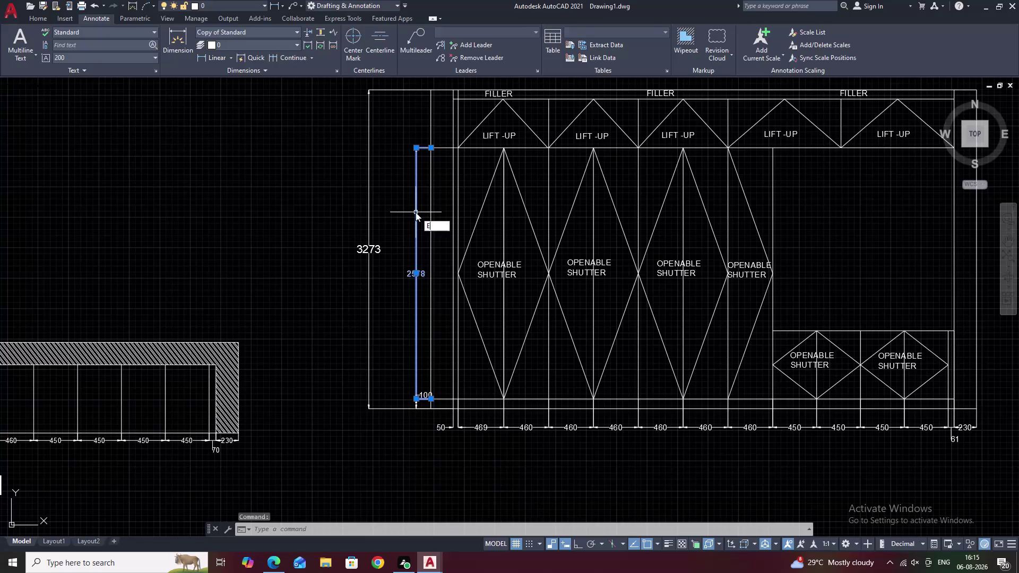
Pan slightly and pick the 2578 vertical dimension beside the wardrobe's left side.
middle_drag(489, 267, 491, 276)
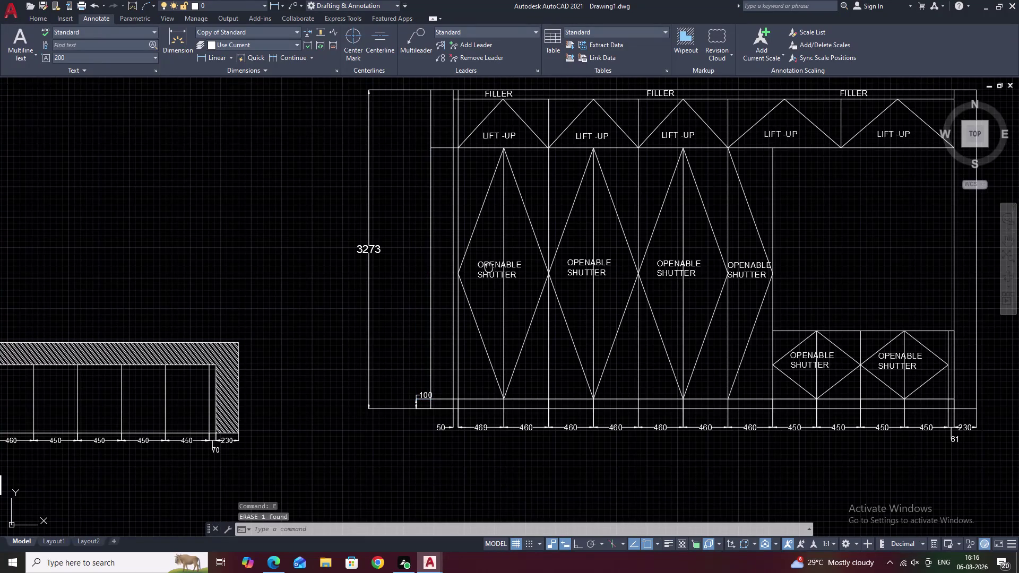
middle_drag(491, 275, 493, 291)
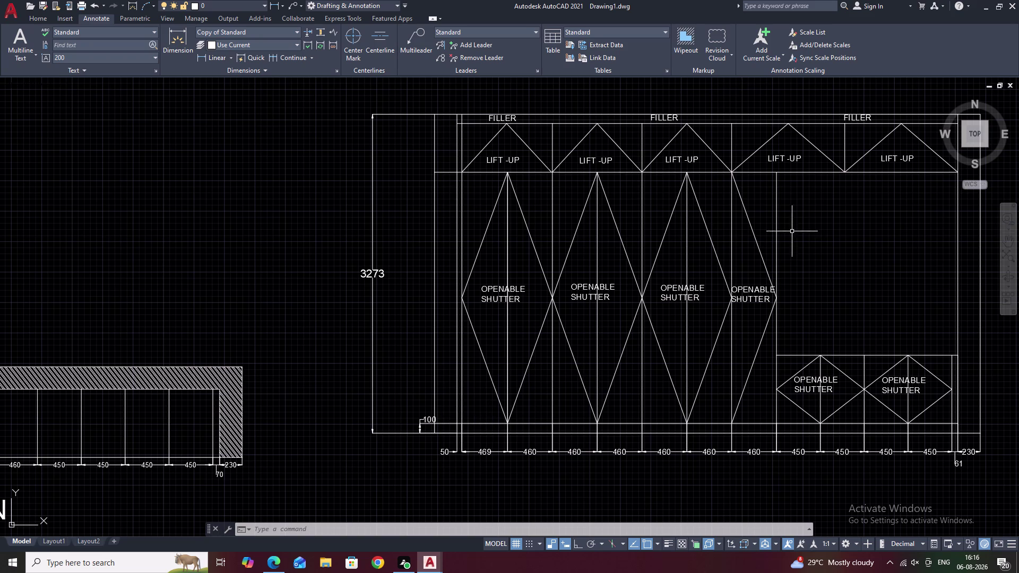
click(538, 423)
Offset the wardrobe's bottom line 2300 upward across the shutter sections.
text(O)
key(space)
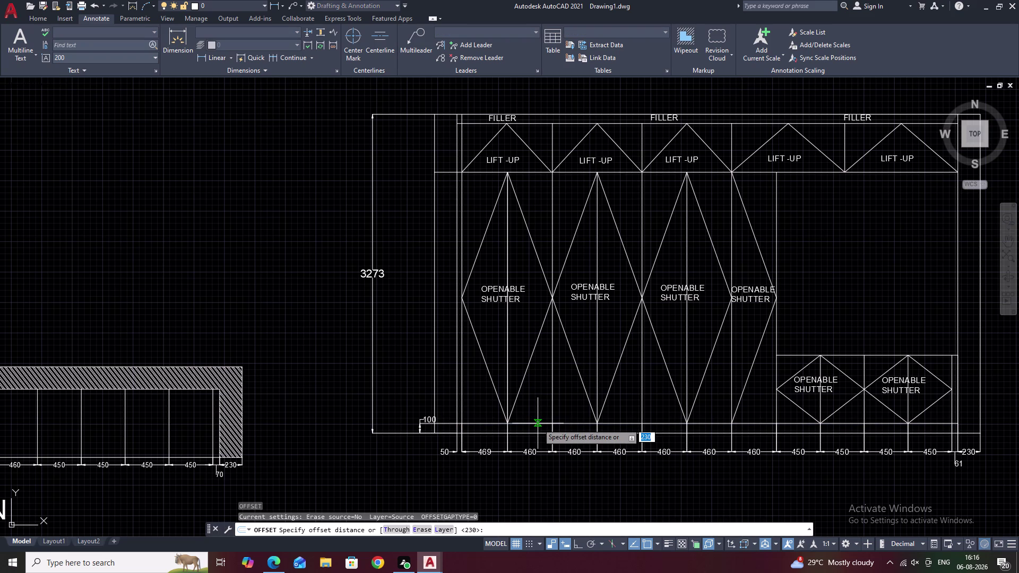
text(2300)
key(space)
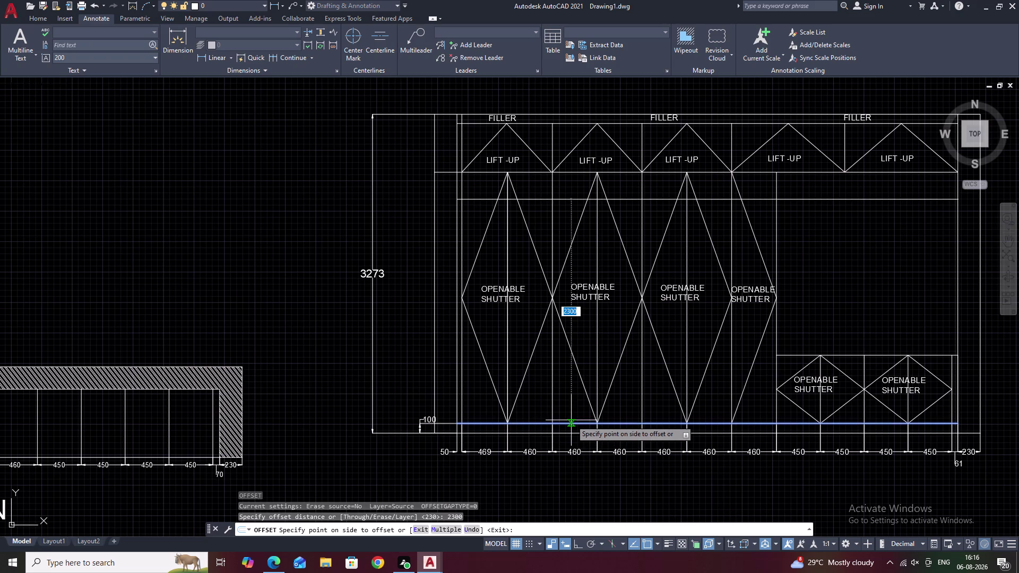
click(563, 418)
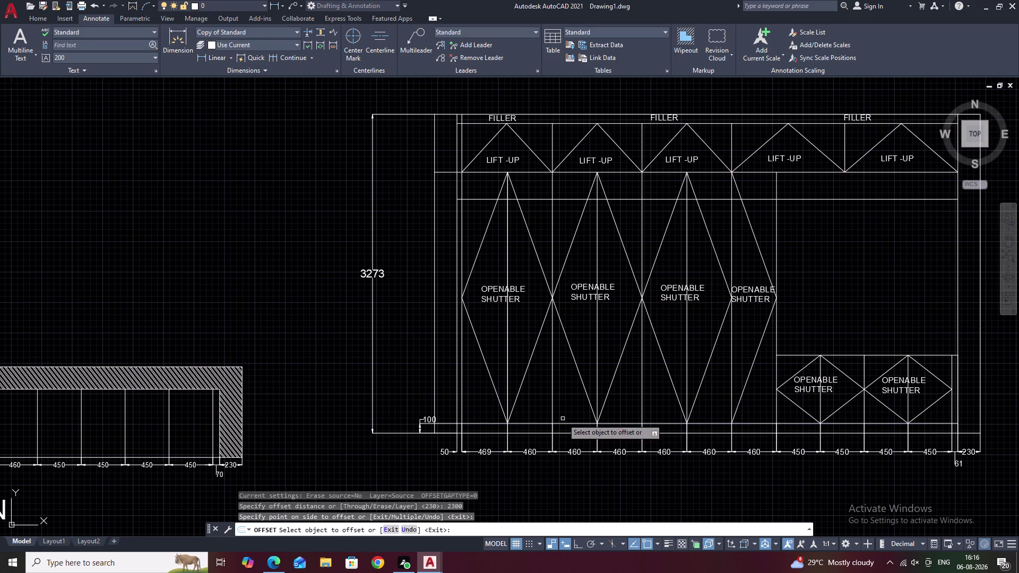
key(Escape)
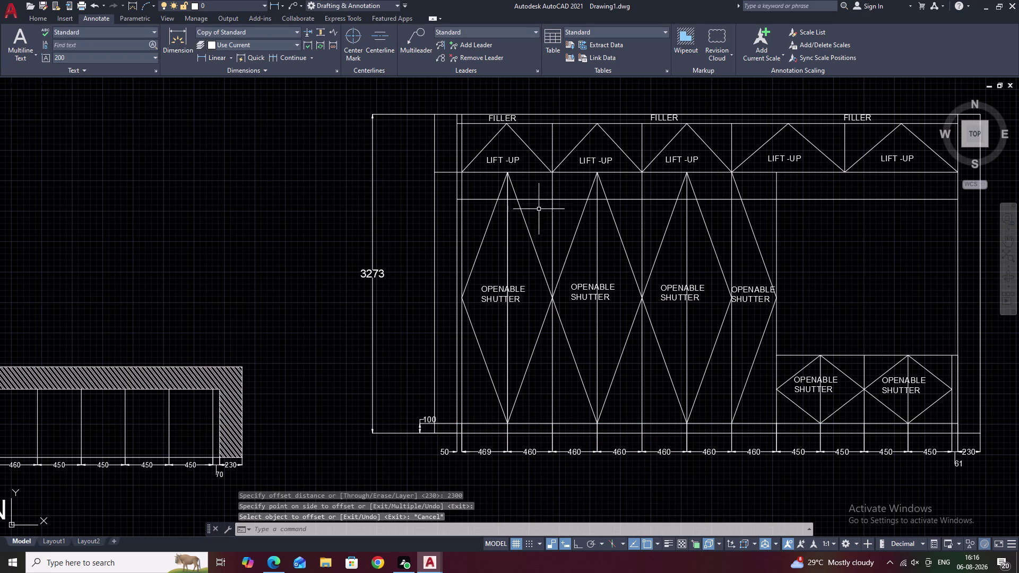
Erase the diamond opening lines from the first two tall shutter panels.
click(526, 222)
click(484, 232)
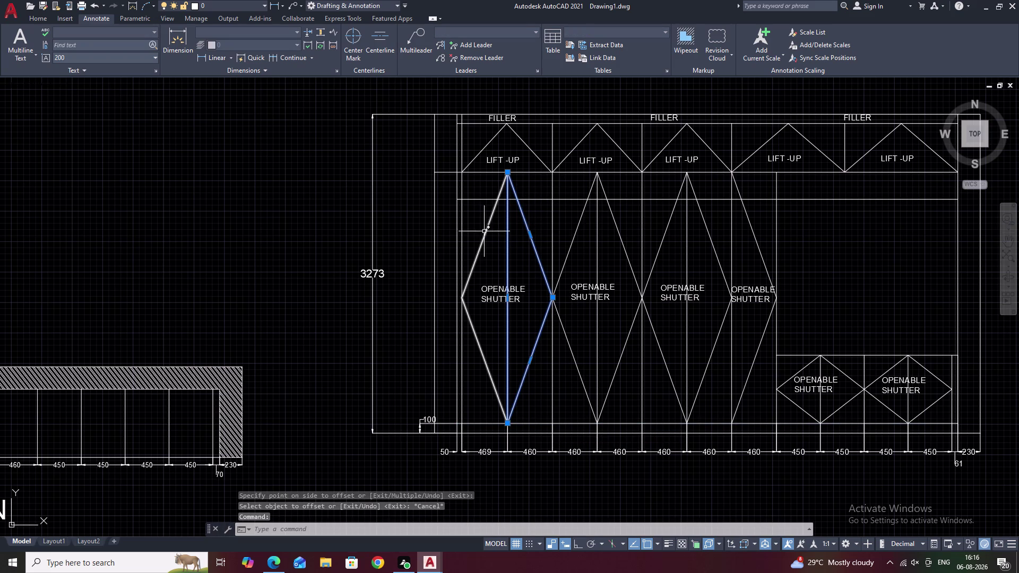
text(E)
key(space)
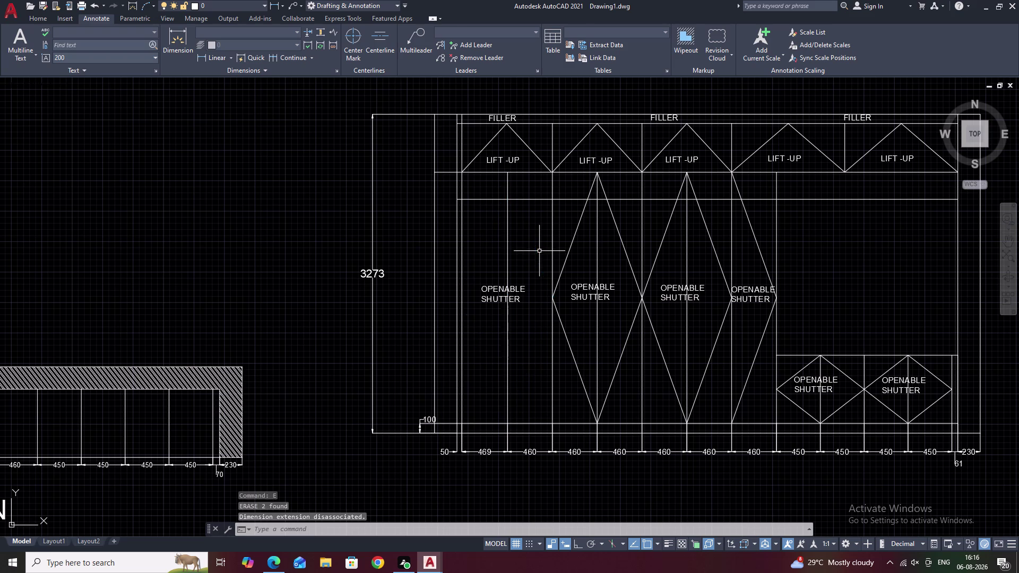
click(572, 250)
click(569, 246)
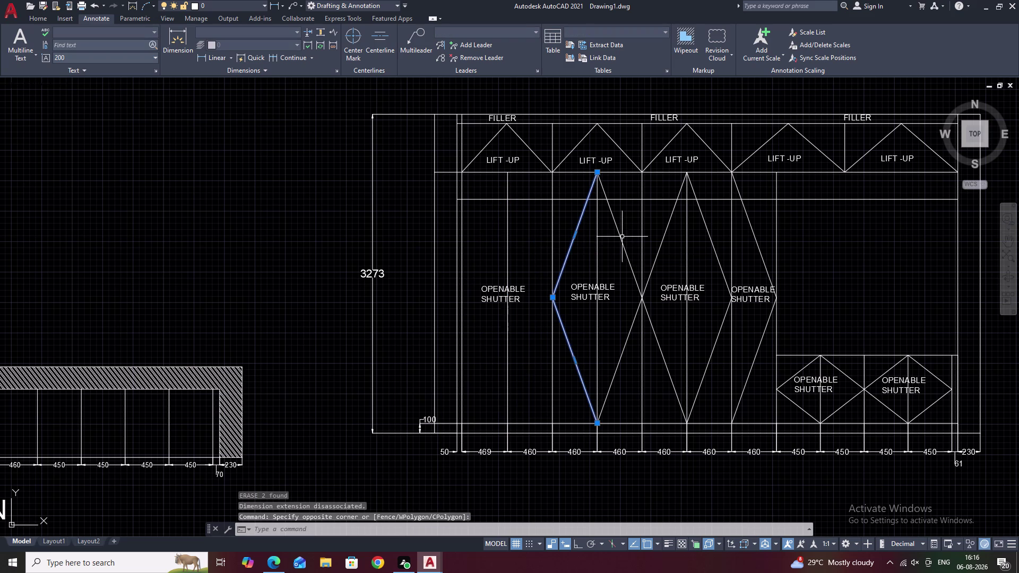
click(621, 238)
text(E)
key(space)
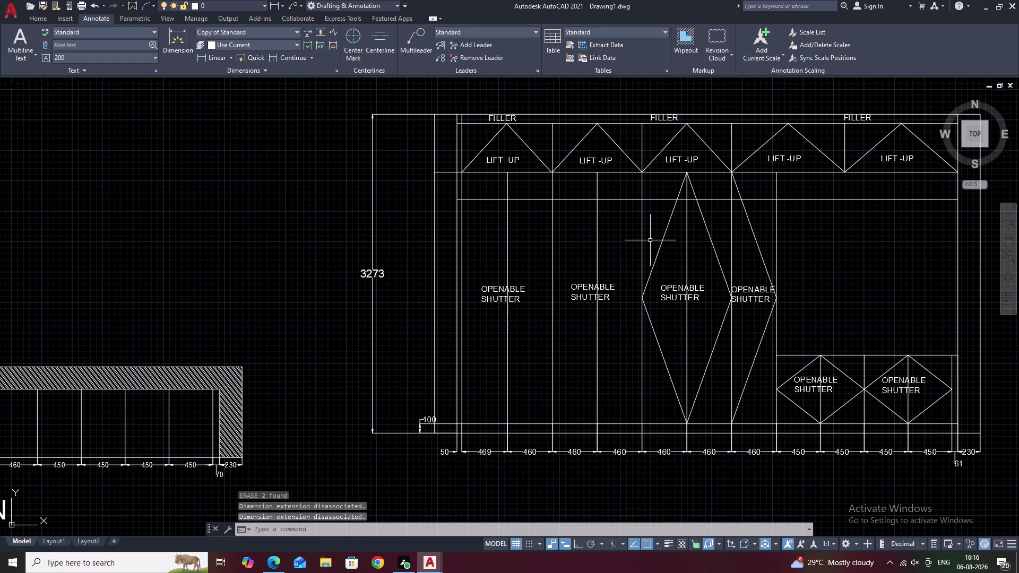
Erase the third and fourth panels' diagonal lines and pan back to the whole wardrobe.
click(662, 243)
click(713, 246)
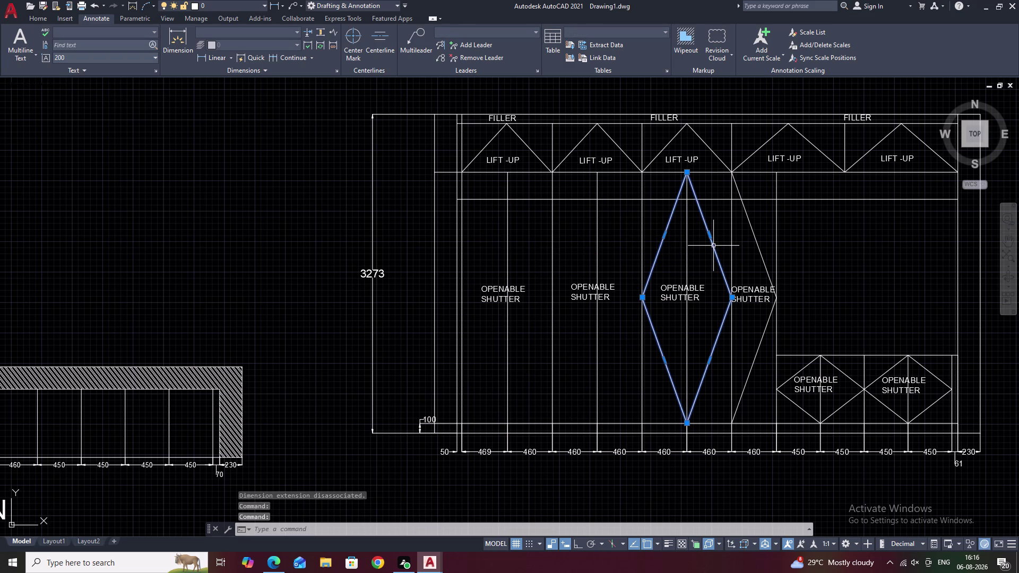
text(3)
key(space)
text(E)
key(space)
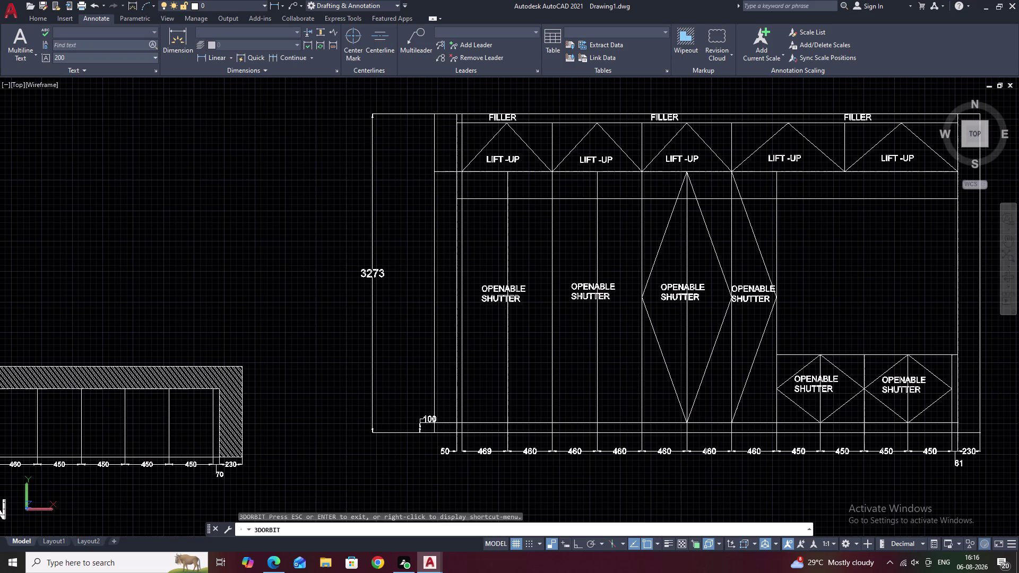
text(E)
key(space)
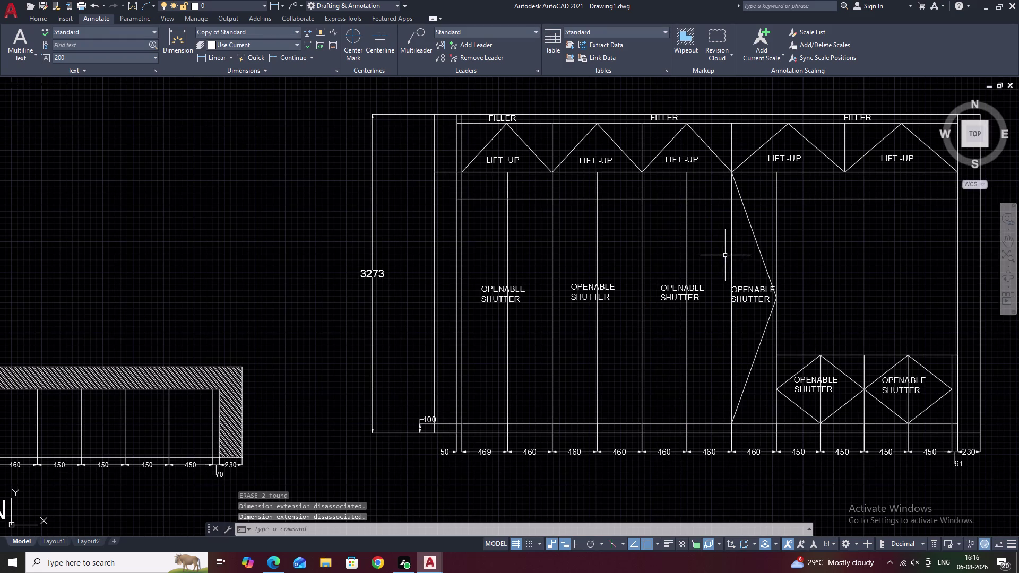
click(756, 240)
text(E)
key(space)
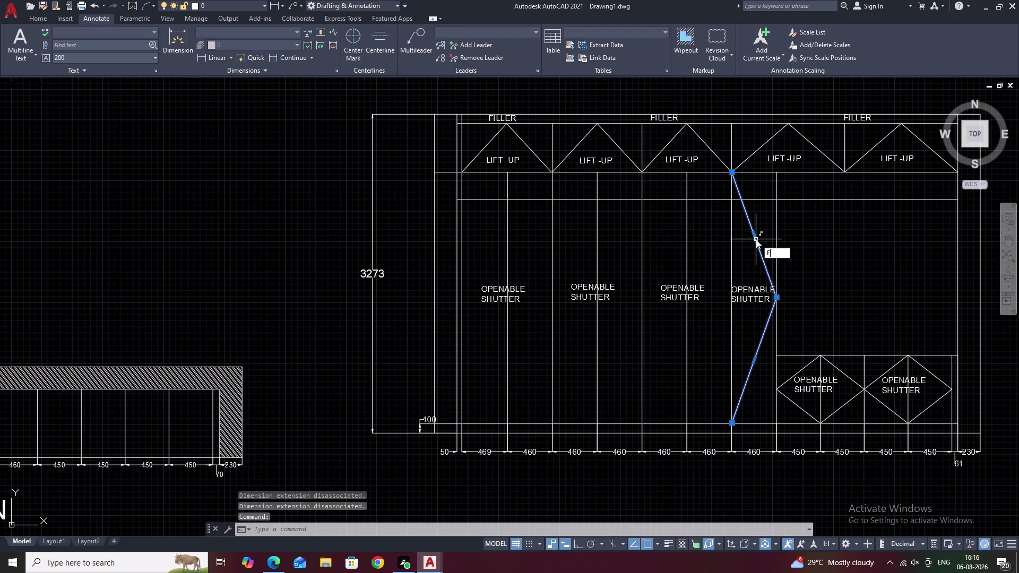
scroll(up, 3)
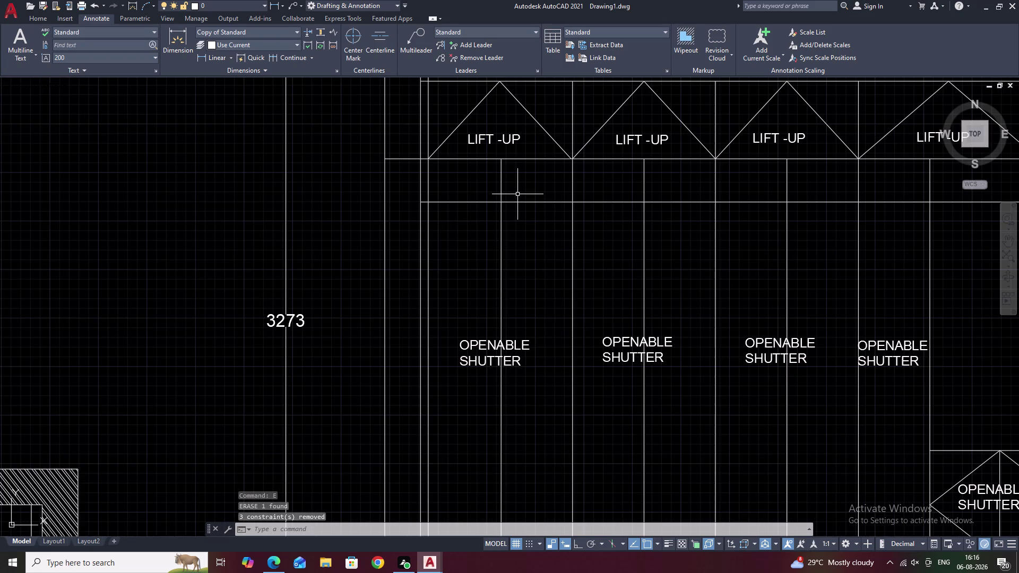
scroll(down, 3)
middle_drag(551, 192, 437, 234)
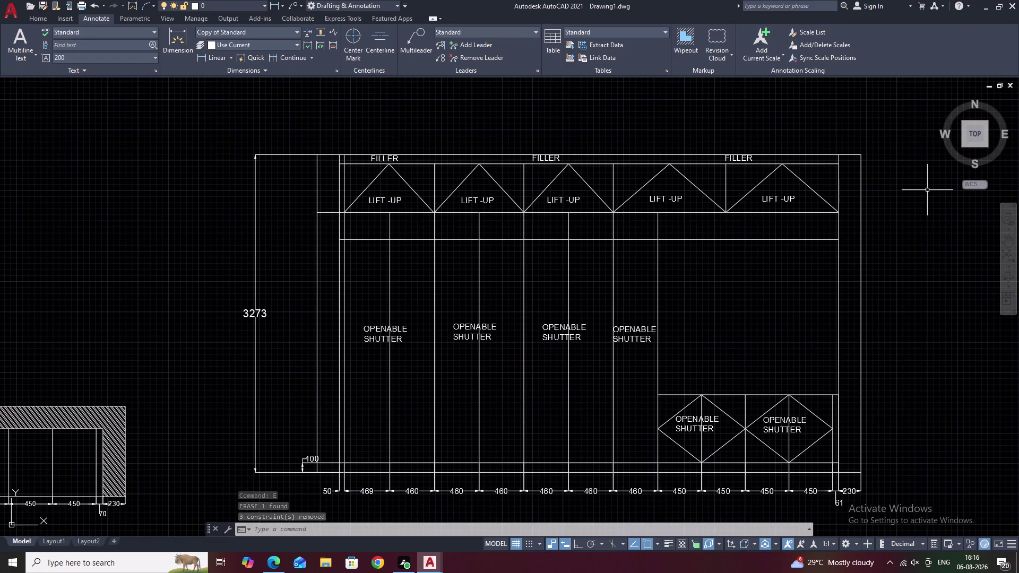
key(Escape)
text(EX)
key(space)
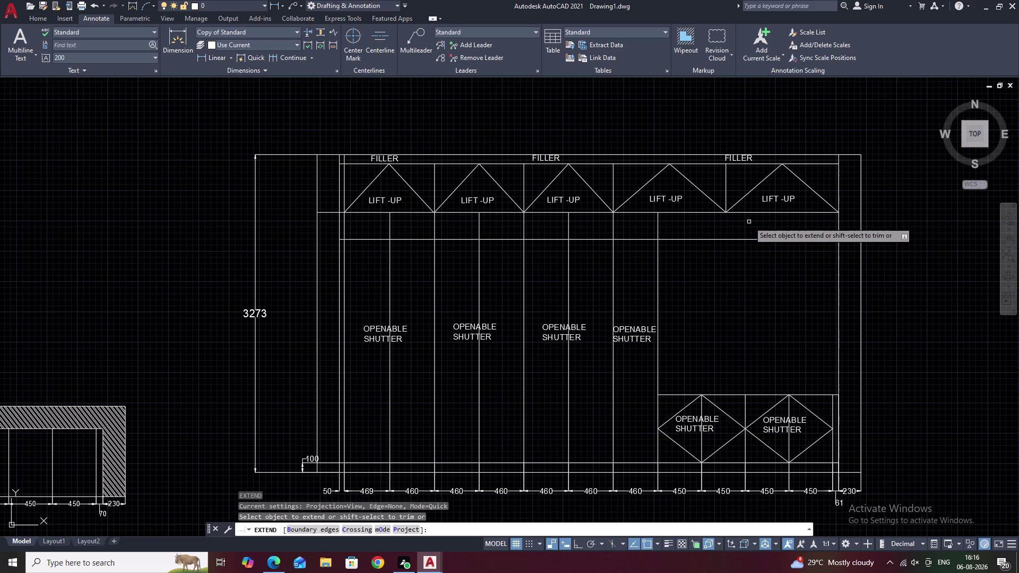
key(Escape)
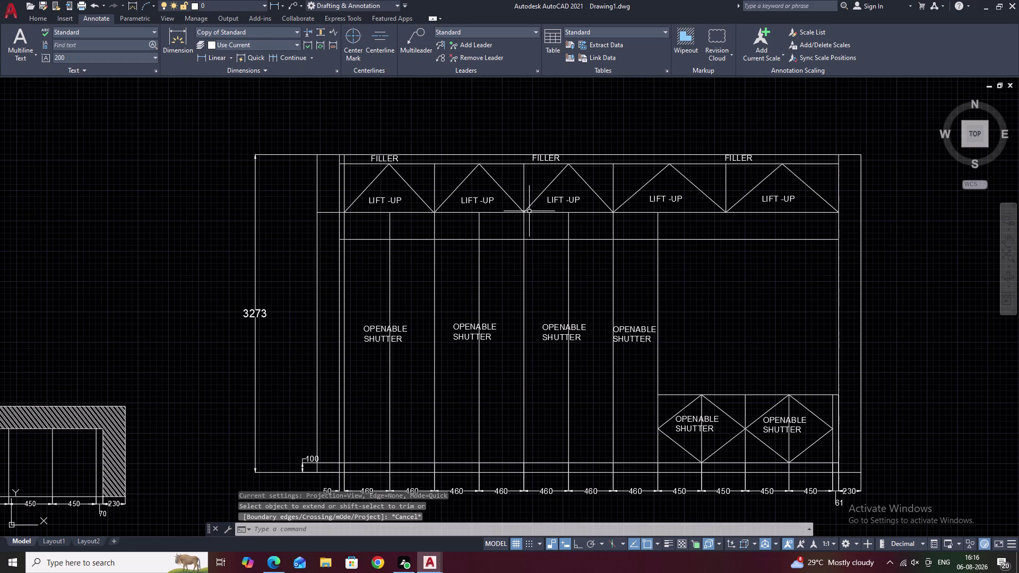
drag(946, 144, 450, 132)
key(Escape)
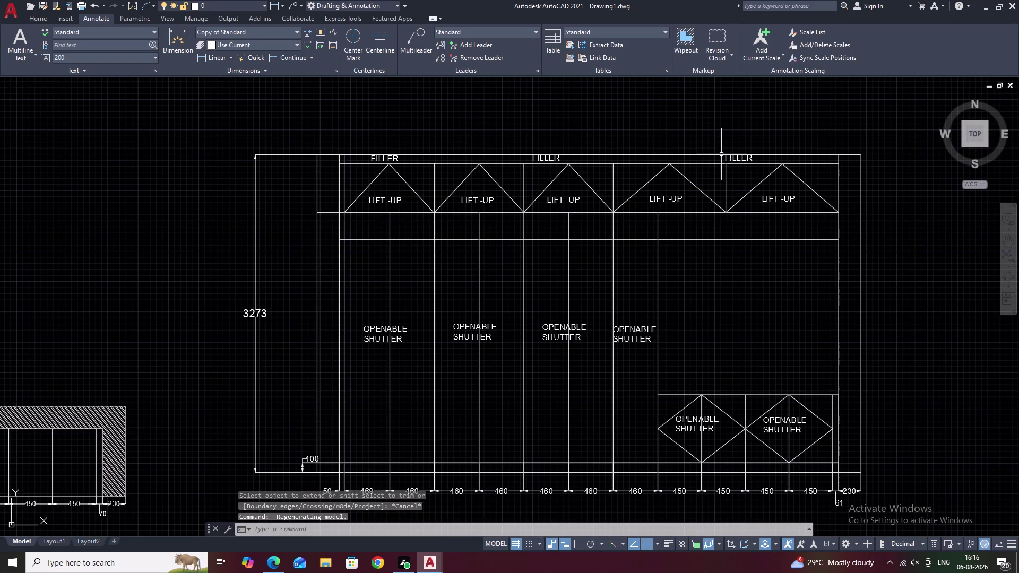
drag(908, 155, 281, 219)
right_click(281, 220)
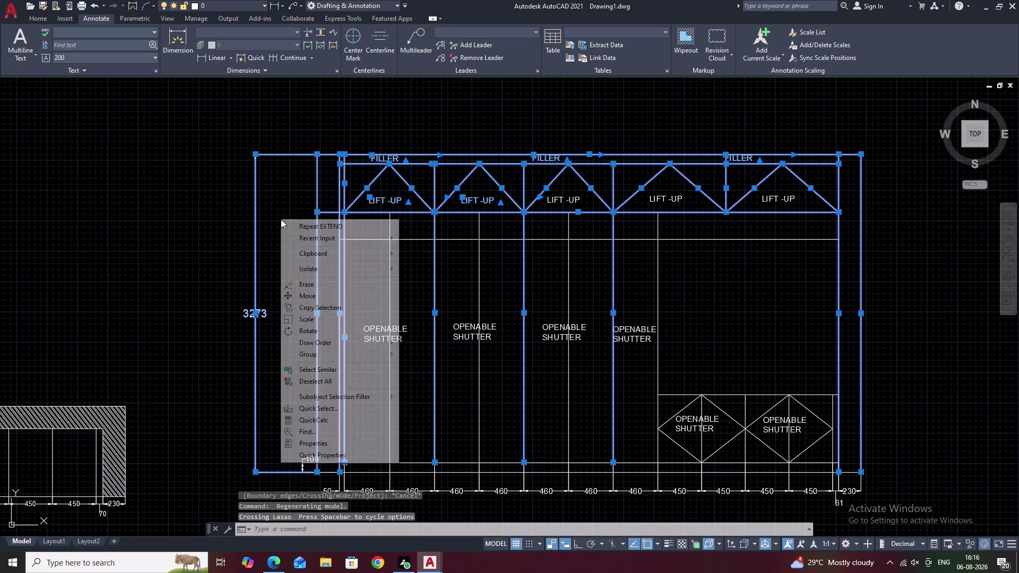
key(Escape)
key(Escape)
scroll(up, 3)
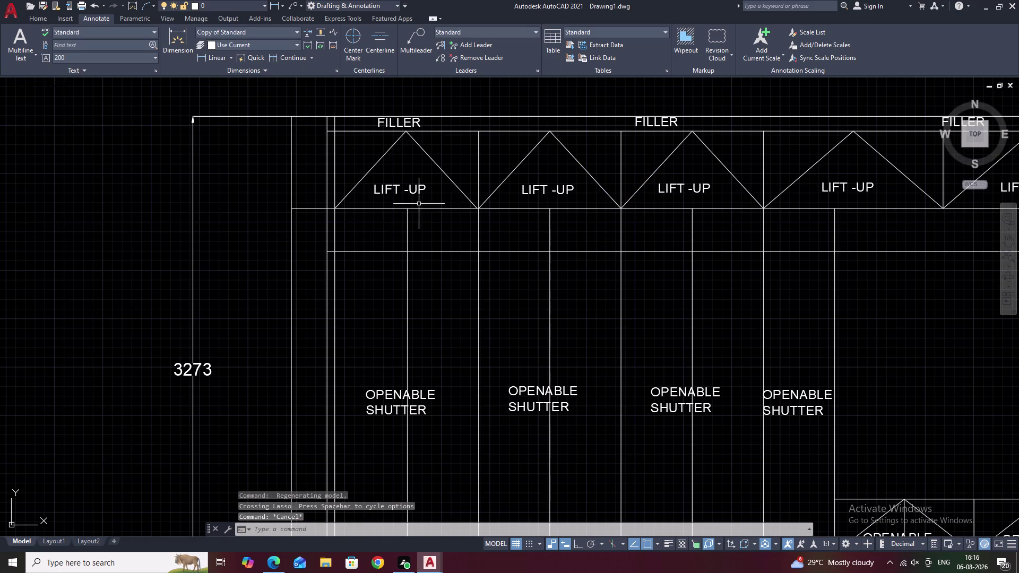
click(417, 209)
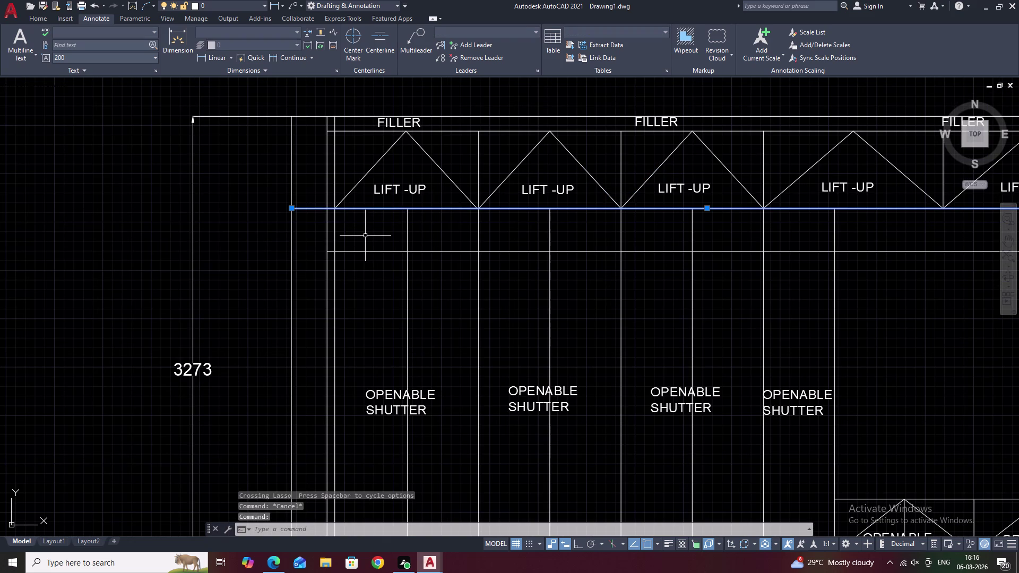
Break the left vertical line where it meets the lift-up loft's bottom line.
key(Escape)
text(BR)
key(space)
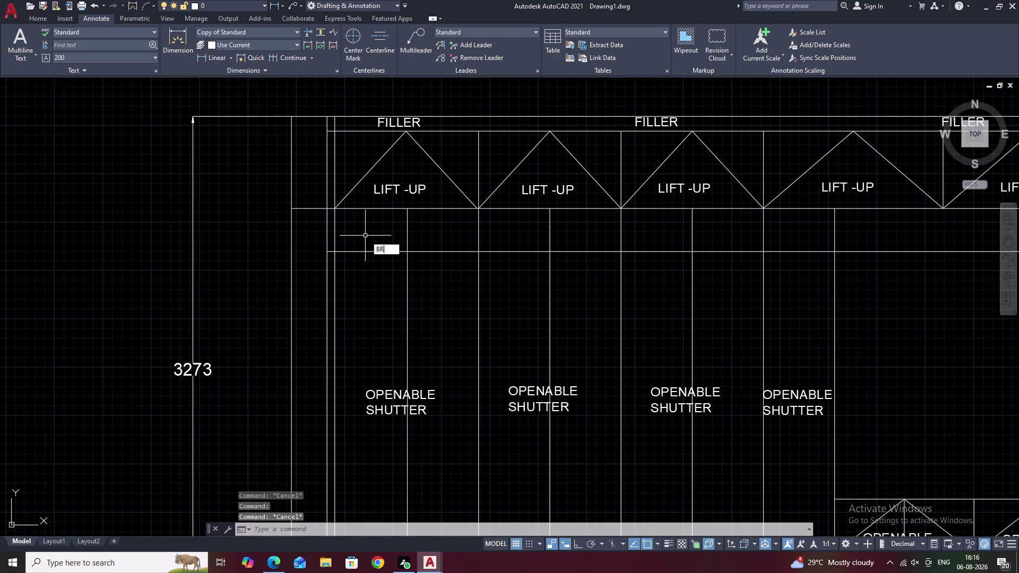
key(Escape)
text(BR)
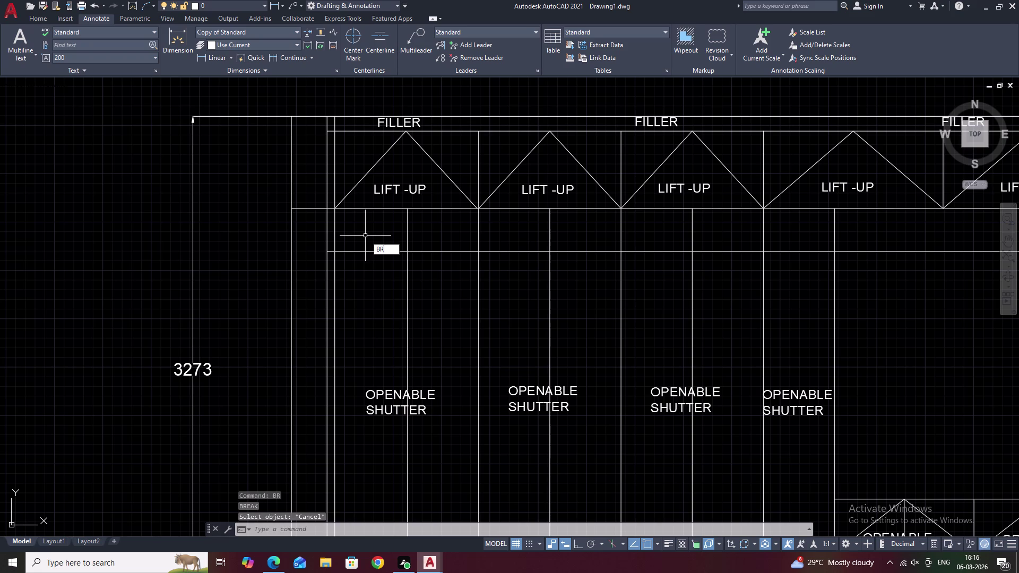
click(421, 281)
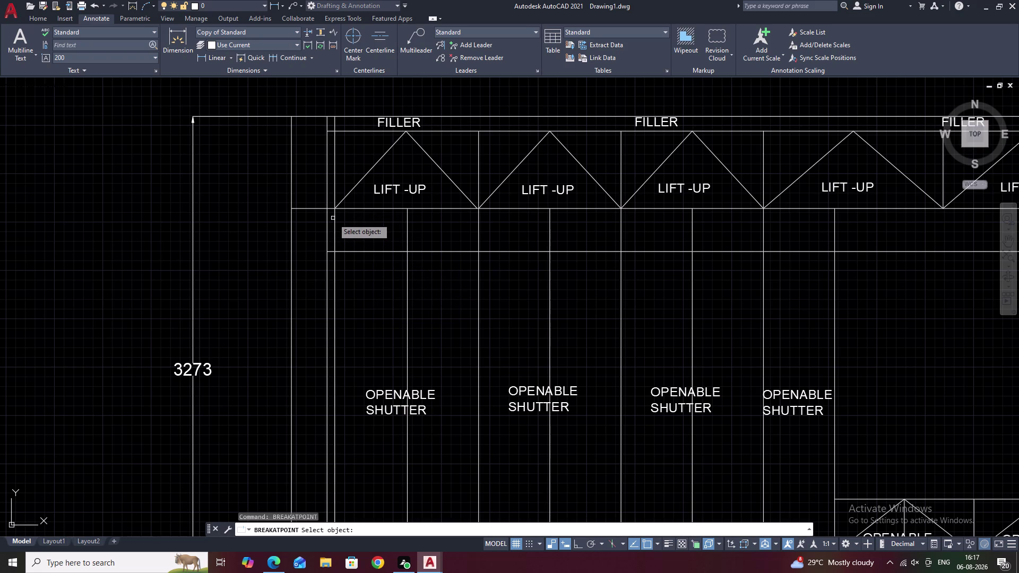
click(334, 218)
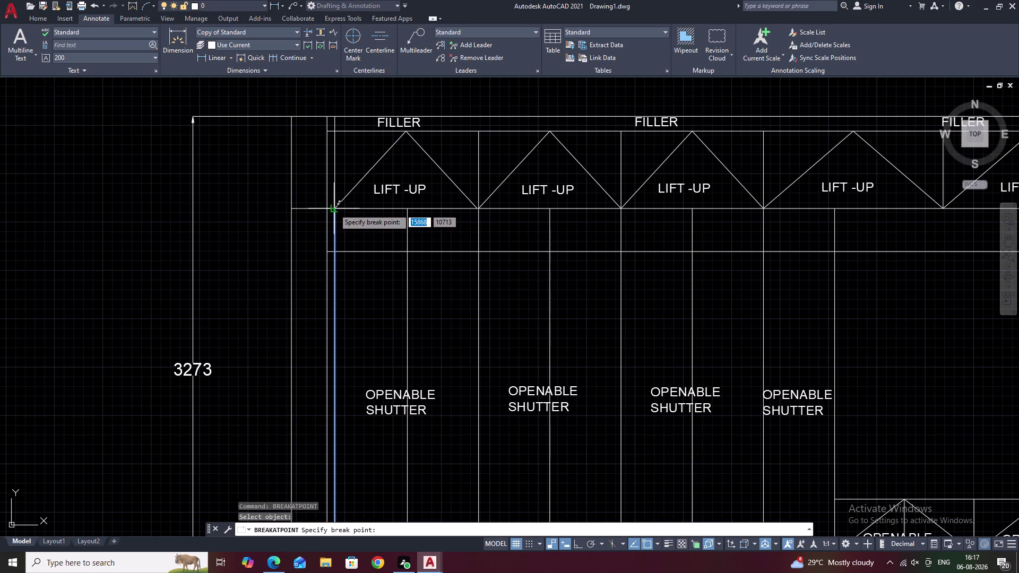
click(334, 209)
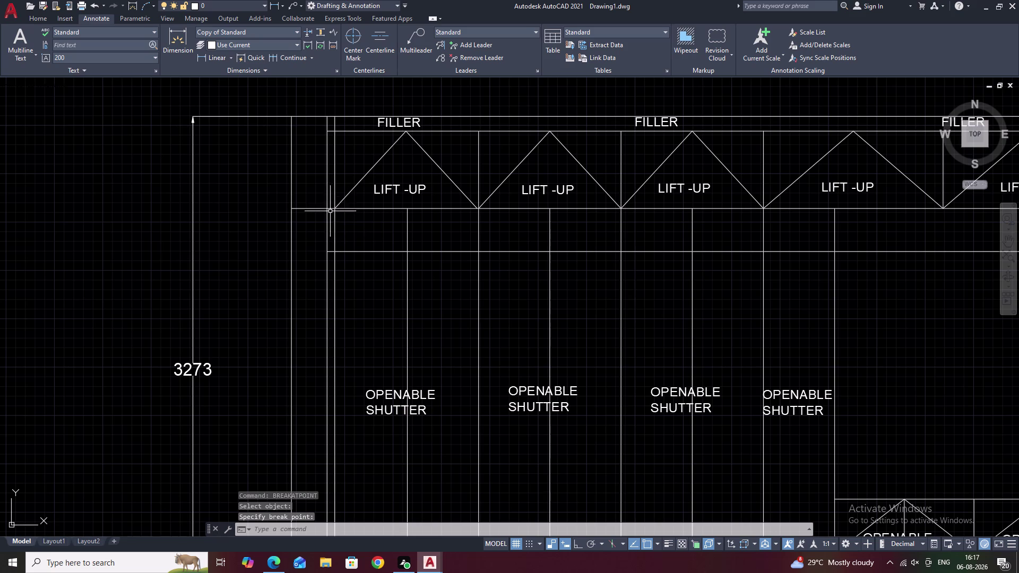
key(Escape)
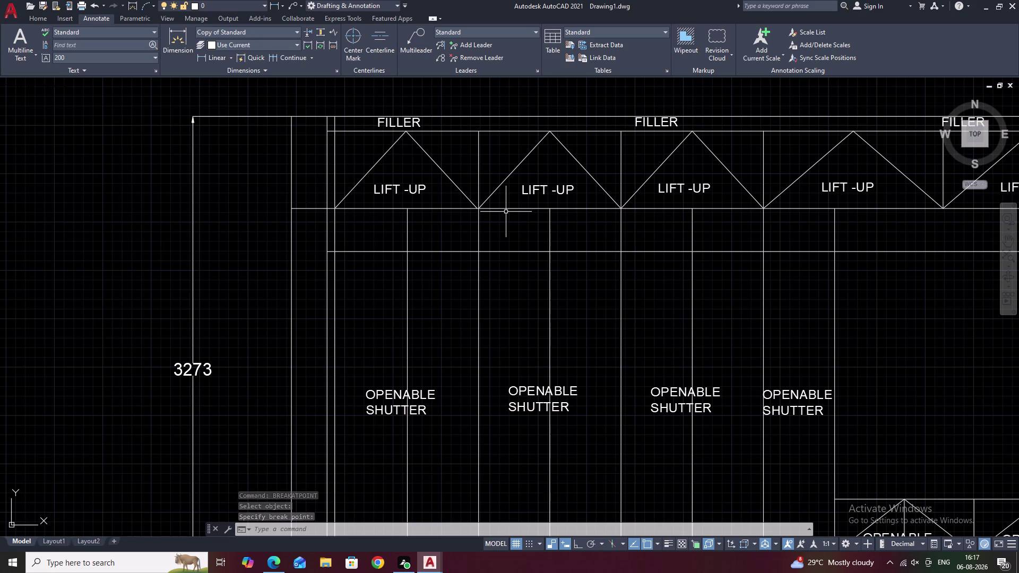
Split the right-hand divider and outer right side at the loft bottom line.
middle_drag(567, 217, 409, 300)
scroll(down, 3)
drag(861, 232, 501, 223)
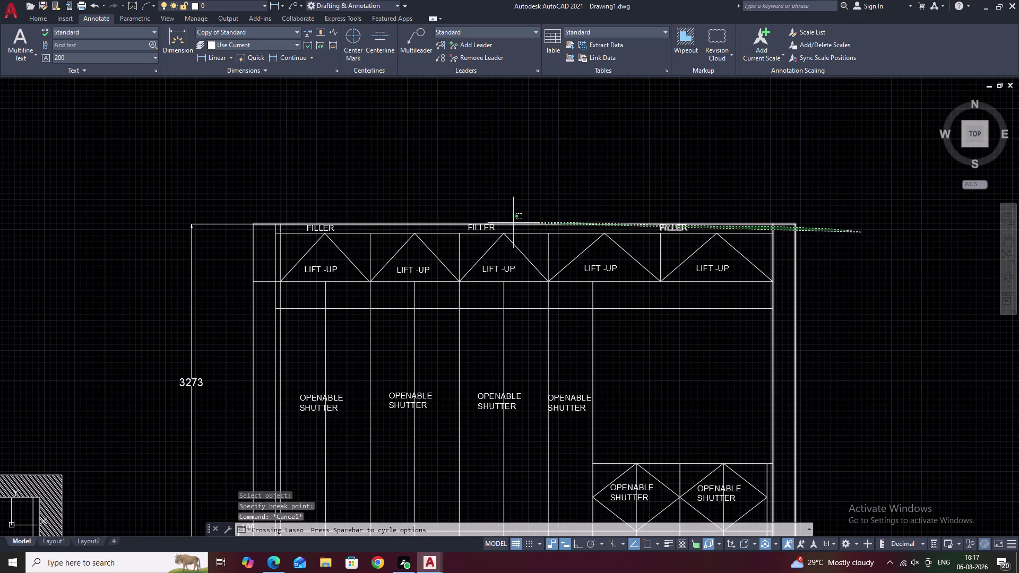
drag(501, 223, 336, 243)
right_click(378, 239)
right_drag(370, 240, 356, 242)
right_drag(352, 242, 336, 243)
drag(332, 243, 325, 243)
right_drag(333, 243, 326, 243)
key(Escape)
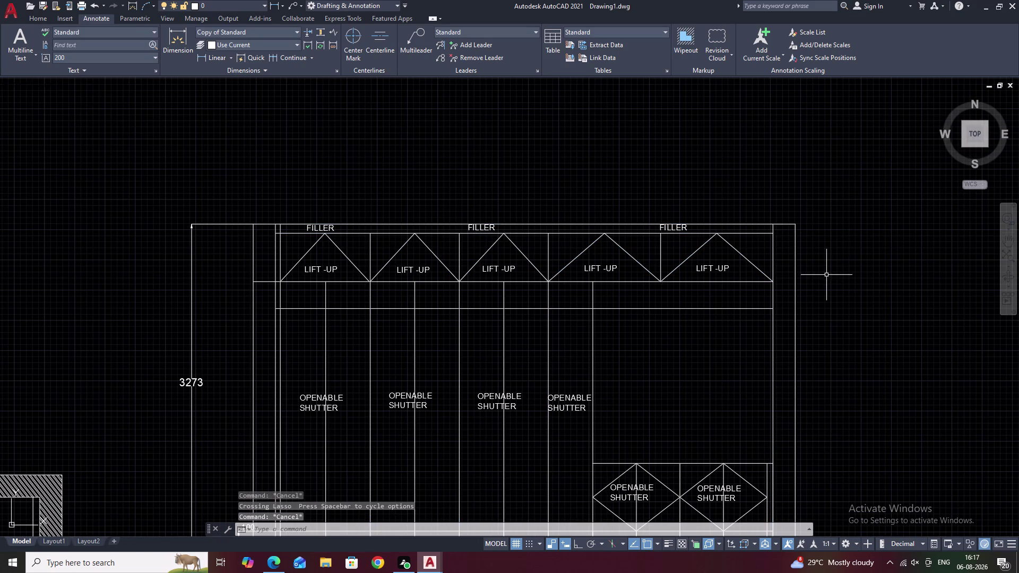
key(b)
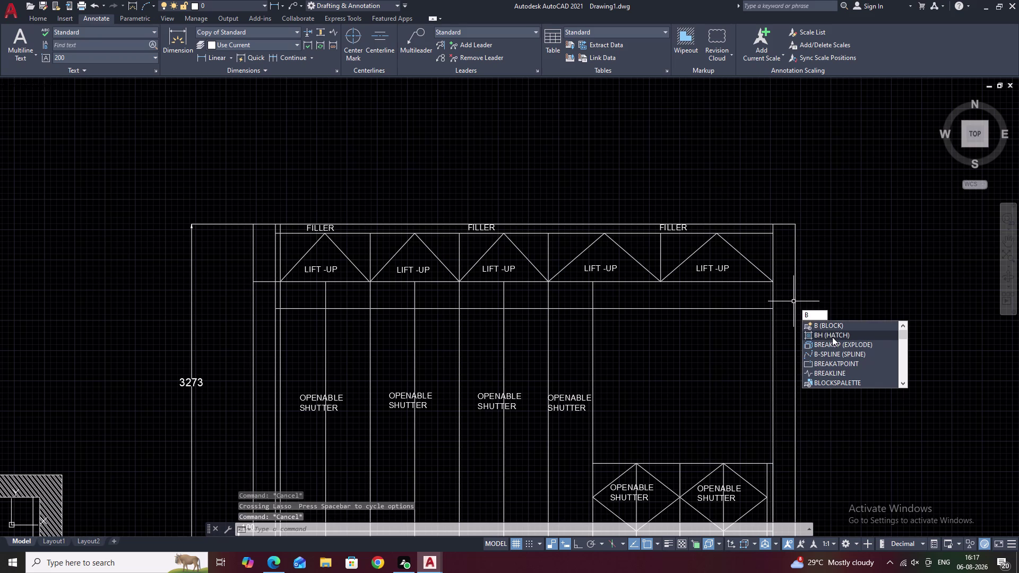
key(r)
click(837, 346)
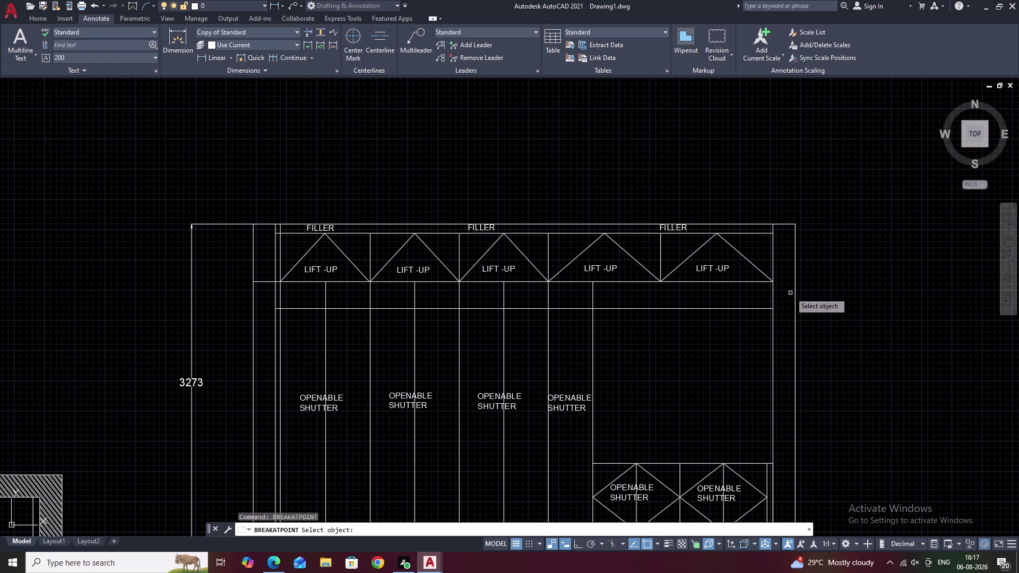
click(772, 293)
scroll(up, 3)
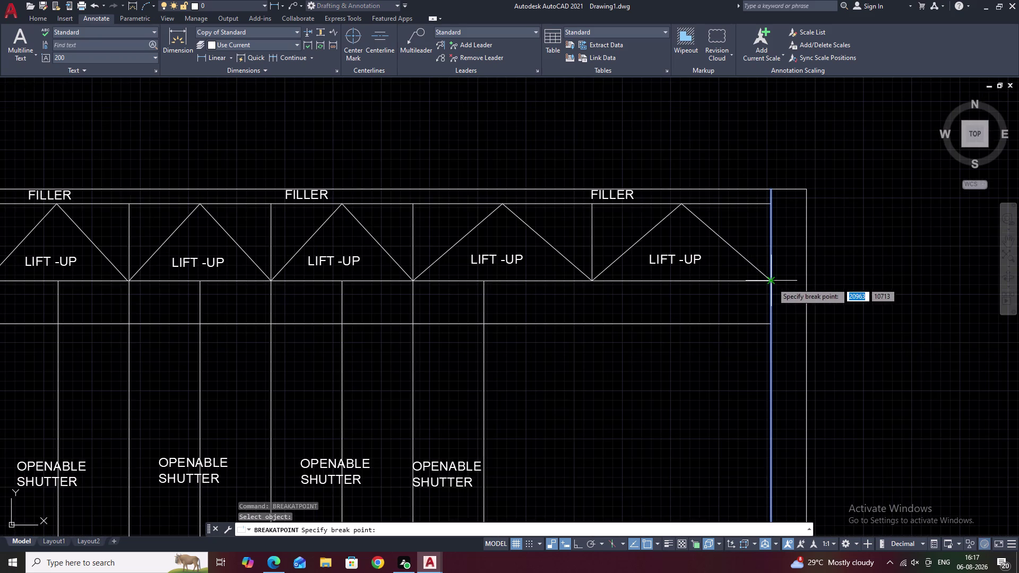
click(773, 283)
key(space)
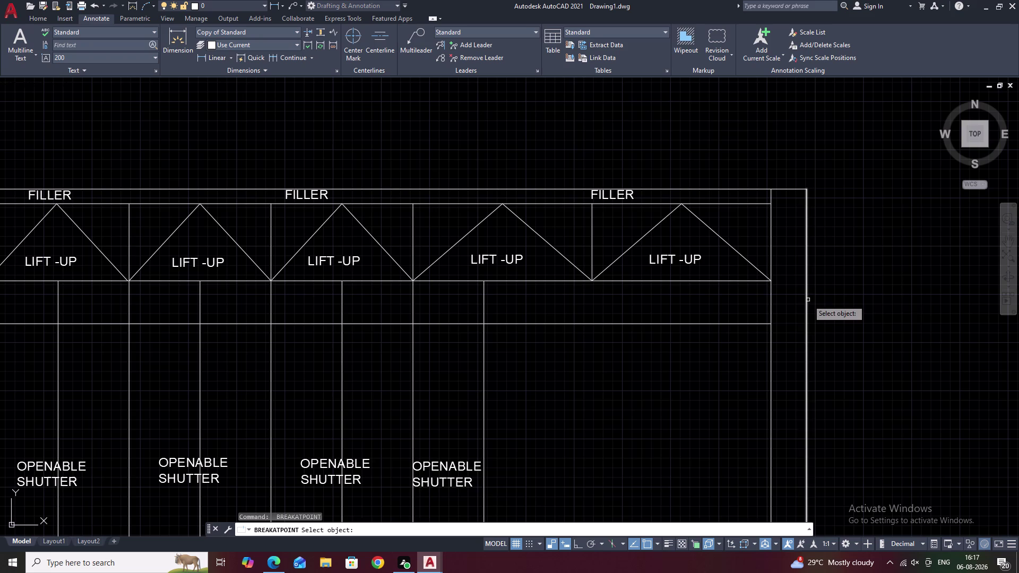
click(808, 300)
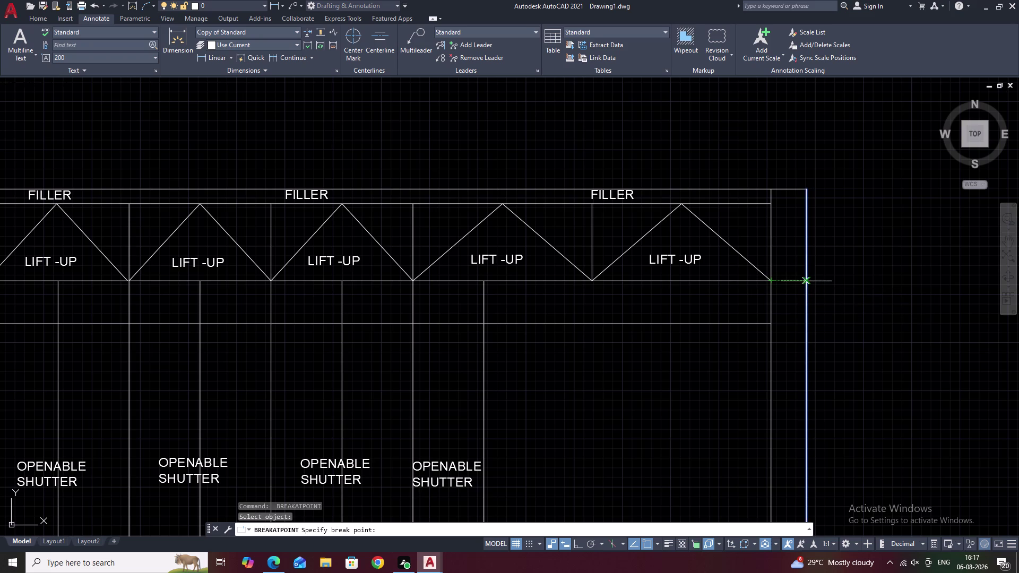
click(808, 282)
Split the three left-end vertical lines at the loft bottom line, then zoom out.
middle_drag(722, 290, 857, 279)
scroll(down, 3)
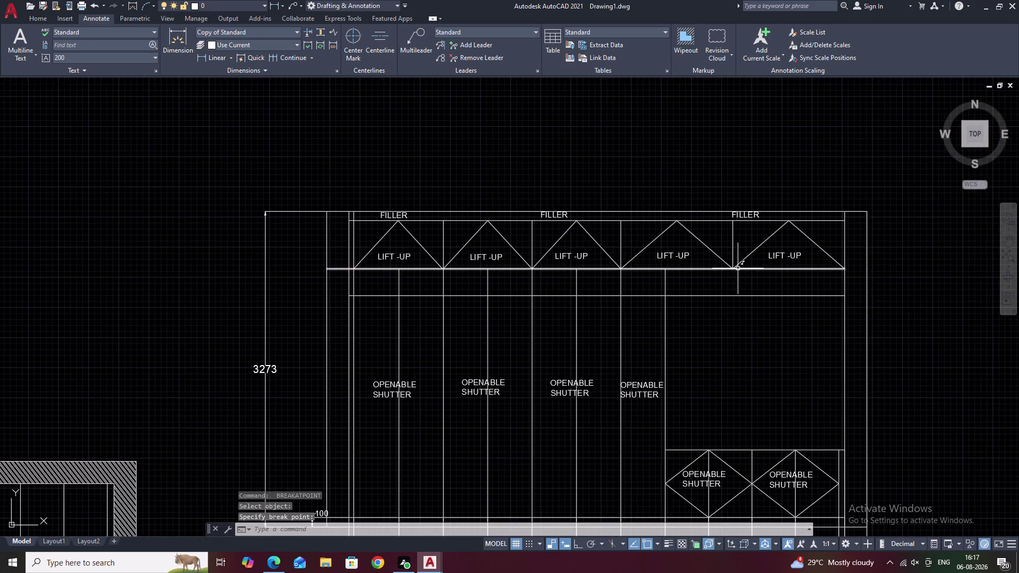
middle_drag(788, 272, 812, 274)
middle_drag(602, 276, 773, 286)
scroll(up, 3)
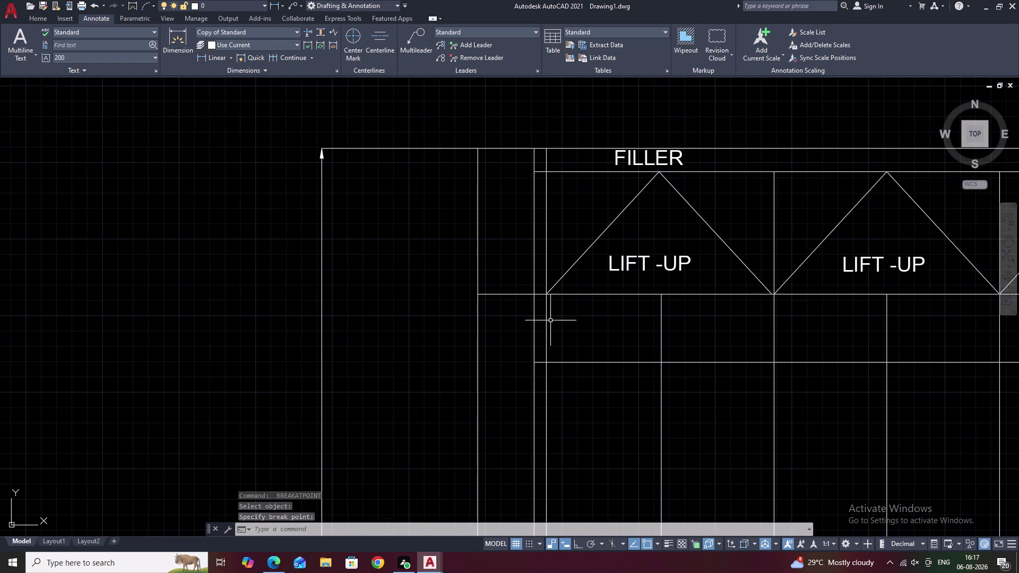
key(space)
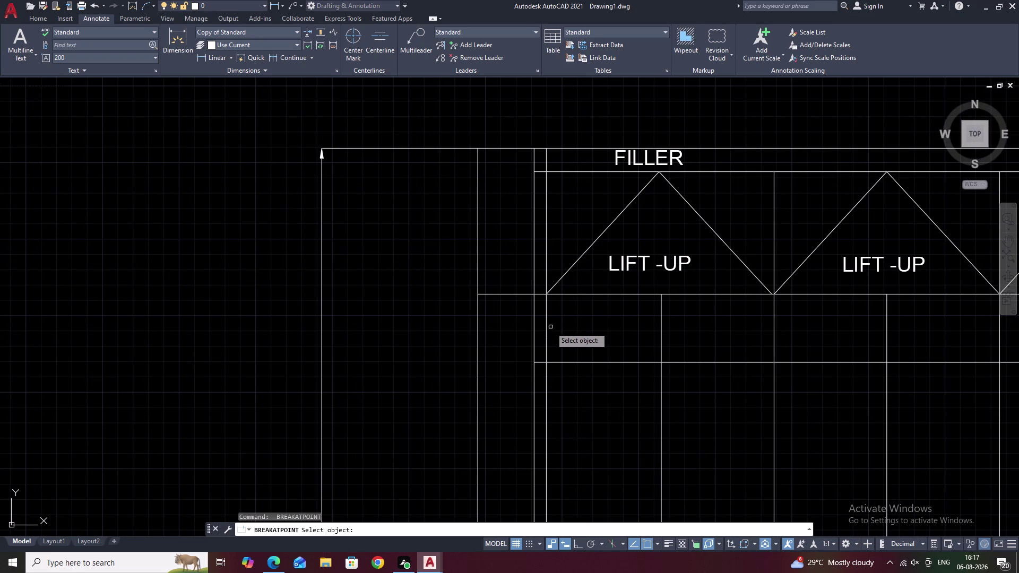
click(547, 327)
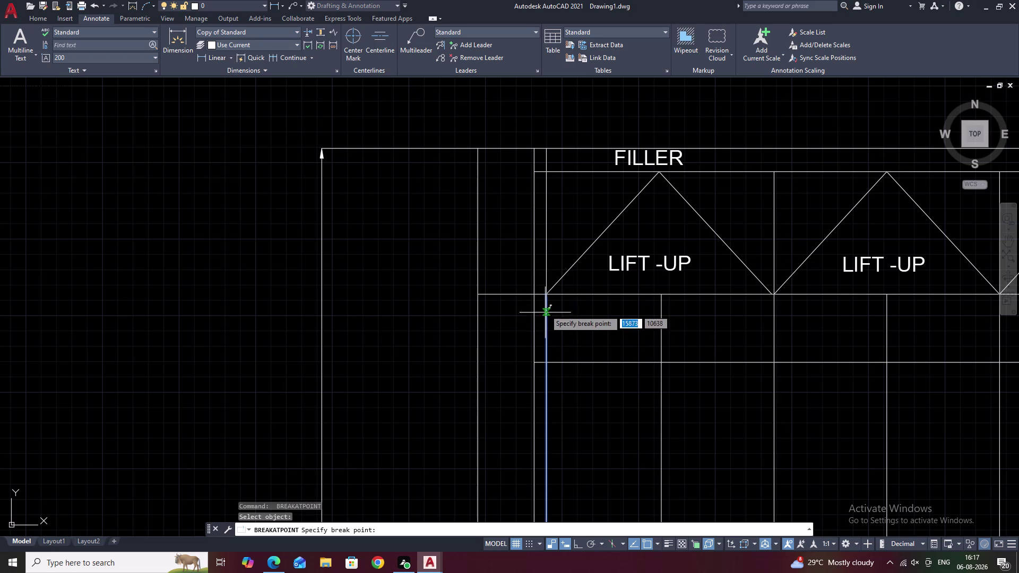
click(545, 294)
key(space)
click(534, 300)
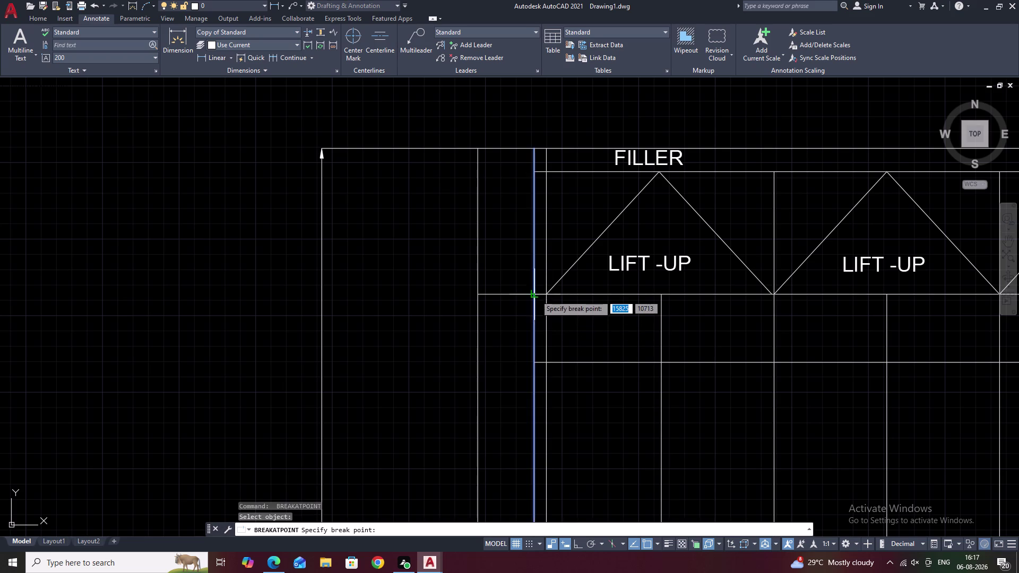
click(536, 293)
key(space)
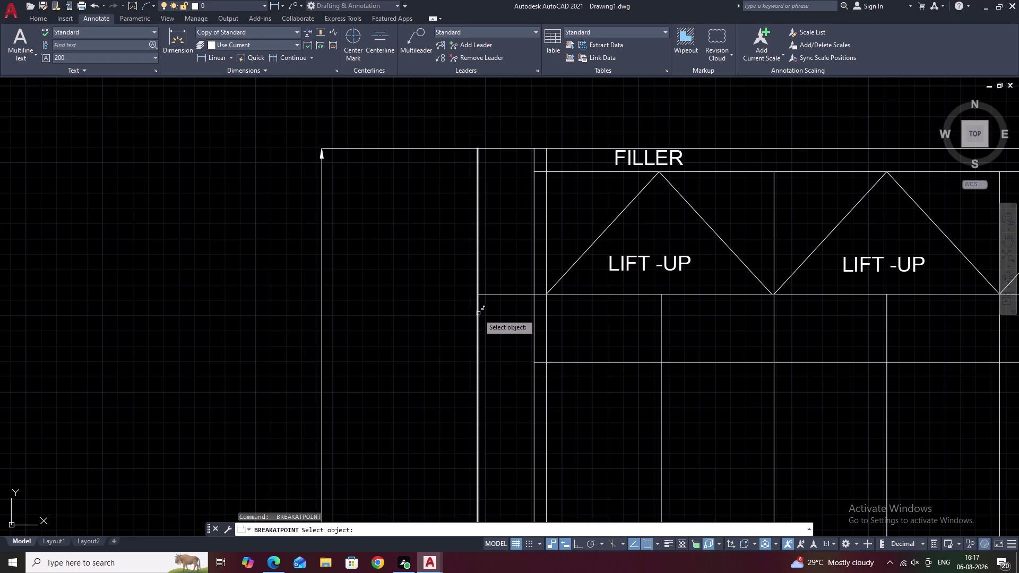
click(479, 314)
click(478, 296)
scroll(down, 3)
scroll(down, 3)
key(Escape)
middle_drag(655, 306, 548, 312)
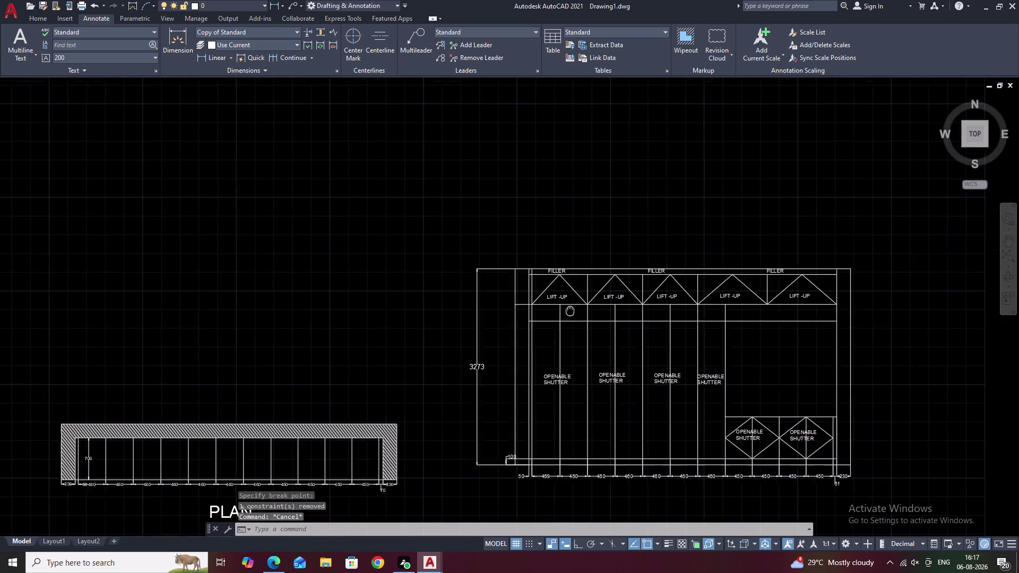
middle_drag(549, 311, 509, 309)
key(Escape)
scroll(up, 3)
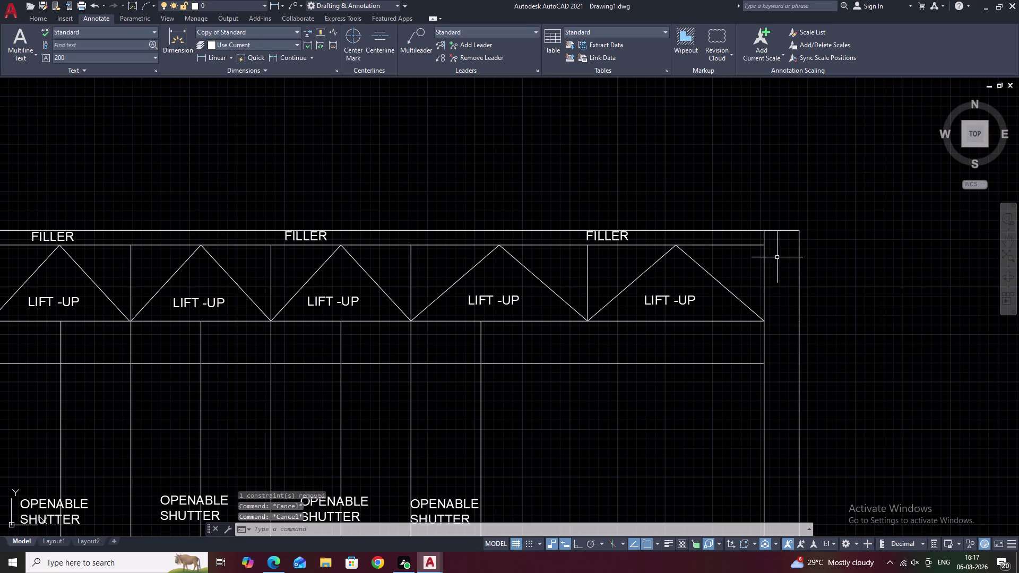
drag(856, 244, 496, 314)
middle_drag(488, 316, 811, 307)
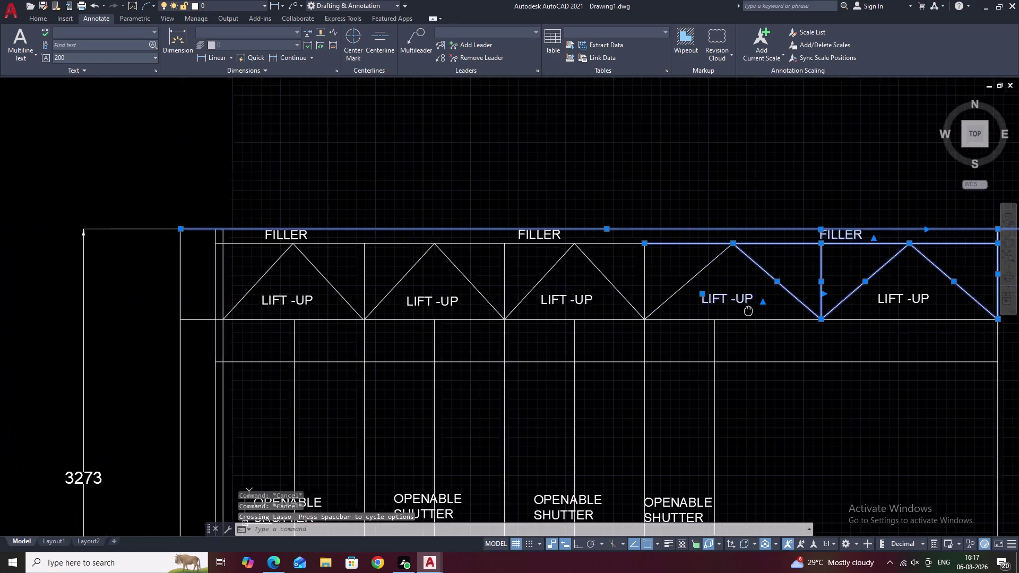
middle_drag(811, 307, 840, 304)
drag(852, 207, 484, 317)
middle_drag(455, 315, 456, 314)
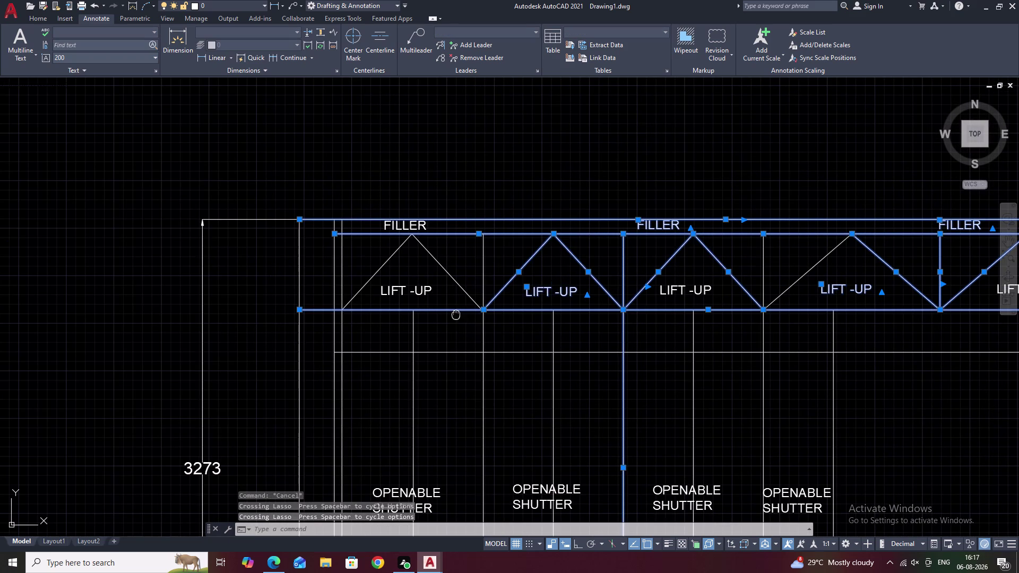
middle_drag(457, 314, 567, 282)
drag(576, 176, 463, 282)
drag(508, 147, 481, 149)
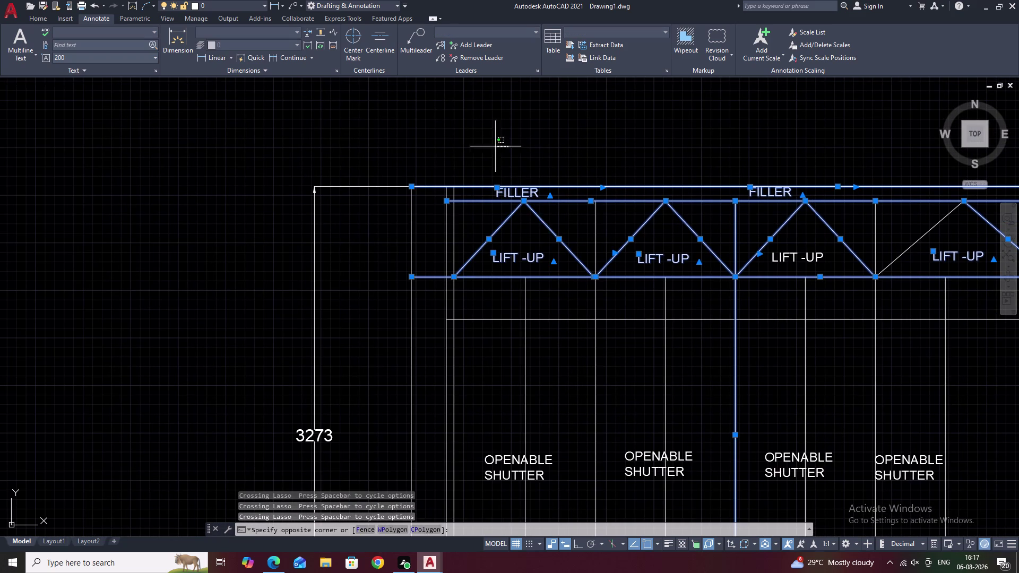
drag(480, 149, 442, 281)
middle_drag(711, 290, 551, 274)
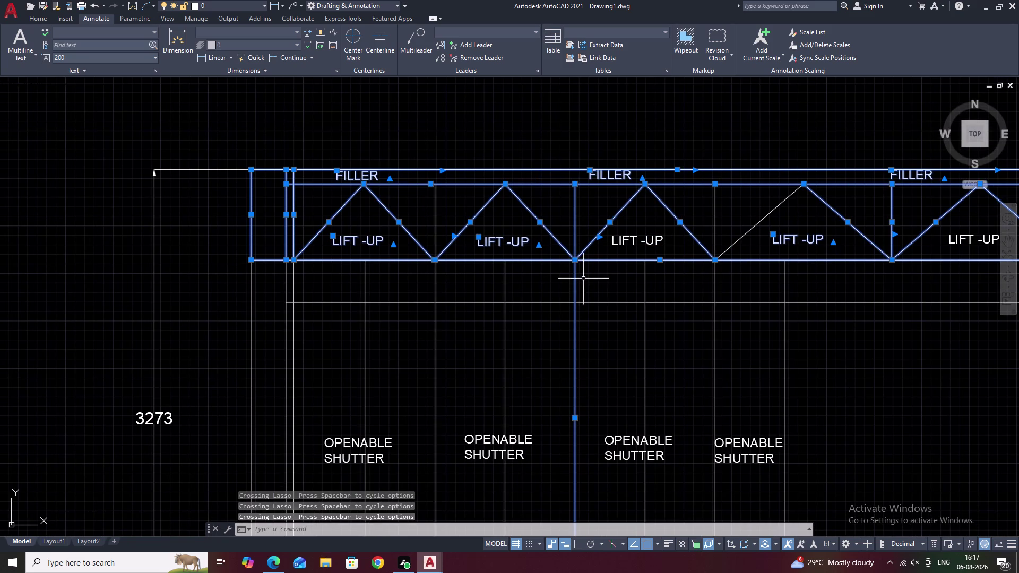
click(575, 285)
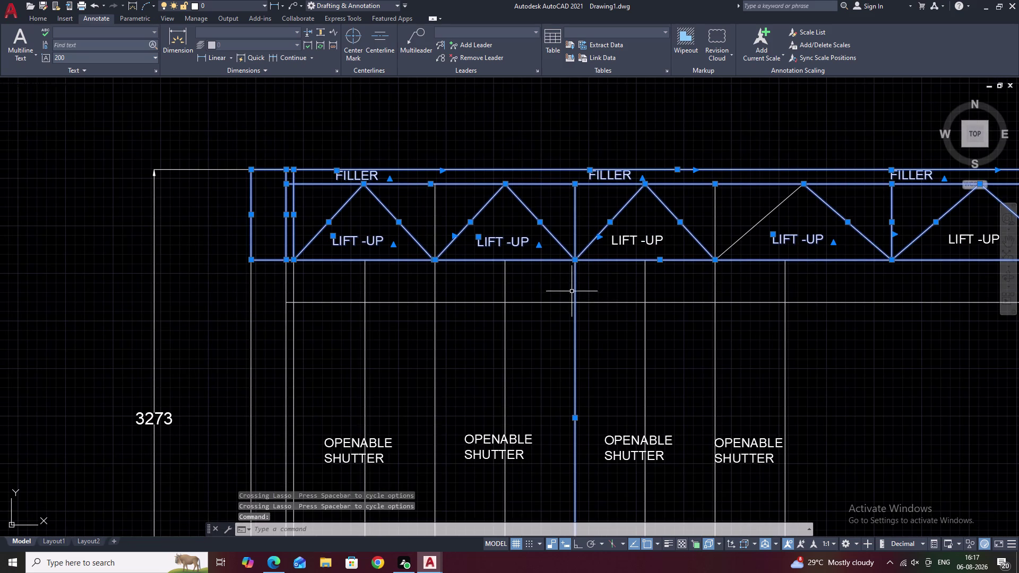
click(574, 292)
key(Escape)
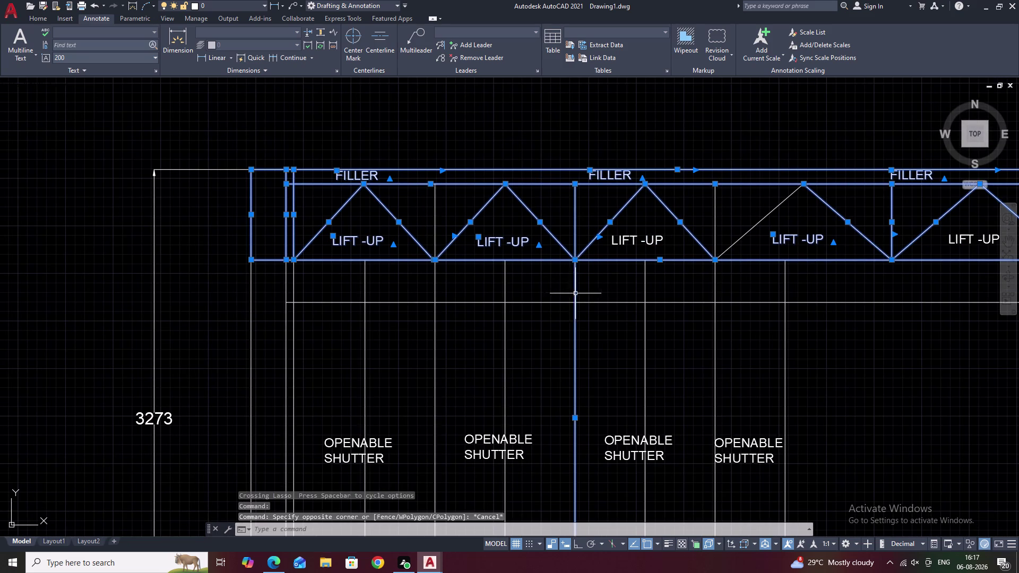
click(575, 294)
key(Escape)
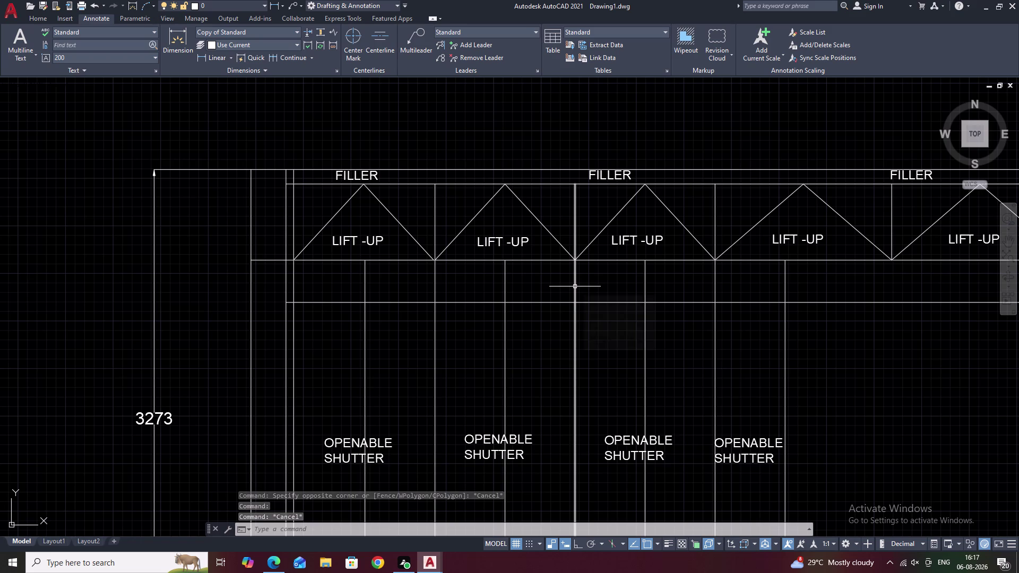
key(b)
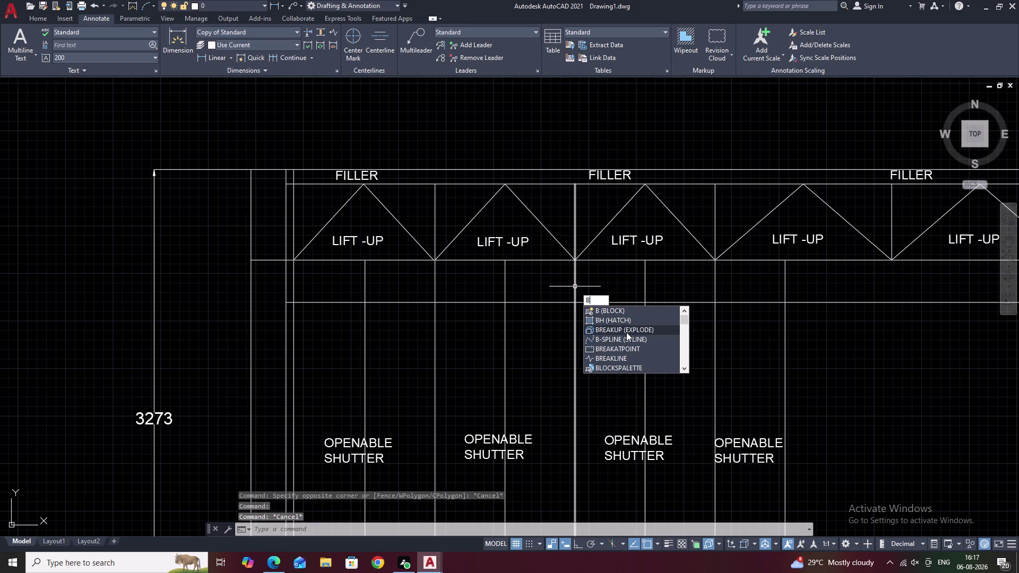
Split the centre divider line at the loft's bottom line.
key(r)
click(620, 329)
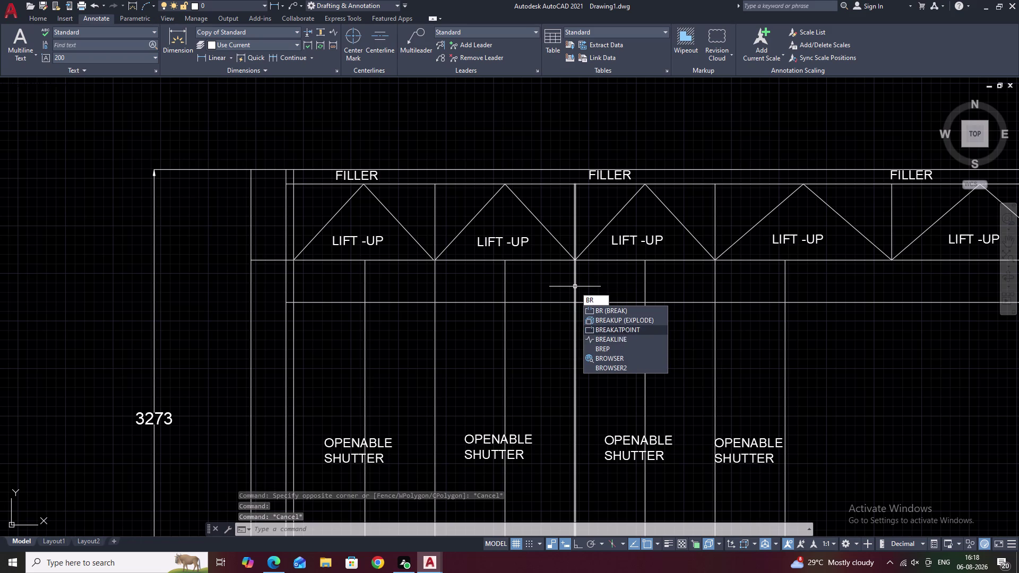
click(575, 283)
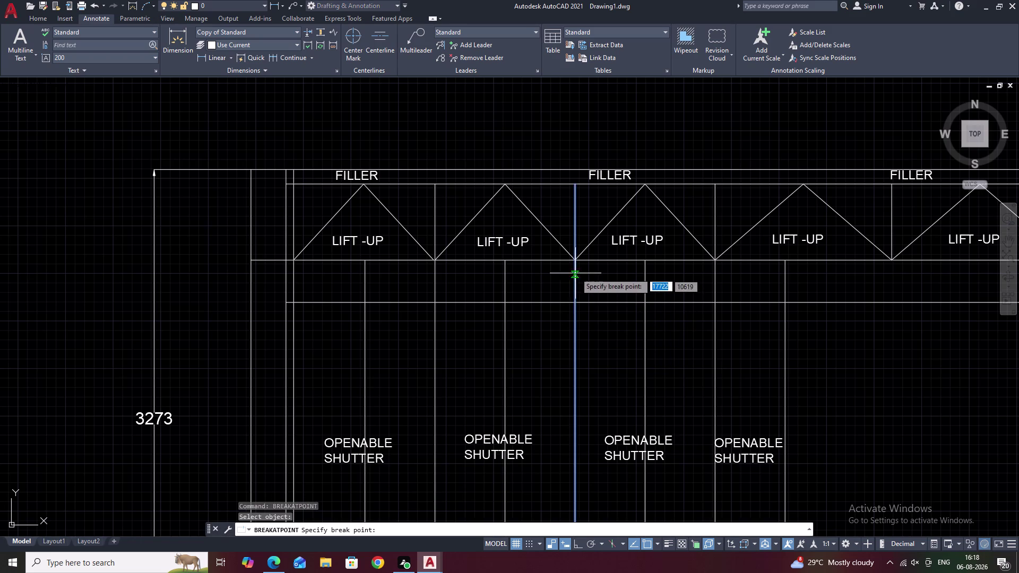
click(576, 262)
scroll(down, 3)
middle_drag(624, 273, 605, 288)
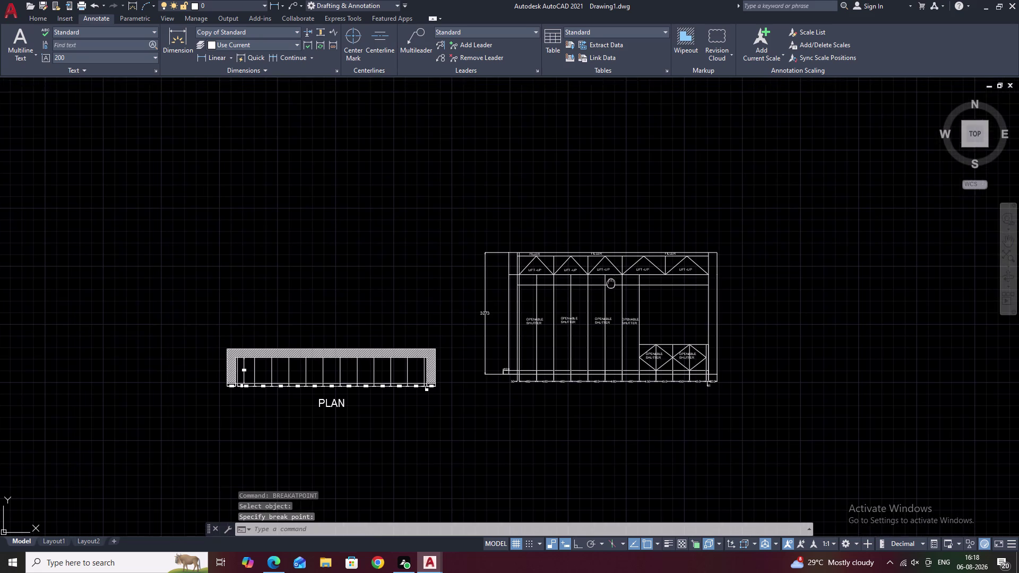
middle_drag(605, 288, 604, 288)
key(Escape)
Zoom into the middle of the loft, attempt another break, and undo it.
drag(731, 252, 484, 280)
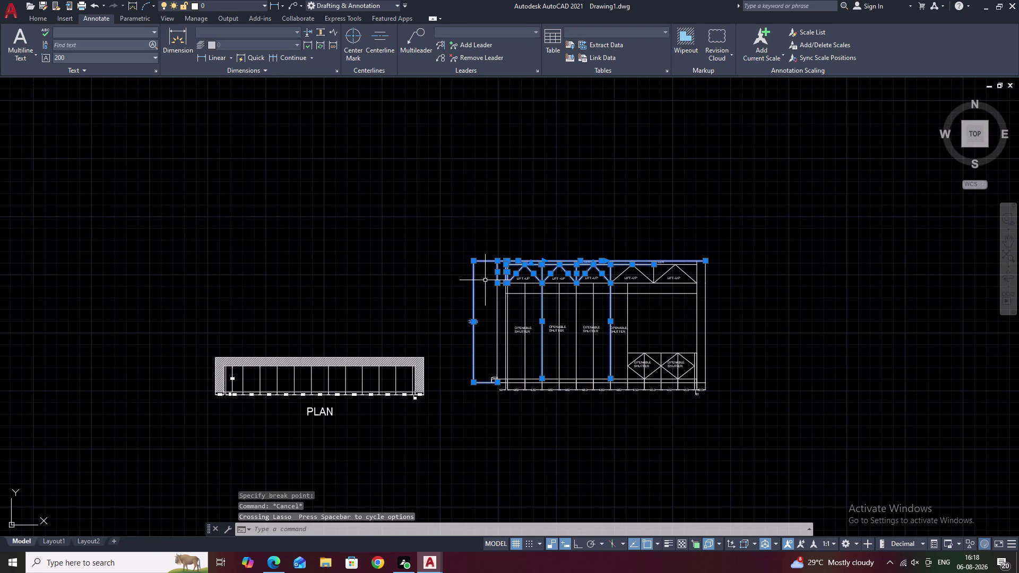
middle_drag(622, 278, 557, 297)
scroll(up, 3)
scroll(up, 3)
middle_drag(538, 307, 633, 276)
key(Escape)
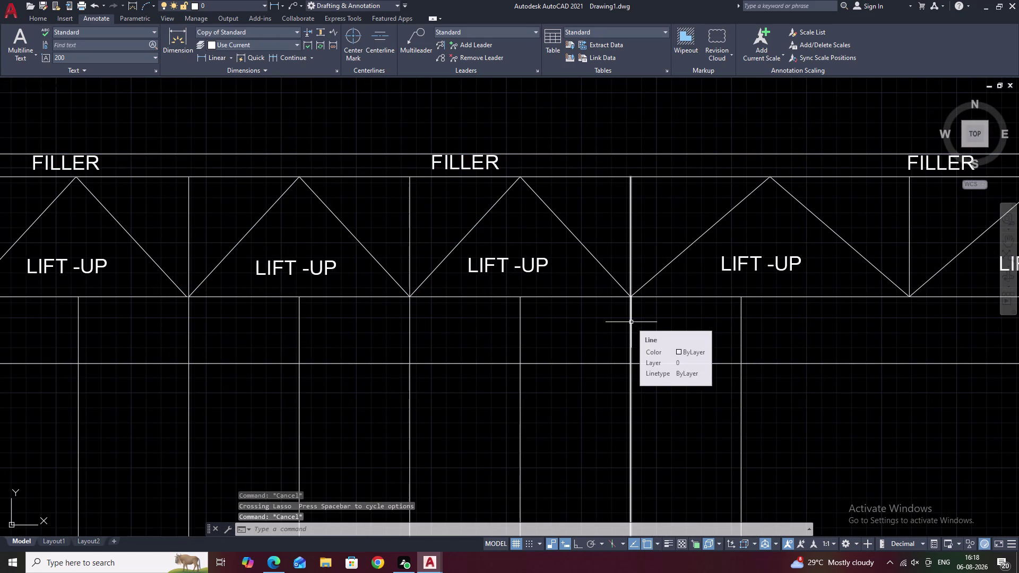
text(BR)
click(691, 364)
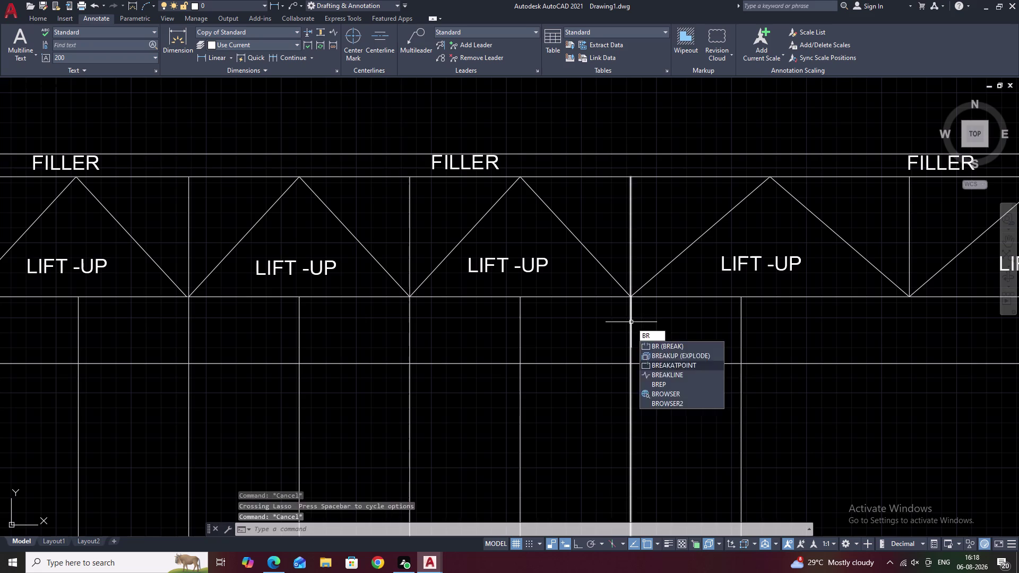
click(632, 325)
click(630, 297)
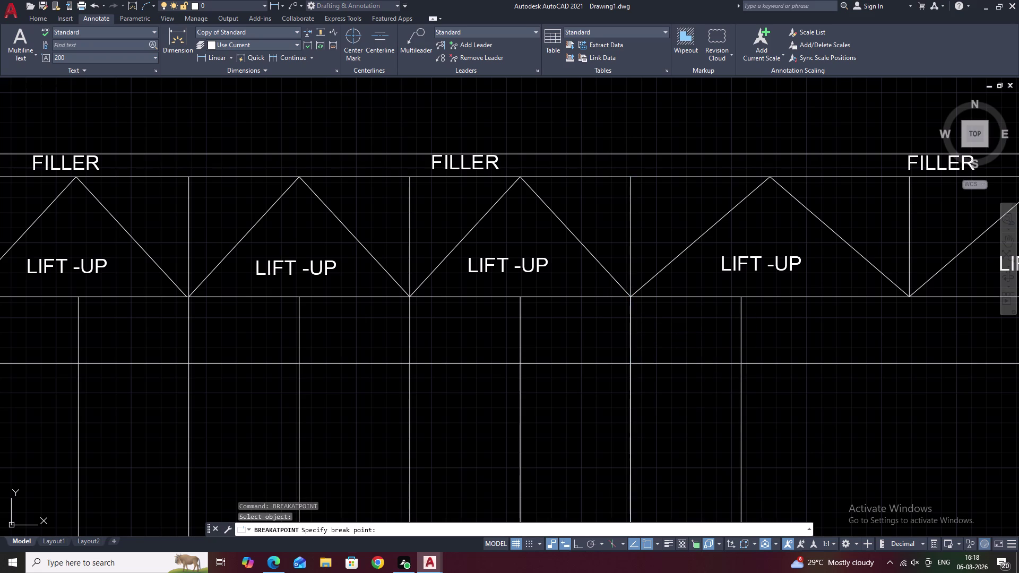
middle_drag(564, 317, 782, 315)
scroll(down, 3)
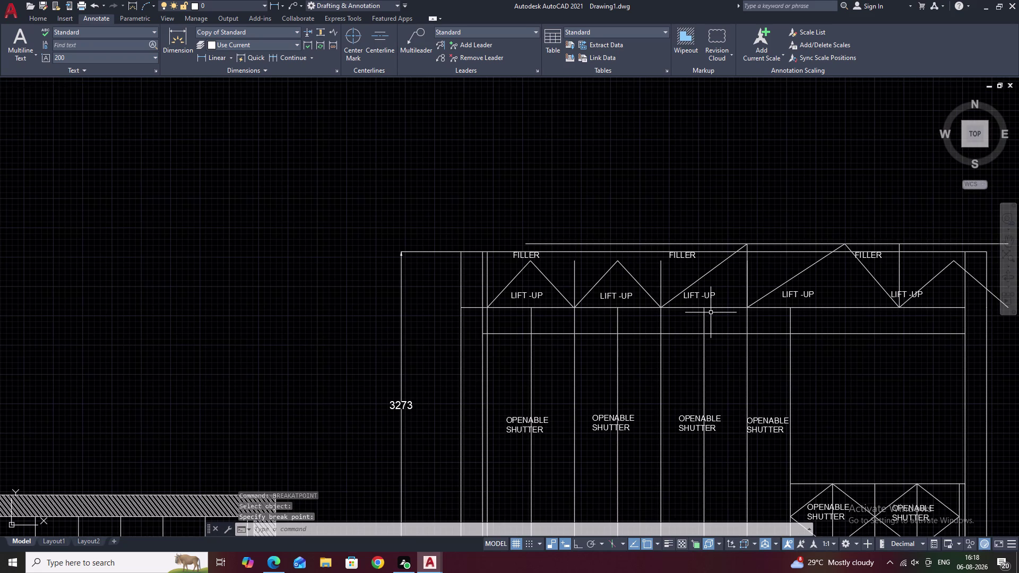
key(ctrl+z)
key(ctrl+z)
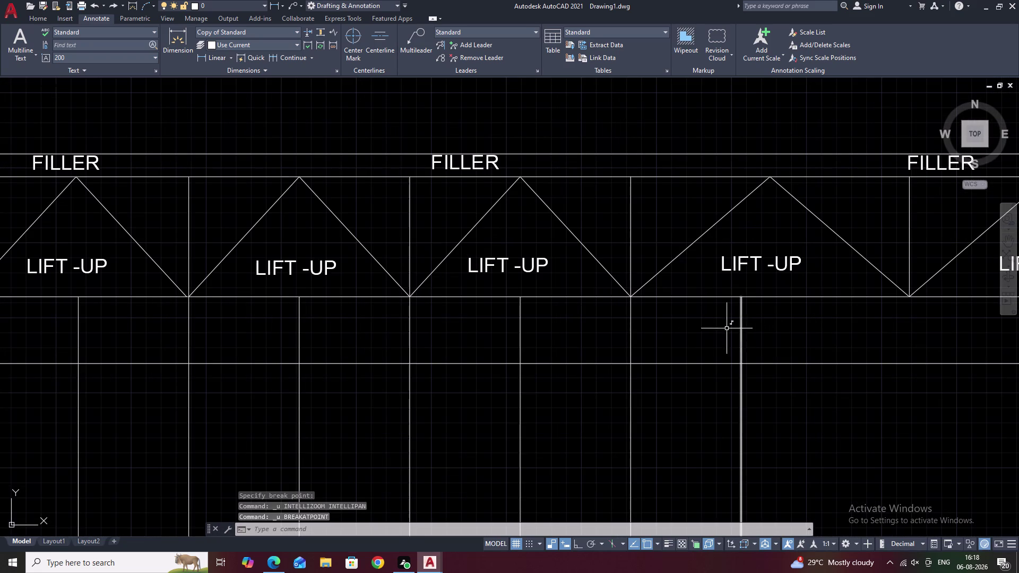
key(Escape)
Split the middle vertical divider at a point just below the lift-up row.
text(BR)
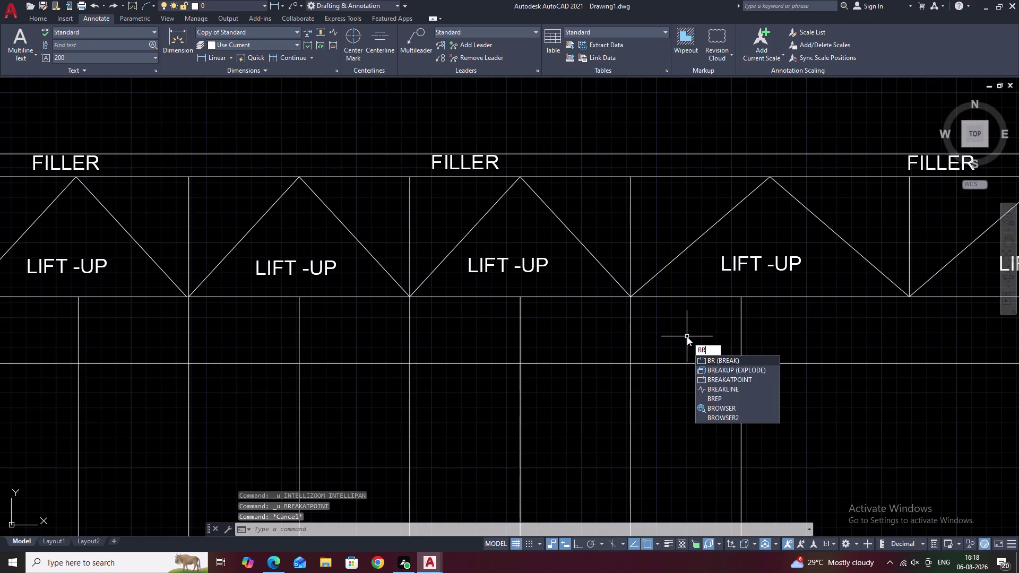
click(734, 385)
key(Escape)
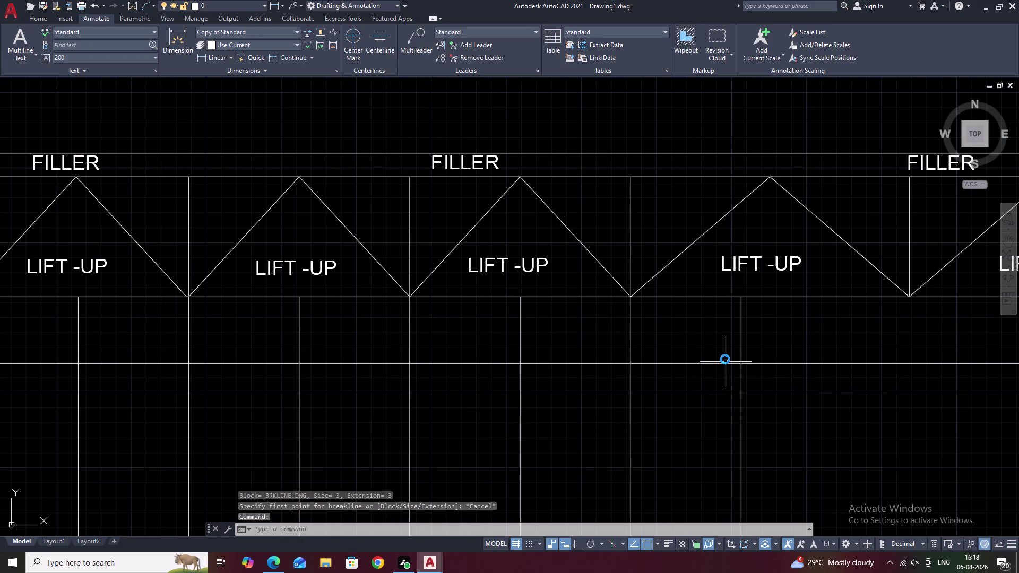
key(Escape)
key(Escape)
text(BR)
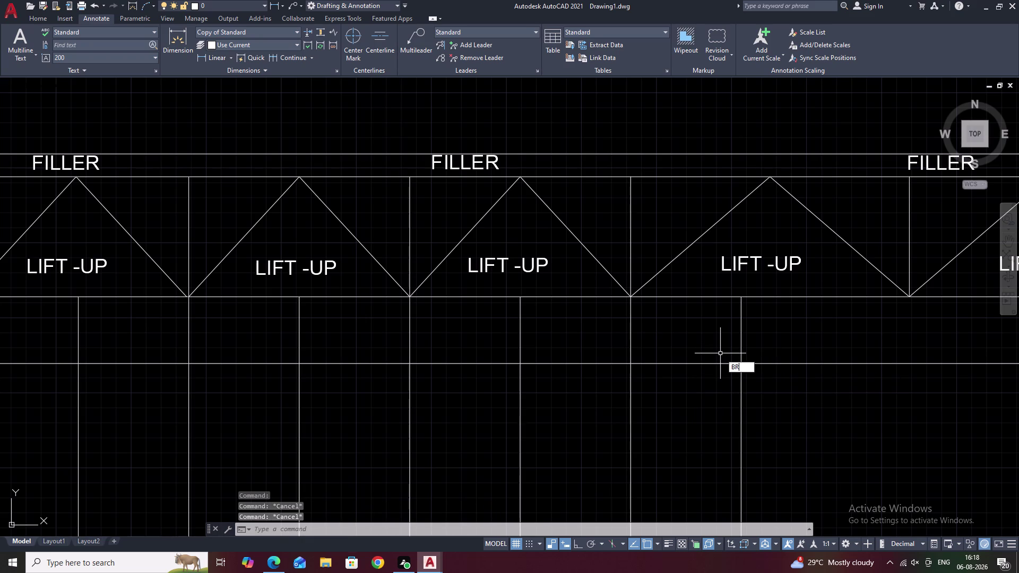
click(751, 399)
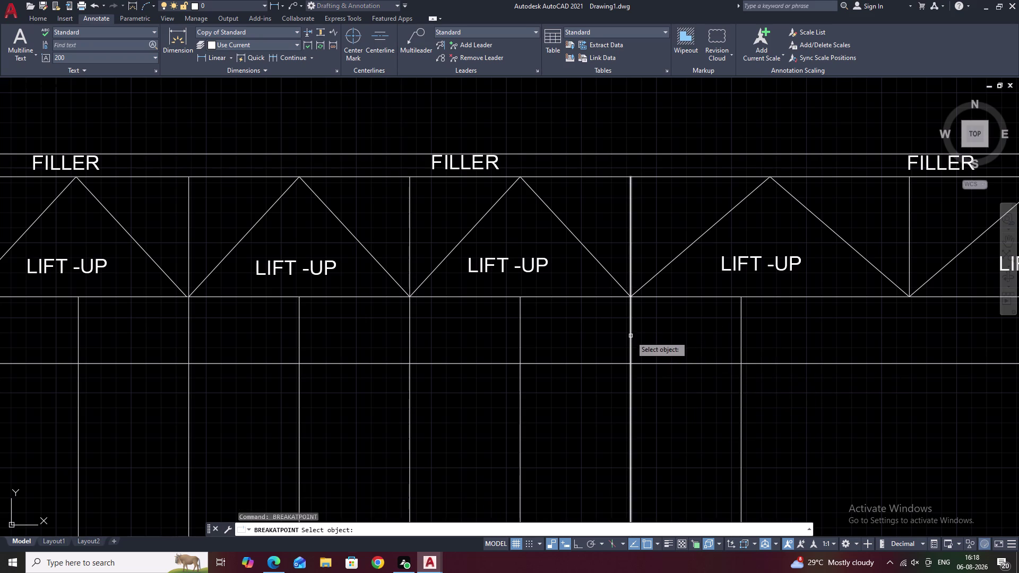
click(631, 335)
click(631, 298)
Split another divider further left below the loft, then zoom out to the full elevation.
middle_drag(499, 336, 665, 335)
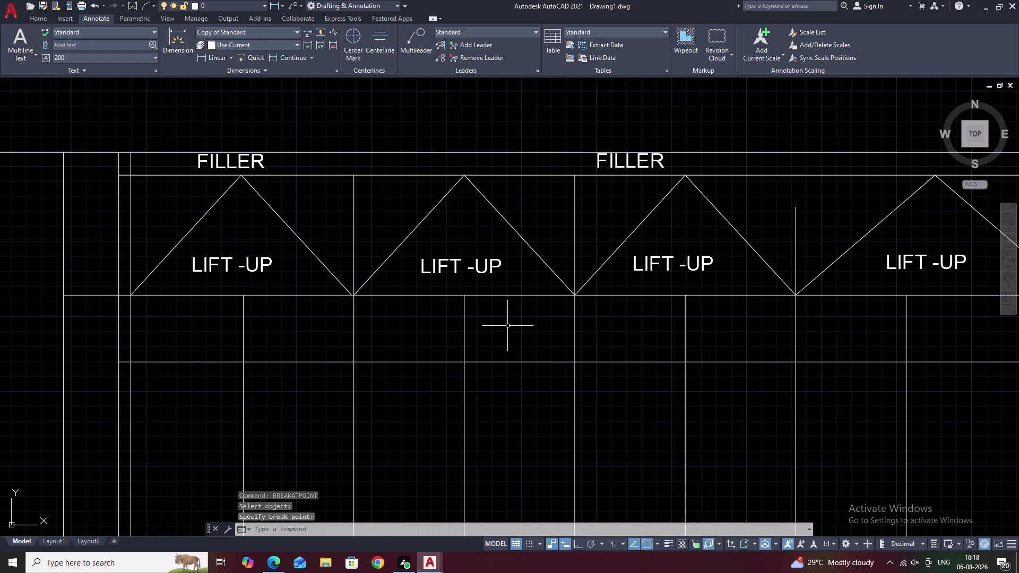
key(space)
click(353, 335)
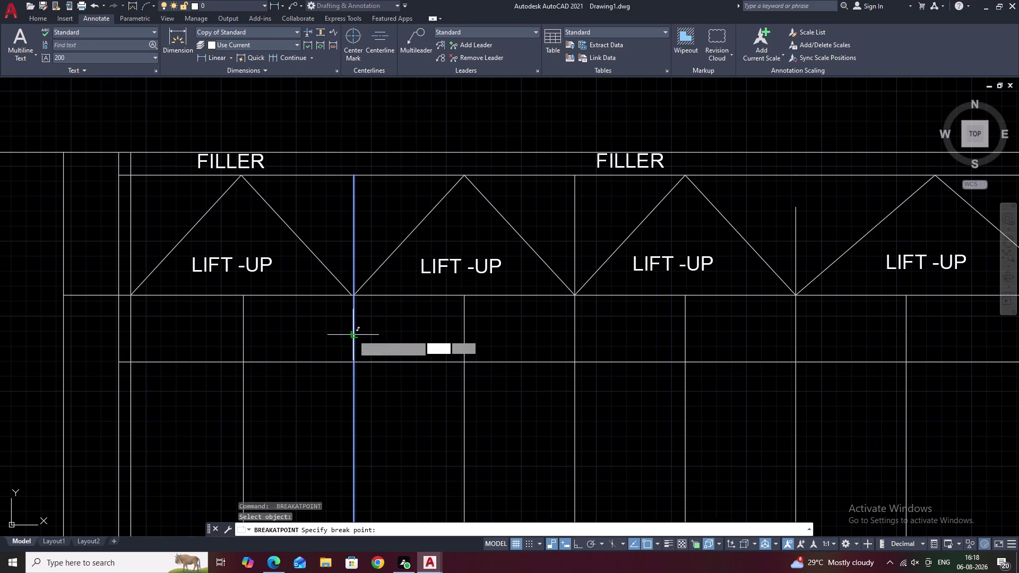
click(356, 295)
middle_drag(315, 318, 532, 328)
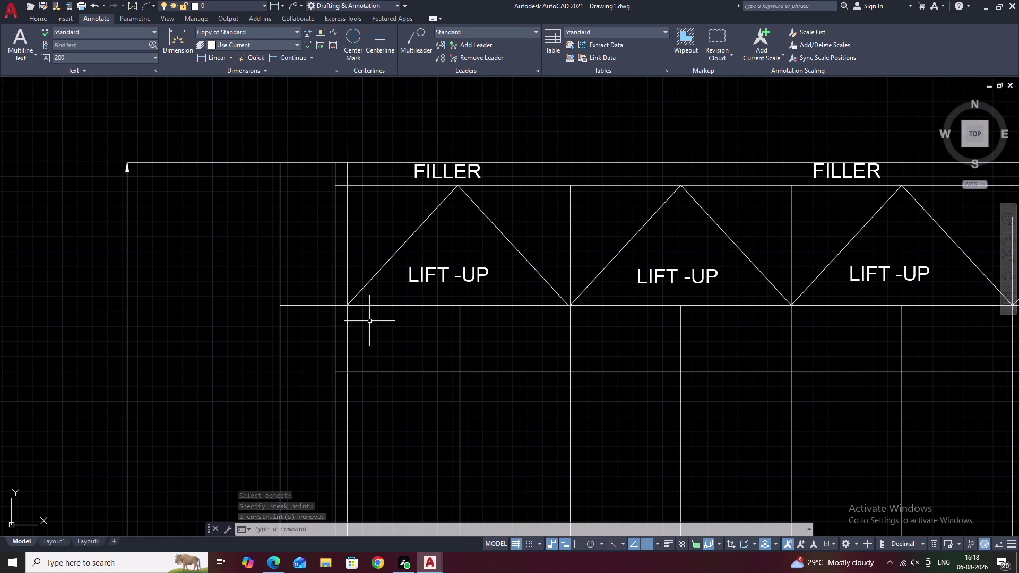
scroll(down, 3)
middle_drag(393, 321, 417, 313)
Window-select the loft linework at the right end and middle of the lift-up loft.
key(Escape)
drag(949, 264, 683, 235)
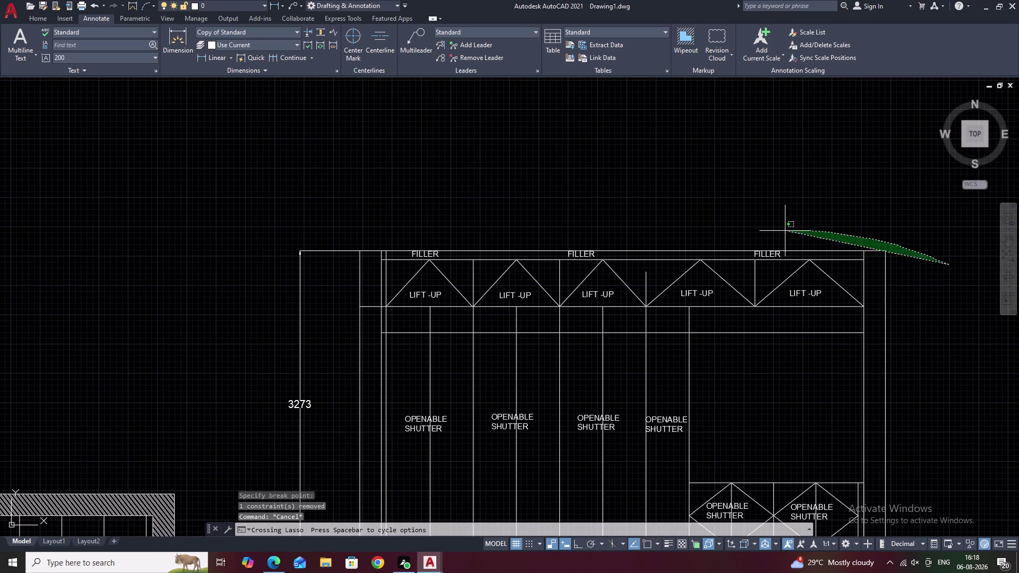
drag(684, 236, 642, 286)
middle_drag(620, 288, 675, 284)
drag(682, 228, 601, 285)
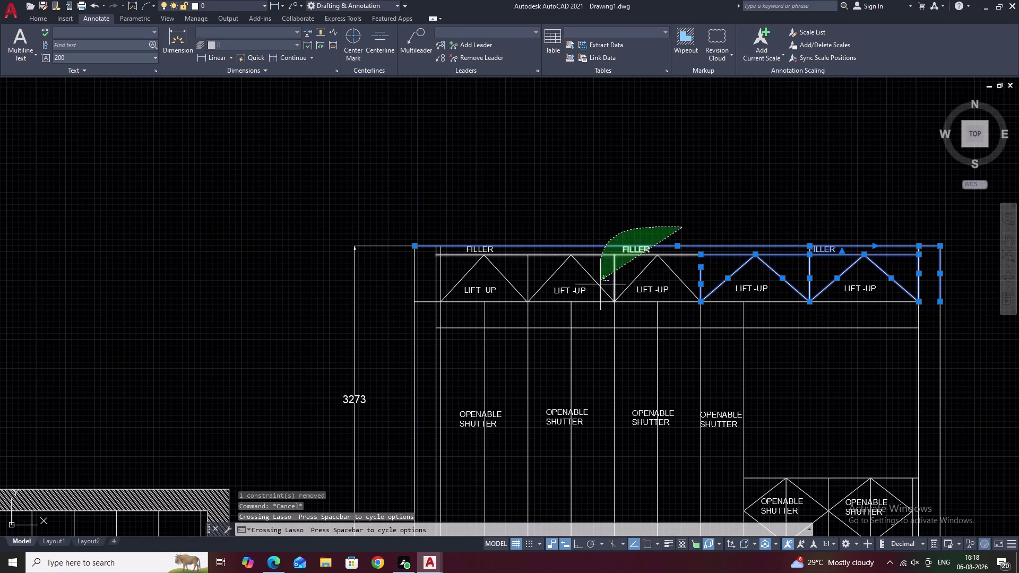
drag(601, 285, 600, 293)
drag(685, 264, 642, 288)
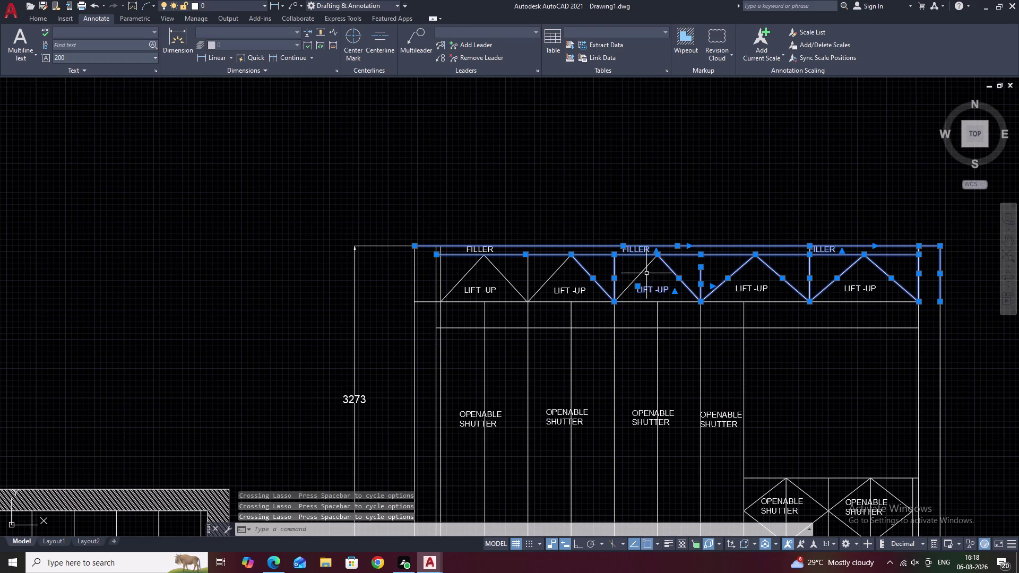
scroll(up, 3)
Add the loft's bottom line, triangle slopes and left edge lines to the selection.
click(642, 266)
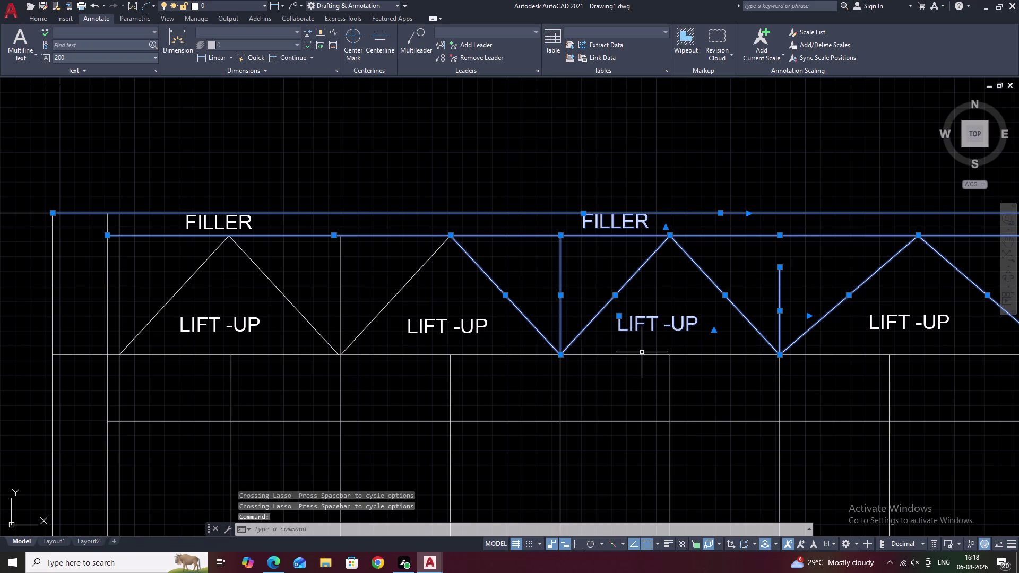
click(641, 355)
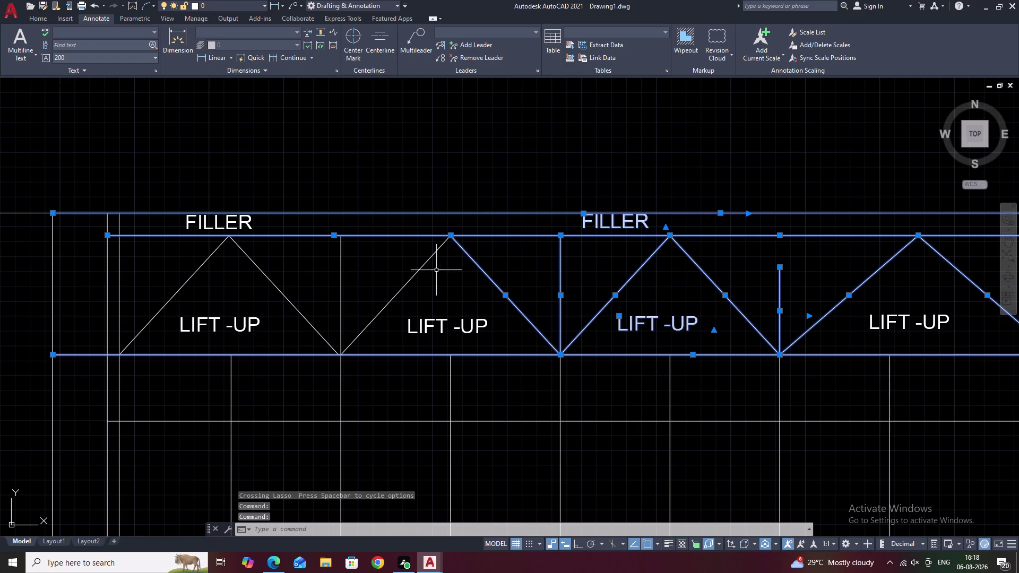
click(413, 275)
click(274, 285)
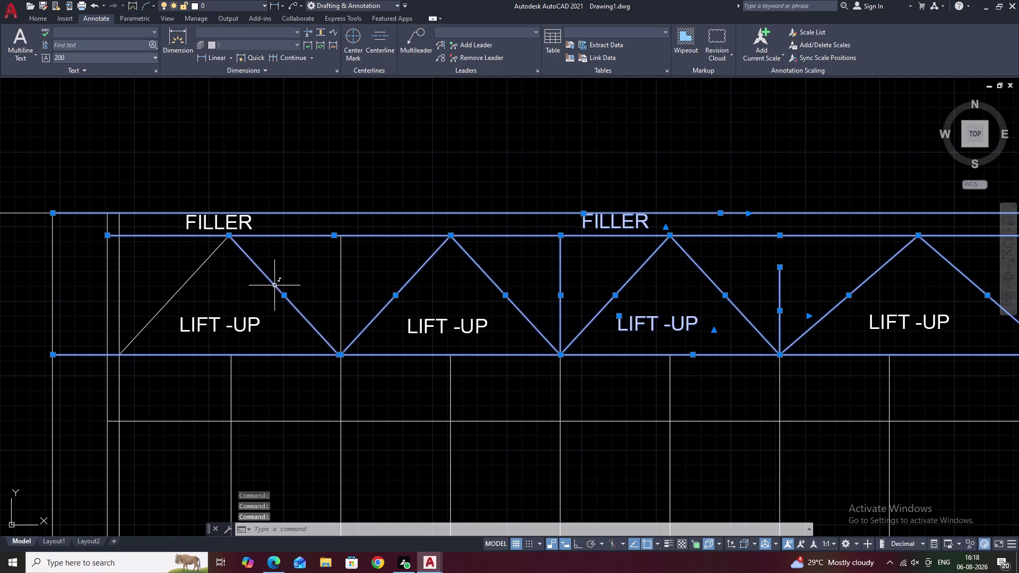
middle_drag(274, 282, 391, 233)
click(299, 236)
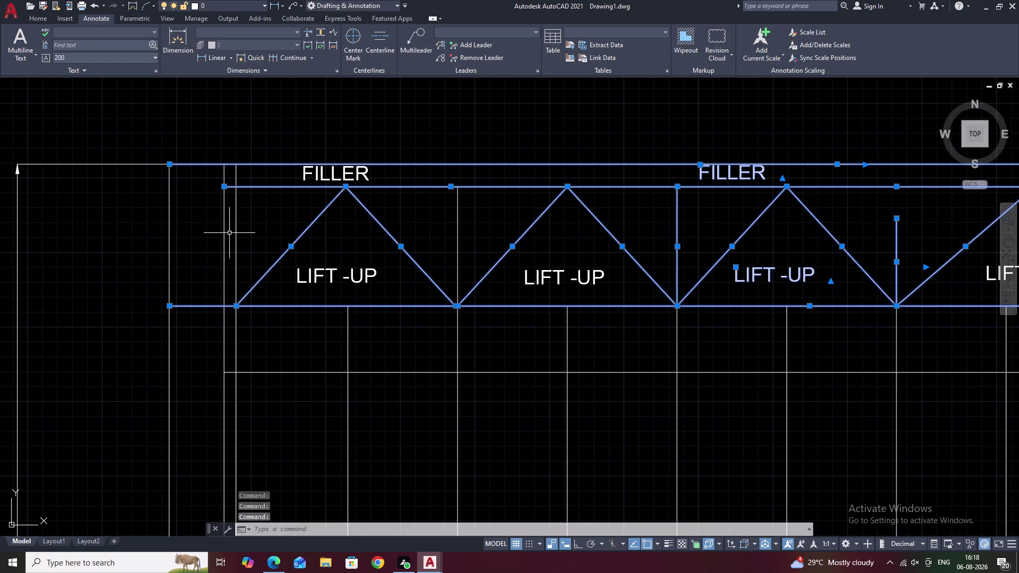
click(236, 241)
click(222, 247)
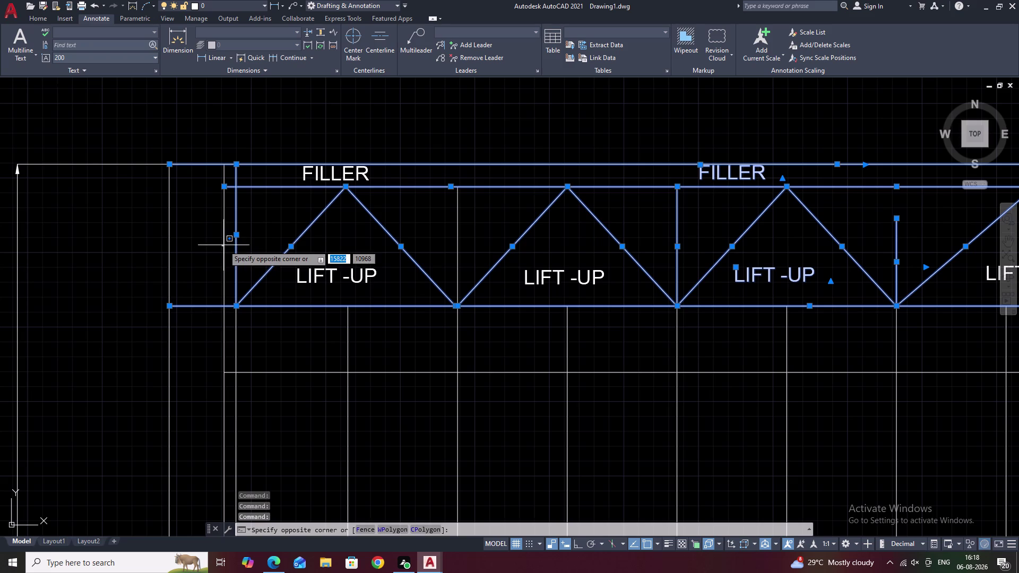
click(224, 245)
click(223, 245)
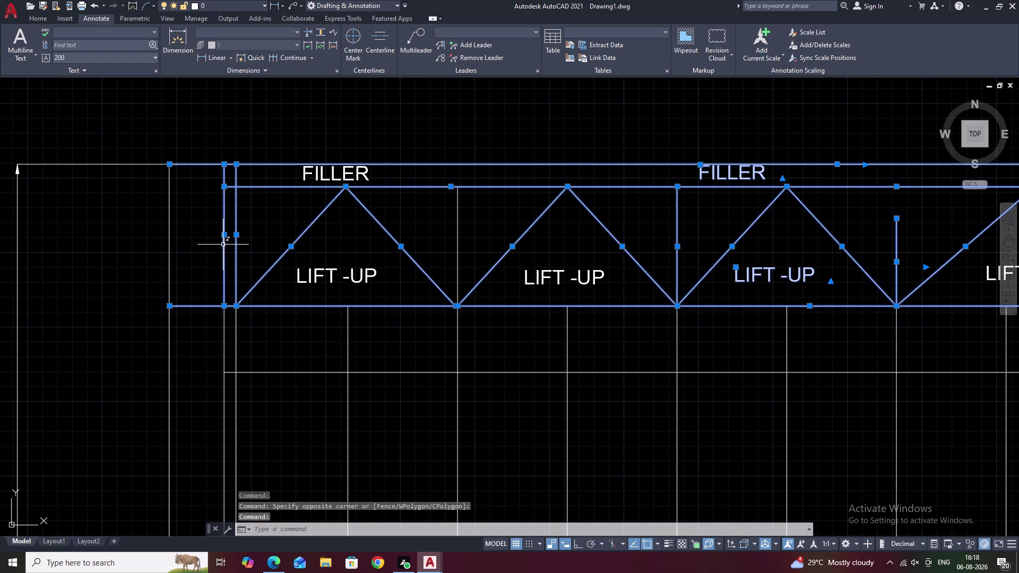
Add a loft divider line to the selection and dismiss the shortcut menu.
middle_drag(281, 258, 302, 216)
scroll(down, 3)
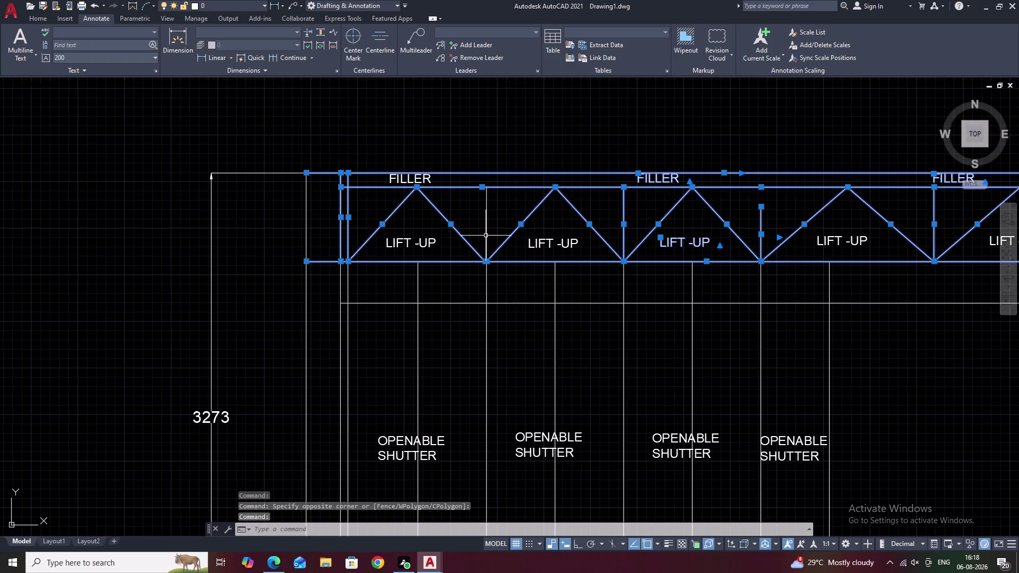
click(485, 235)
right_click(485, 235)
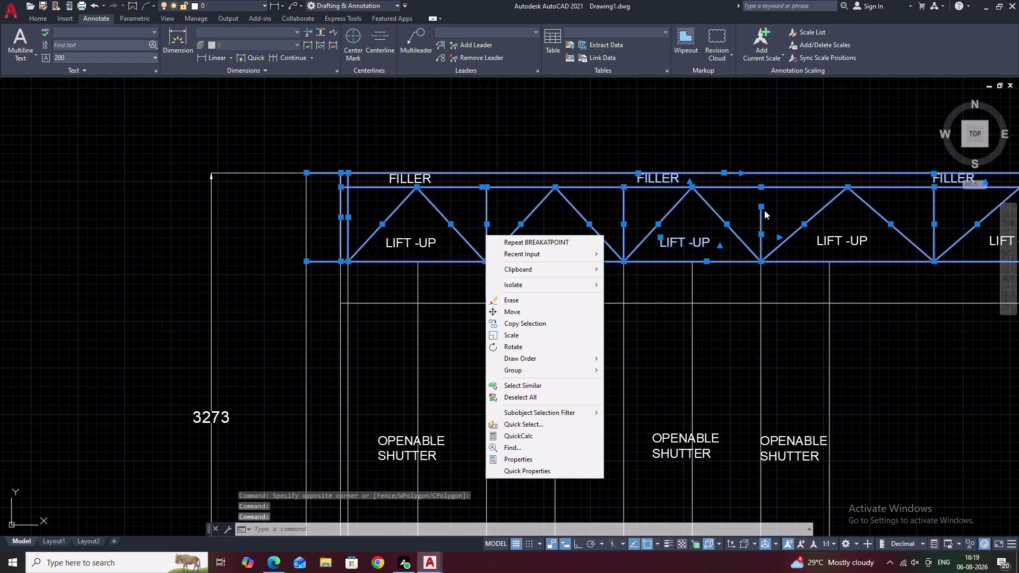
scroll(up, 3)
key(Escape)
middle_drag(782, 217, 624, 213)
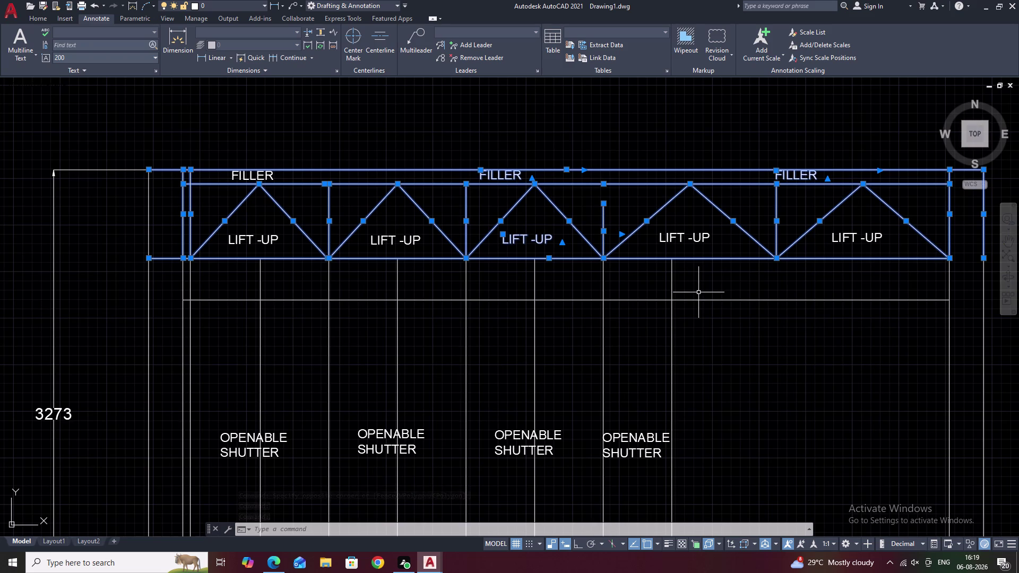
Move the selected lift-up loft straight down, bringing the overall height to 2995.
text(M)
key(space)
click(466, 260)
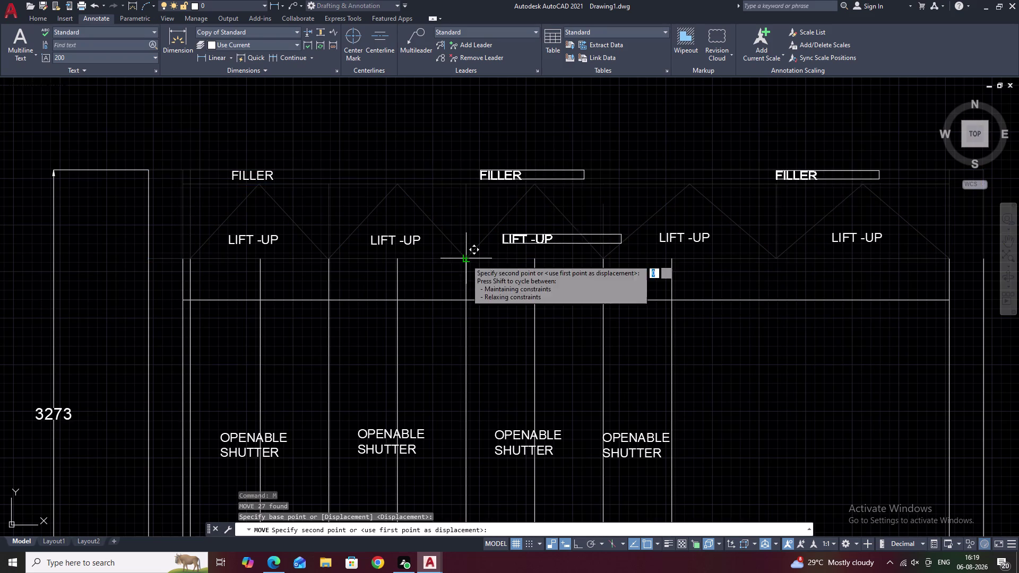
click(467, 303)
key(Escape)
middle_drag(667, 264, 680, 219)
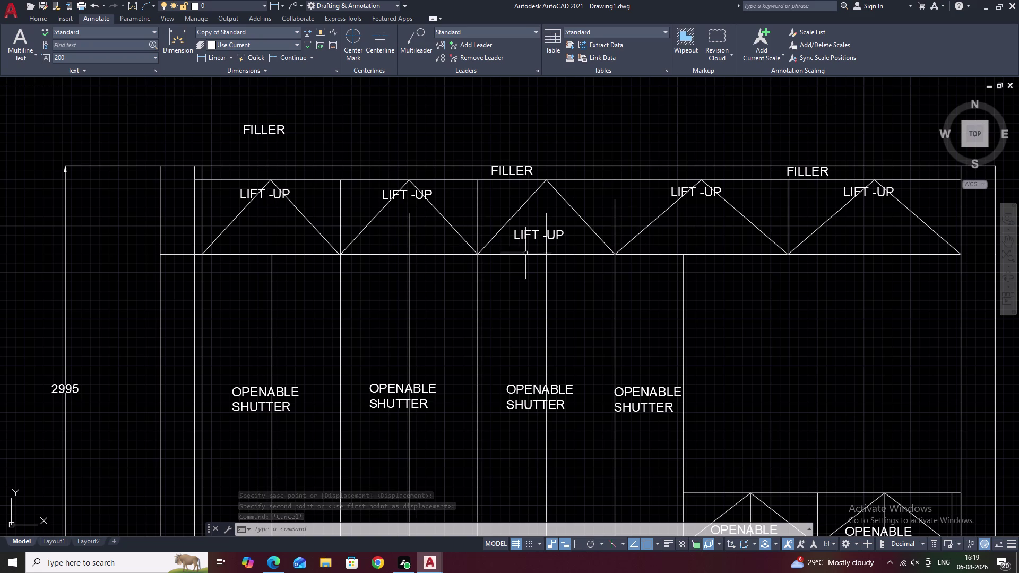
middle_drag(669, 257, 674, 193)
middle_drag(712, 278, 736, 188)
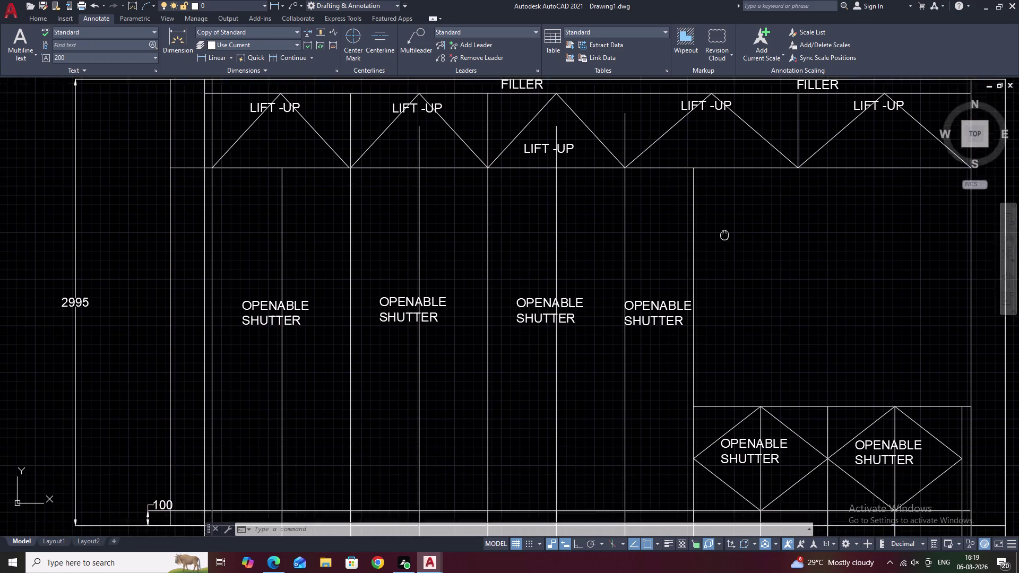
middle_drag(736, 188, 739, 178)
middle_drag(434, 286, 562, 290)
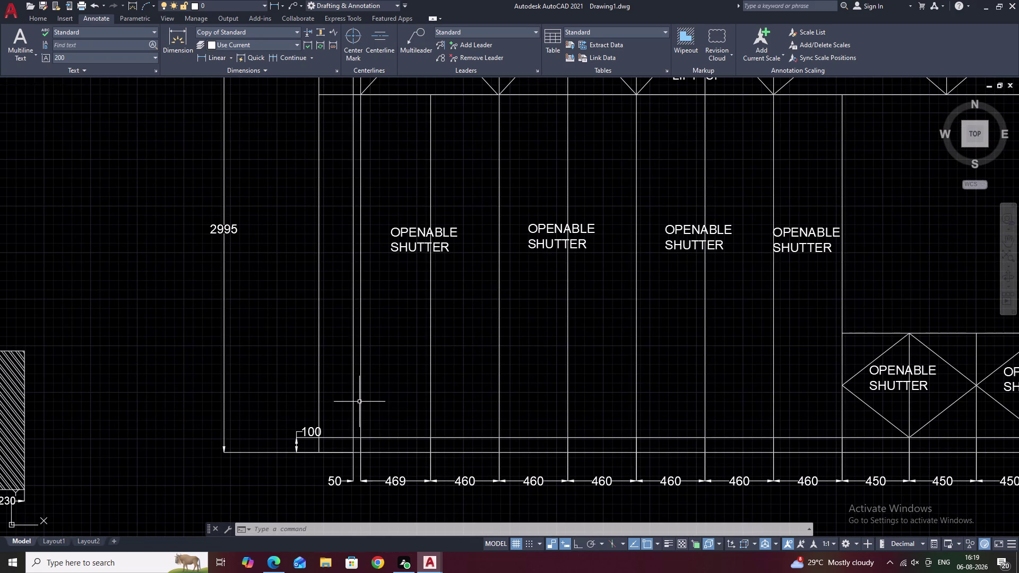
Place a vertical 2300 linear dimension (DLI) along the left shutter section from the base.
key(d)
text(LI)
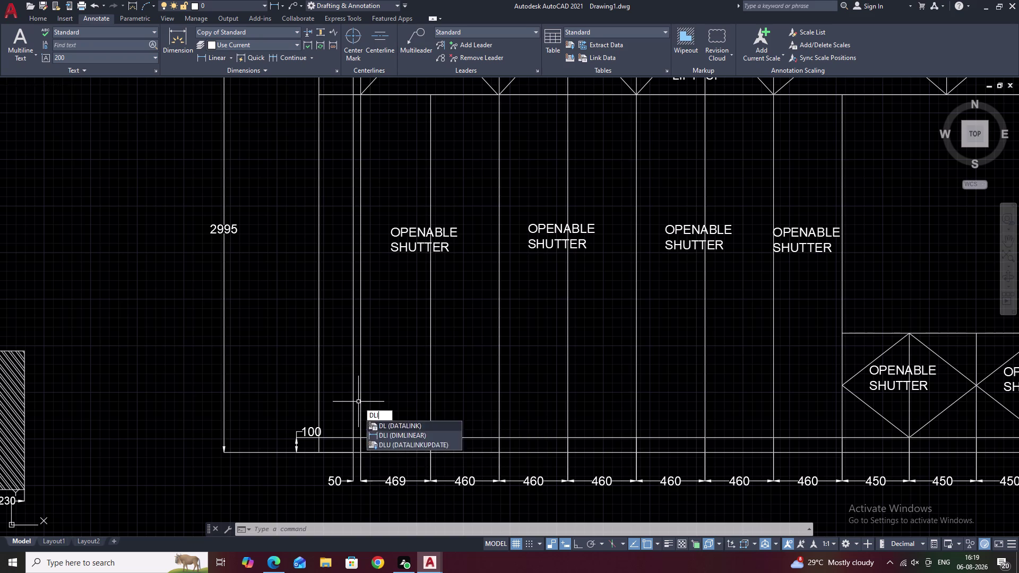
key(space)
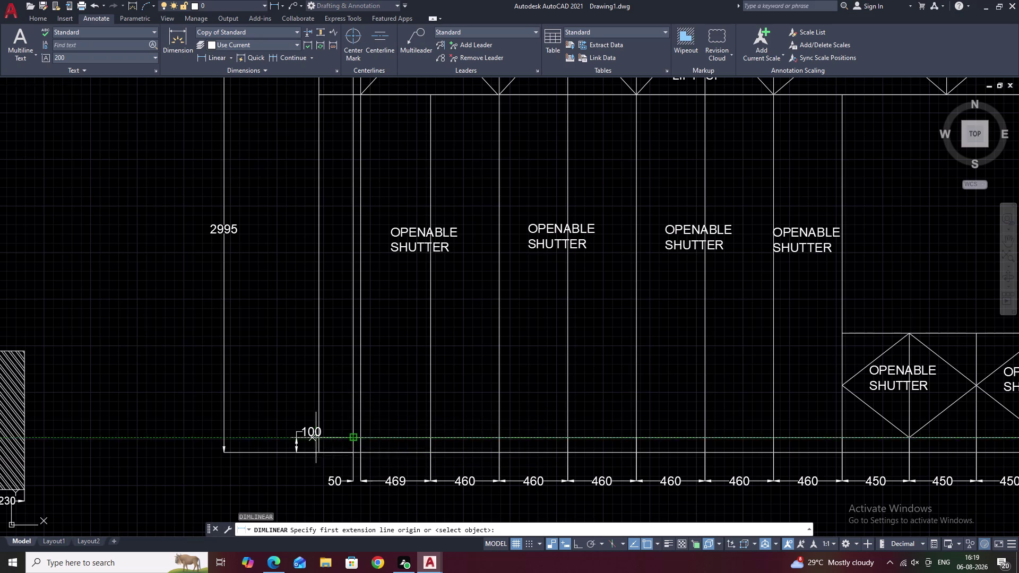
scroll(up, 3)
click(317, 443)
middle_drag(331, 217, 380, 408)
scroll(down, 3)
middle_drag(388, 274, 388, 391)
scroll(down, 3)
middle_drag(396, 255, 395, 304)
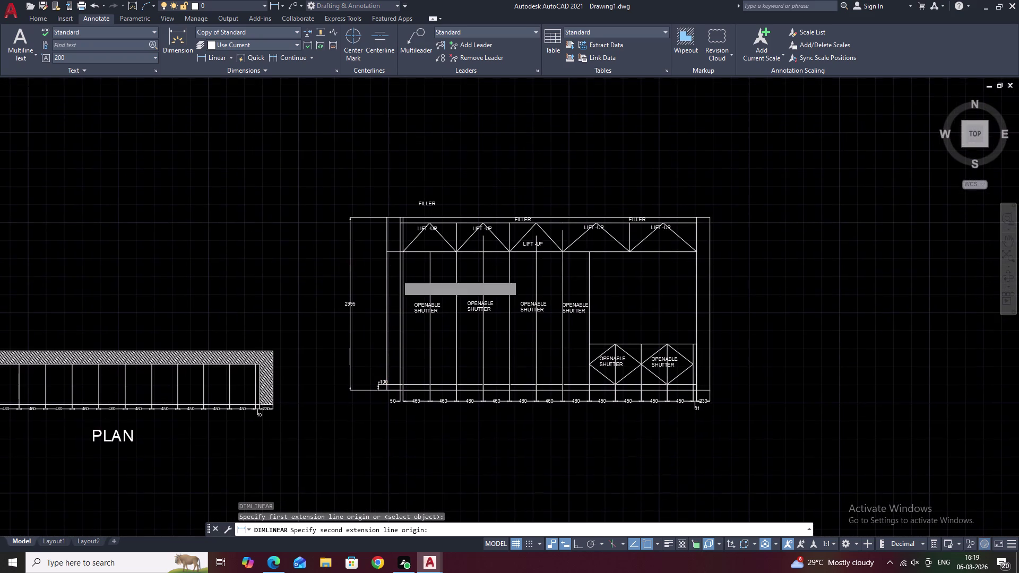
click(387, 253)
click(376, 254)
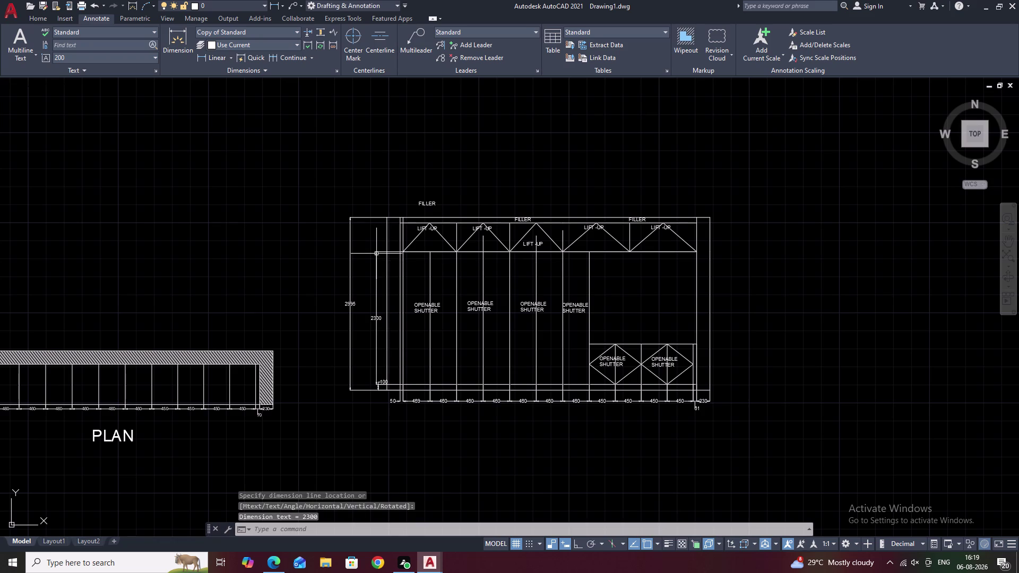
middle_drag(416, 271, 417, 324)
scroll(up, 3)
key(Escape)
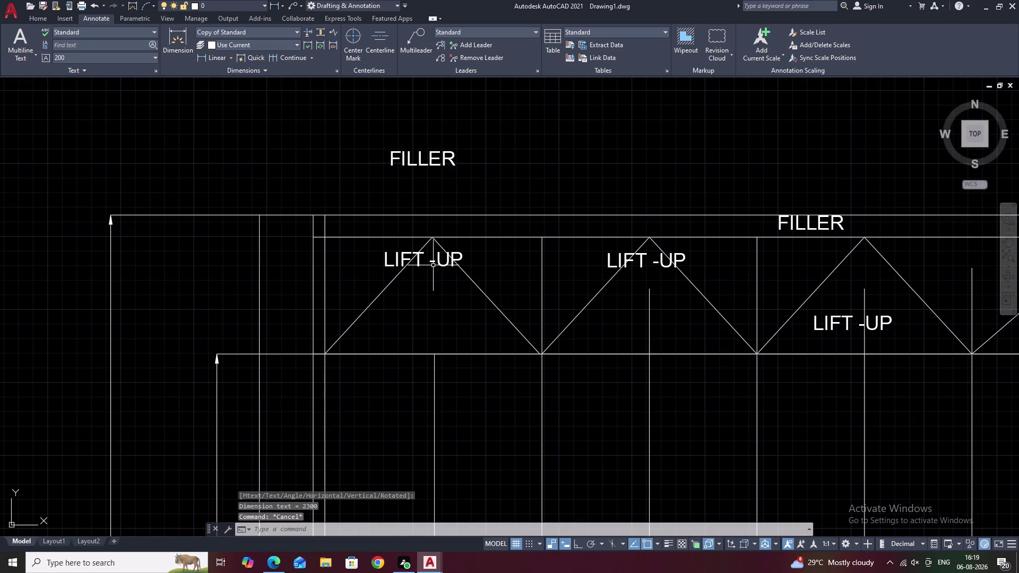
Select both LIFT -UP labels and move them lower inside their triangles.
click(434, 262)
key(Escape)
click(445, 262)
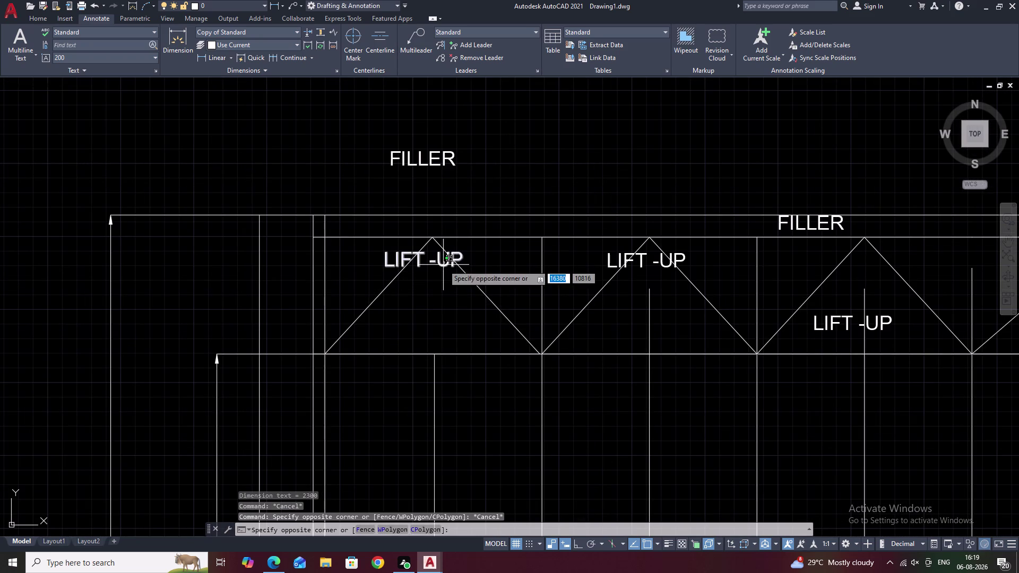
click(438, 264)
click(662, 262)
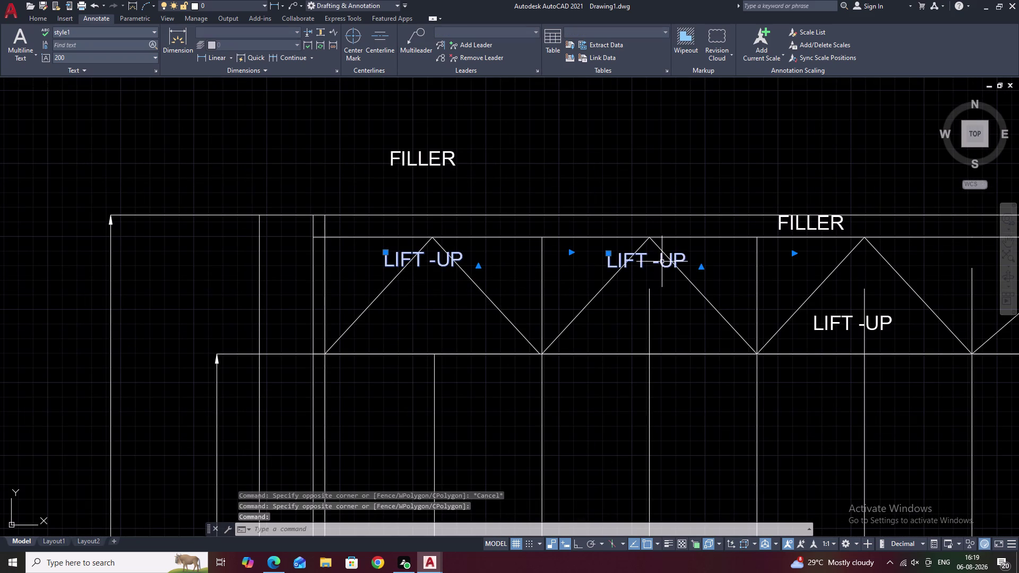
text(M)
key(space)
click(561, 284)
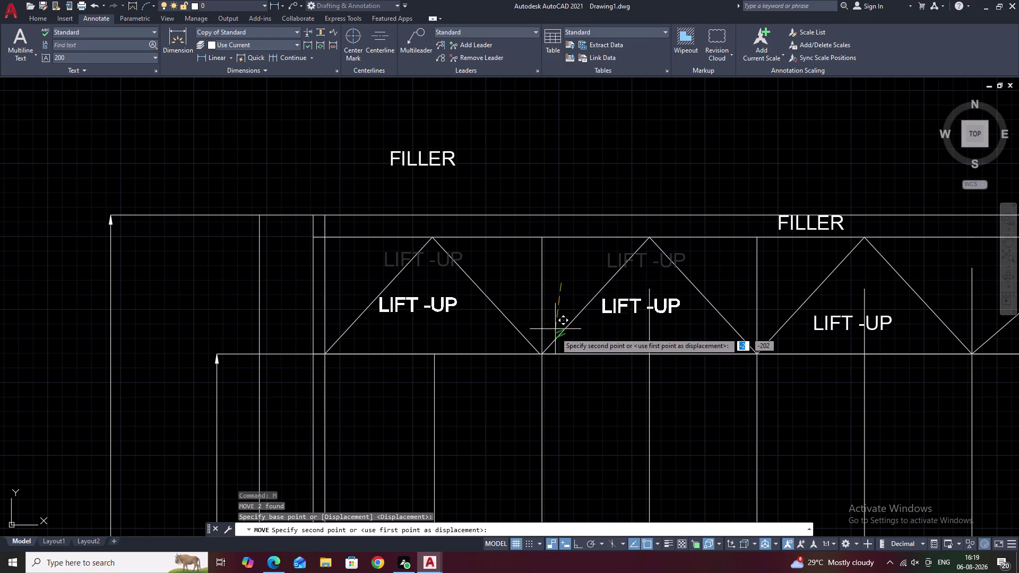
click(561, 351)
Attempt to extend and grip-stretch the first triangle's divider line, then cancel.
middle_drag(631, 341, 557, 333)
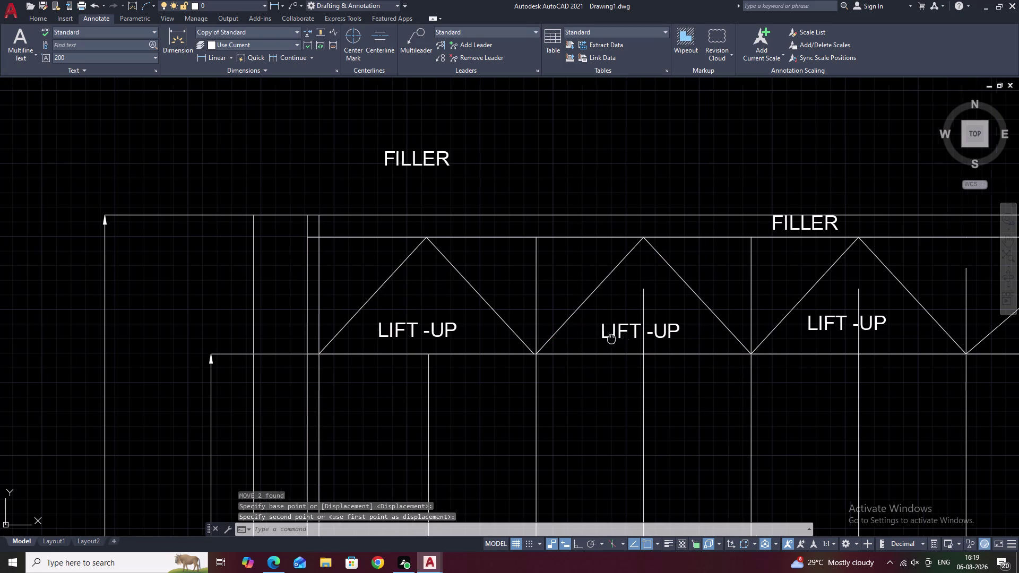
middle_drag(556, 333, 423, 314)
key(Escape)
text(EX)
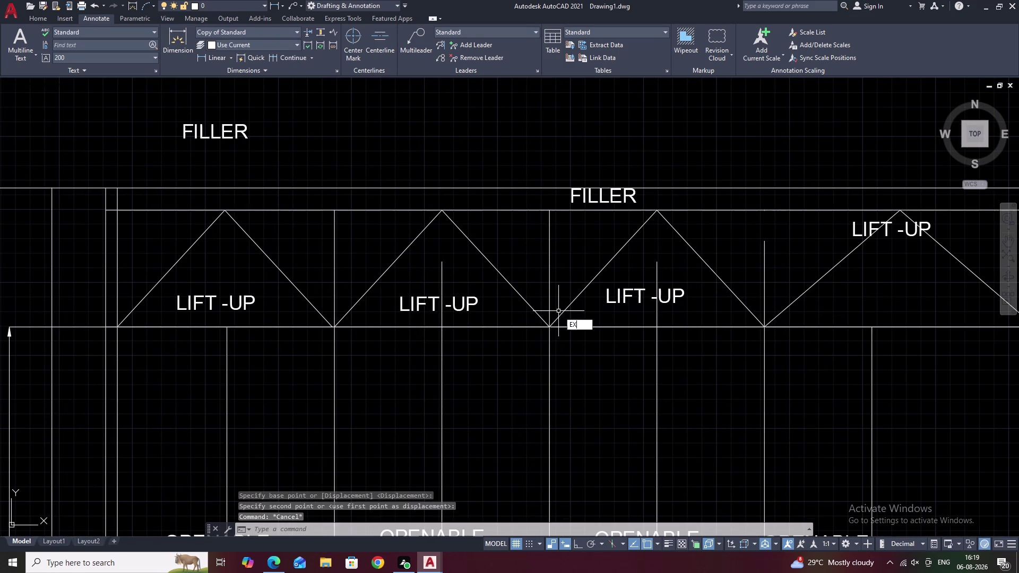
key(space)
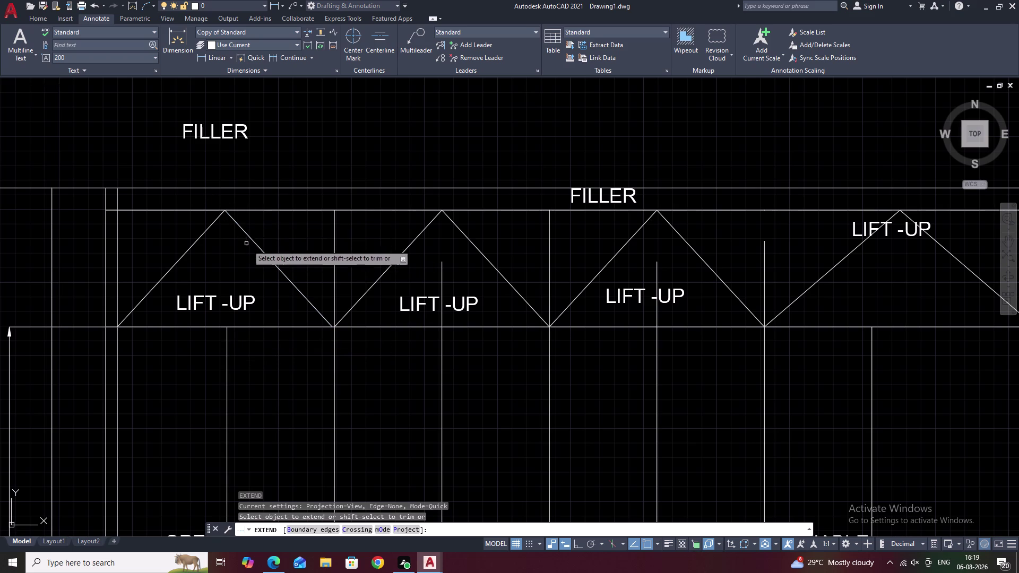
key(Escape)
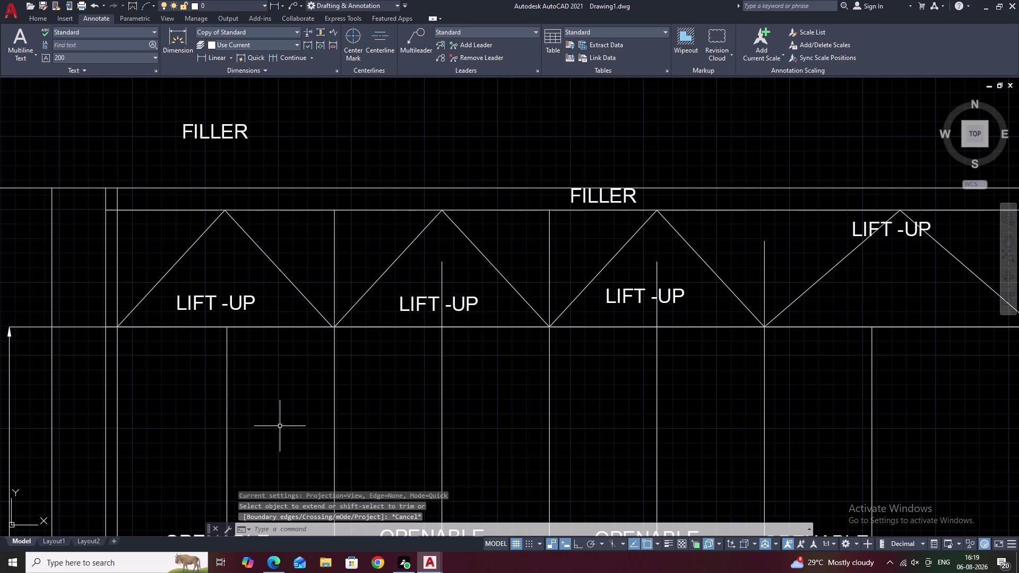
key(l)
key(space)
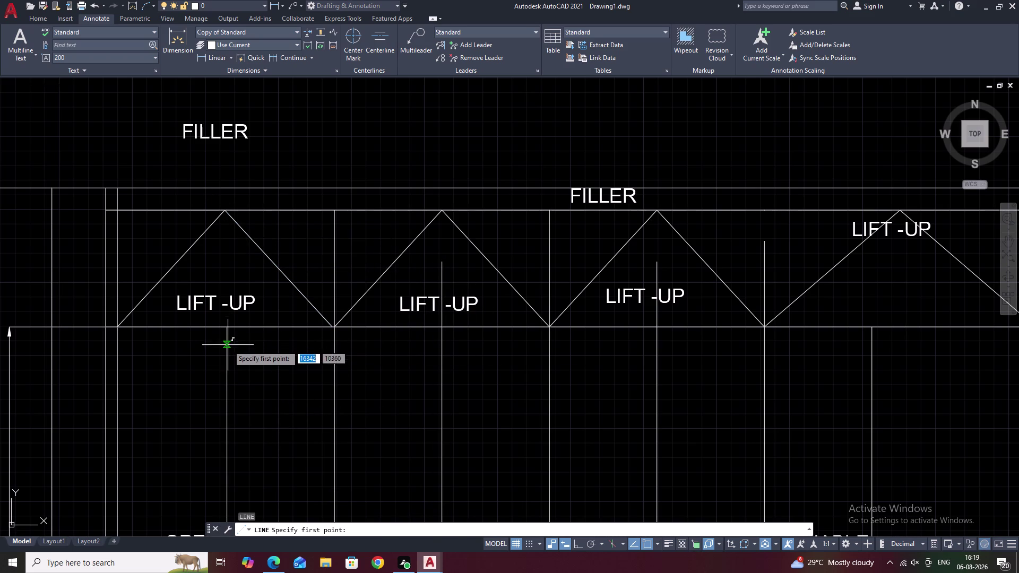
key(Escape)
click(227, 358)
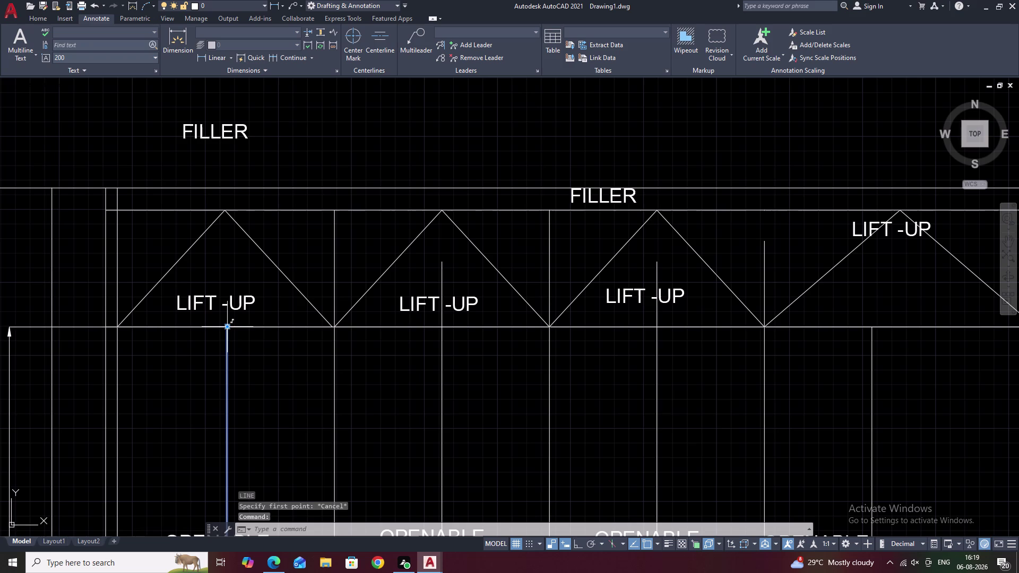
click(228, 328)
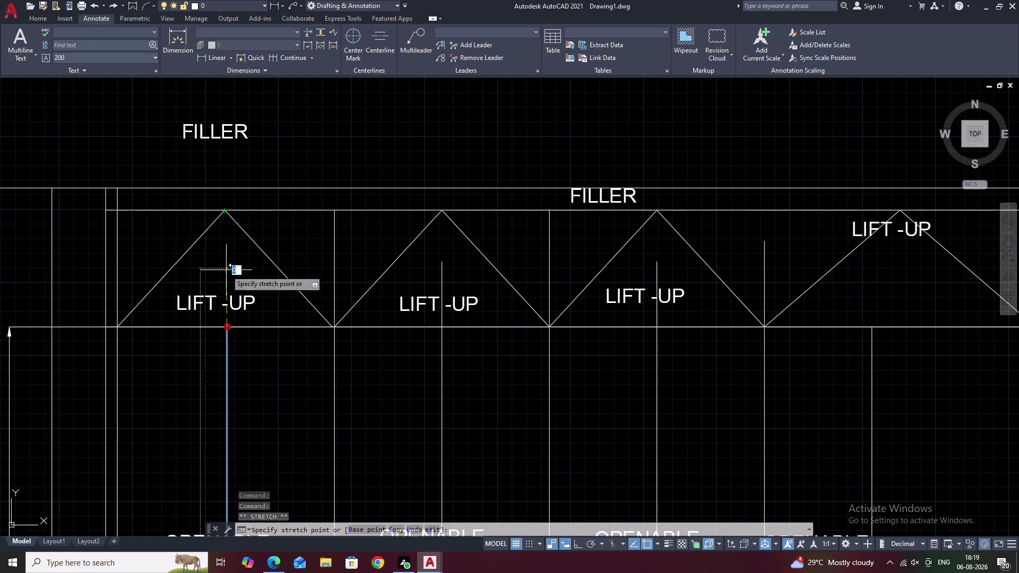
key(Escape)
Draw a divider line from the first triangle's base up to its apex.
text(L)
key(space)
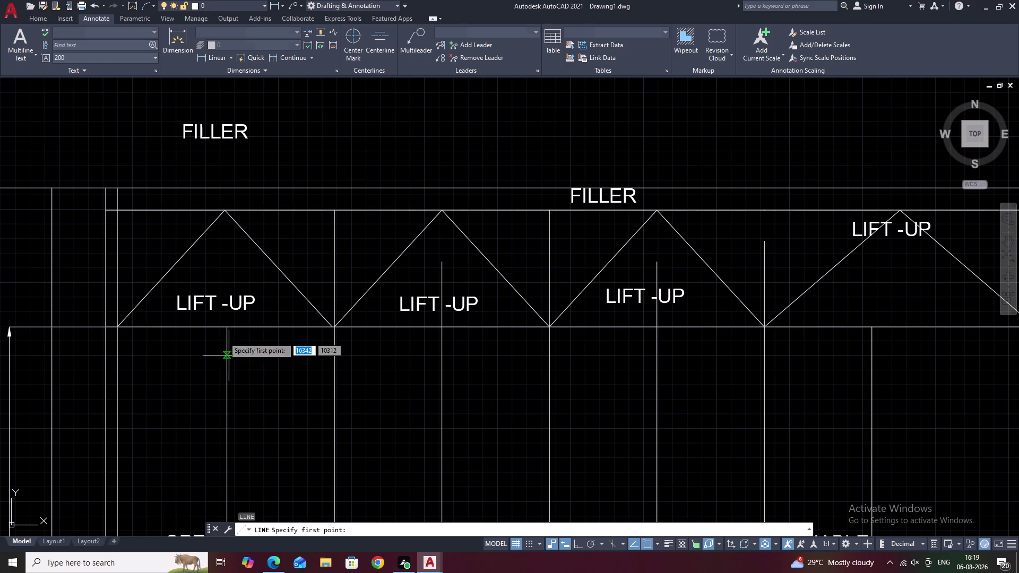
click(227, 330)
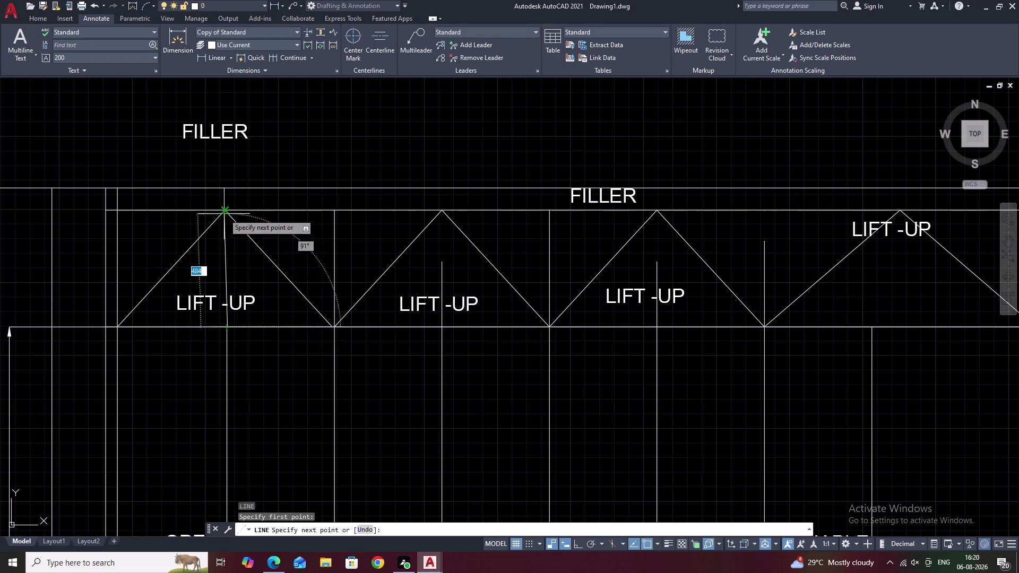
click(224, 213)
key(Escape)
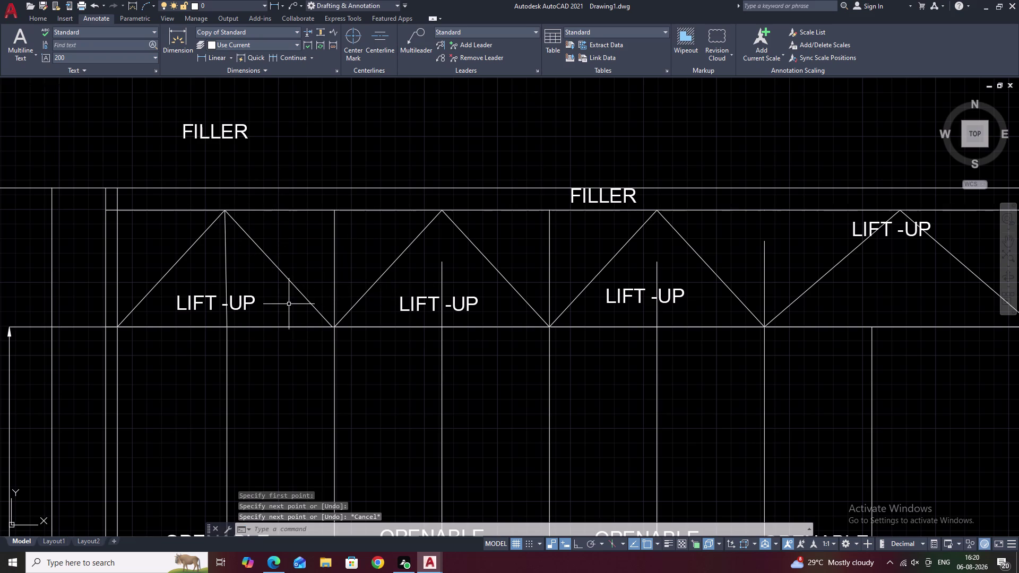
Erase the unwanted divider line in the top section.
scroll(down, 3)
middle_drag(310, 326, 391, 328)
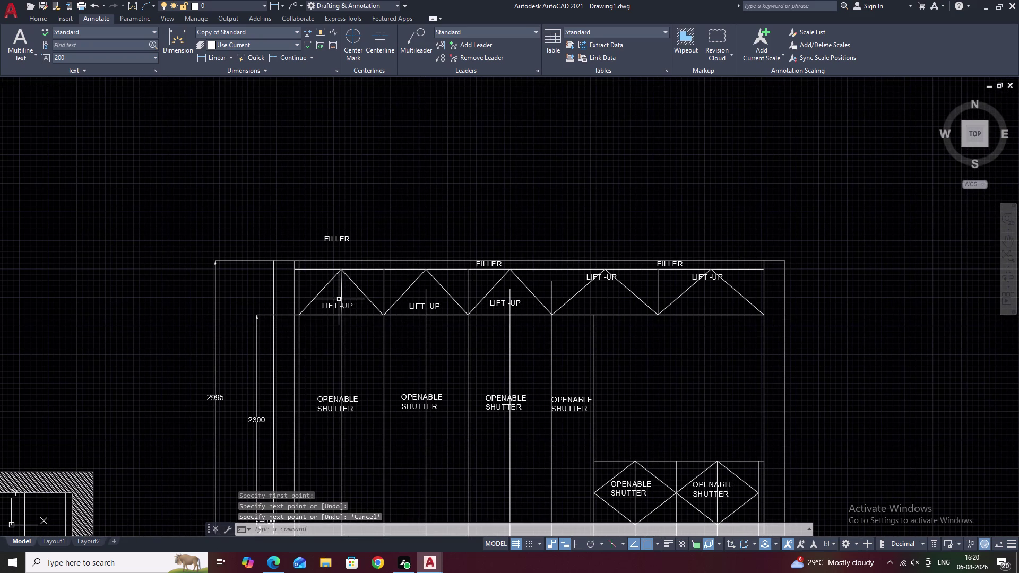
click(341, 297)
text(E)
key(space)
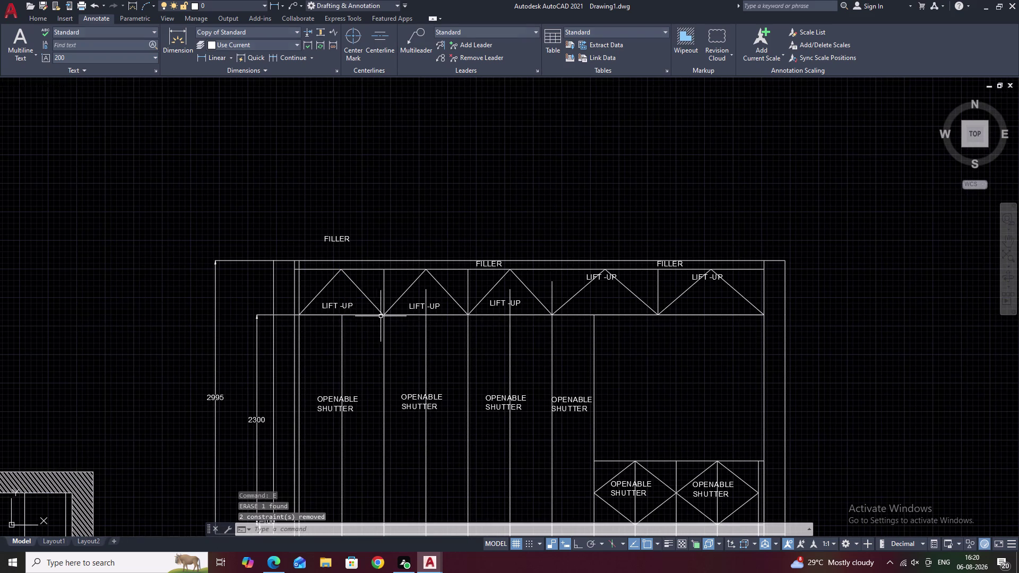
Trim the divider segments cutting through the lift-up triangles.
middle_drag(411, 316, 404, 340)
scroll(up, 3)
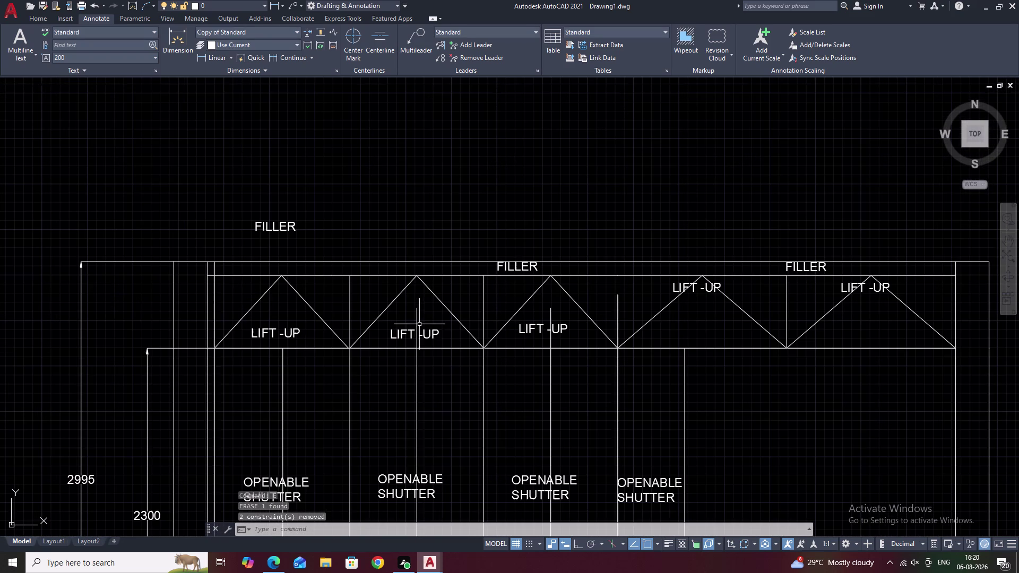
text(TR)
key(space)
click(418, 313)
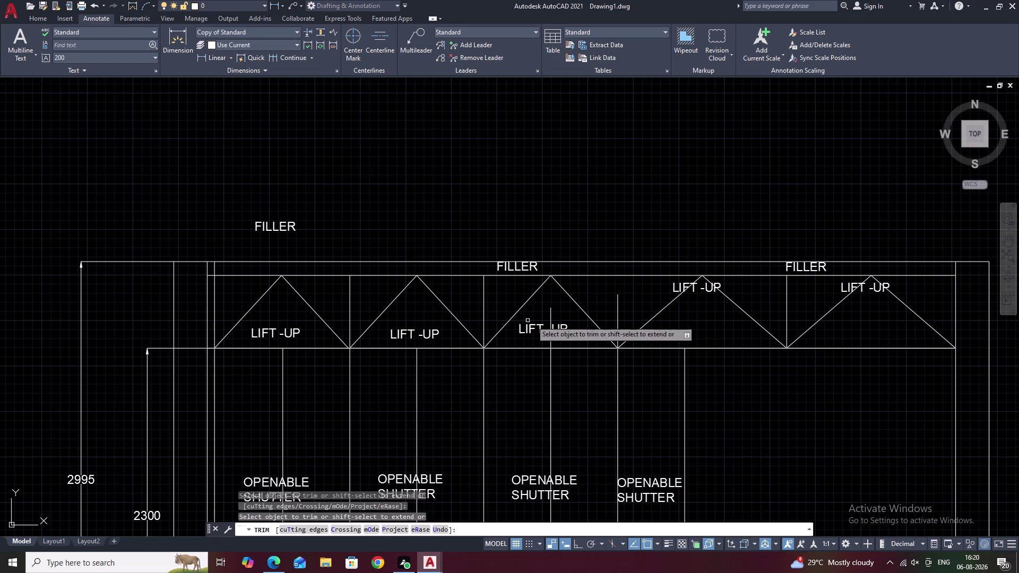
click(552, 317)
click(550, 340)
scroll(up, 3)
click(546, 322)
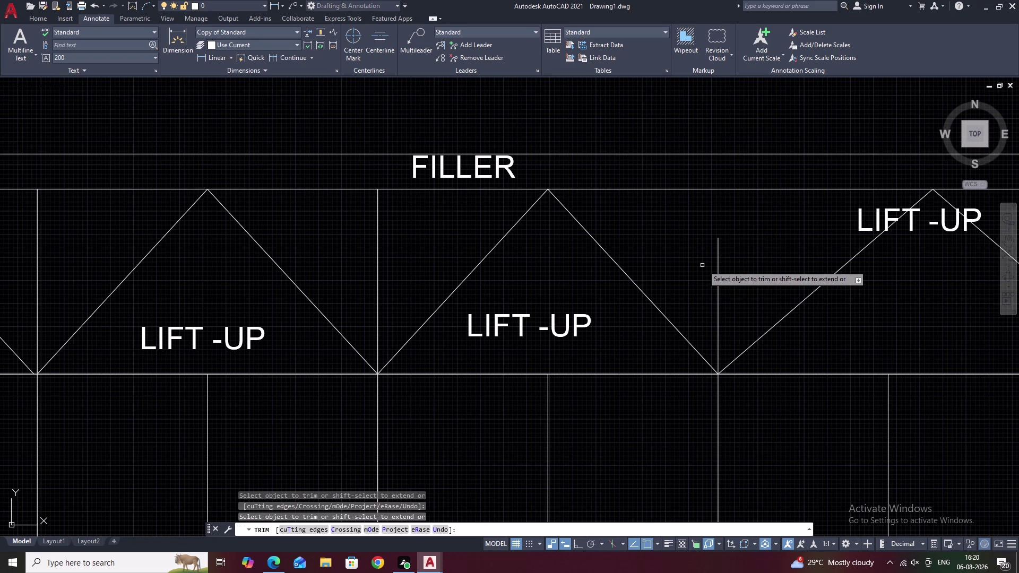
key(Escape)
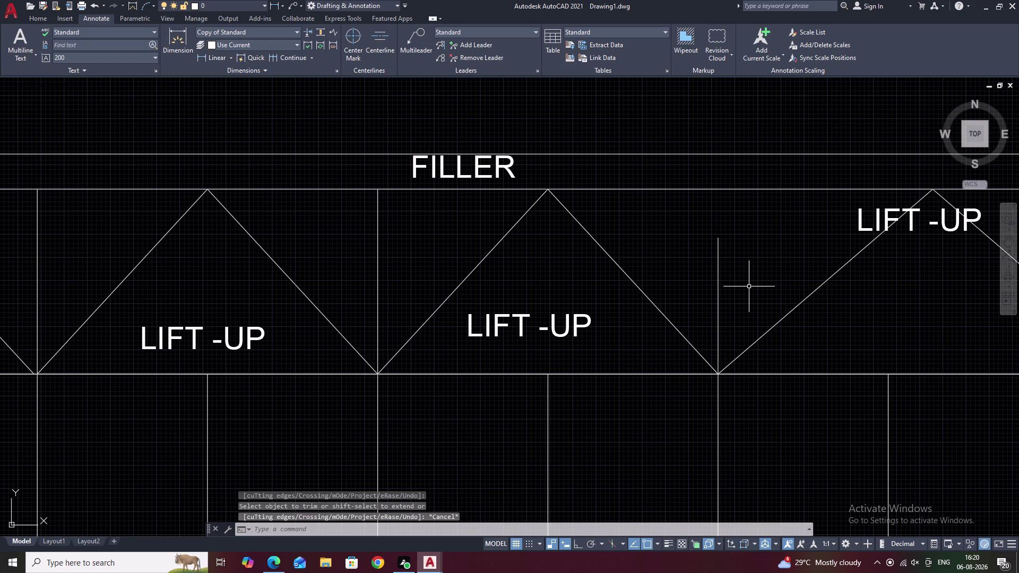
Extend the short divider line on the right side of the band.
text(EX)
key(space)
click(719, 284)
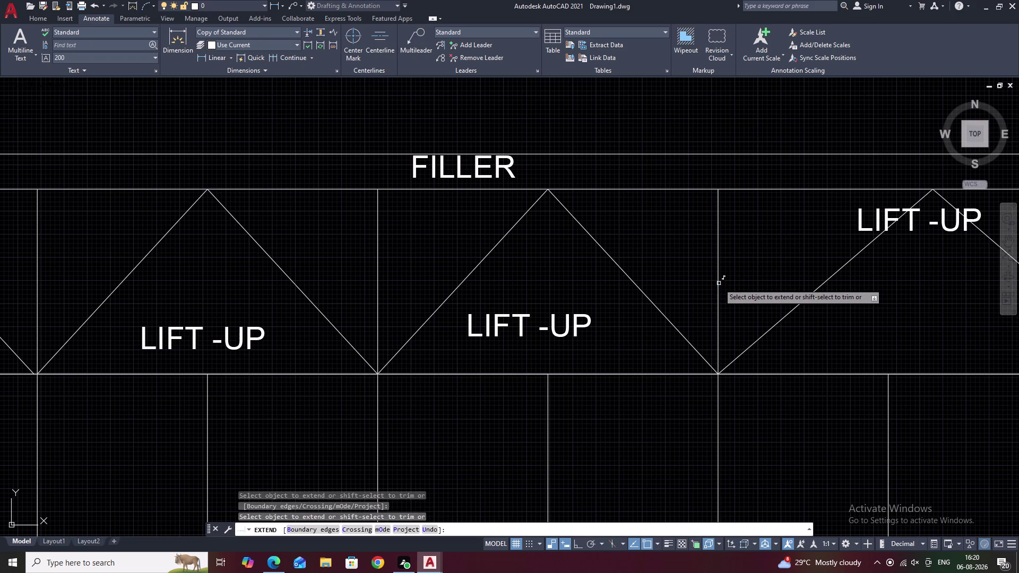
scroll(down, 3)
middle_drag(774, 272, 458, 298)
key(Escape)
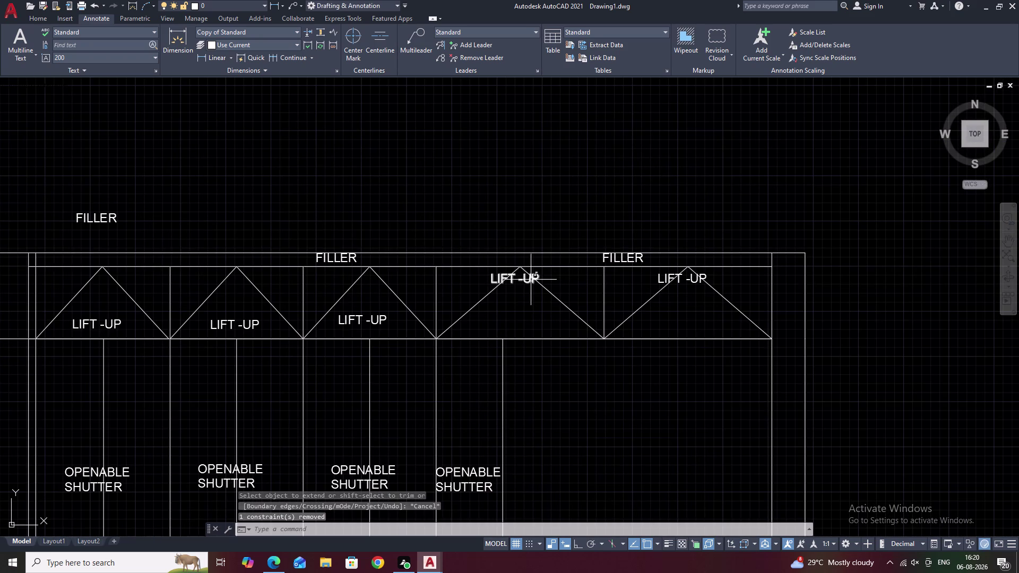
Move the two right-hand LIFT -UP labels lower inside their triangles.
click(528, 282)
click(677, 280)
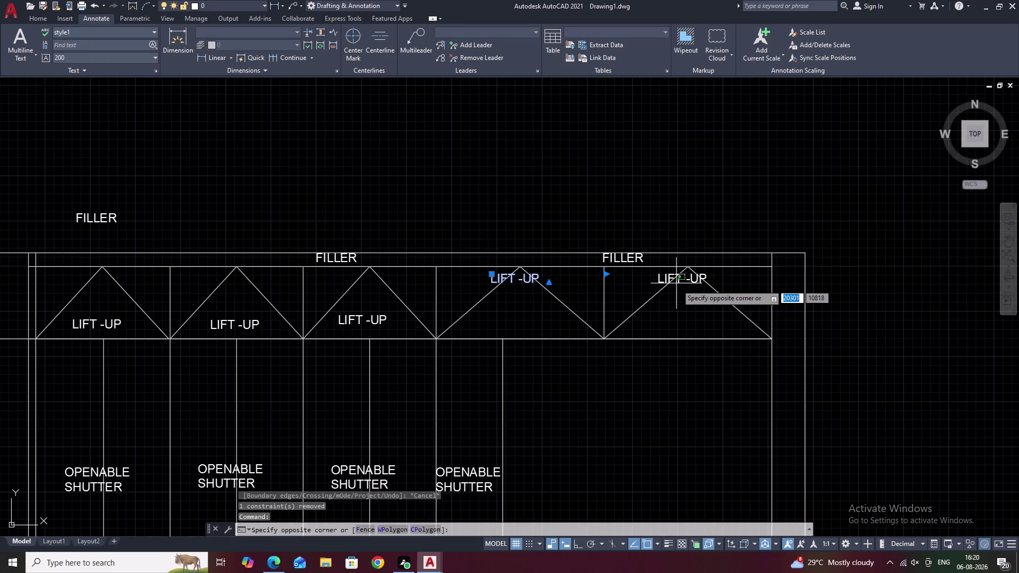
click(684, 281)
click(695, 280)
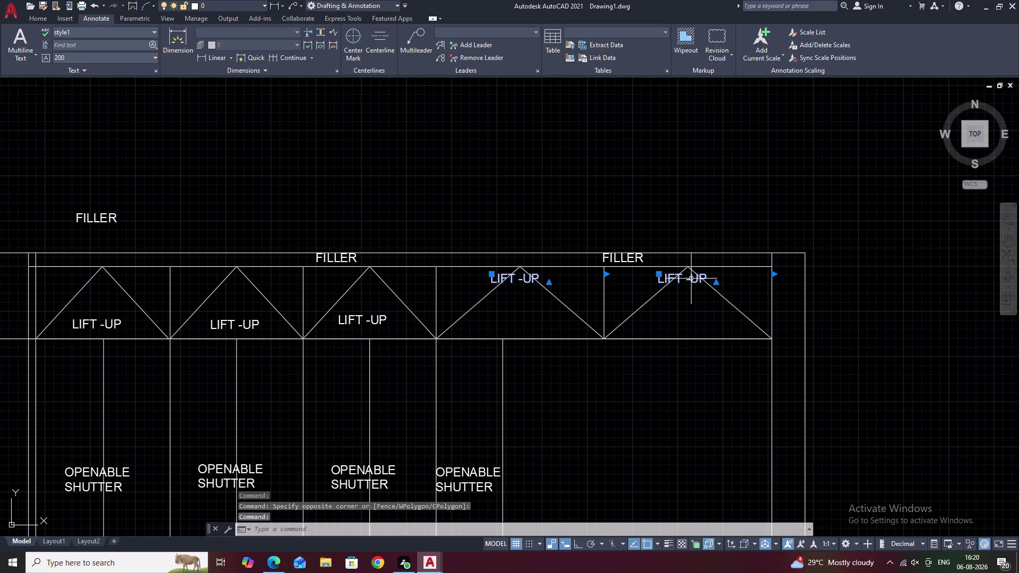
text(M)
key(space)
click(613, 287)
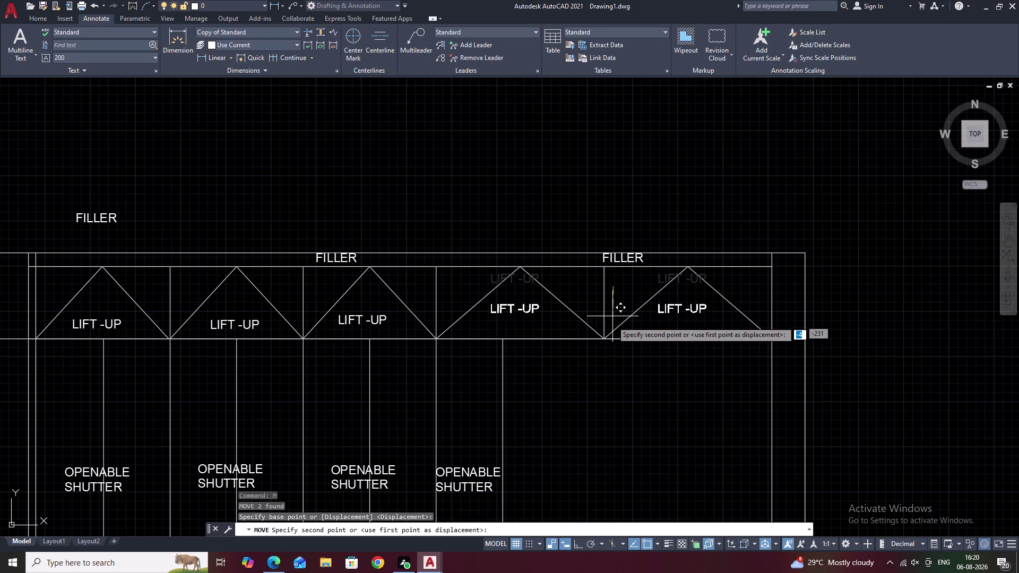
click(619, 330)
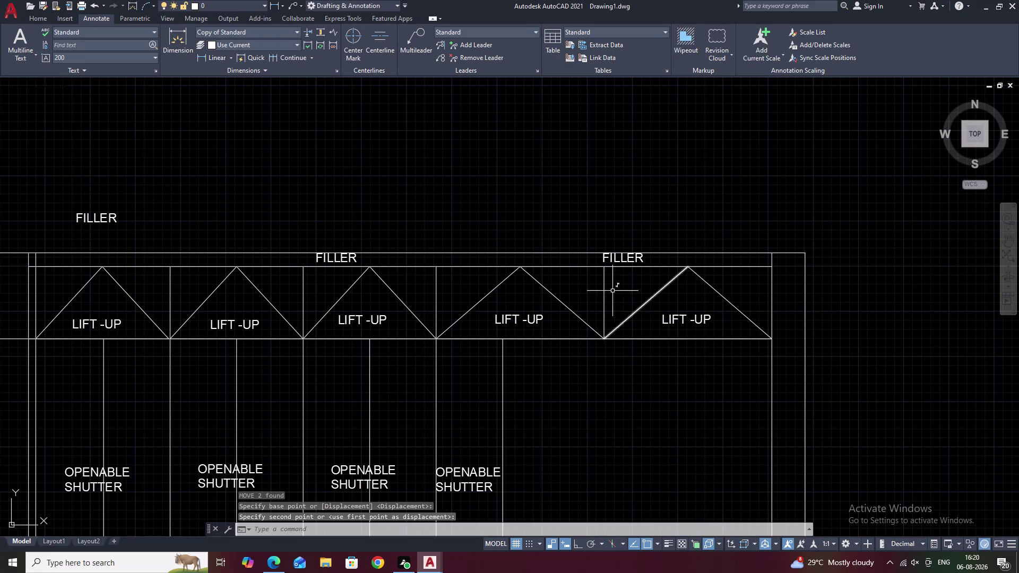
key(Escape)
Select the loose FILLER label and move it down onto the top filler band.
middle_drag(496, 257, 723, 260)
scroll(up, 3)
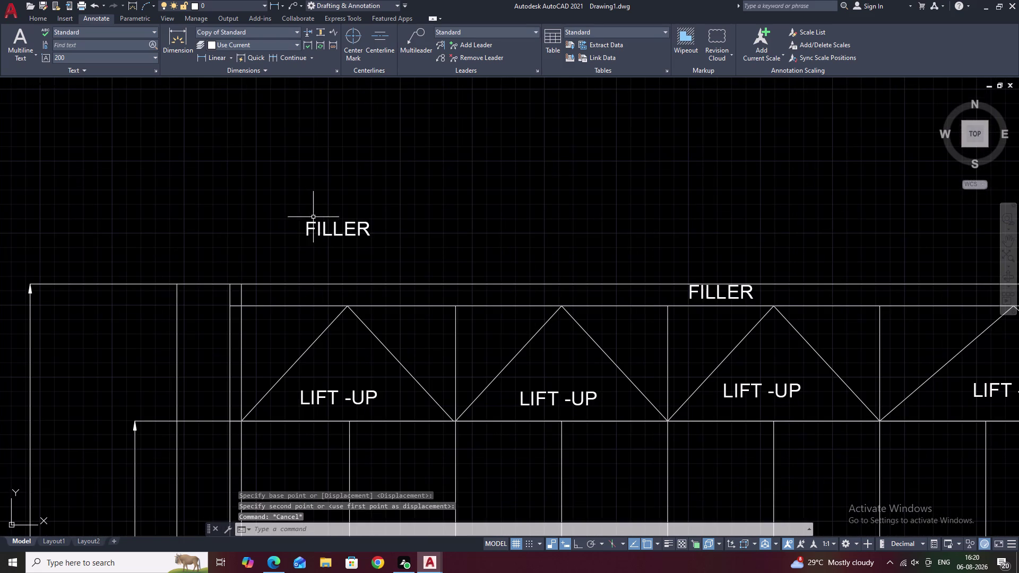
click(328, 229)
click(330, 237)
click(341, 230)
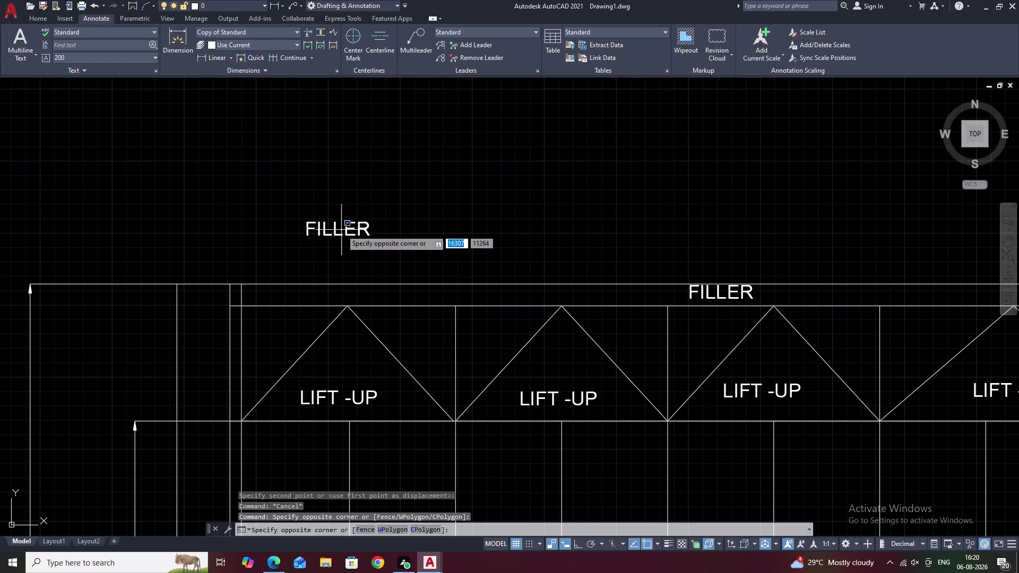
drag(390, 211, 337, 260)
drag(417, 220, 305, 254)
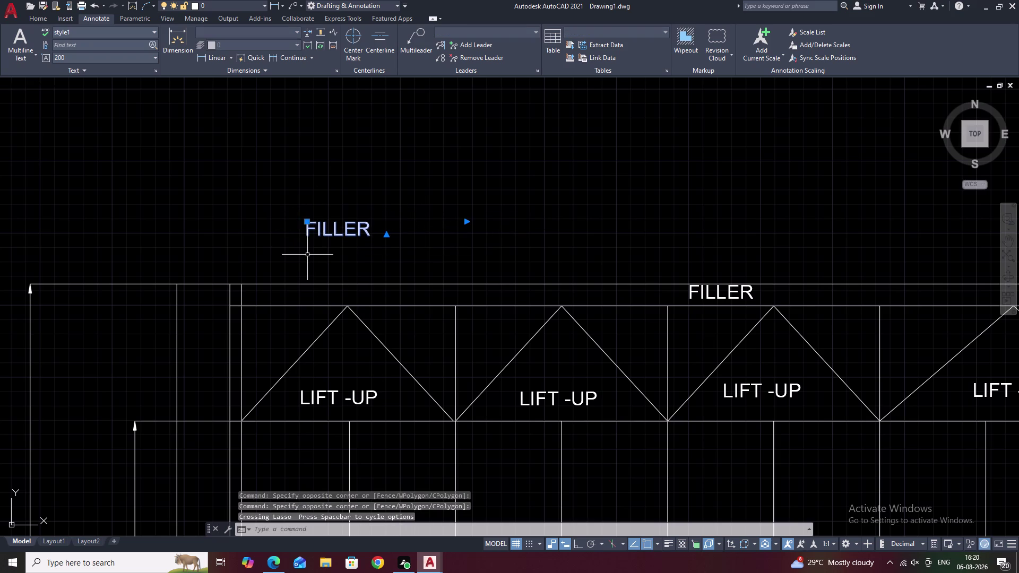
text(M)
key(space)
scroll(up, 3)
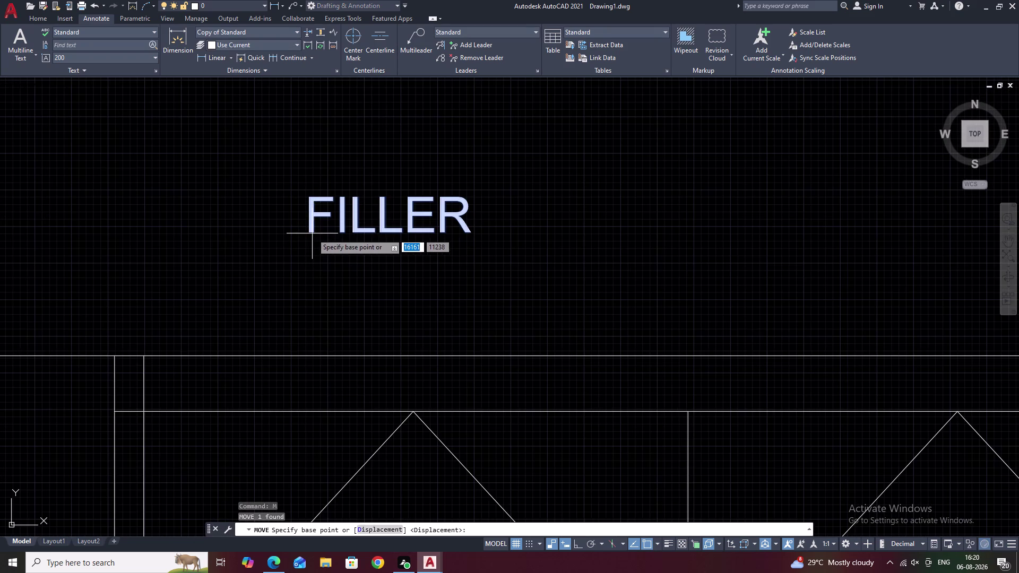
click(312, 234)
click(310, 401)
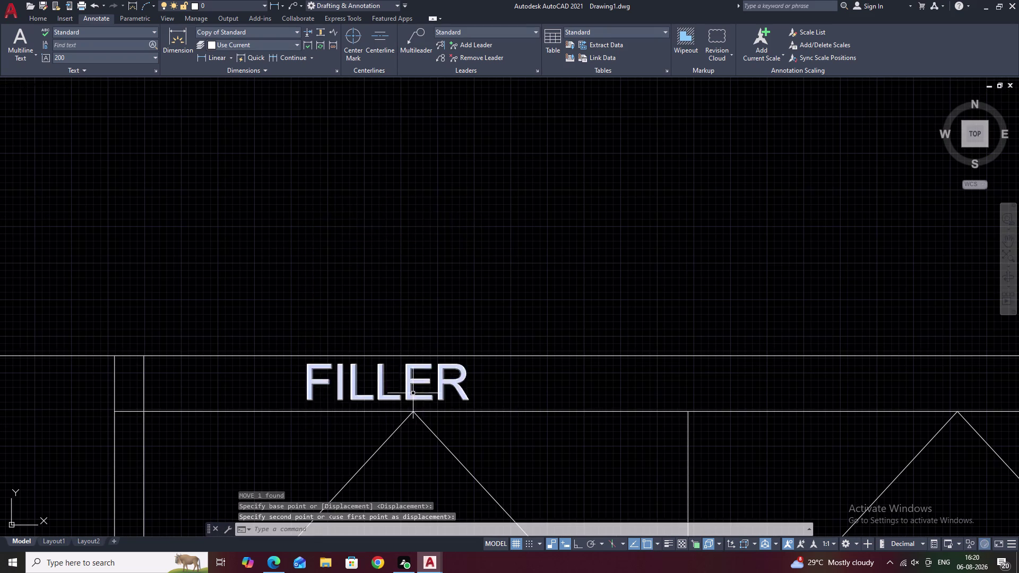
Pan and zoom the view over to the wardrobe's top-left corner.
scroll(down, 3)
middle_drag(523, 412, 108, 330)
scroll(down, 3)
middle_drag(593, 384, 472, 202)
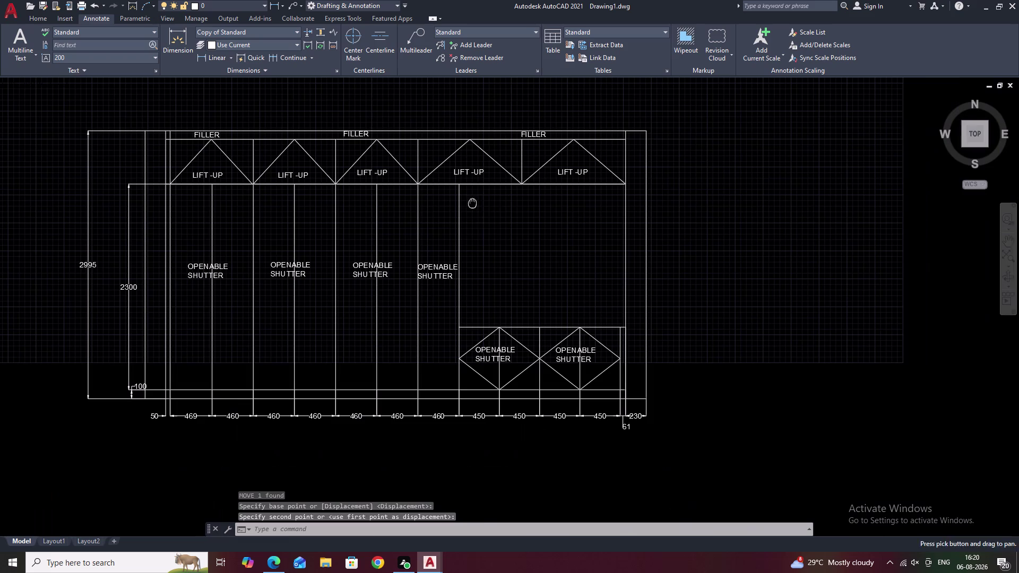
key(Escape)
middle_drag(396, 277, 516, 276)
middle_drag(241, 221, 312, 240)
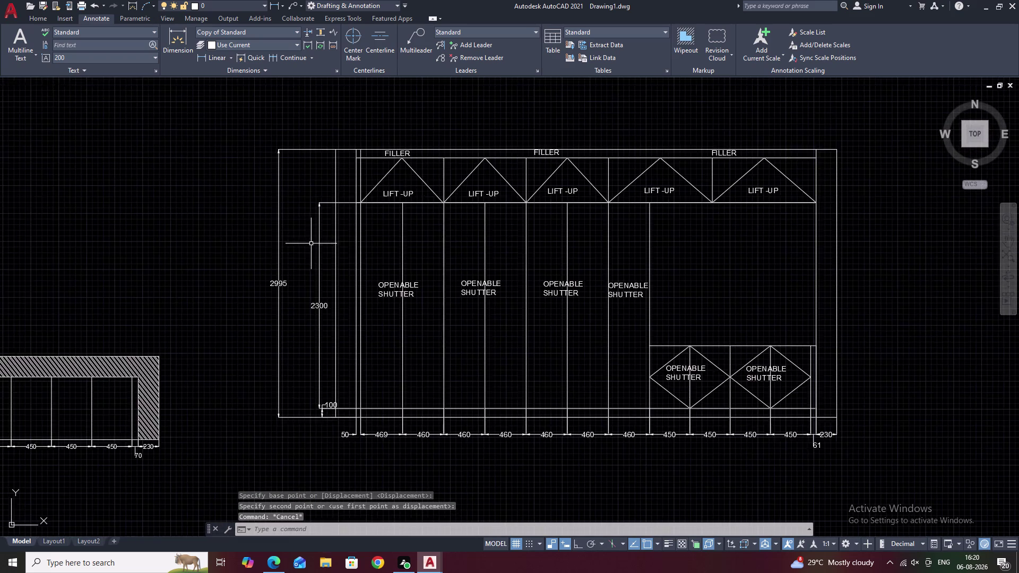
scroll(up, 3)
middle_drag(312, 254, 366, 270)
scroll(down, 3)
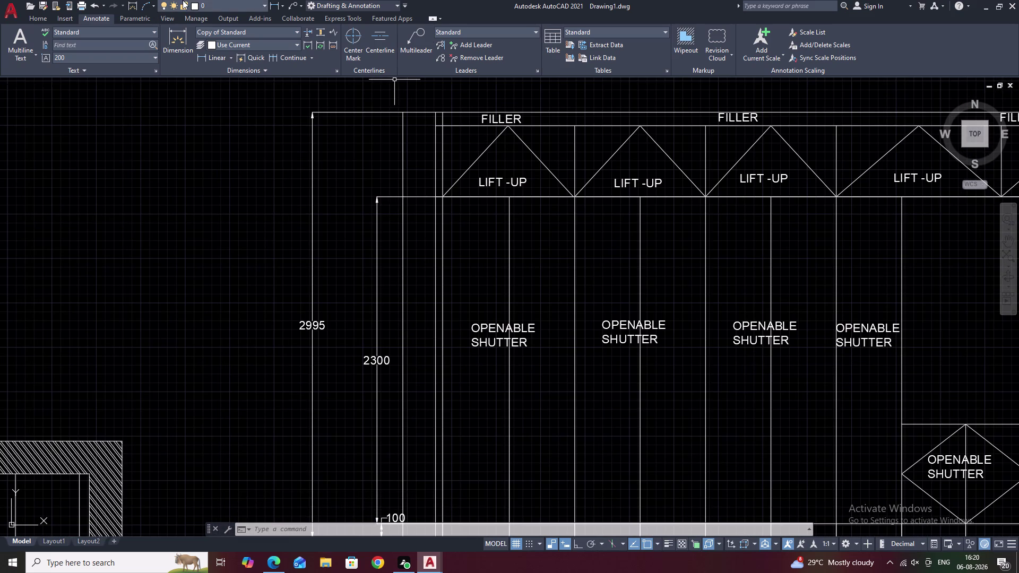
Draw a vertical line from the filler line down to the lift-up band's bottom edge.
text(L)
key(space)
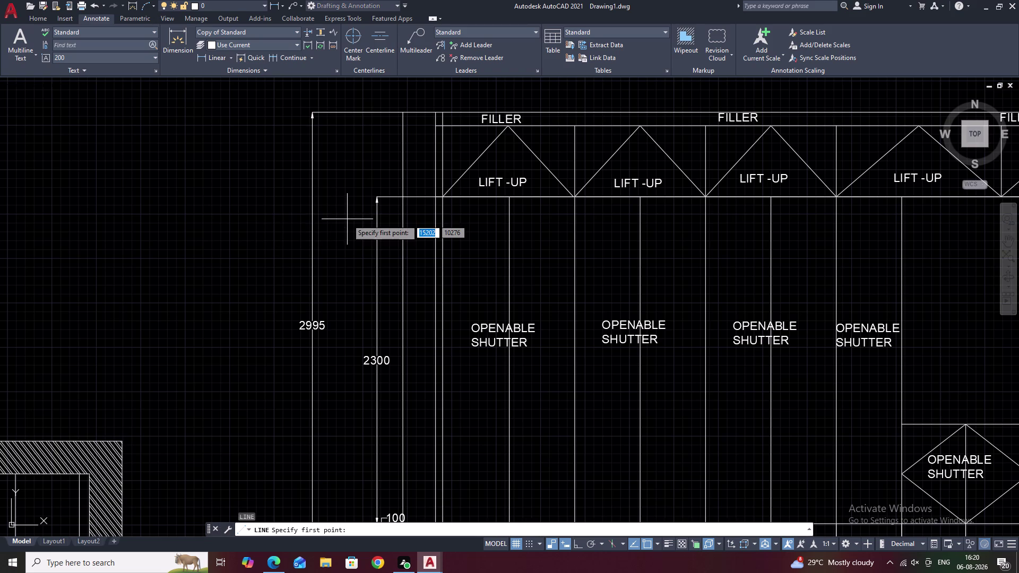
click(377, 199)
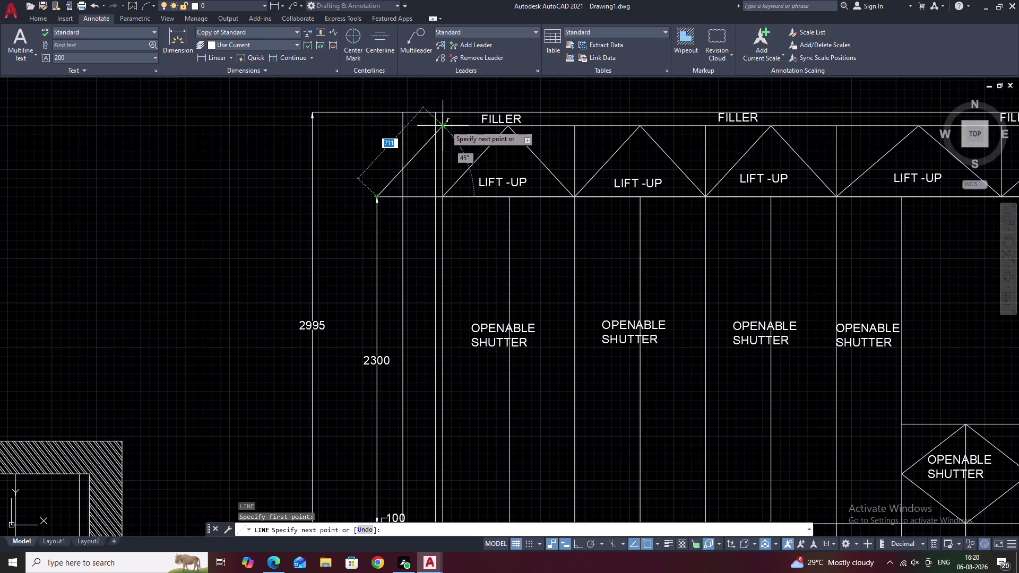
key(Escape)
text(L)
key(space)
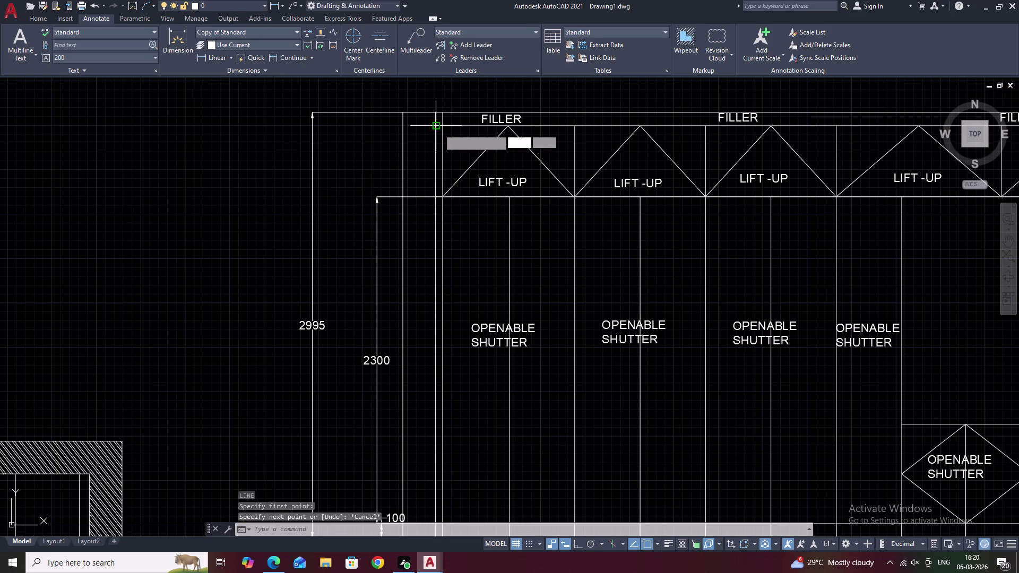
click(439, 126)
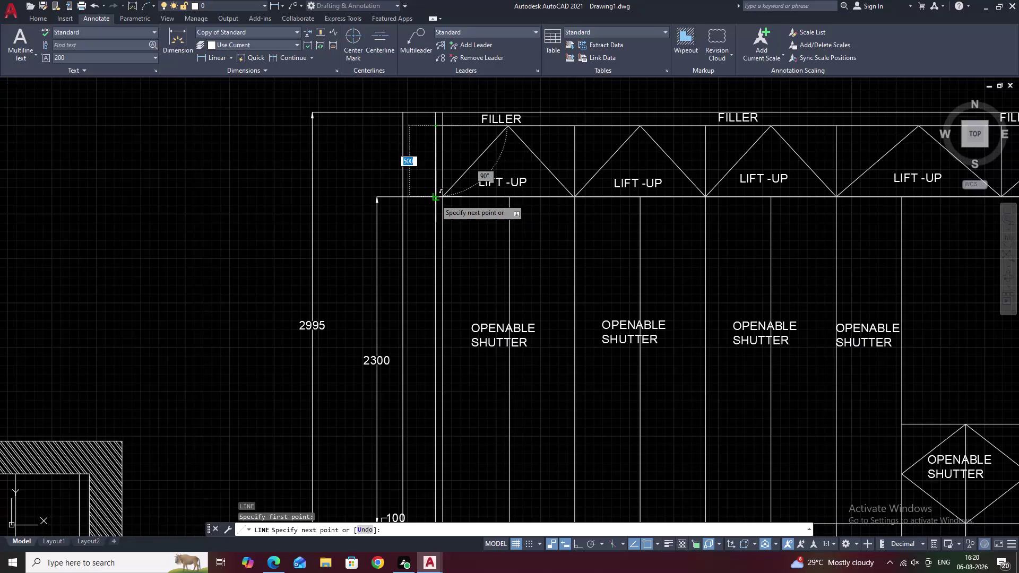
click(435, 199)
key(Escape)
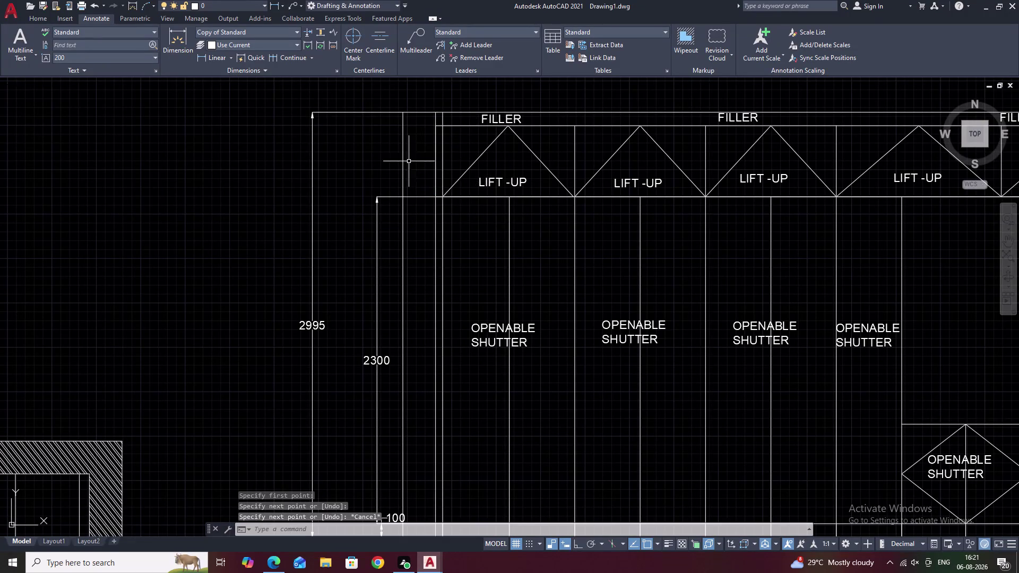
click(204, 54)
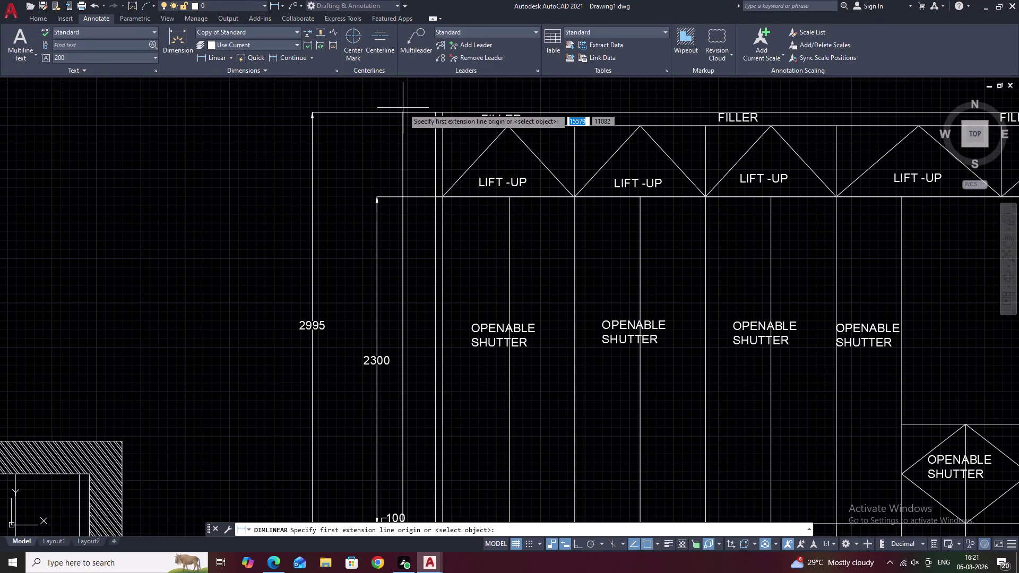
Dimension the 500 loft height on the wardrobe's left side.
click(434, 127)
click(434, 199)
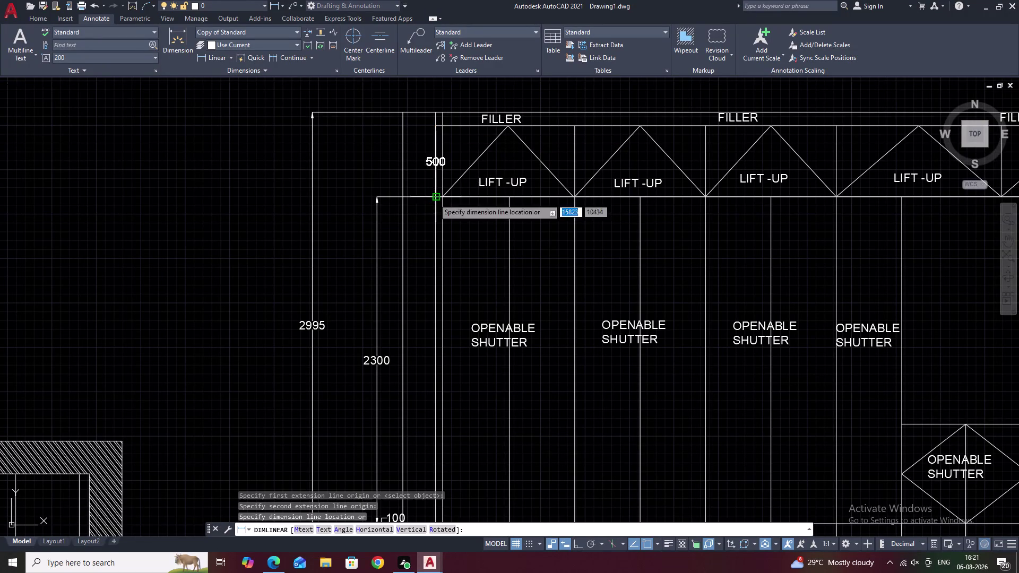
click(377, 199)
middle_drag(437, 133, 441, 177)
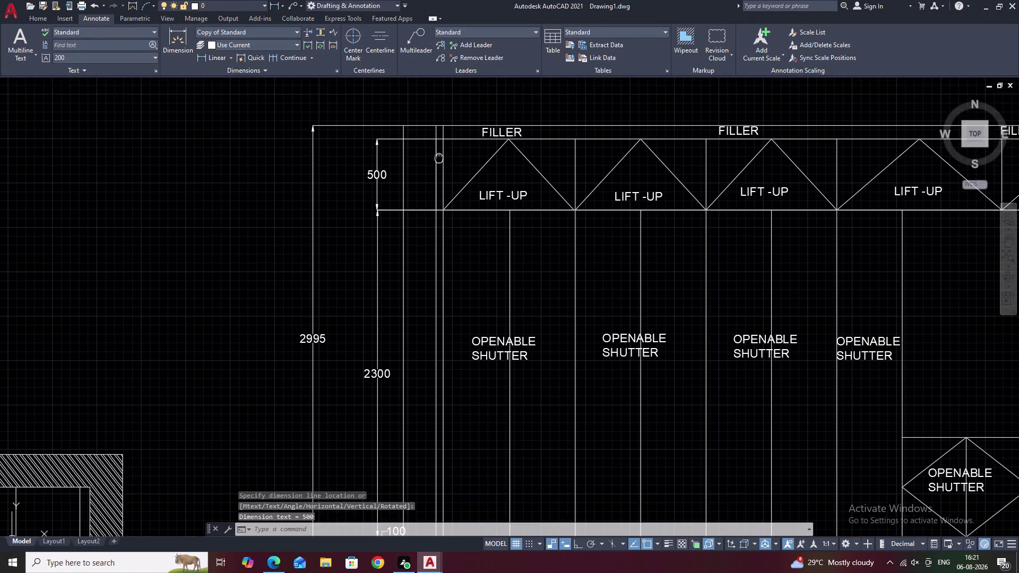
middle_drag(441, 176, 444, 190)
key(Escape)
Add the 95 filler-strip height dimension on the left.
key(space)
scroll(up, 3)
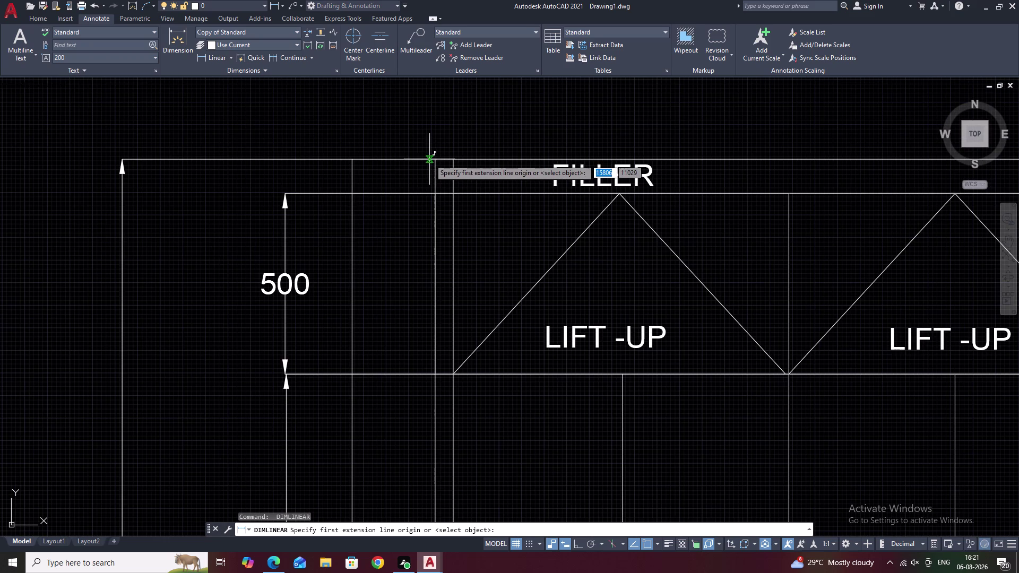
click(436, 160)
click(434, 196)
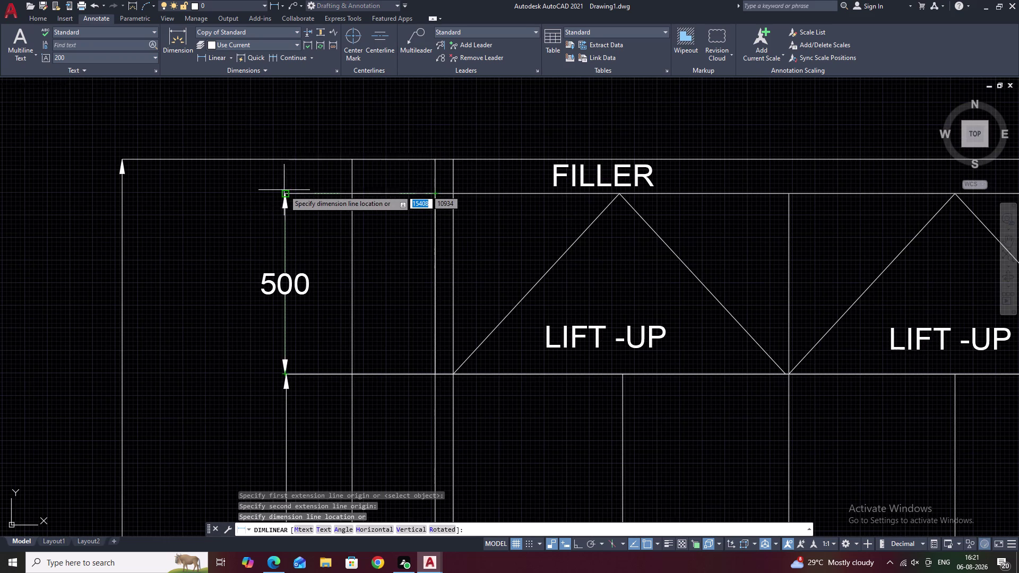
click(283, 190)
scroll(down, 3)
middle_drag(387, 273, 350, 164)
key(Escape)
scroll(down, 3)
middle_drag(509, 256, 378, 254)
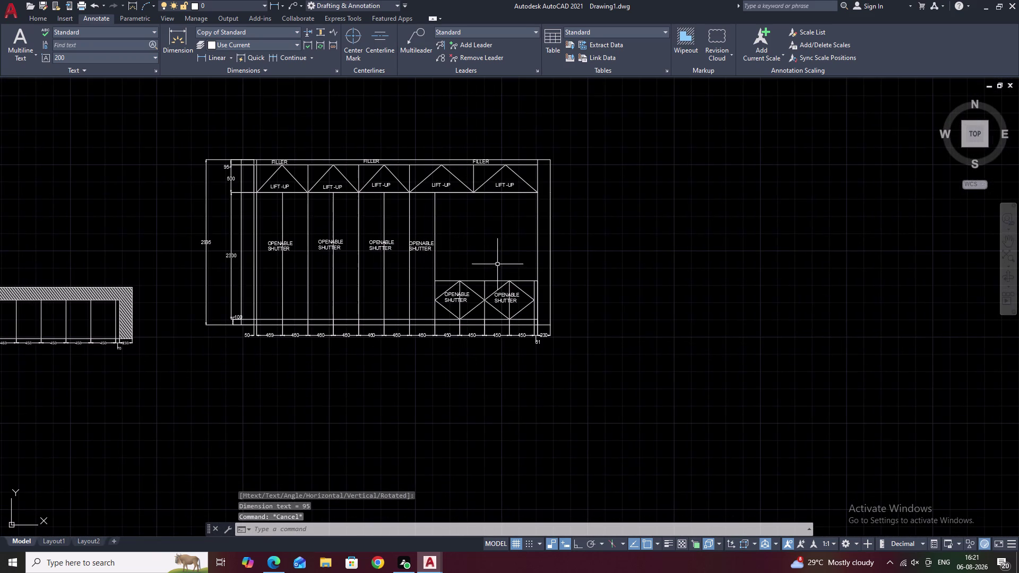
scroll(up, 3)
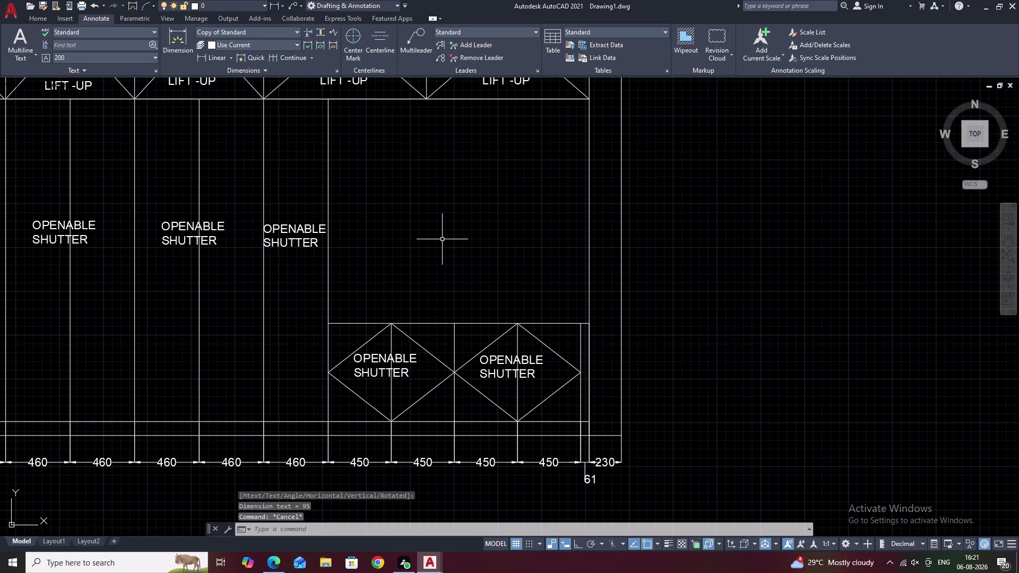
Draw the window rectangle in the right section above the lower shutters.
text(REC)
key(space)
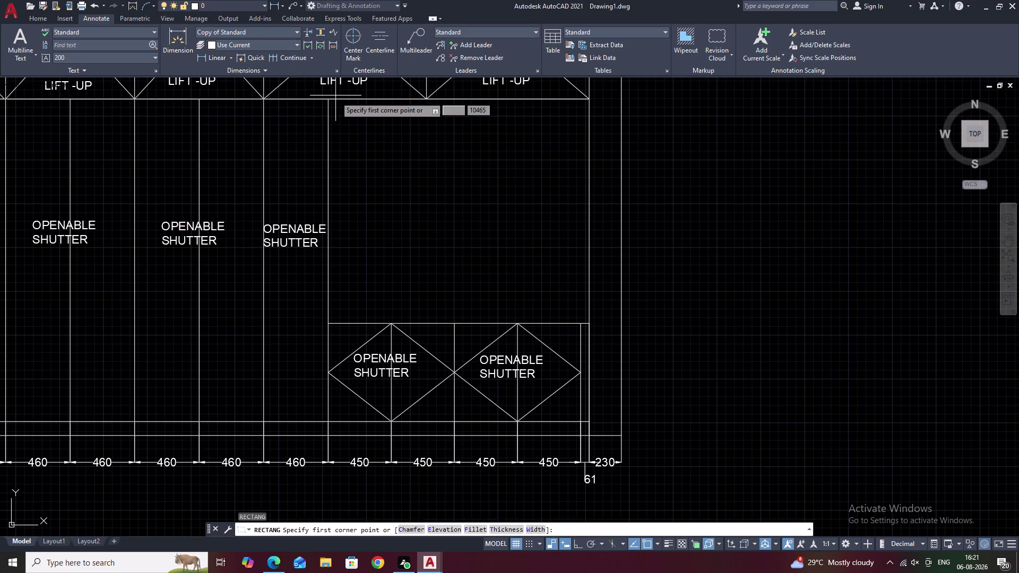
click(345, 114)
right_click(345, 115)
click(391, 123)
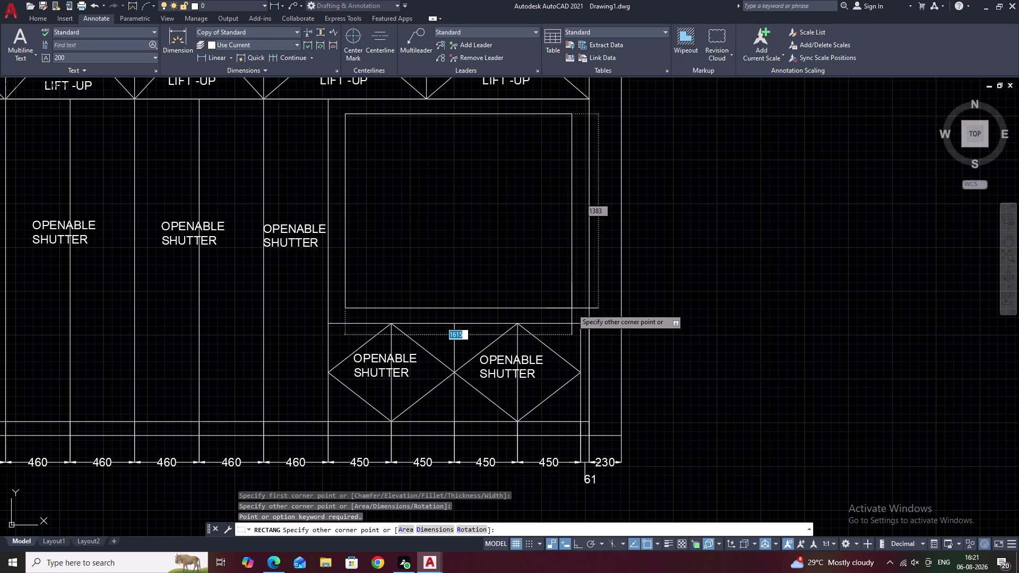
click(571, 309)
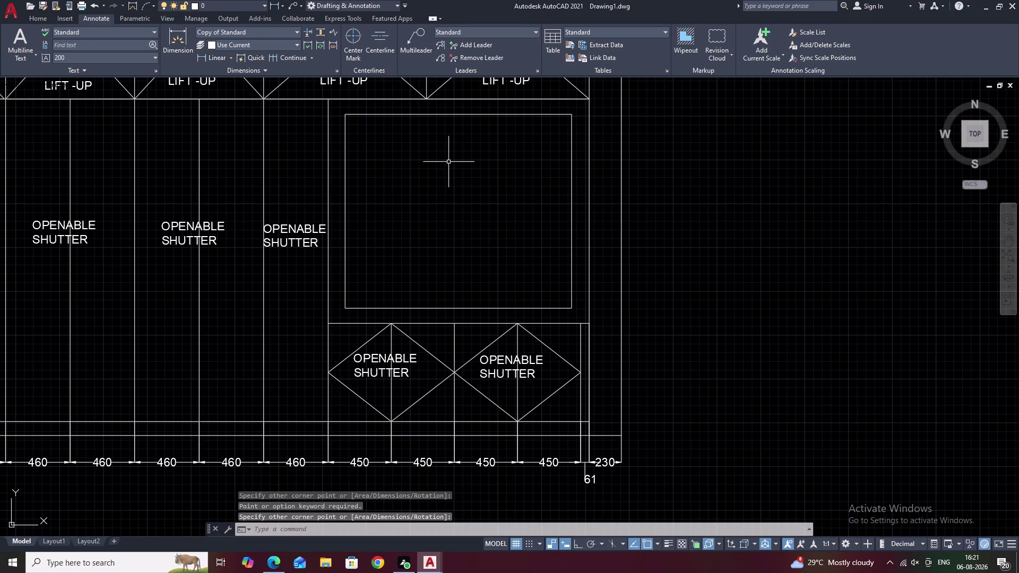
Offset the rectangle 50 inward to create the inner outline.
text(O)
key(space)
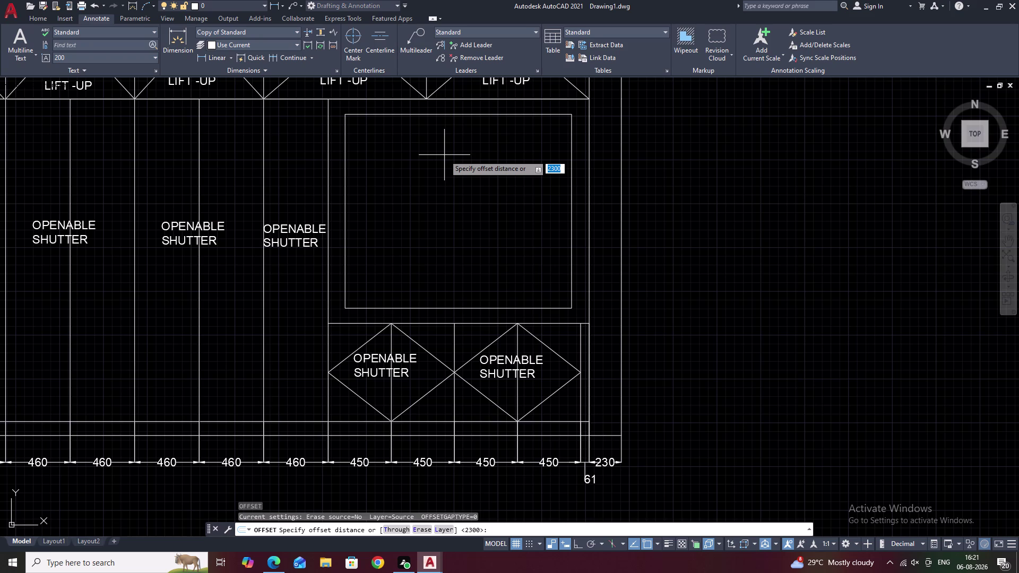
text(1)
text(0)
key(BackSpace)
text(50)
key(space)
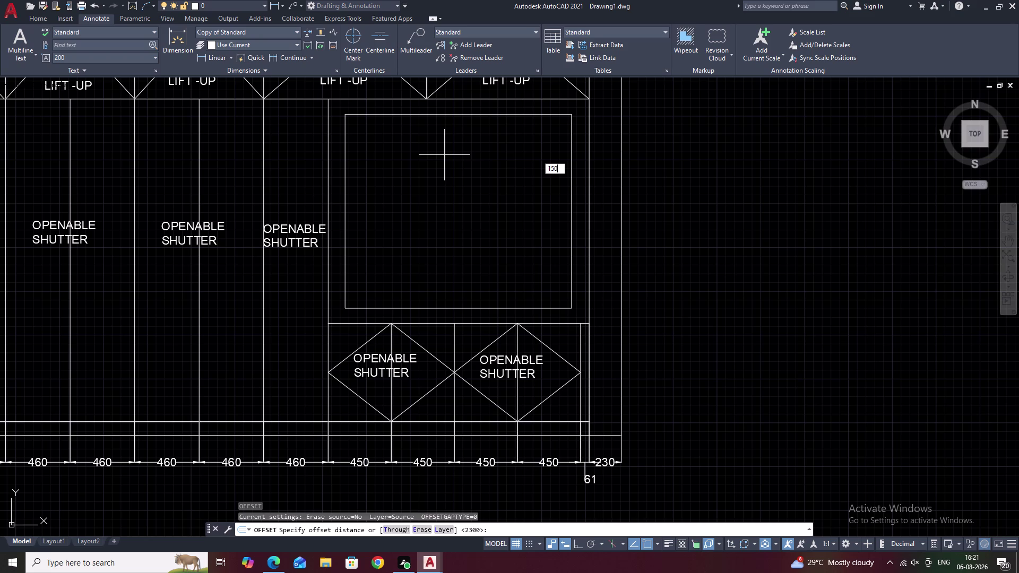
key(Escape)
key(Escape)
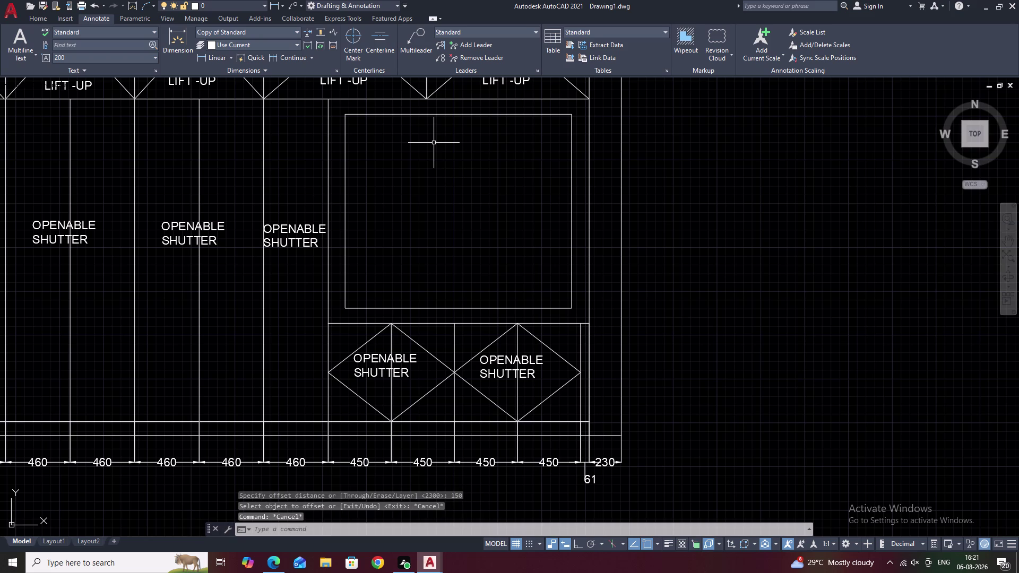
text(O 50)
key(space)
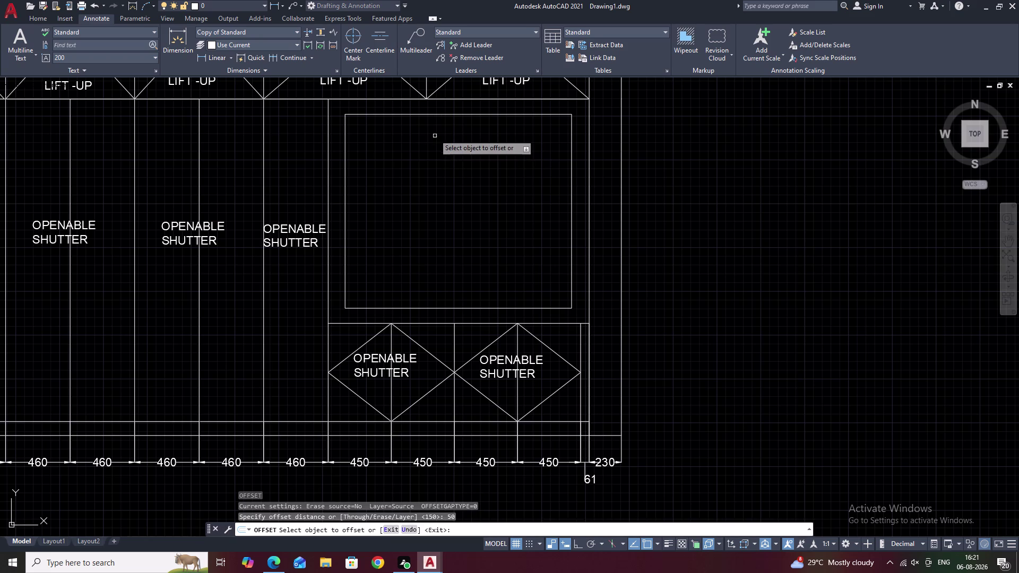
click(422, 116)
right_click(422, 115)
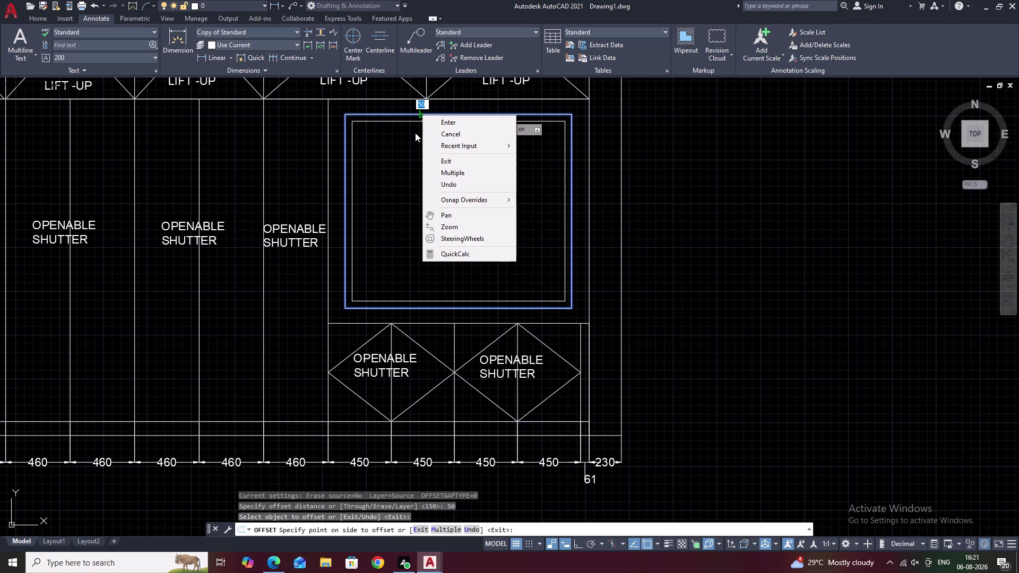
click(416, 132)
key(Escape)
scroll(down, 3)
middle_drag(478, 220, 466, 242)
key(Escape)
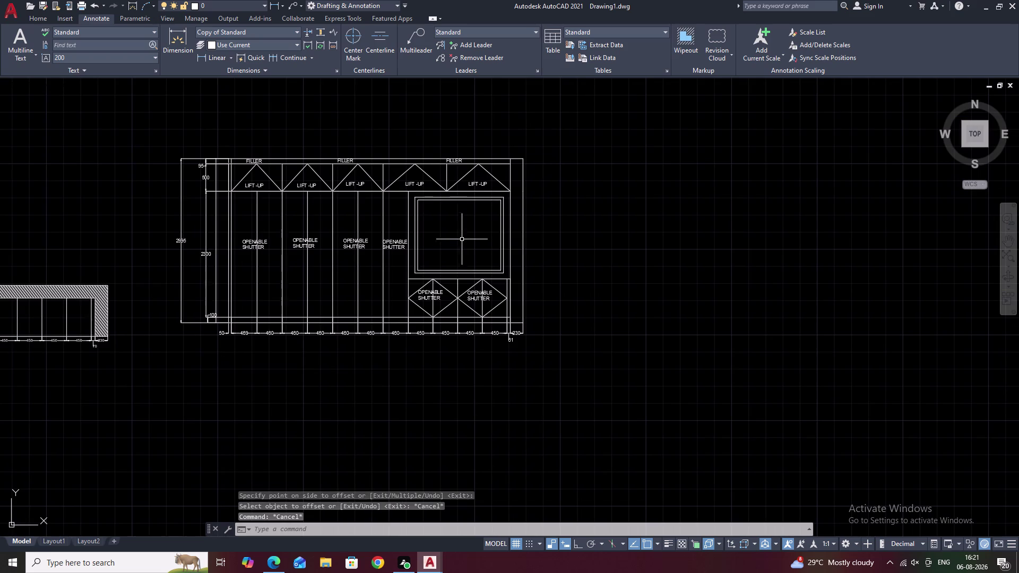
Copy an OPENABLE SHUTTER label into the new rectangle.
scroll(up, 3)
middle_drag(446, 247, 496, 224)
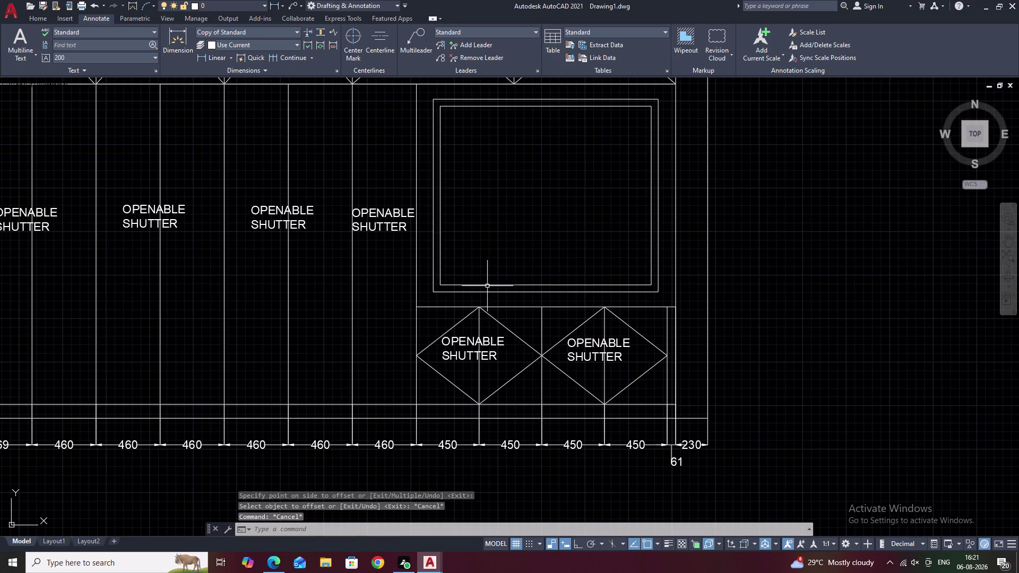
drag(375, 227, 506, 183)
right_click(375, 226)
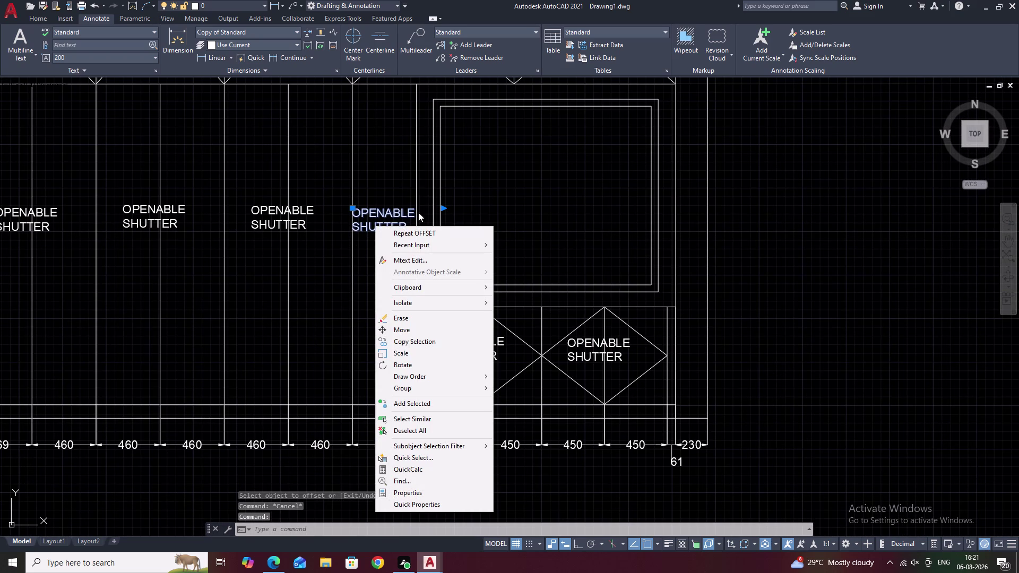
key(Escape)
text(C)
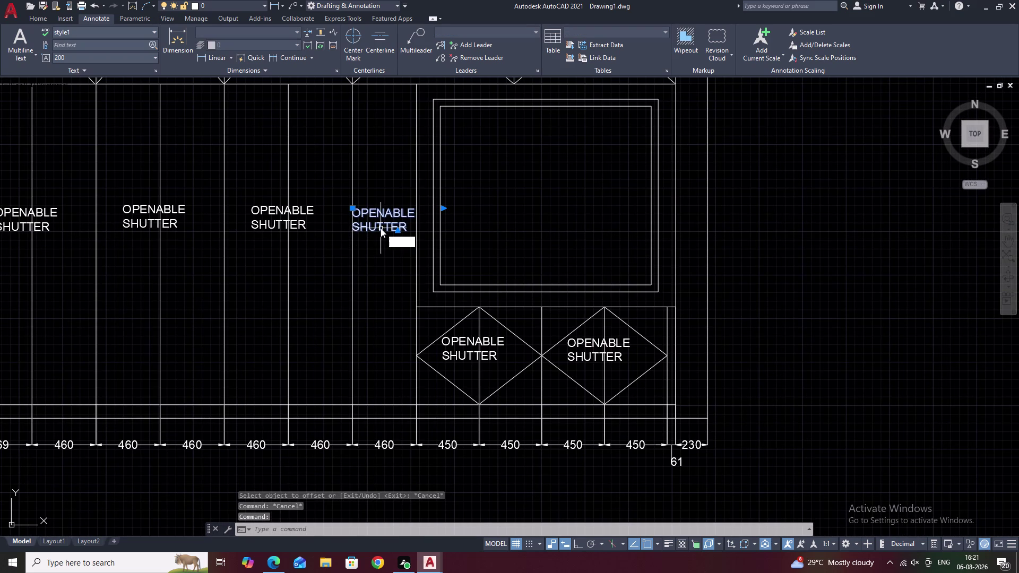
text(O)
key(space)
click(377, 229)
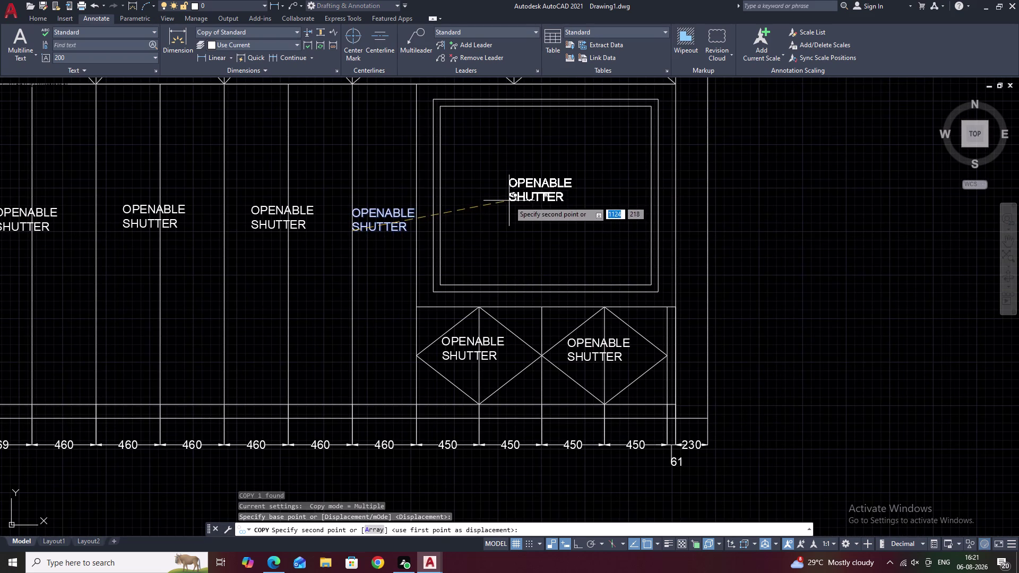
click(510, 203)
key(Escape)
Replace the copied label's text with WINDOW.
double_click(559, 196)
drag(571, 198, 504, 186)
right_click(505, 186)
key(BackSpace)
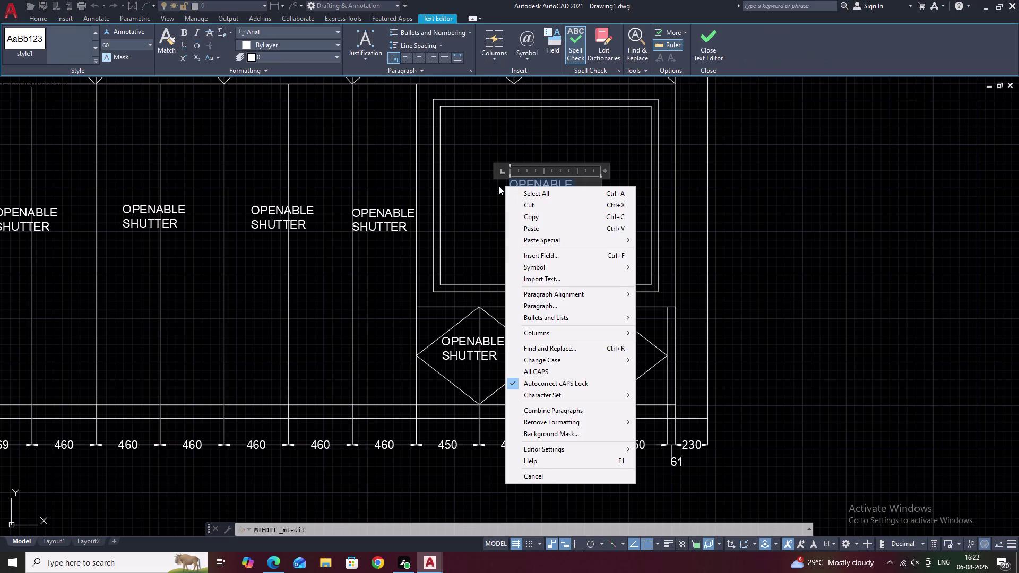
key(BackSpace)
key(BackSpace)
click(543, 203)
click(591, 211)
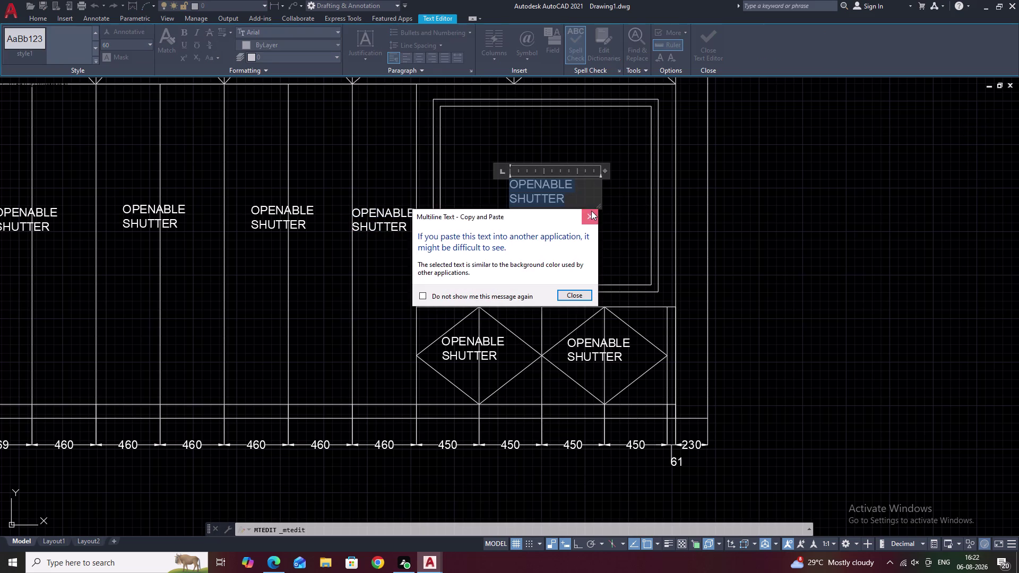
text(WIN)
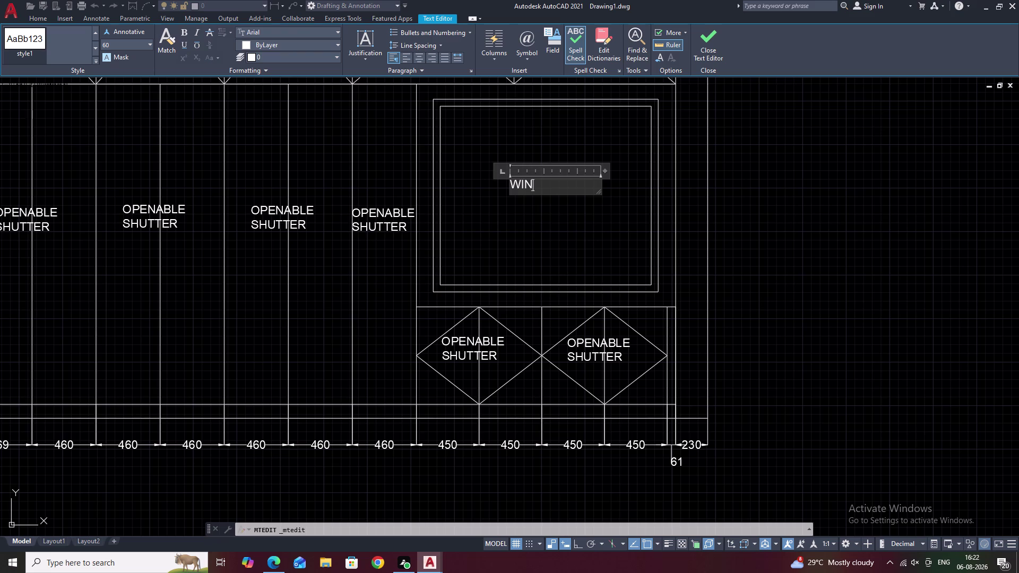
text(D)
text(OE)
key(BackSpace)
key(w)
click(579, 216)
click(544, 183)
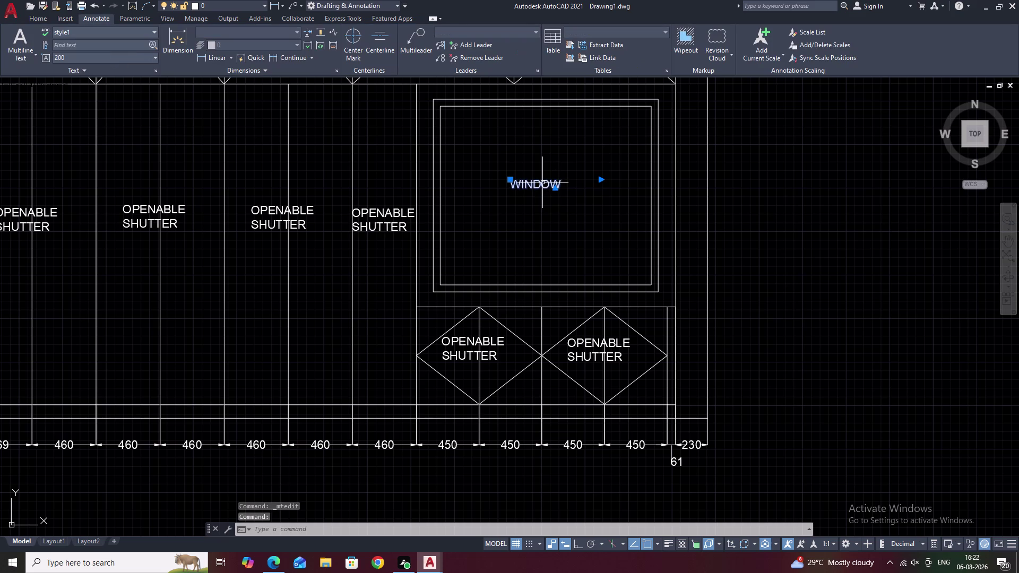
Copy the WINDOW label lower in the window and erase the upper one.
text(CO)
key(space)
scroll(up, 3)
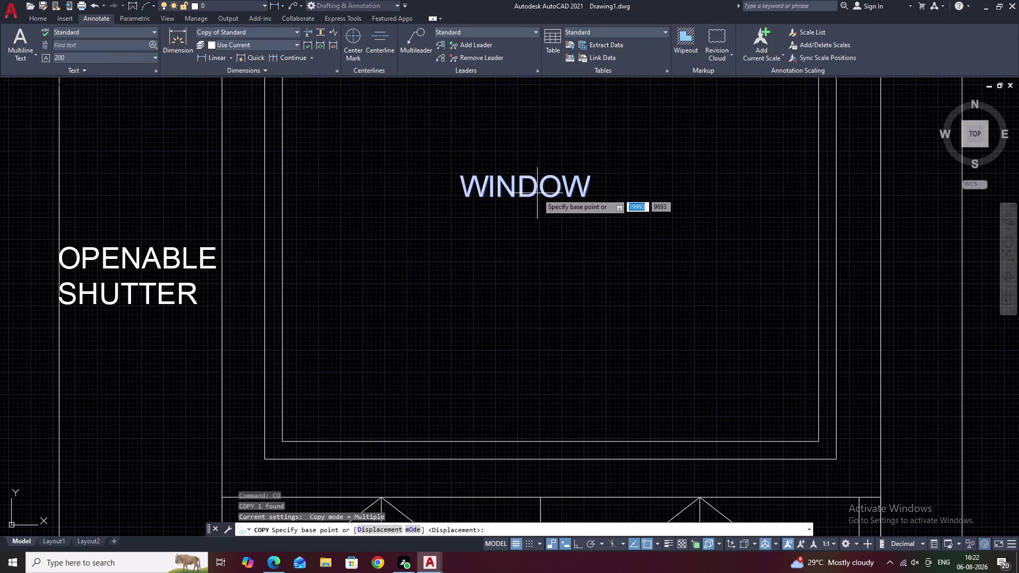
click(522, 197)
scroll(down, 3)
middle_drag(604, 336, 574, 334)
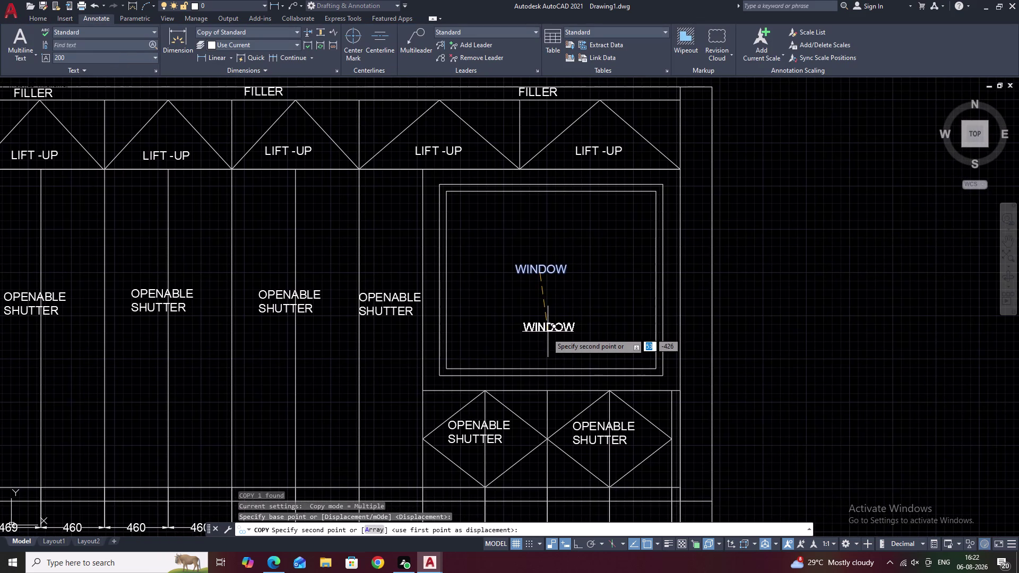
click(547, 334)
key(Escape)
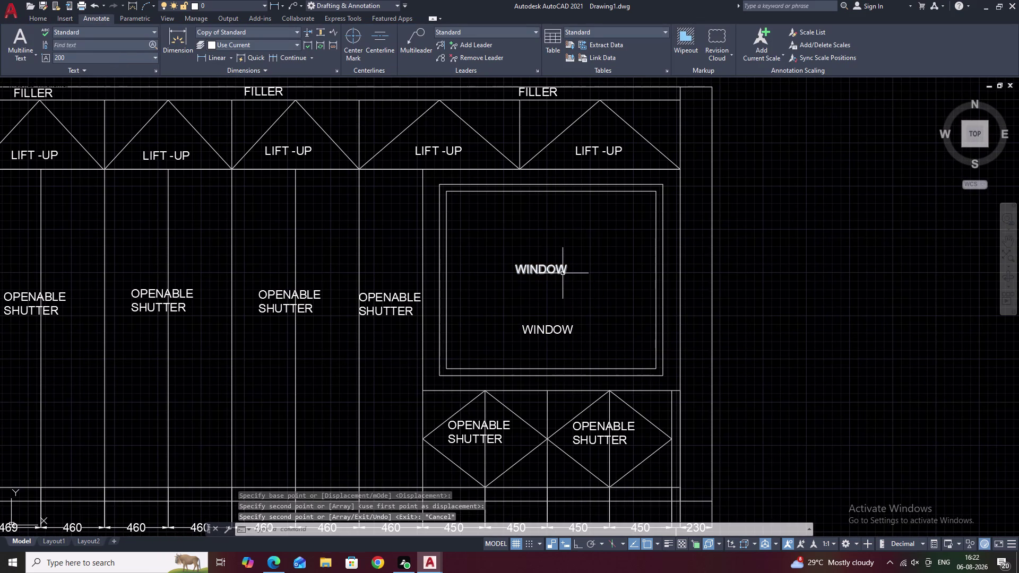
click(562, 272)
text(E)
key(space)
Offset the window outline 100 toward the inside.
middle_drag(564, 273, 583, 182)
scroll(down, 3)
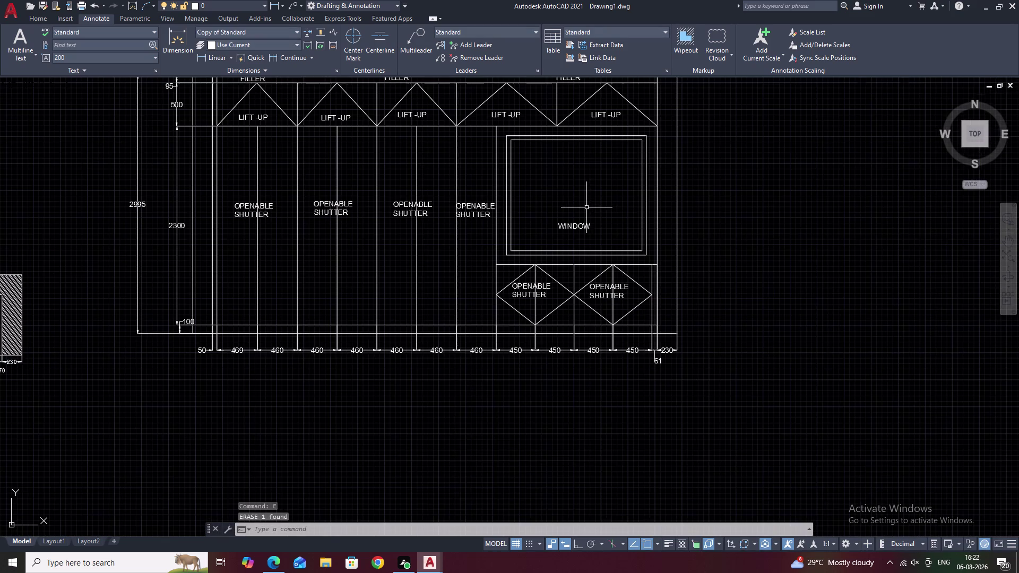
middle_drag(589, 209, 595, 245)
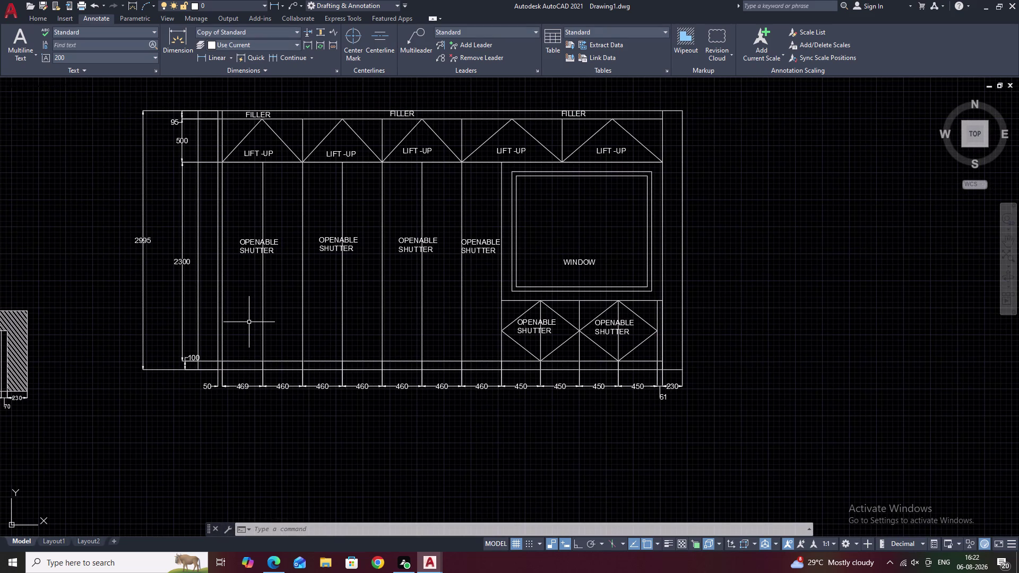
middle_drag(629, 312, 584, 331)
scroll(up, 3)
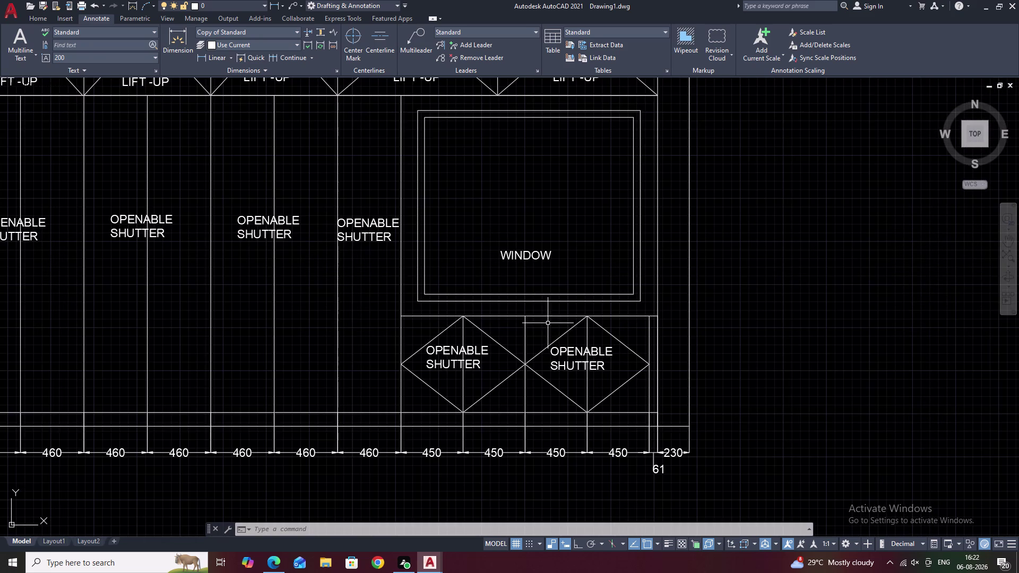
key(Escape)
text(O)
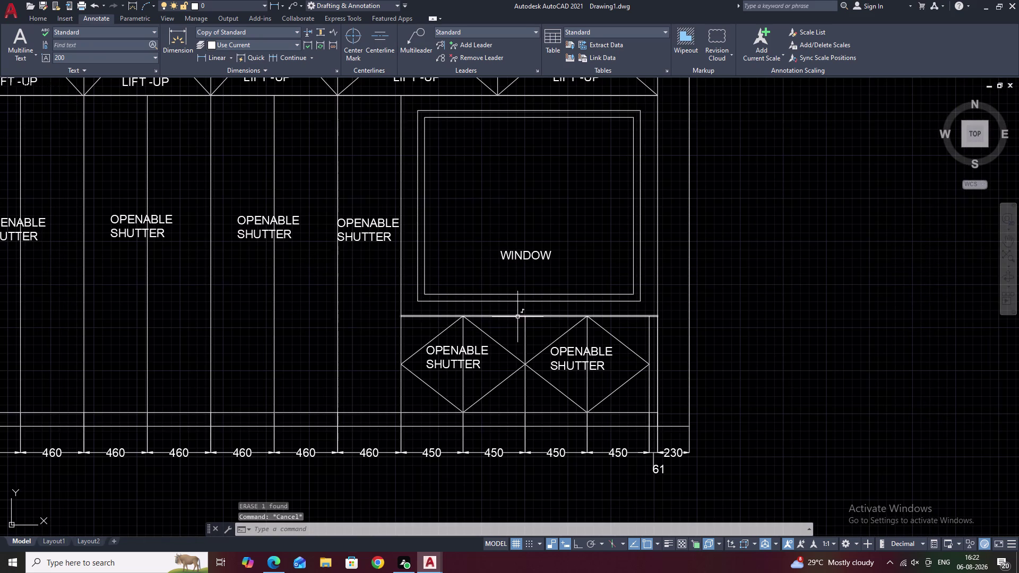
key(space)
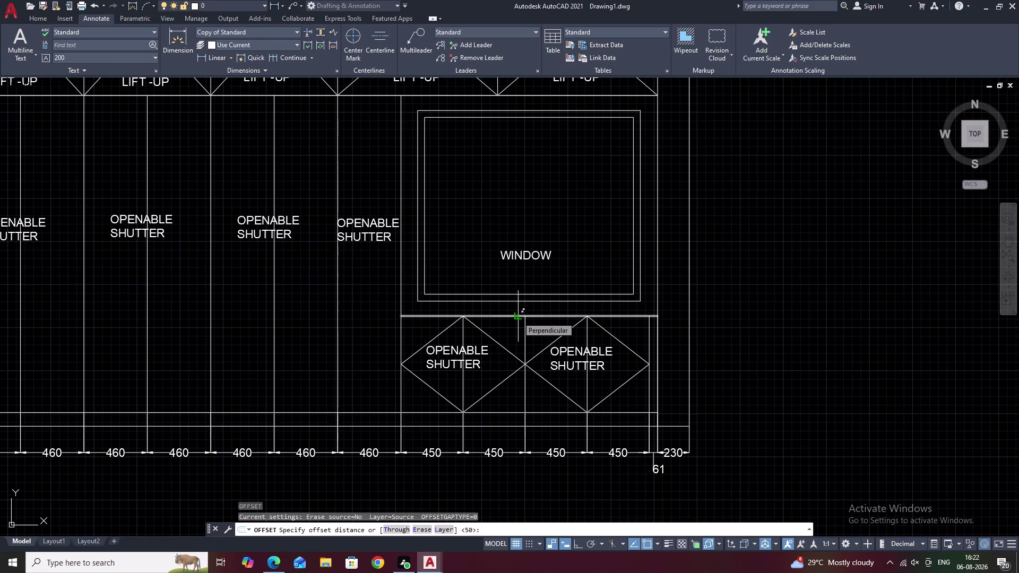
text(100)
key(space)
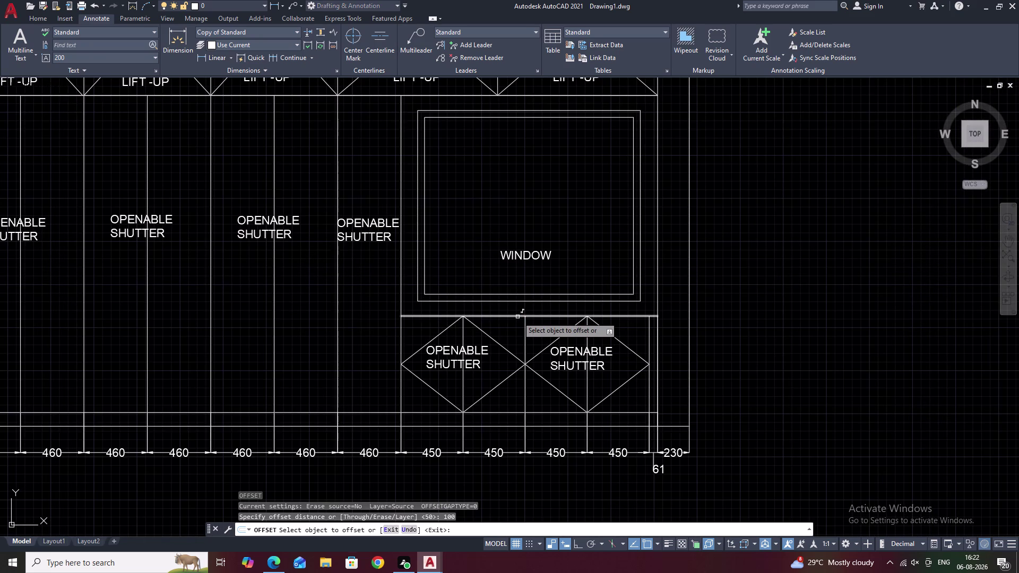
click(506, 316)
click(505, 308)
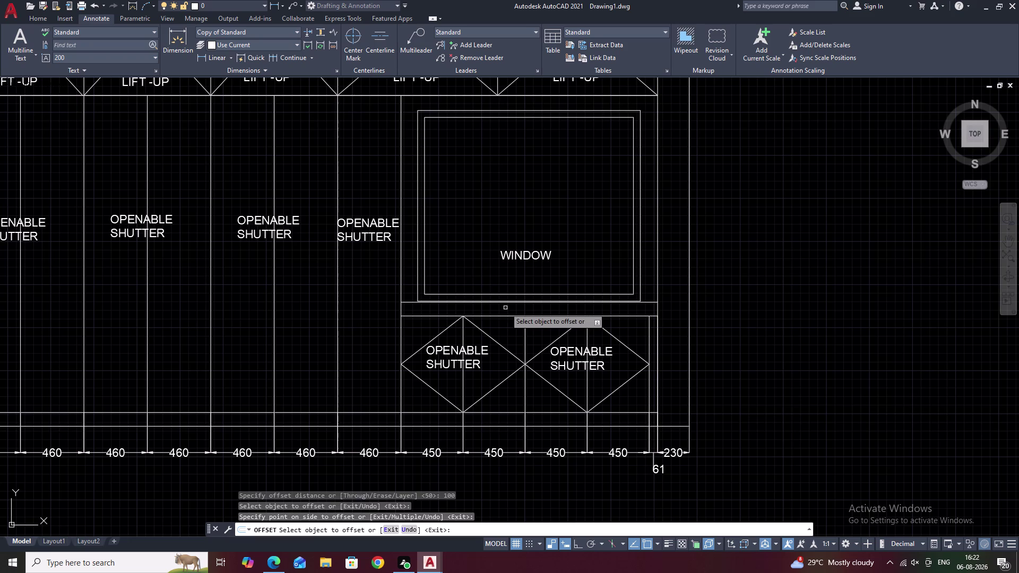
key(Escape)
Erase both window rectangles and select the WINDOW label.
click(641, 281)
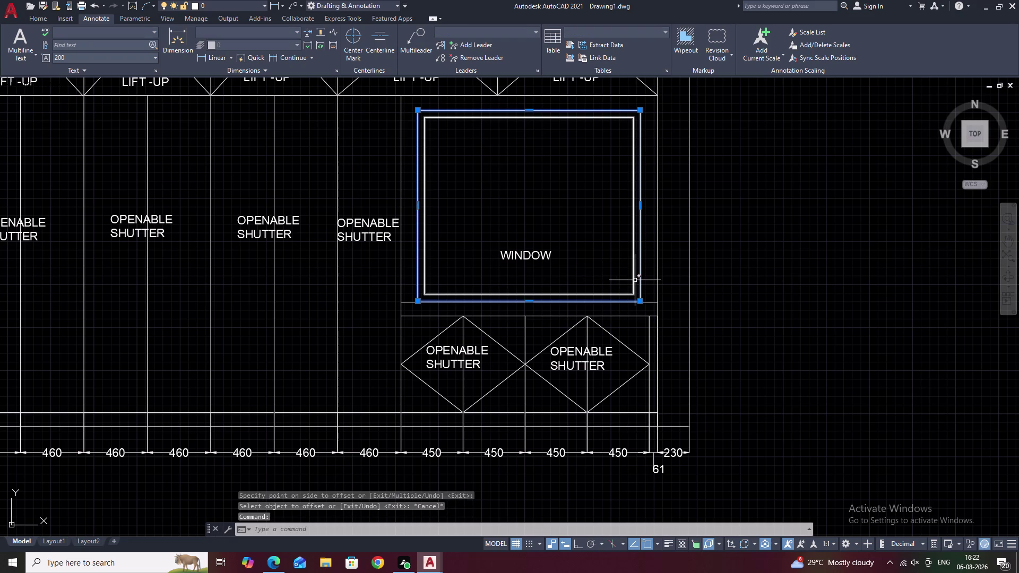
click(633, 280)
text(E)
key(space)
middle_drag(577, 265, 547, 273)
click(490, 264)
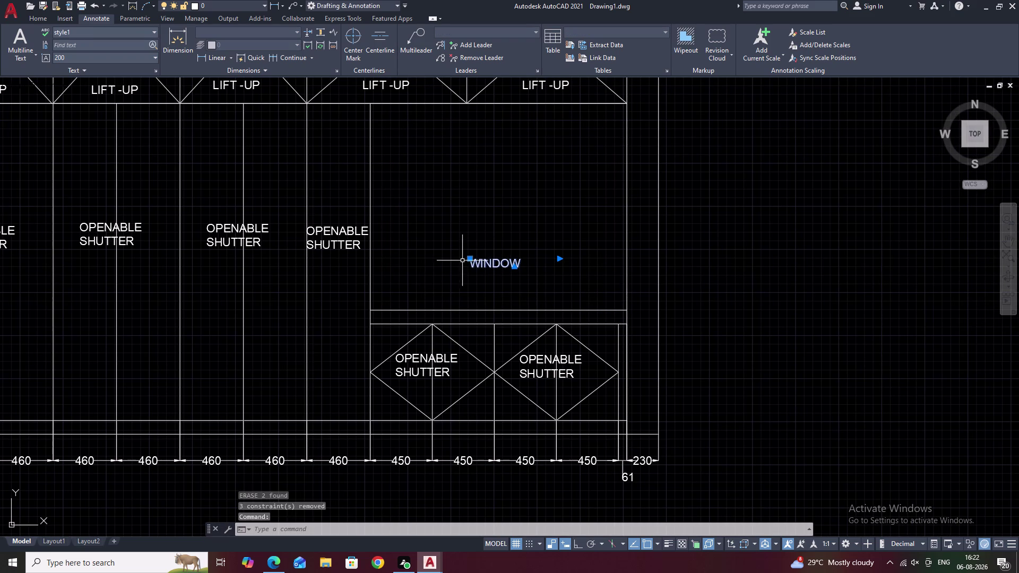
Raise the WINDOW label higher in the opening and regenerate the display.
text(M)
key(space)
click(472, 266)
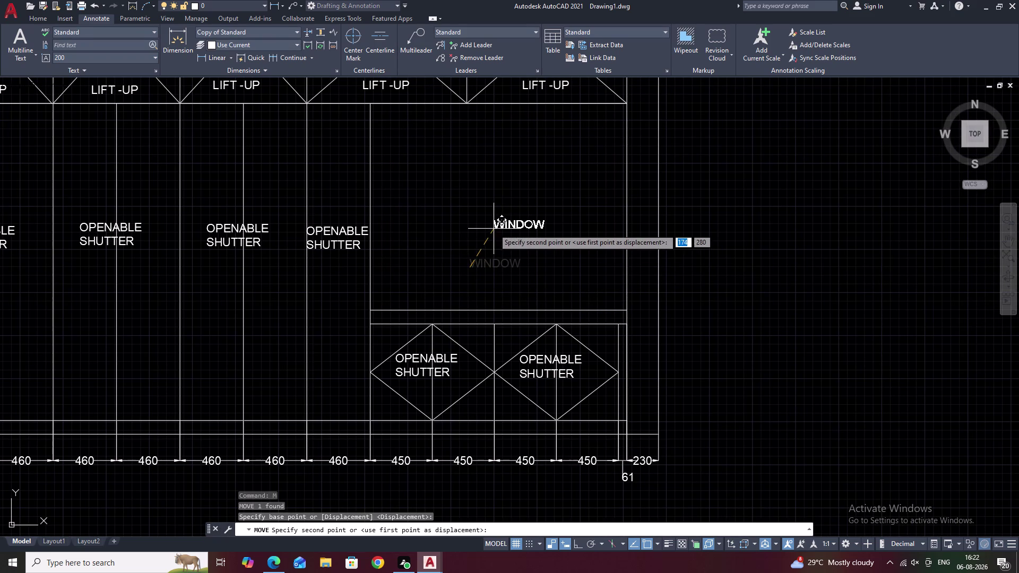
click(480, 206)
key(Escape)
text(RE)
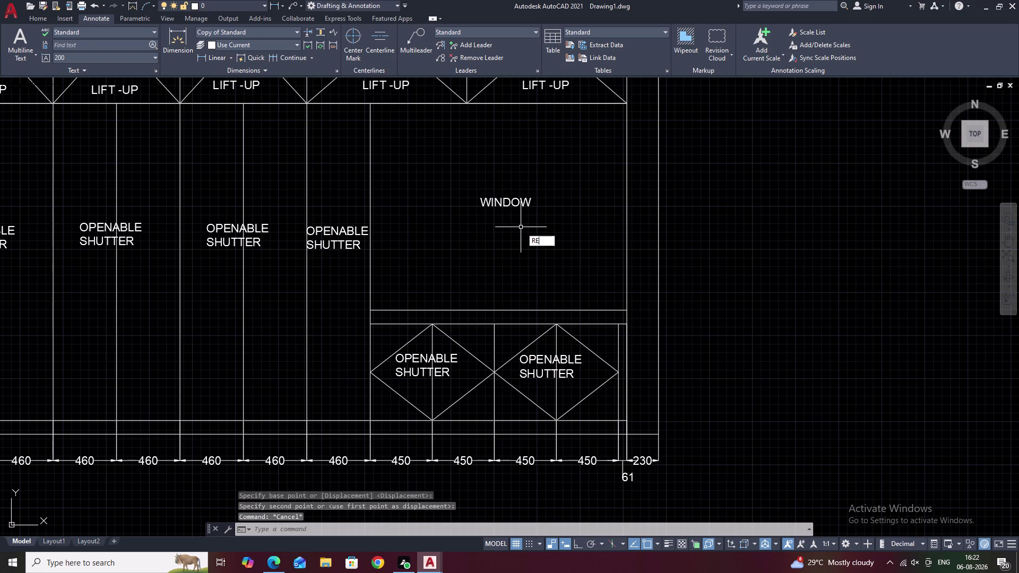
key(space)
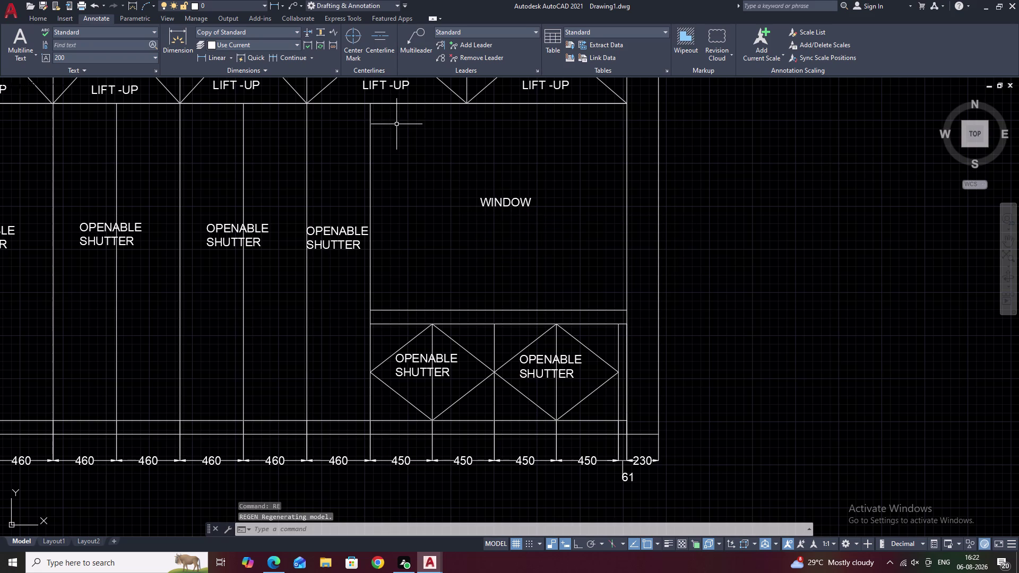
key(Escape)
key(Escape)
Draw a new window rectangle across the opening above the shutters.
key(r)
key(e)
key(space)
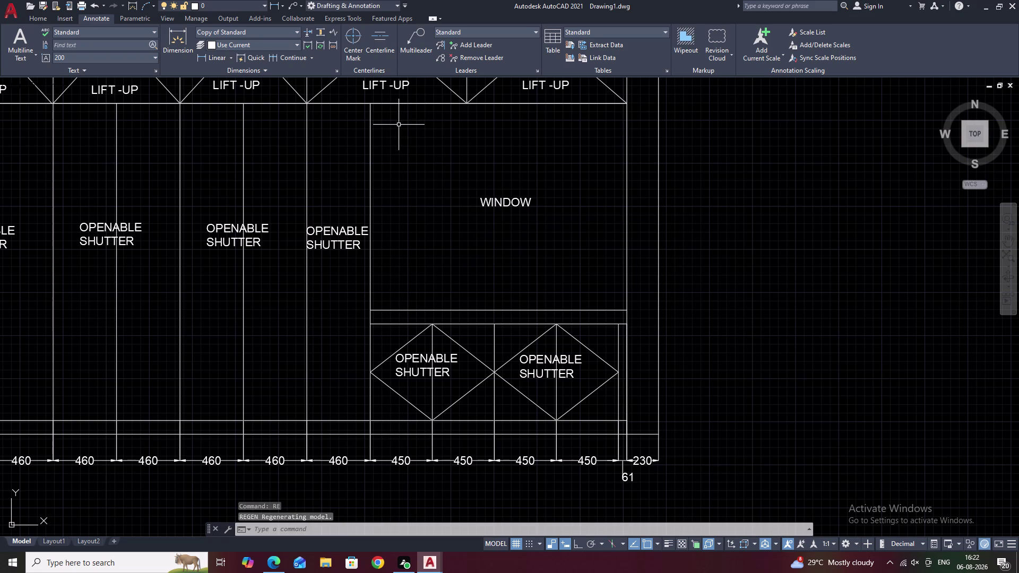
click(398, 125)
right_click(399, 125)
key(Escape)
key(Escape)
key(Escape)
key(Escape)
text(R)
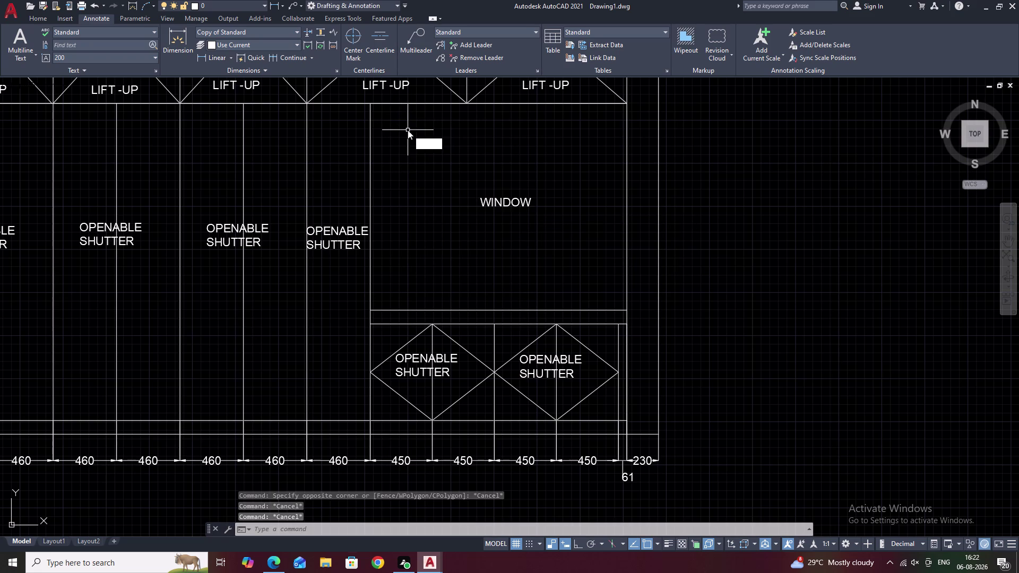
text(EC)
key(space)
click(399, 125)
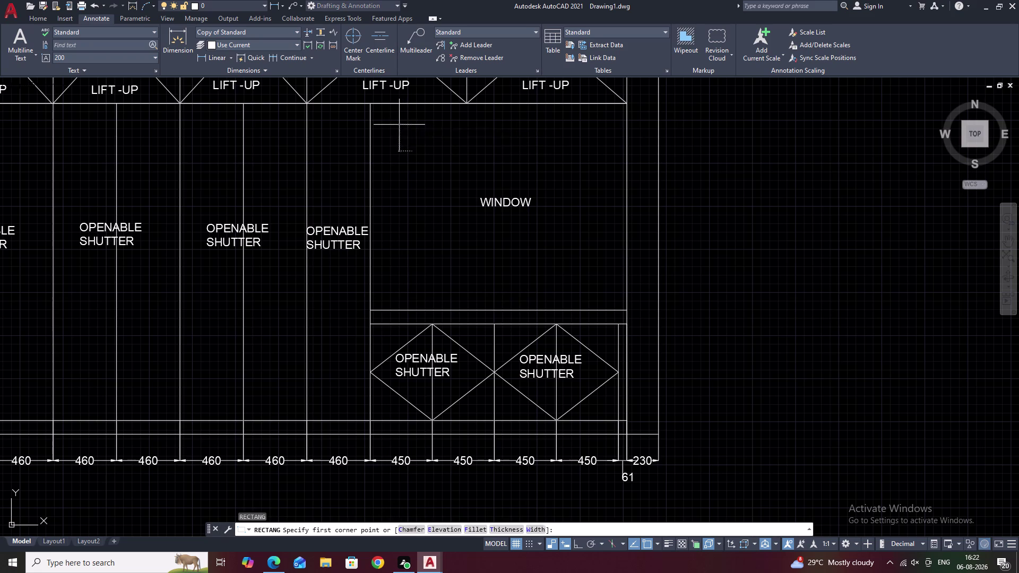
click(607, 295)
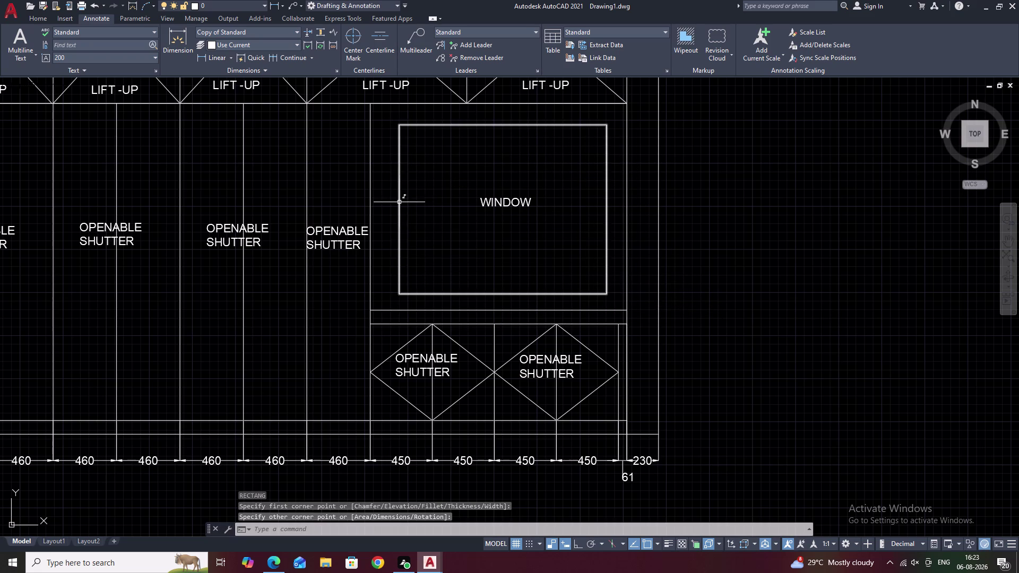
click(399, 203)
Stretch the rectangle's left and right edges outward with grips.
click(401, 208)
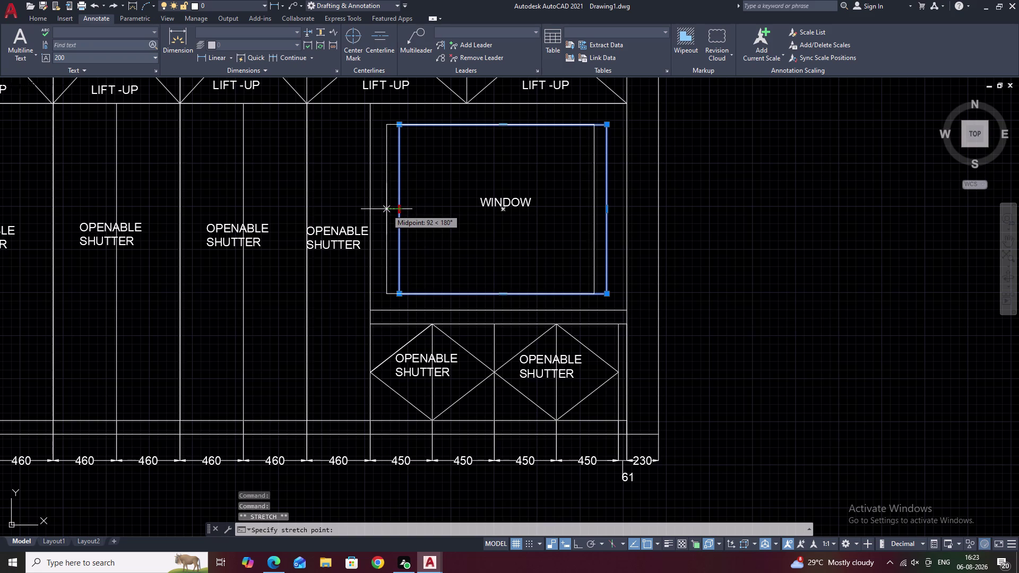
click(385, 209)
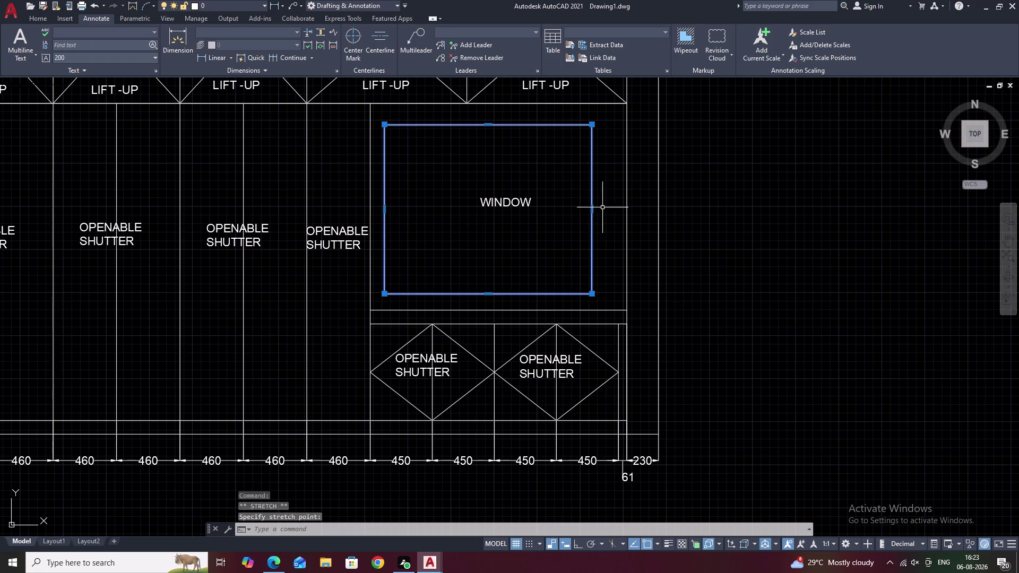
click(594, 211)
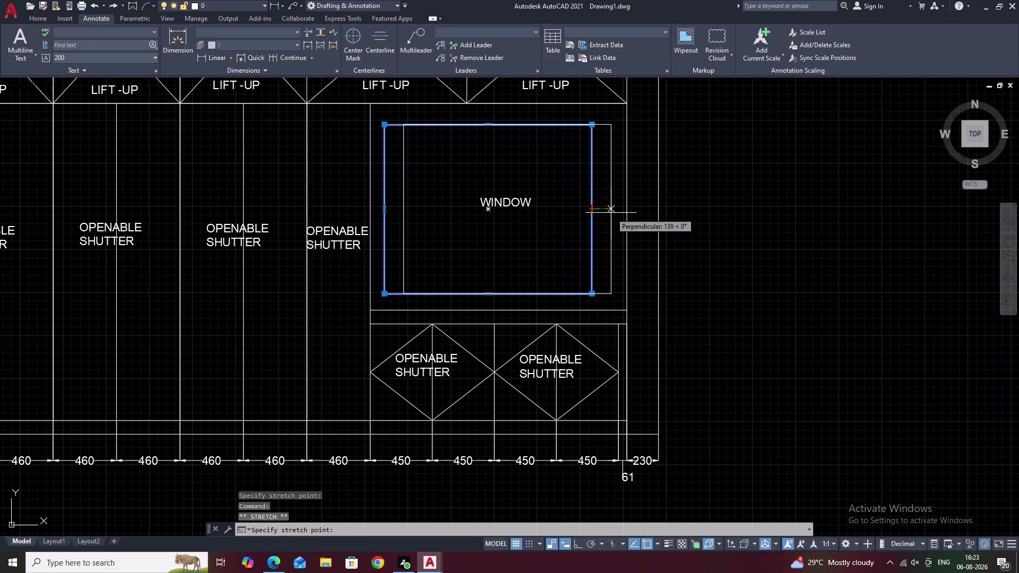
click(611, 213)
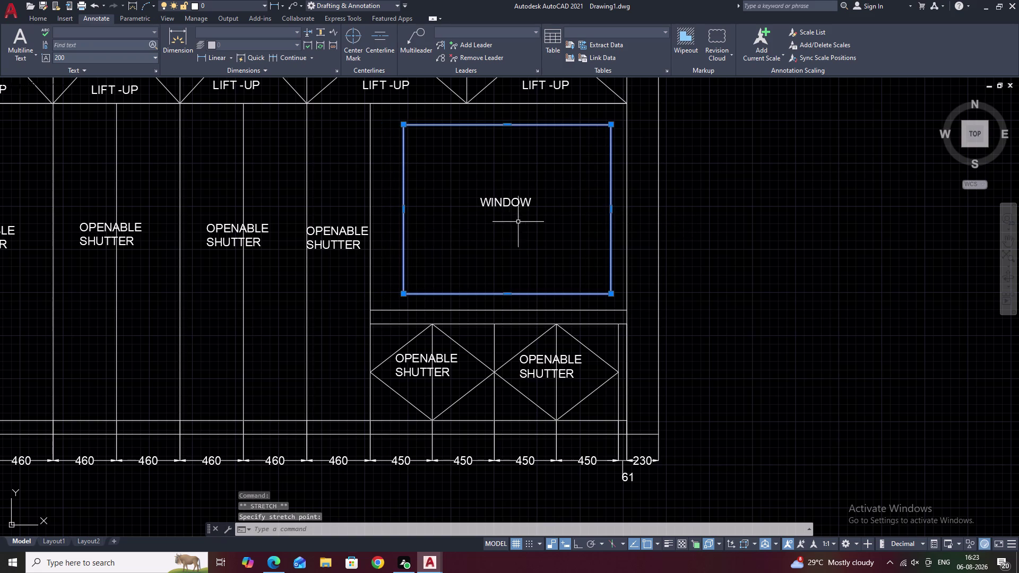
click(522, 223)
Move the window rectangle to centre it within the opening.
key(m)
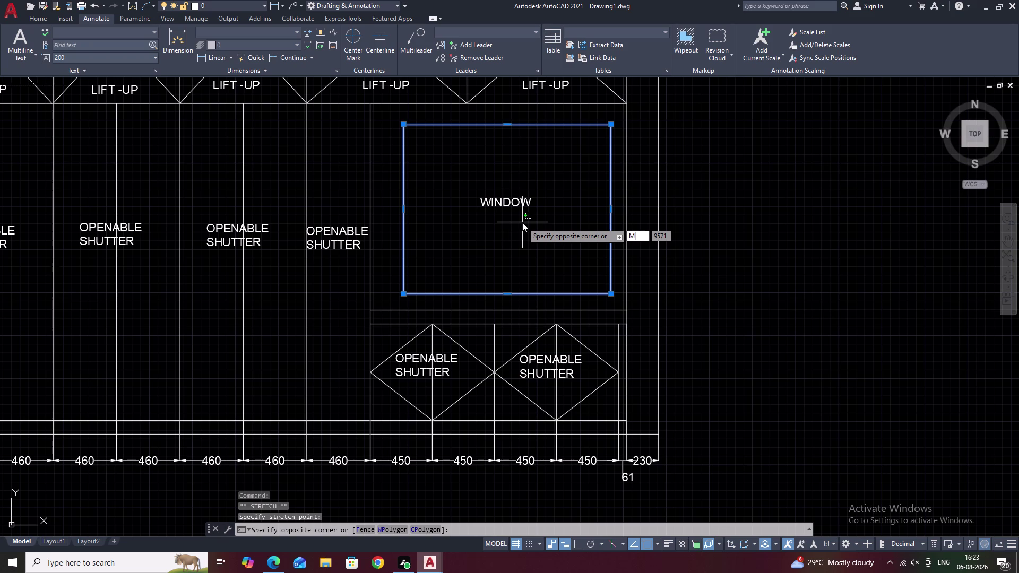
key(space)
click(520, 222)
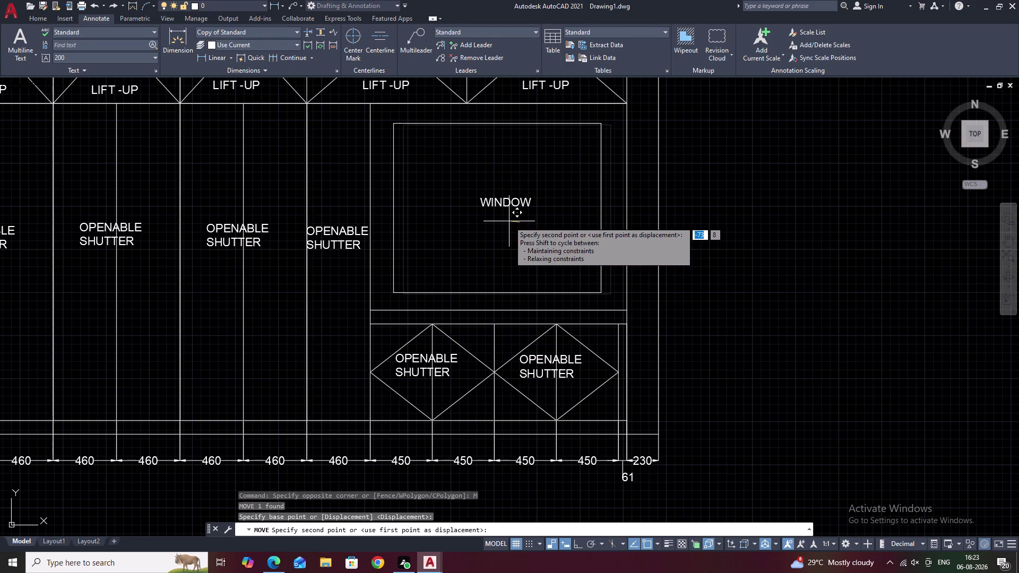
click(510, 222)
key(Escape)
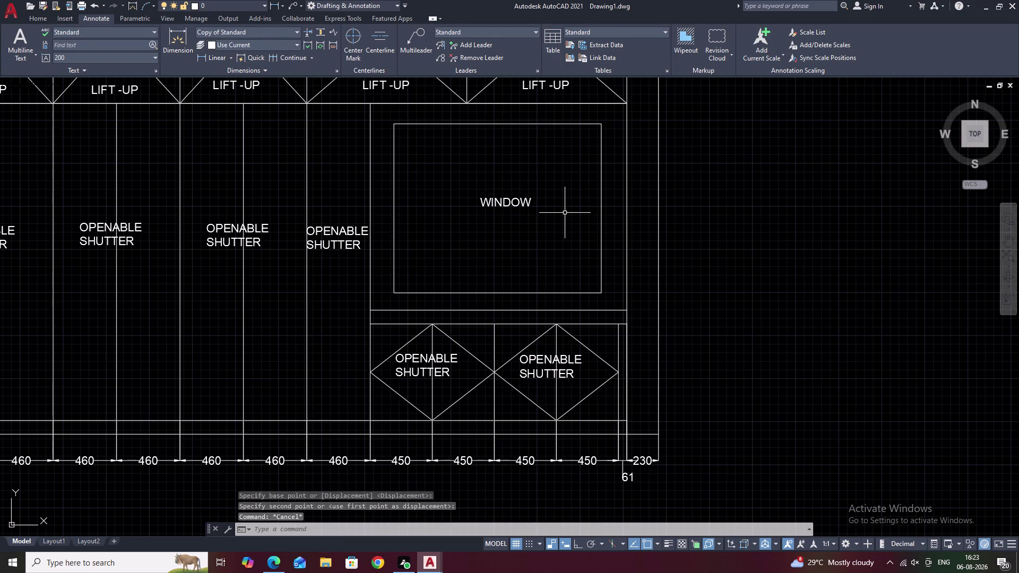
Attempt a 100-unit offset on the window, then cancel it.
text(O 10)
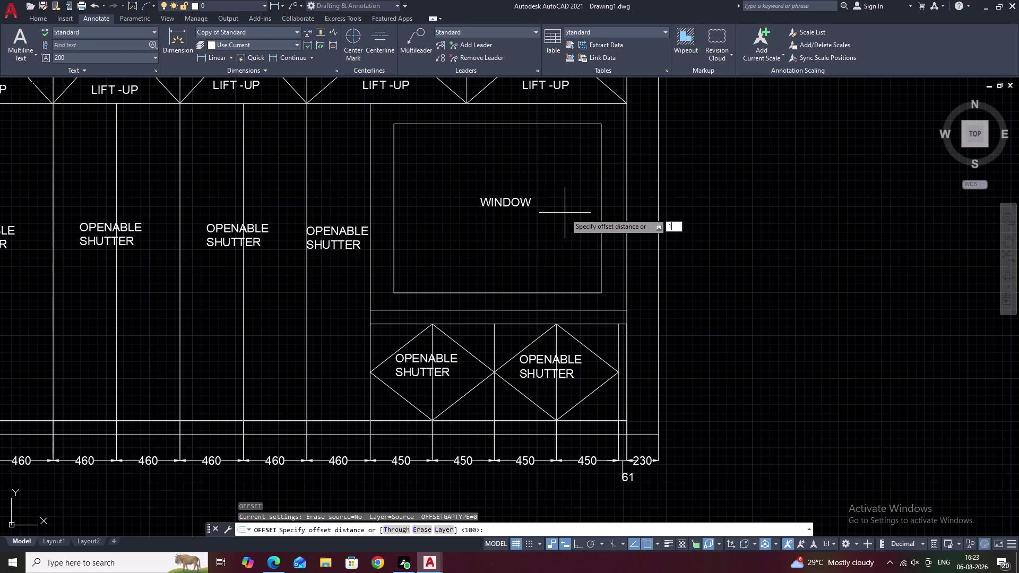
text(0)
key(space)
click(449, 125)
right_click(449, 125)
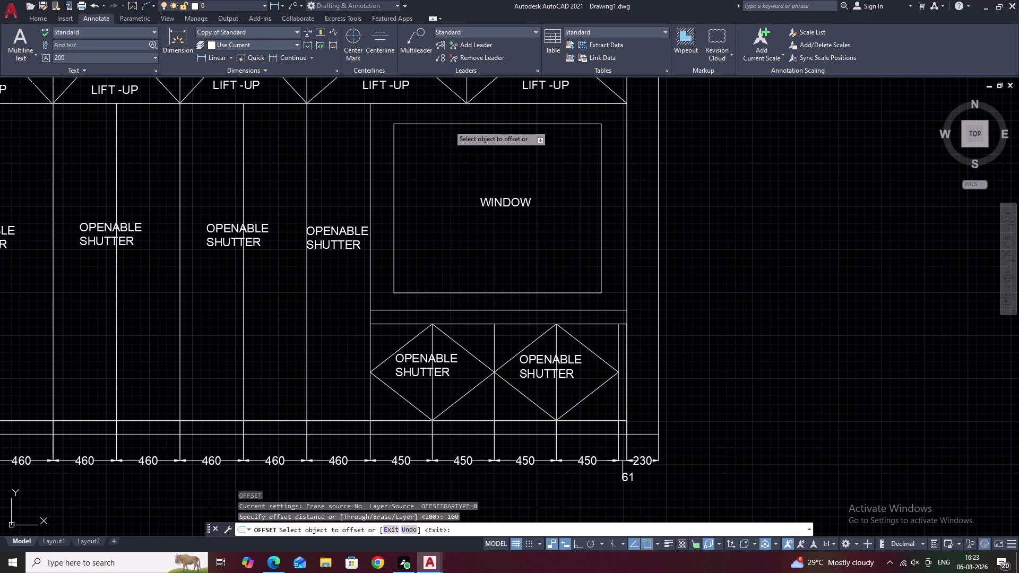
key(Escape)
key(Escape)
Offset the window rectangle 50 units inward to form an inner frame.
text(O)
key(space)
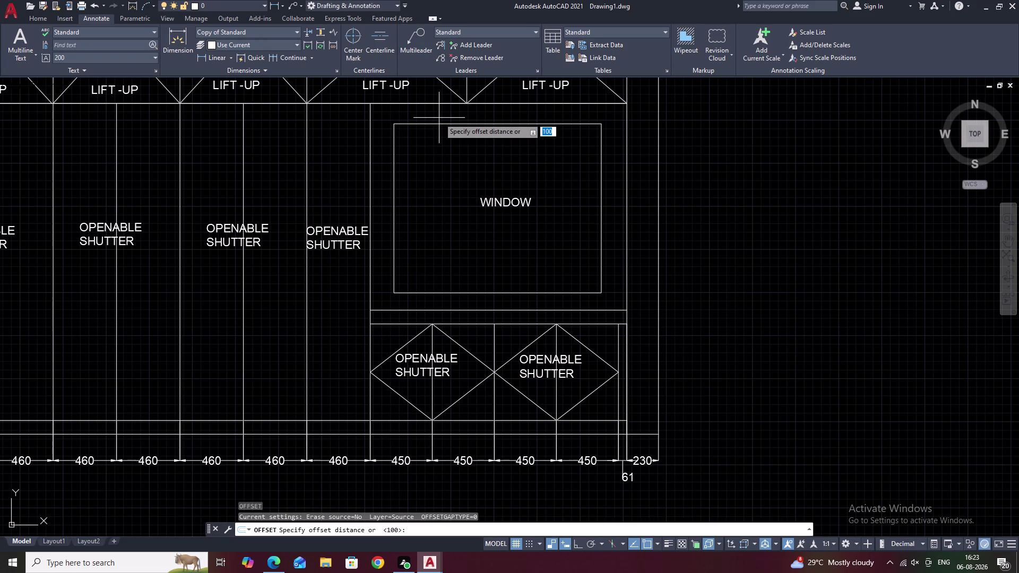
text(50)
key(space)
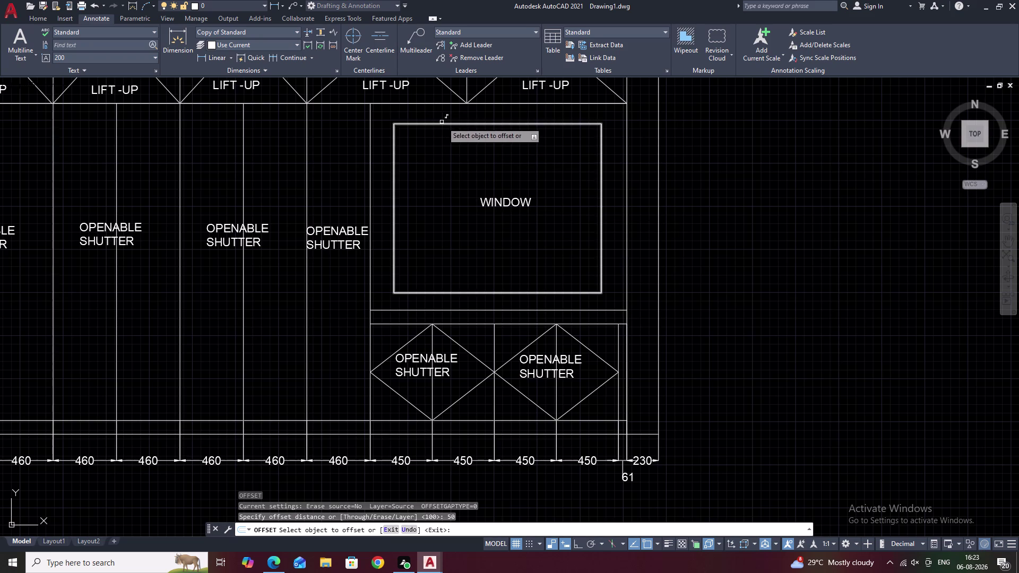
click(442, 123)
click(439, 142)
right_click(439, 141)
key(Escape)
scroll(down, 3)
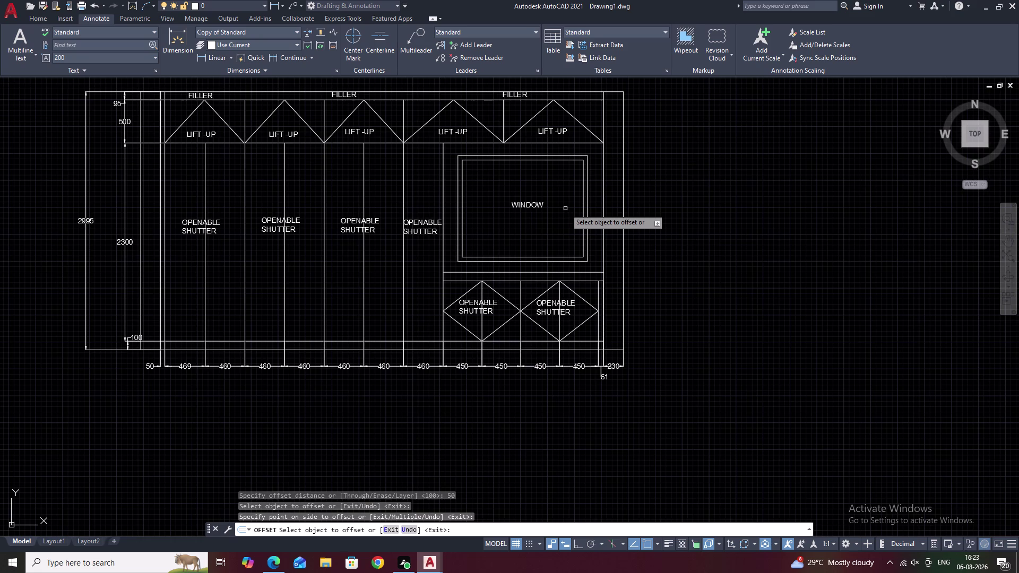
middle_drag(565, 209, 554, 245)
middle_drag(714, 251, 772, 230)
key(Escape)
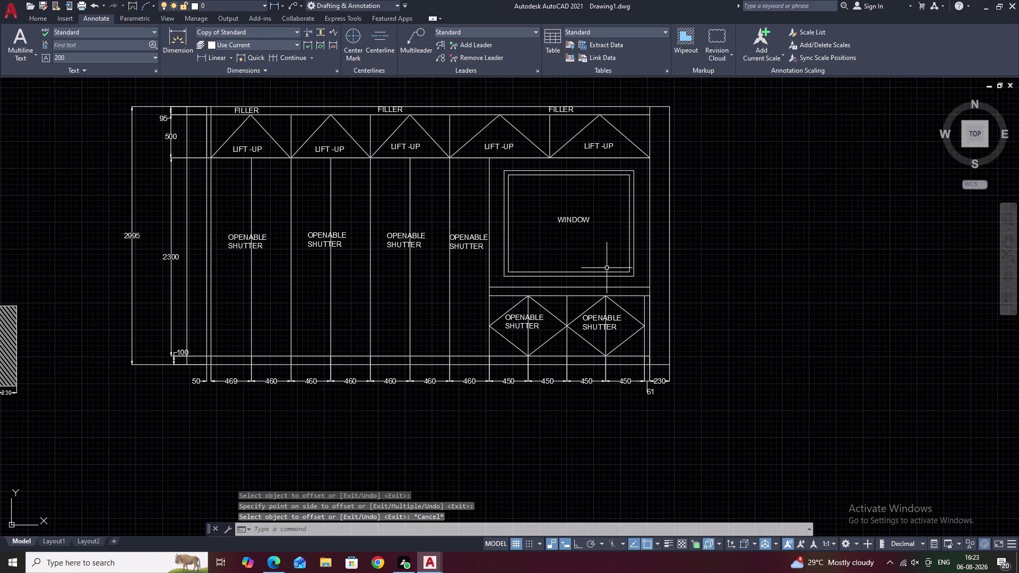
middle_drag(606, 270, 619, 253)
Solid-fill the strip below the window, then undo that fill.
text(H)
key(space)
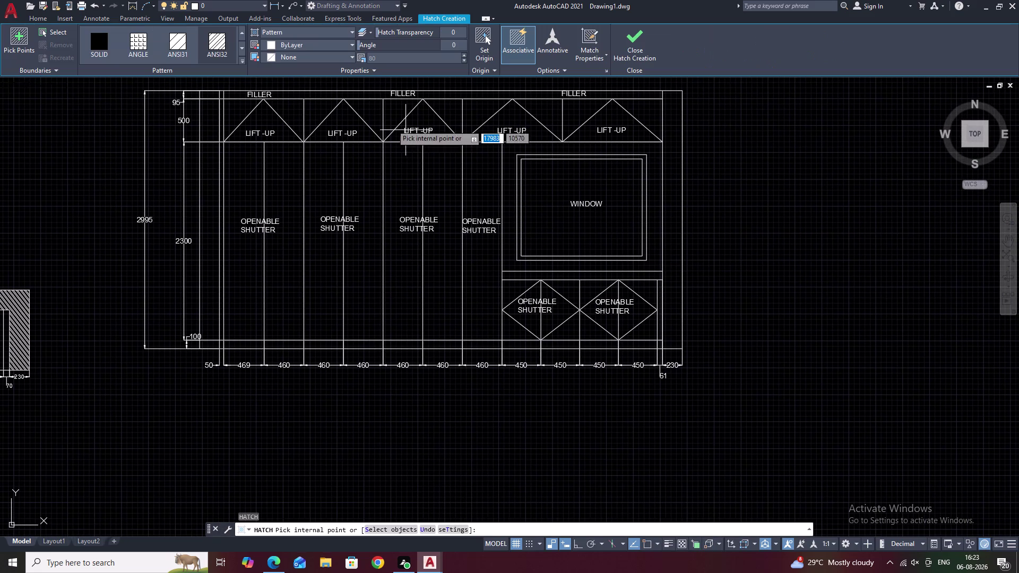
click(104, 45)
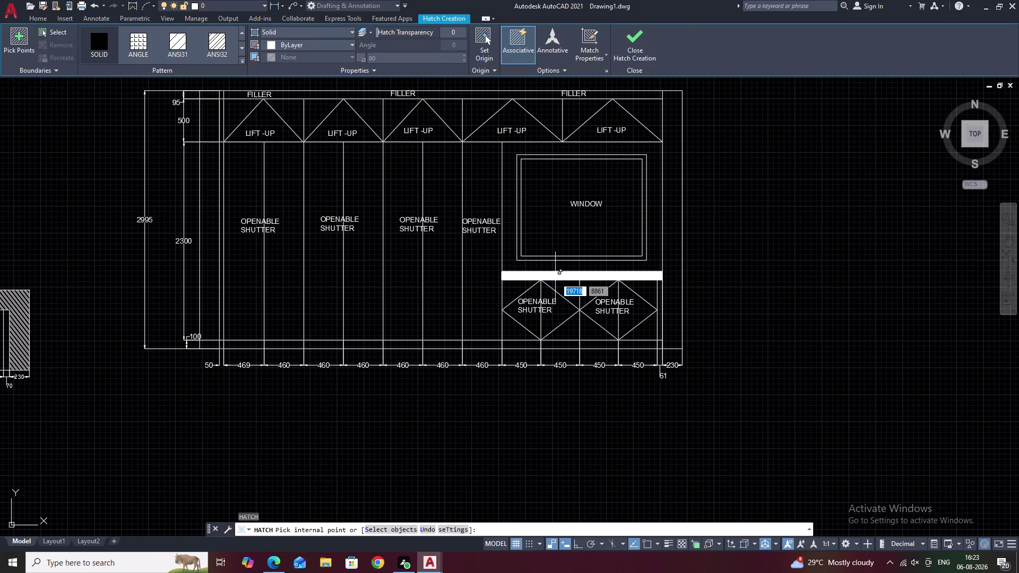
click(556, 277)
key(Escape)
scroll(down, 3)
middle_drag(770, 276, 710, 289)
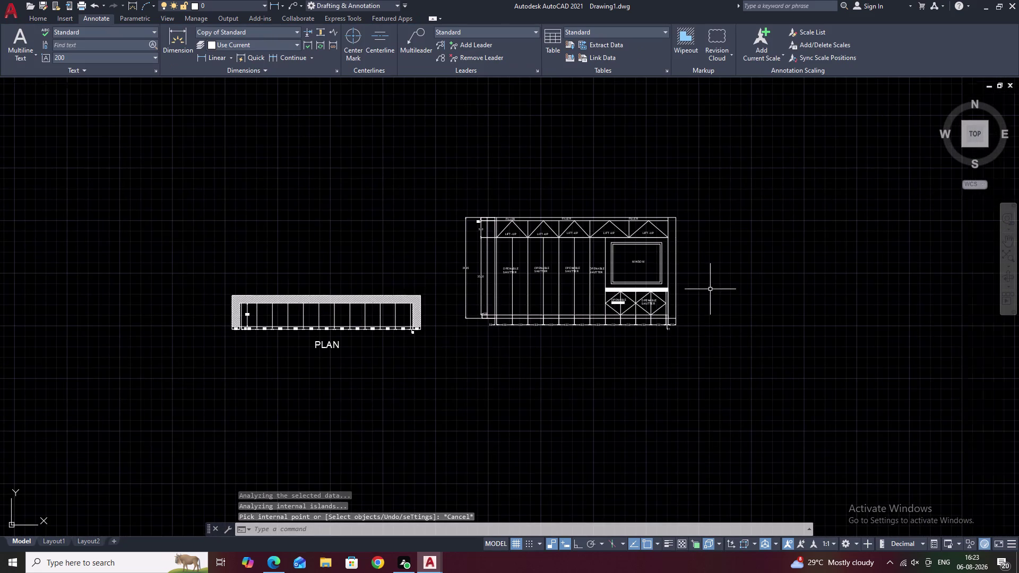
scroll(up, 3)
scroll(up, 3)
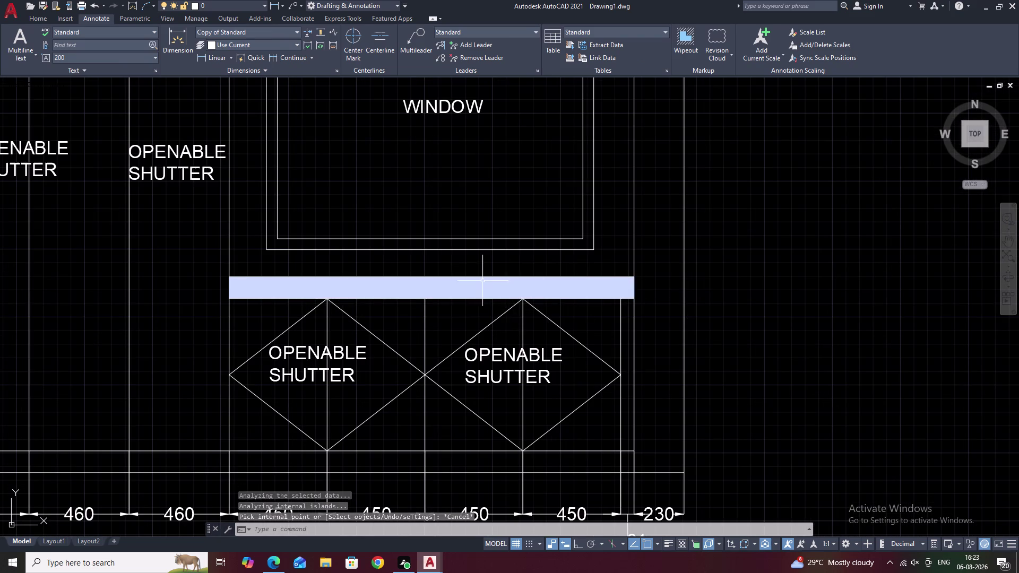
key(ctrl+z)
key(ctrl+z)
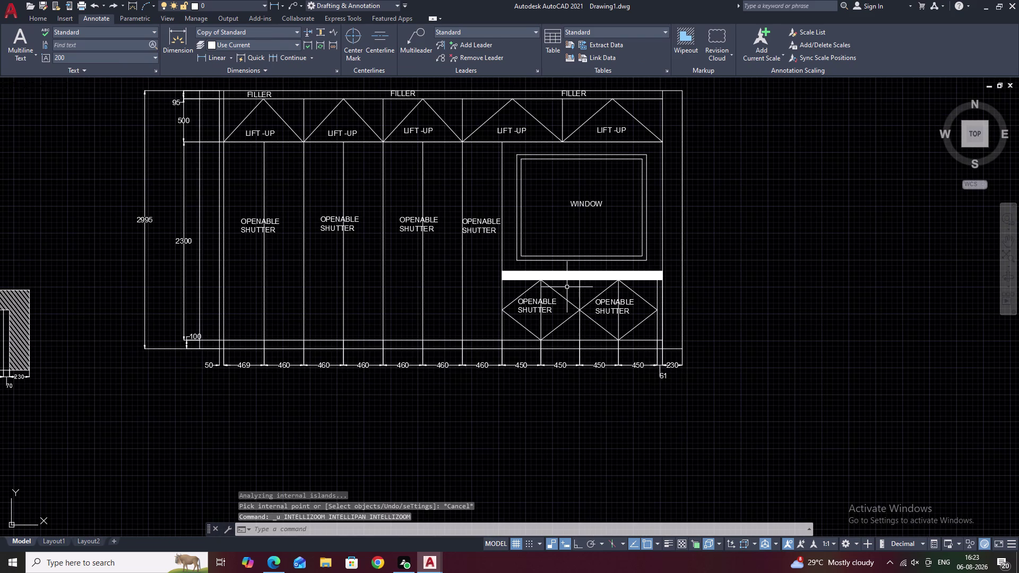
Select the line above the lower shutters and cancel a stray erase entry.
click(576, 271)
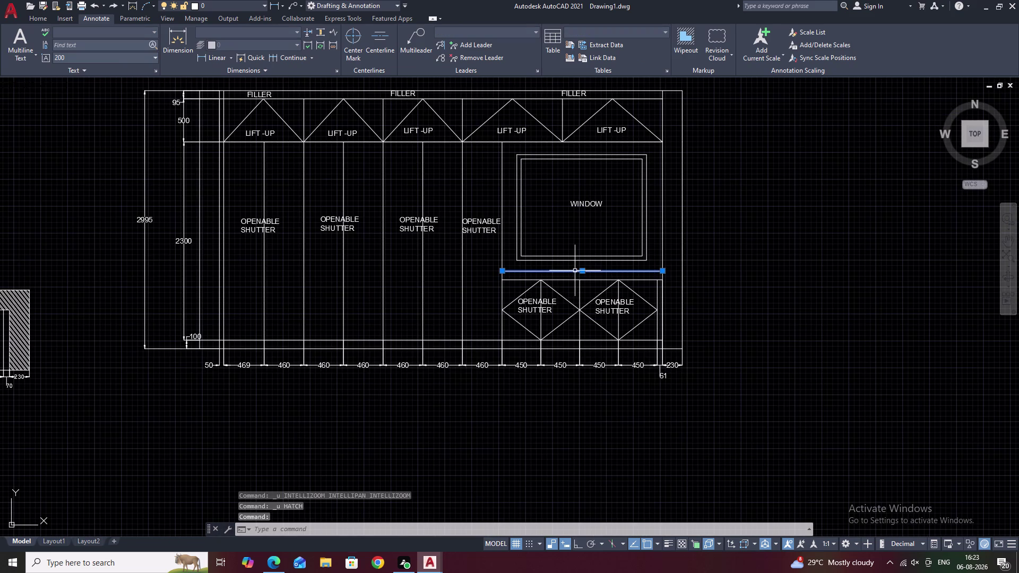
text(E 50)
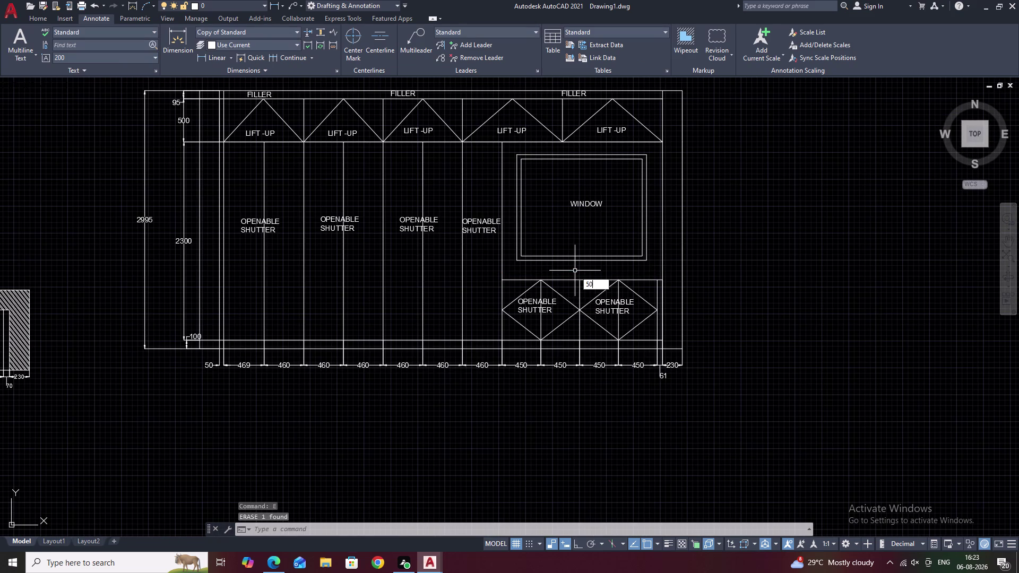
key(BackSpace)
key(BackSpace)
key(Escape)
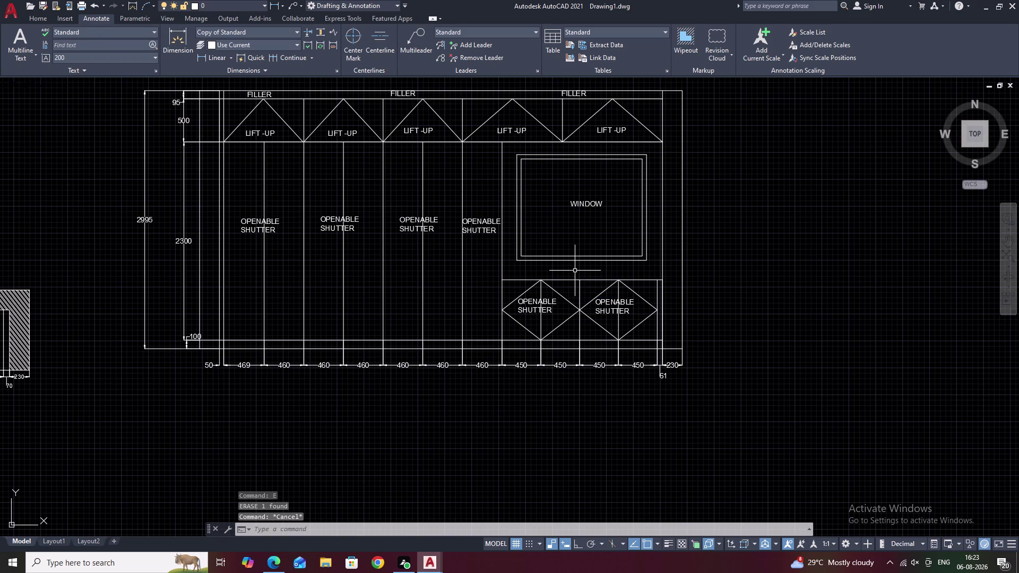
Offset the ledge line 50 units below the window and start a hatch.
text(O)
key(space)
text(50)
key(space)
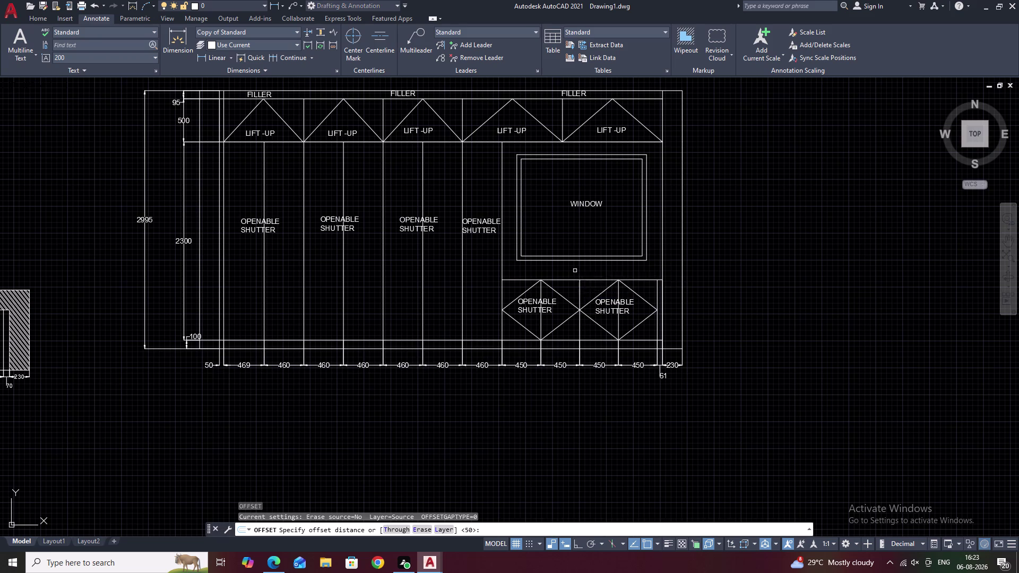
click(569, 279)
click(565, 272)
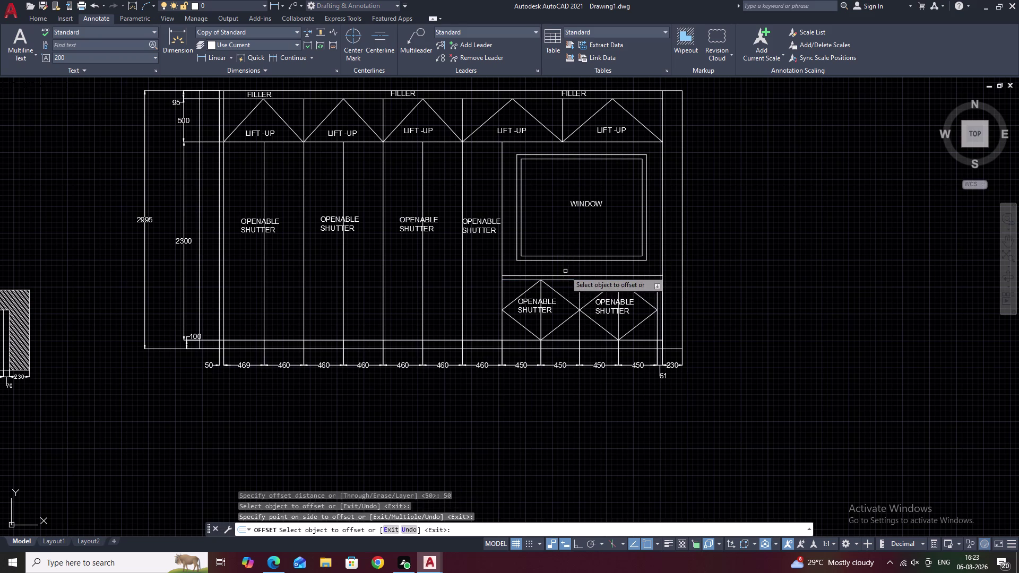
key(Escape)
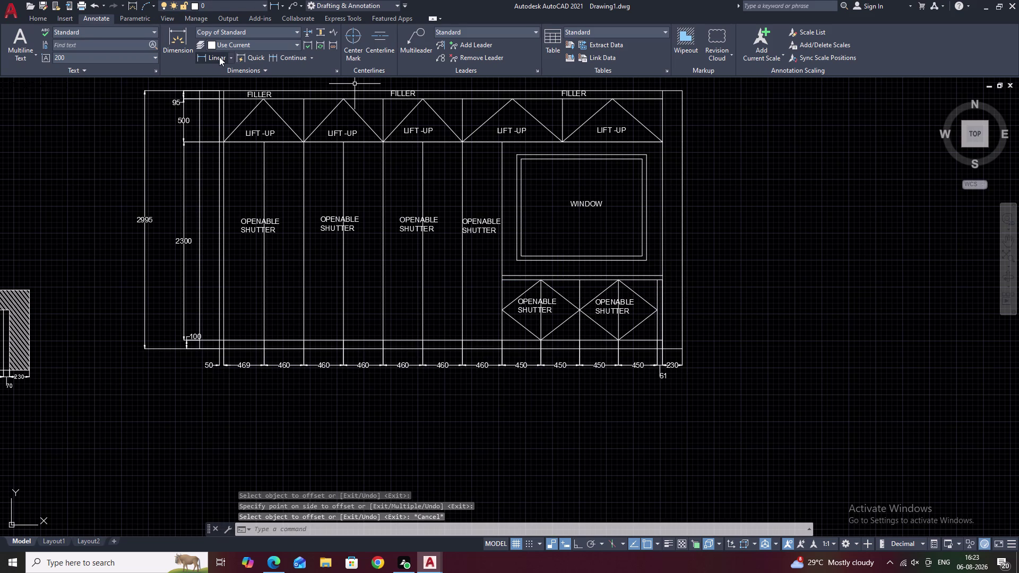
text(H)
key(space)
click(106, 43)
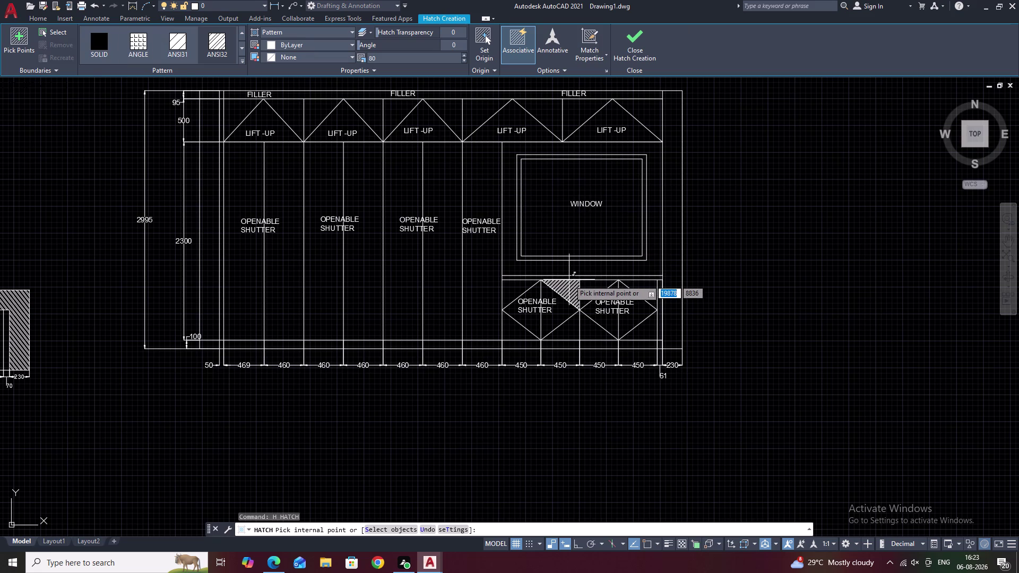
Fill the 50-unit ledge strip under the window with a SOLID hatch.
click(97, 37)
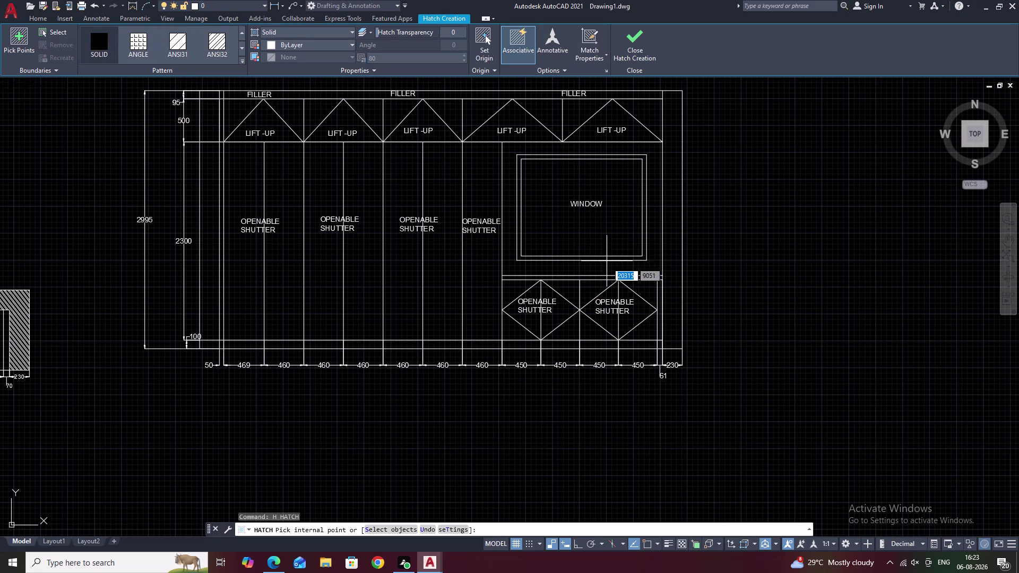
click(581, 280)
key(Escape)
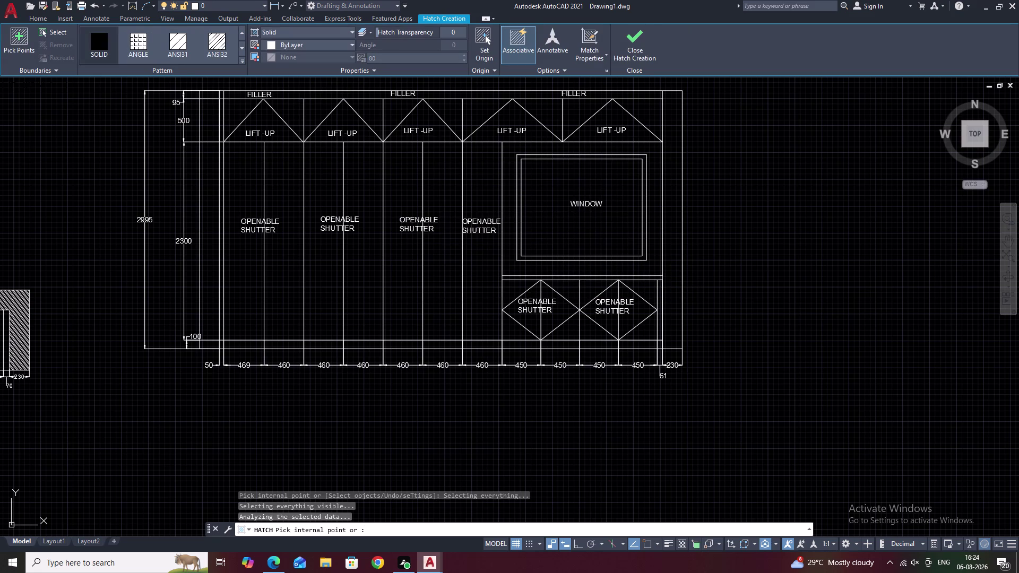
click(105, 44)
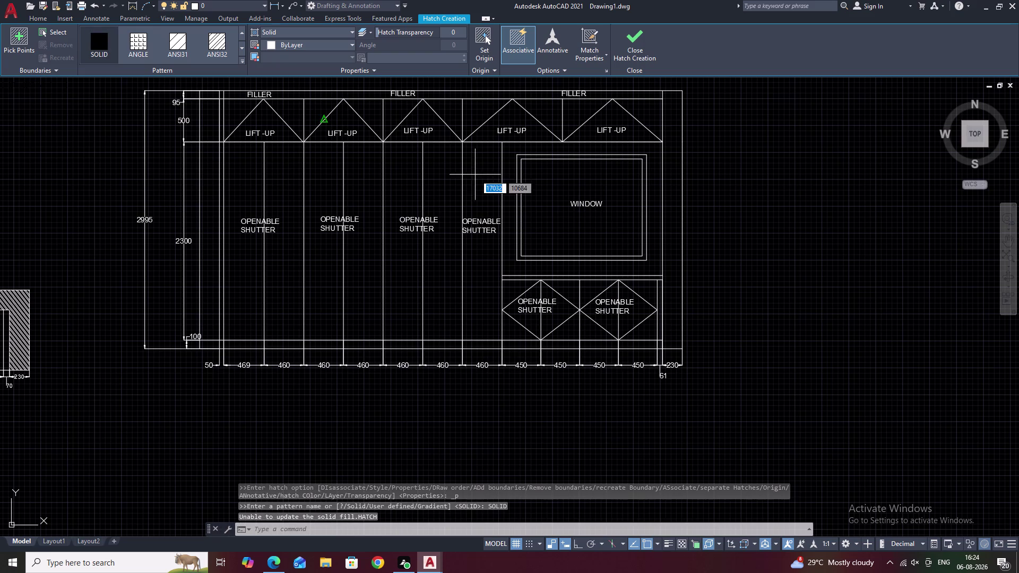
double_click(571, 278)
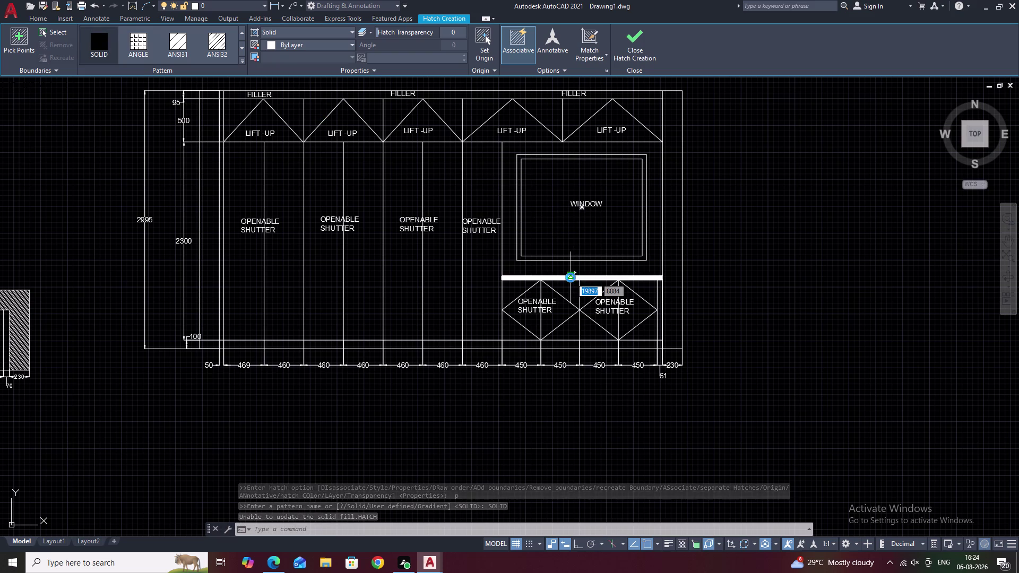
click(584, 285)
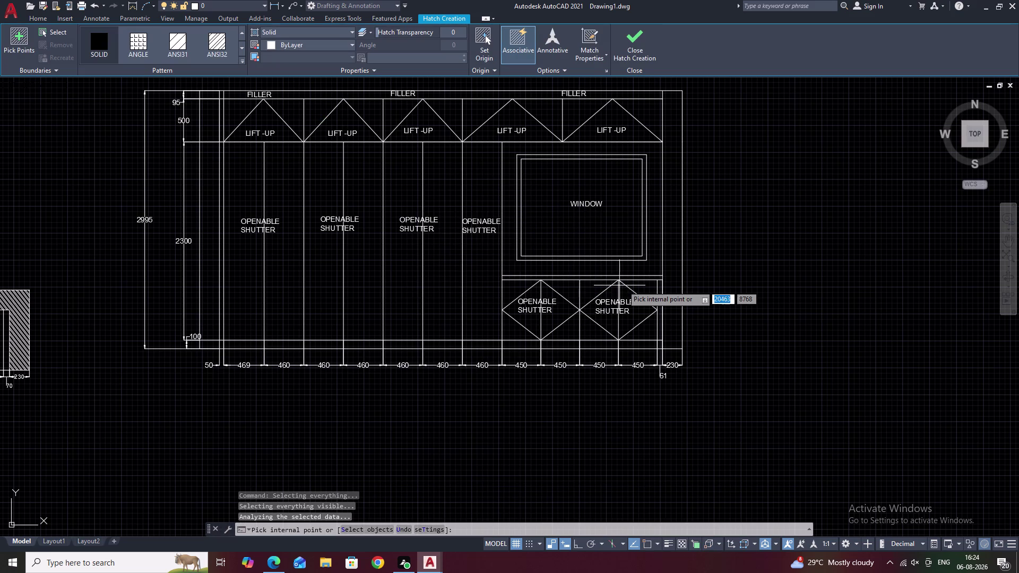
click(579, 278)
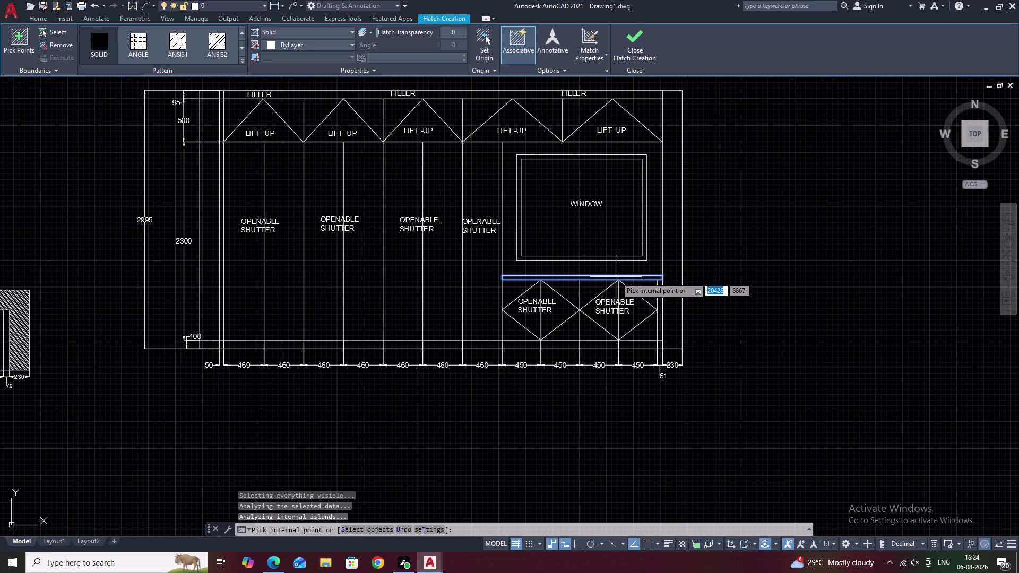
click(616, 277)
key(Escape)
key(Escape)
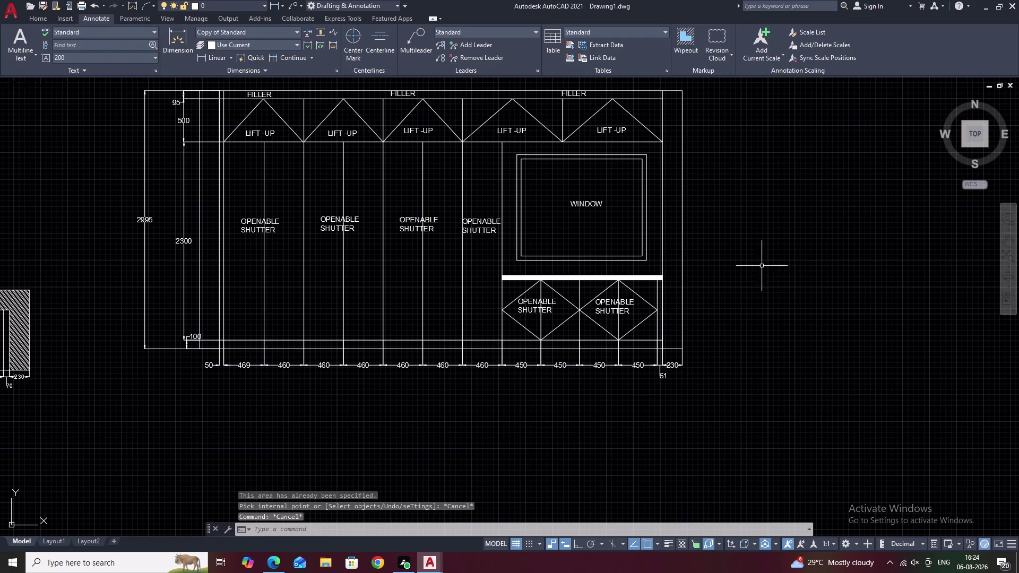
Pan to show the whole elevation and start another hatch.
scroll(down, 3)
middle_drag(757, 266, 698, 282)
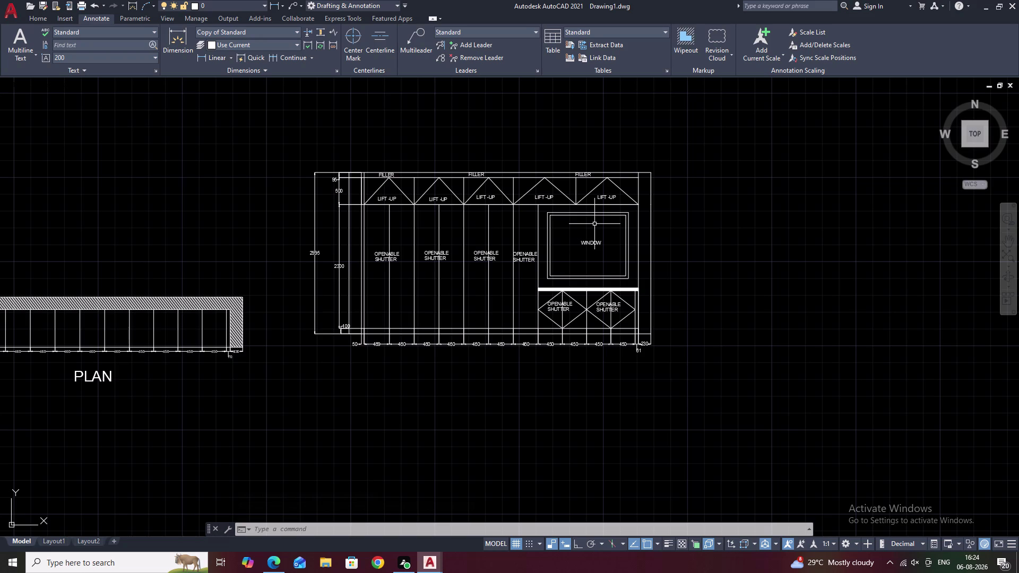
text(H)
key(space)
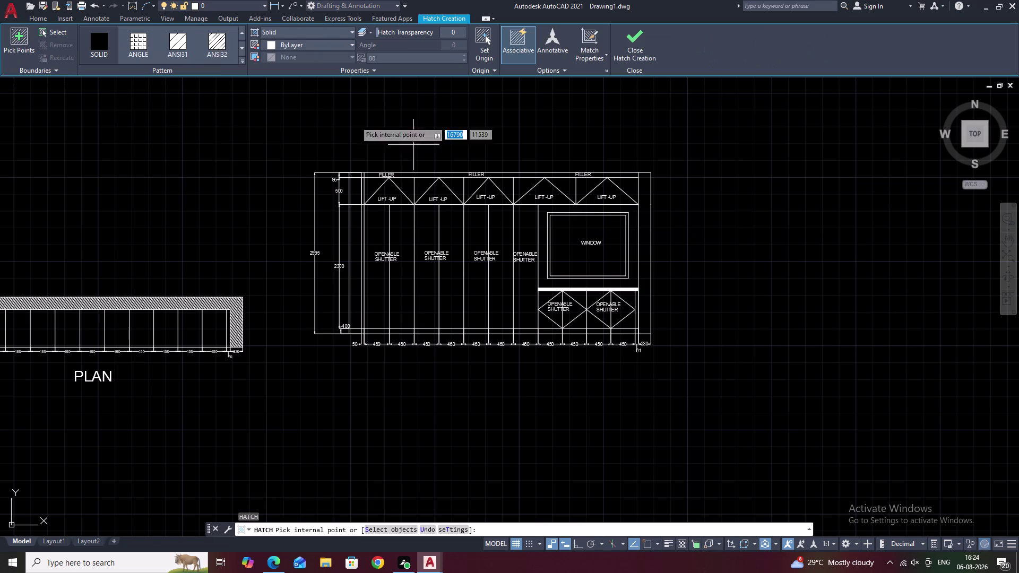
Hatch the left and right end side panels with the ANSI31 diagonal-line pattern.
click(219, 45)
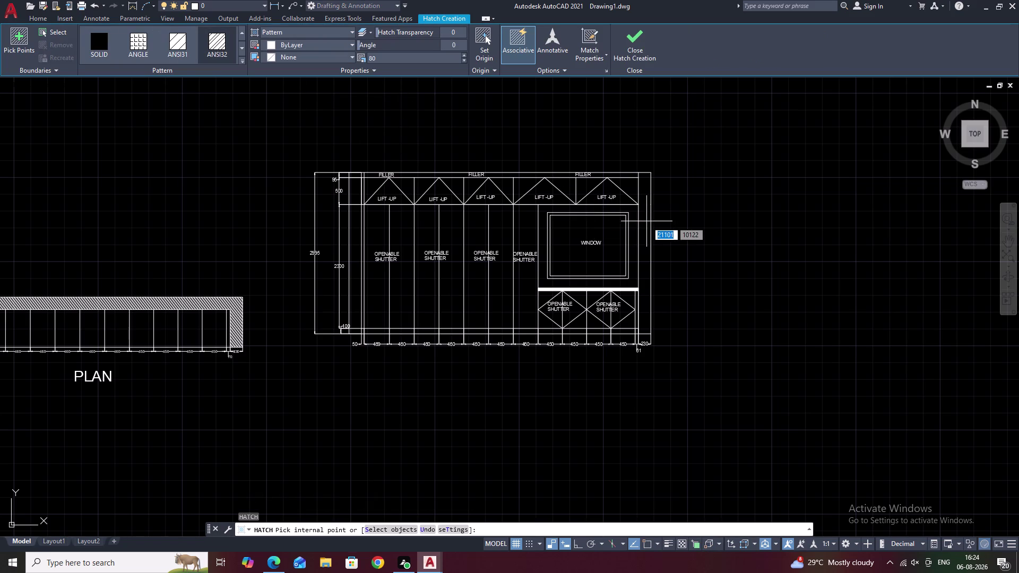
click(644, 225)
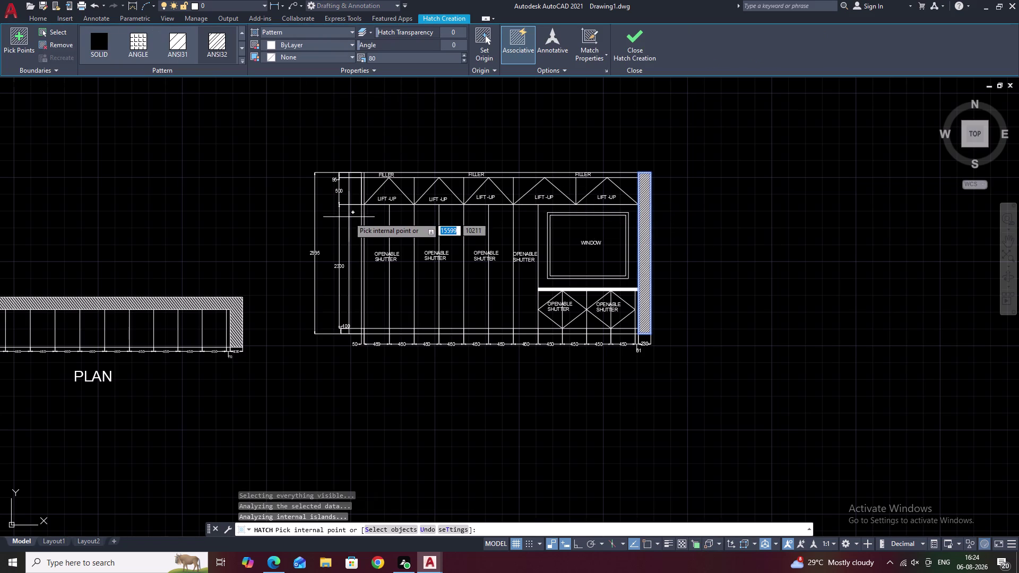
scroll(up, 3)
click(352, 225)
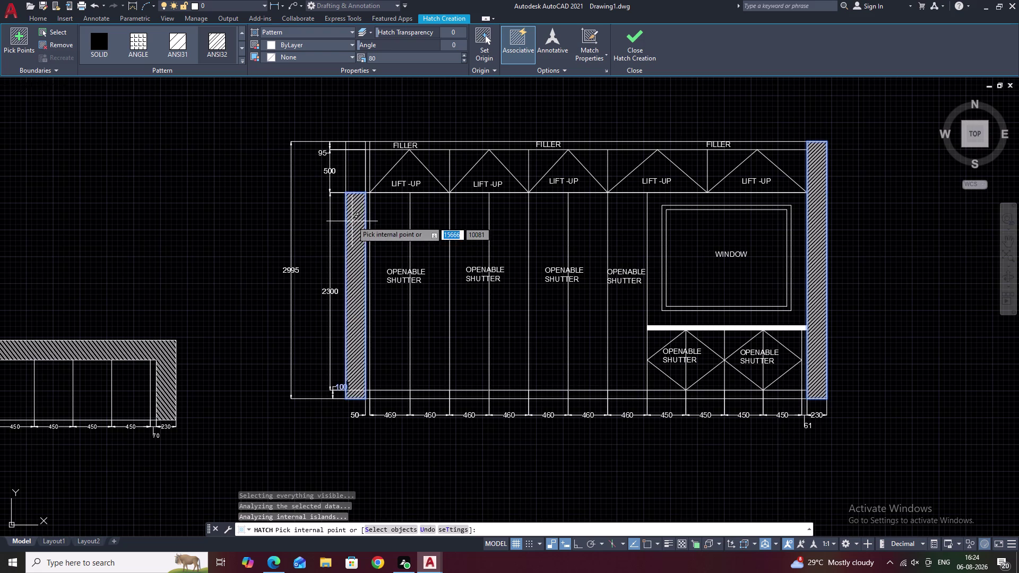
click(353, 164)
key(Escape)
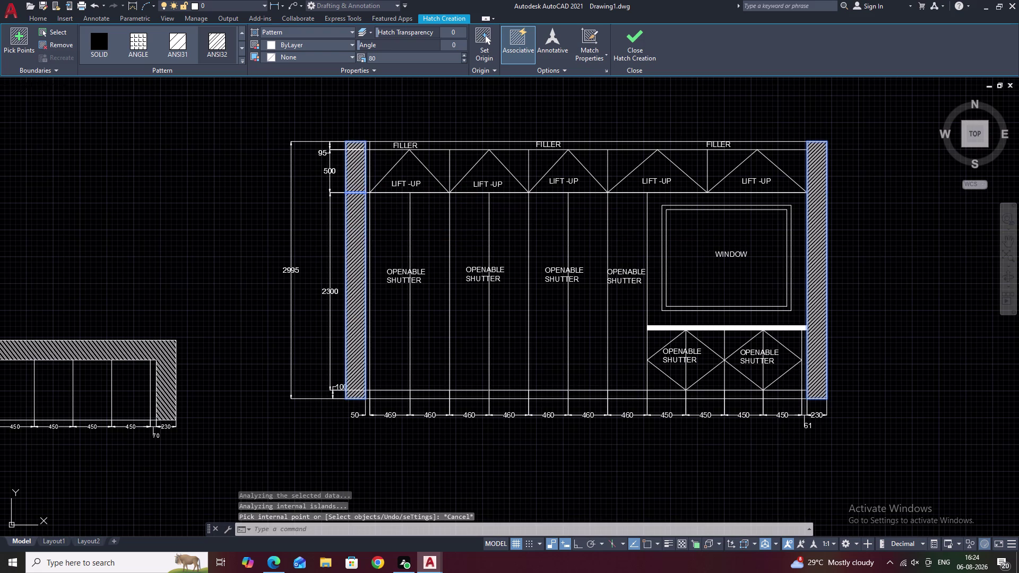
click(354, 202)
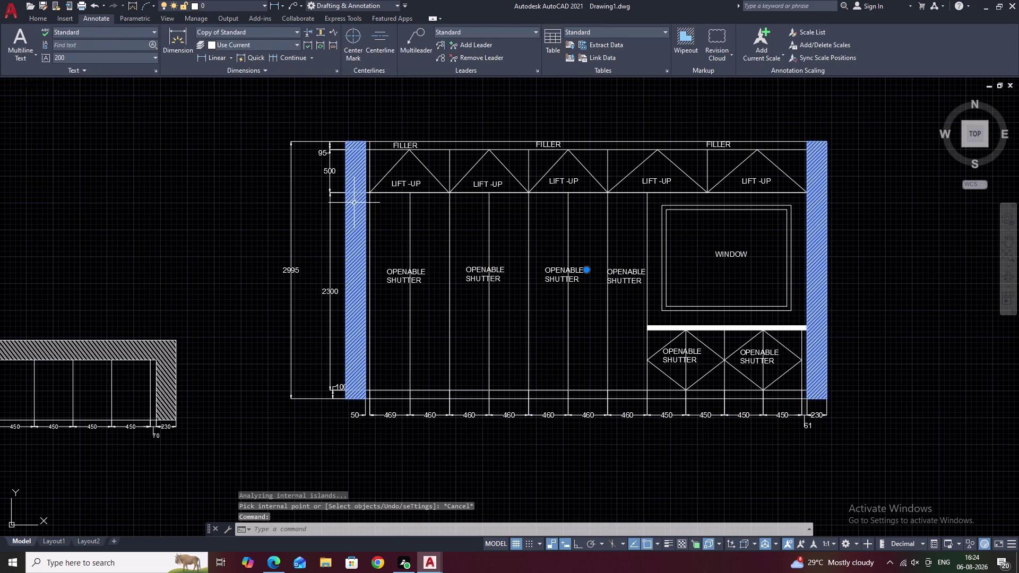
drag(397, 60, 362, 59)
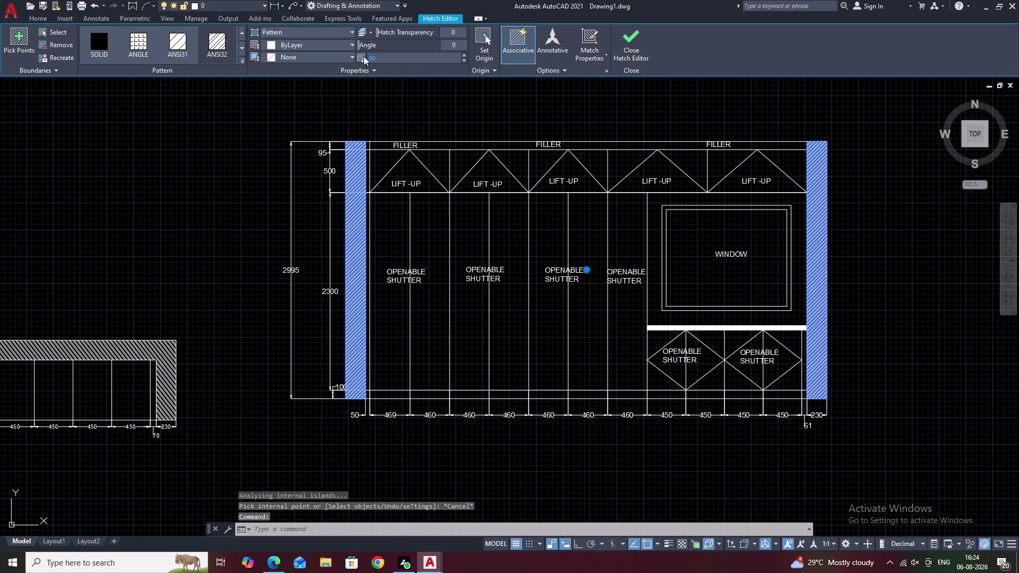
Try side-panel hatch scales of 100, then 500.
key(BackSpace)
key(9)
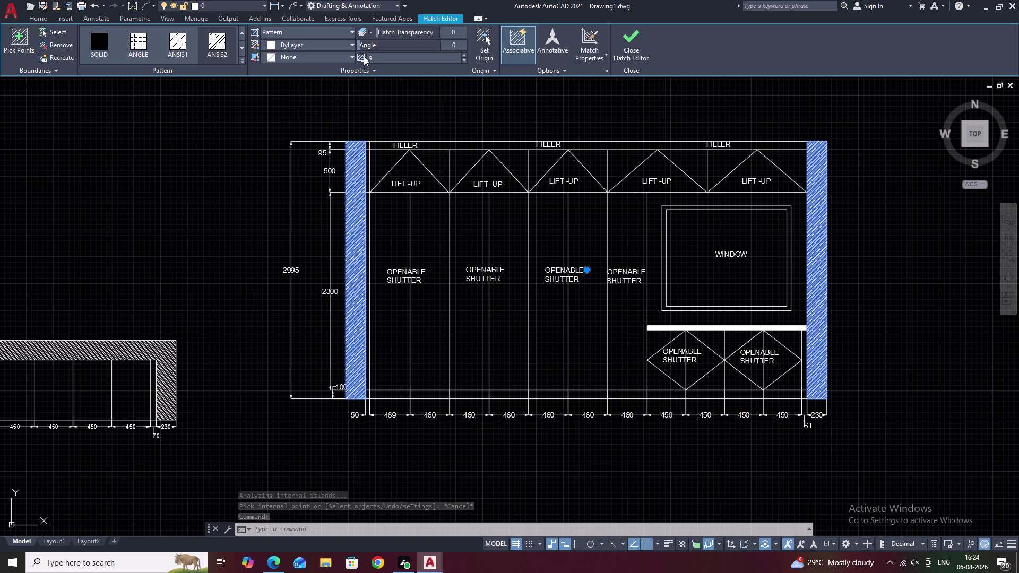
key(0)
key(BackSpace)
key(BackSpace)
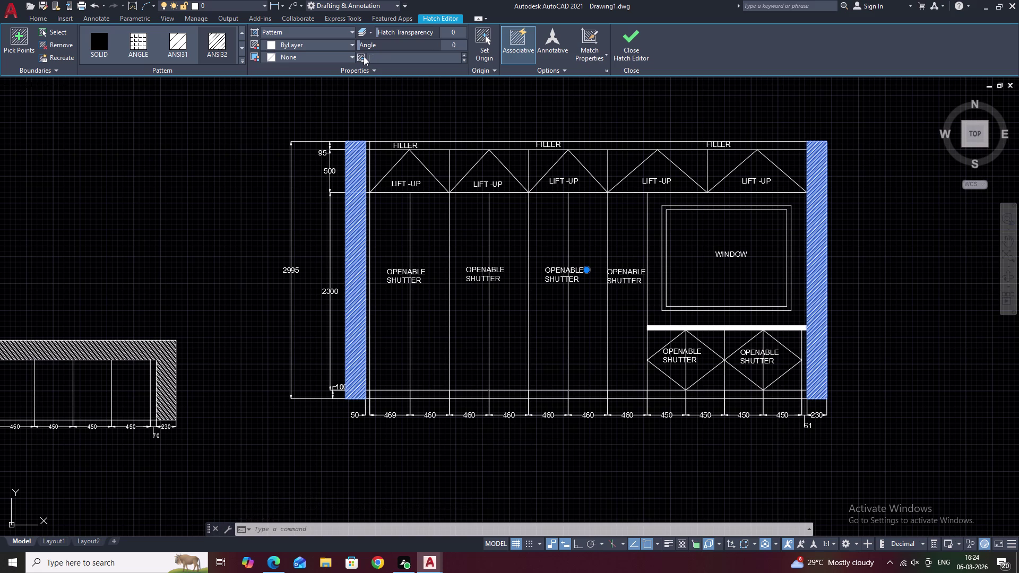
text(100)
click(365, 92)
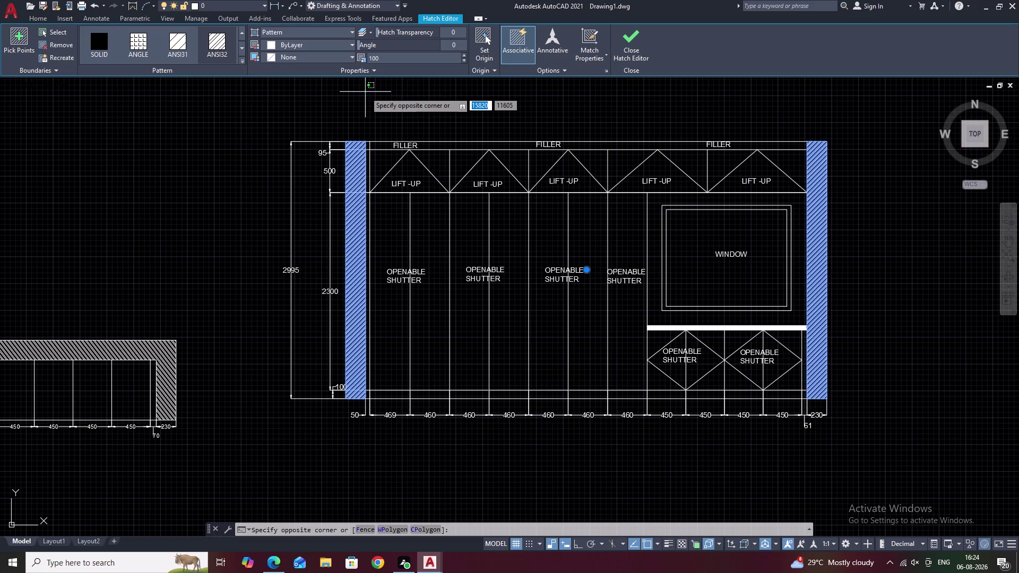
drag(395, 61, 333, 55)
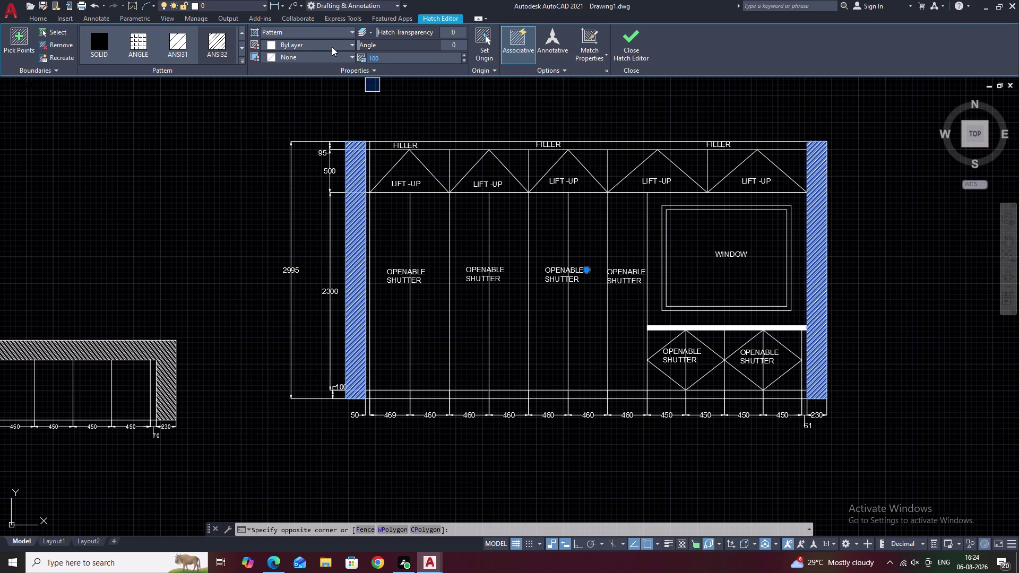
key(BackSpace)
text(500)
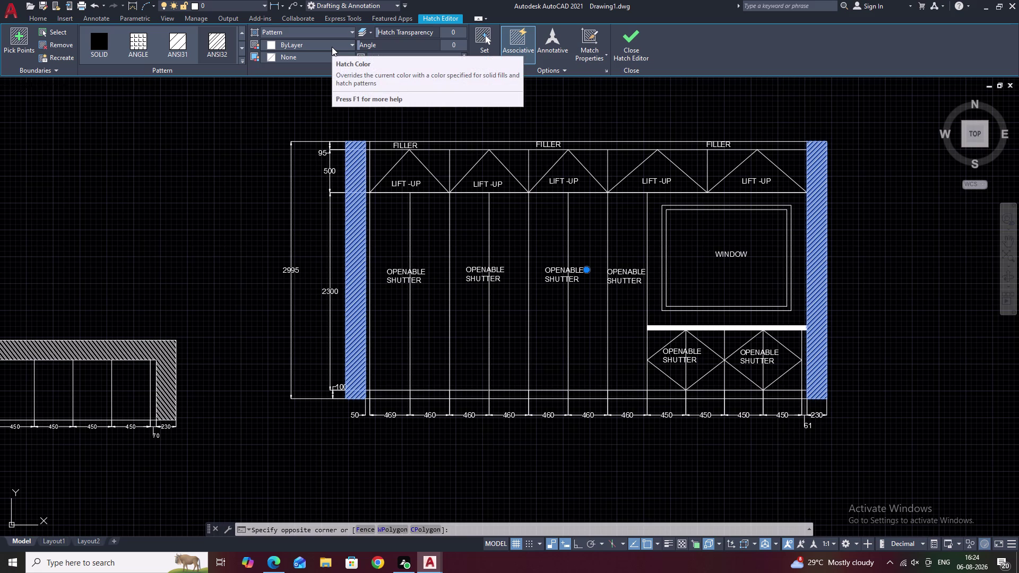
click(382, 97)
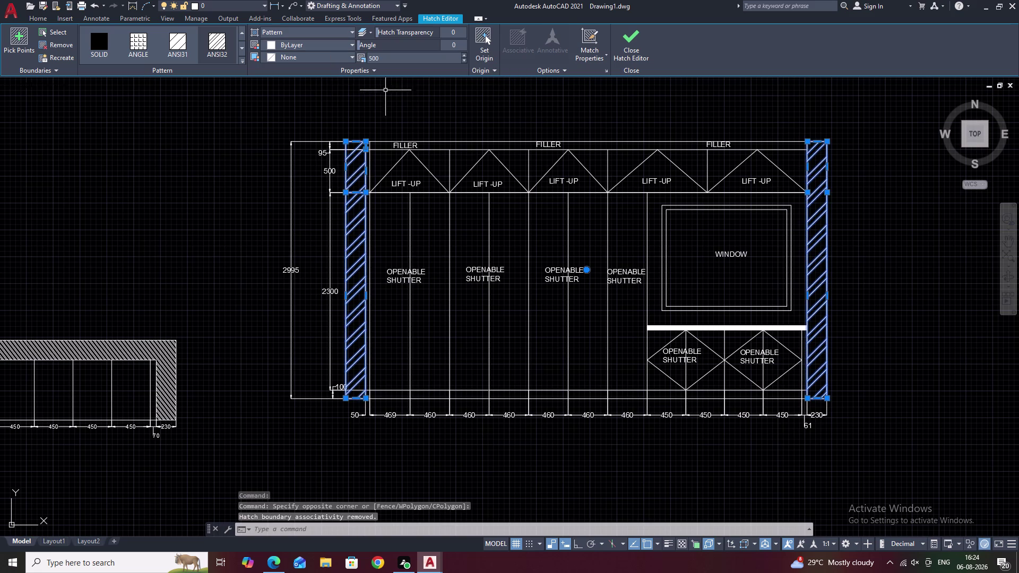
Set the side-panel hatch scale to 200 and deselect the hatches.
drag(401, 56, 356, 58)
key(BackSpace)
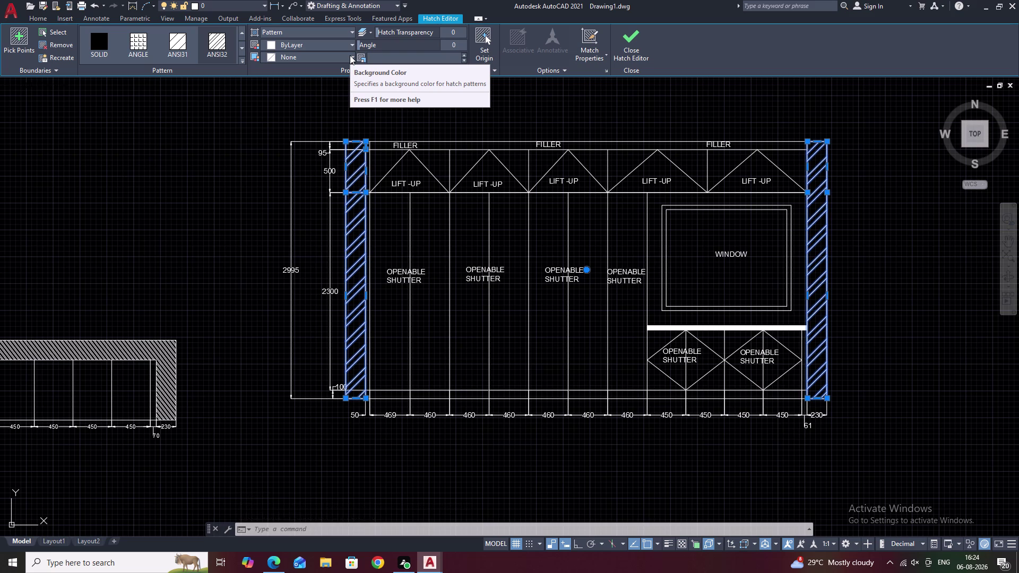
text(200)
click(323, 96)
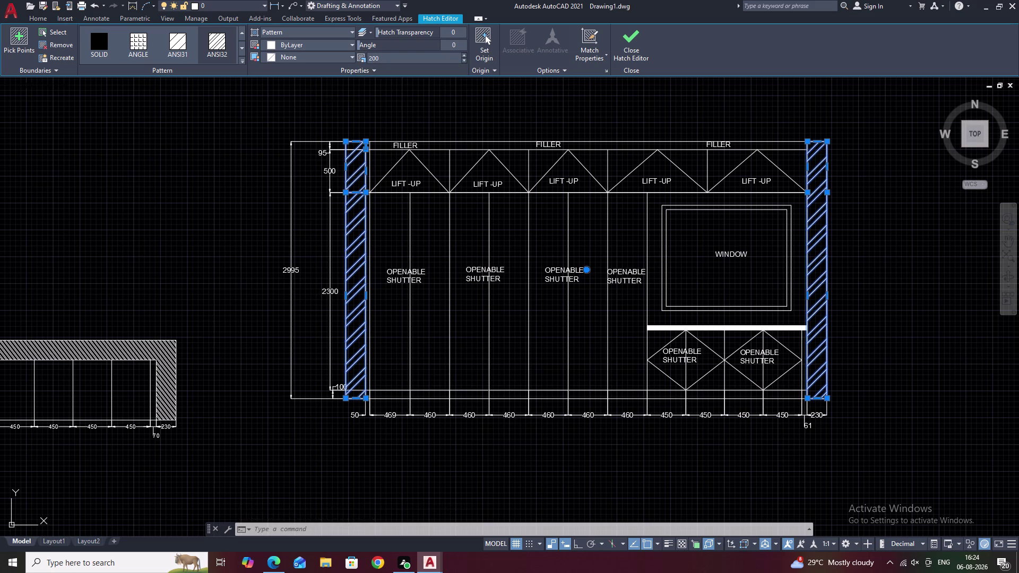
key(Escape)
key(Escape)
middle_drag(572, 226, 486, 250)
middle_drag(540, 256, 543, 245)
middle_drag(754, 282, 689, 284)
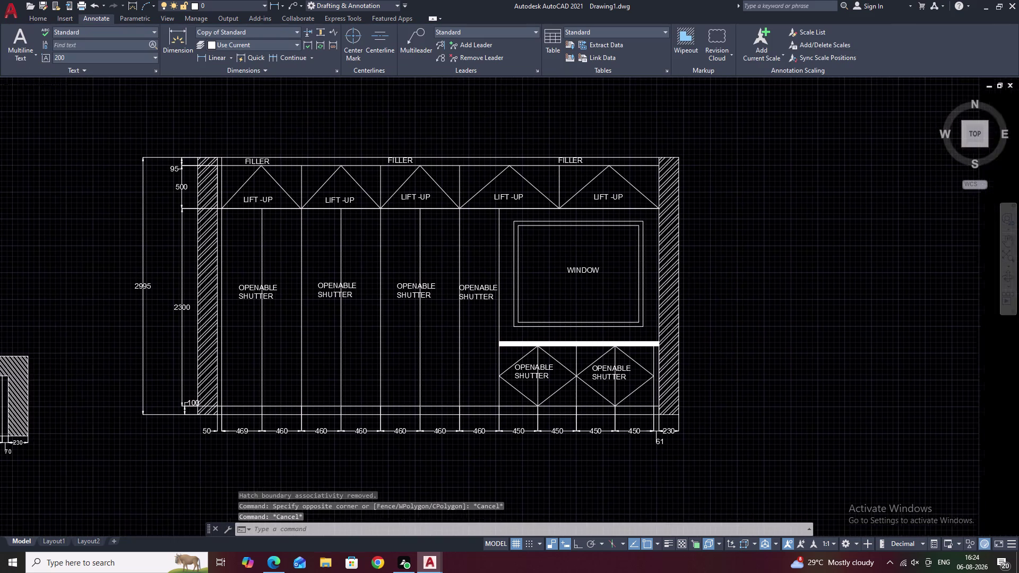
Pan to the PLAN label and exit an accidental edit without changes.
middle_drag(548, 370, 573, 279)
middle_drag(274, 365, 541, 276)
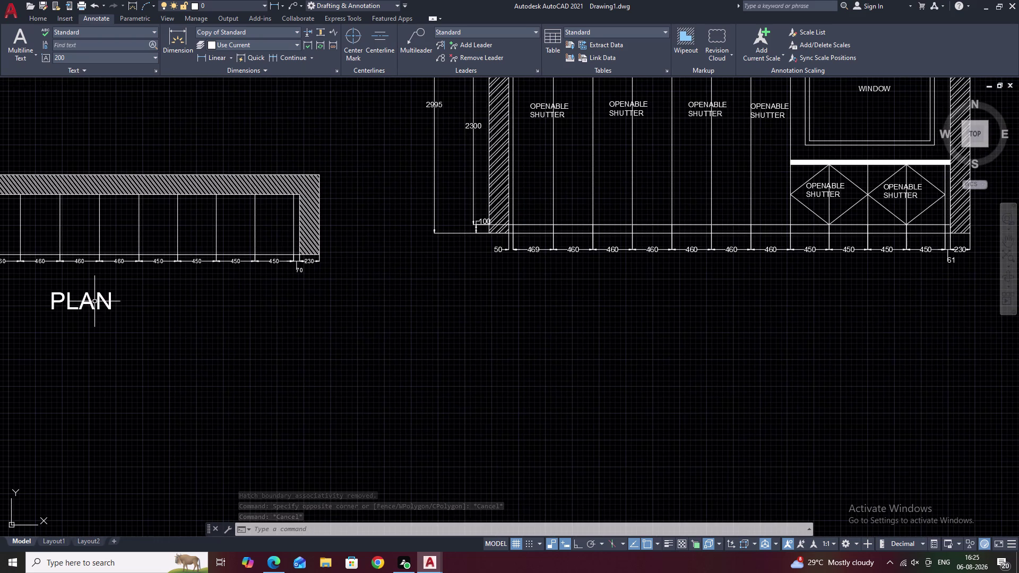
double_click(95, 304)
text(C)
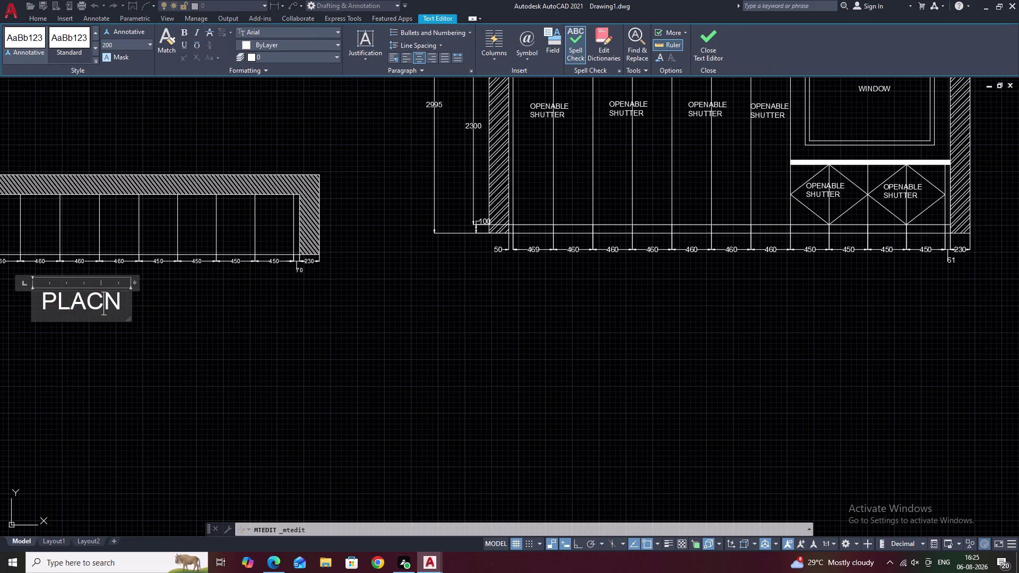
text(O)
key(space)
key(ctrl+z)
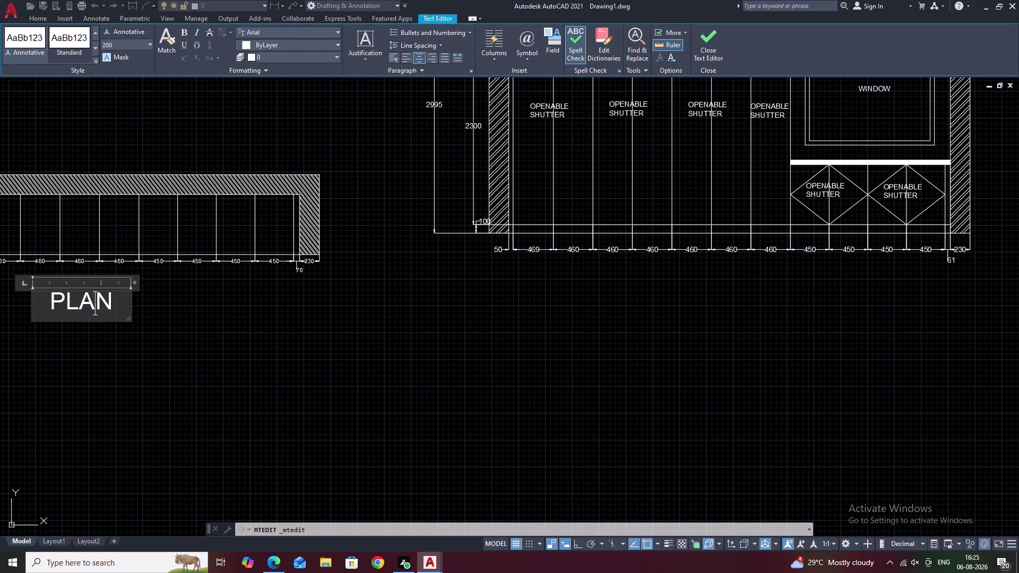
key(Escape)
Copy the PLAN label below the elevation and open the copy for editing.
click(106, 305)
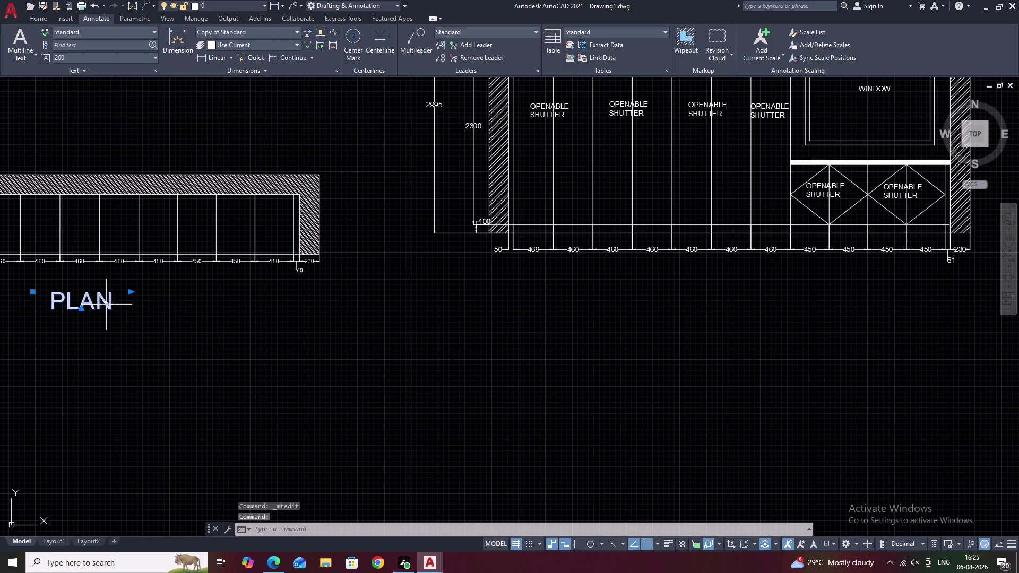
key(c)
text(O)
key(space)
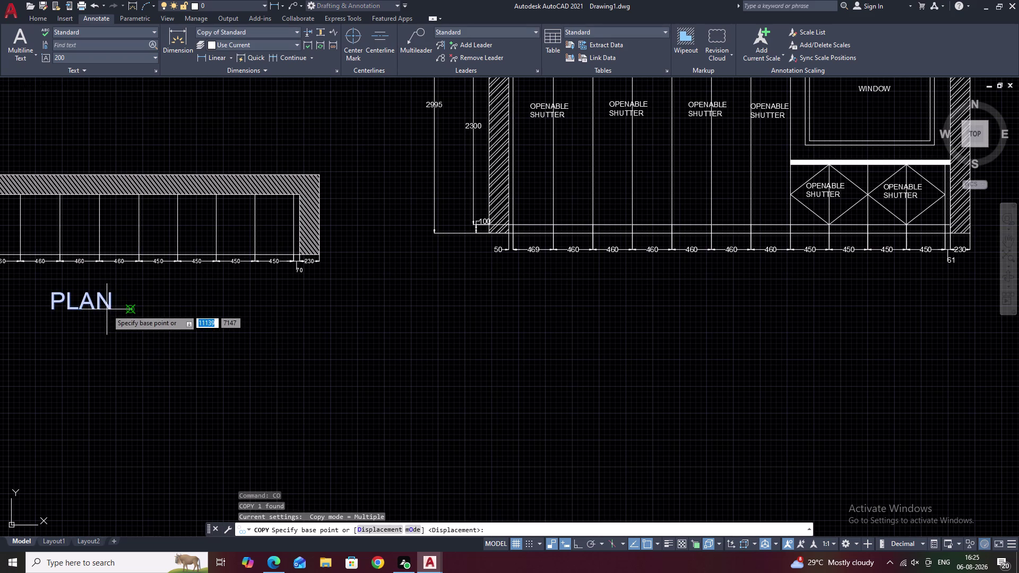
click(108, 309)
middle_drag(759, 345, 438, 376)
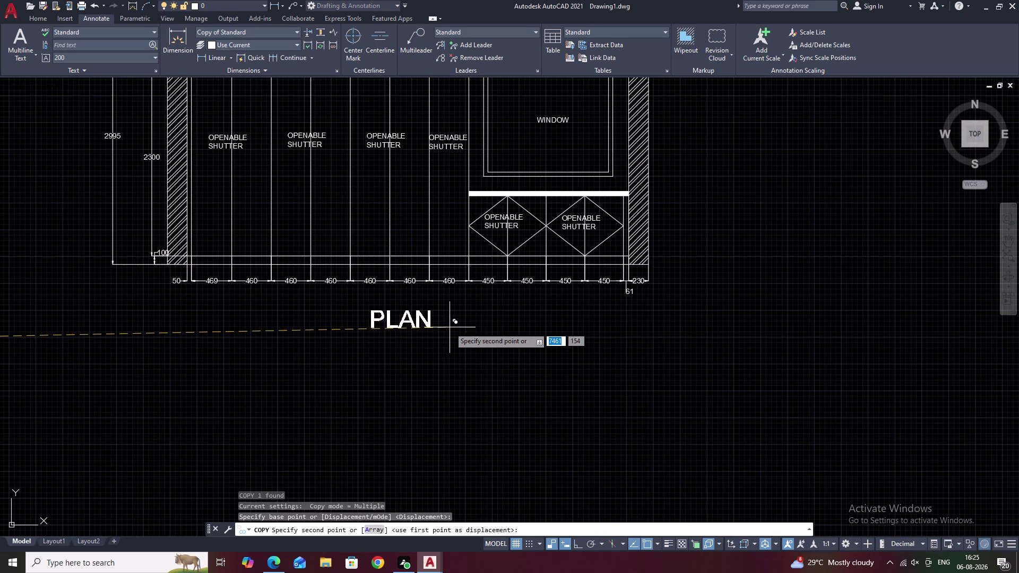
click(447, 335)
right_click(447, 334)
key(Escape)
key(Escape)
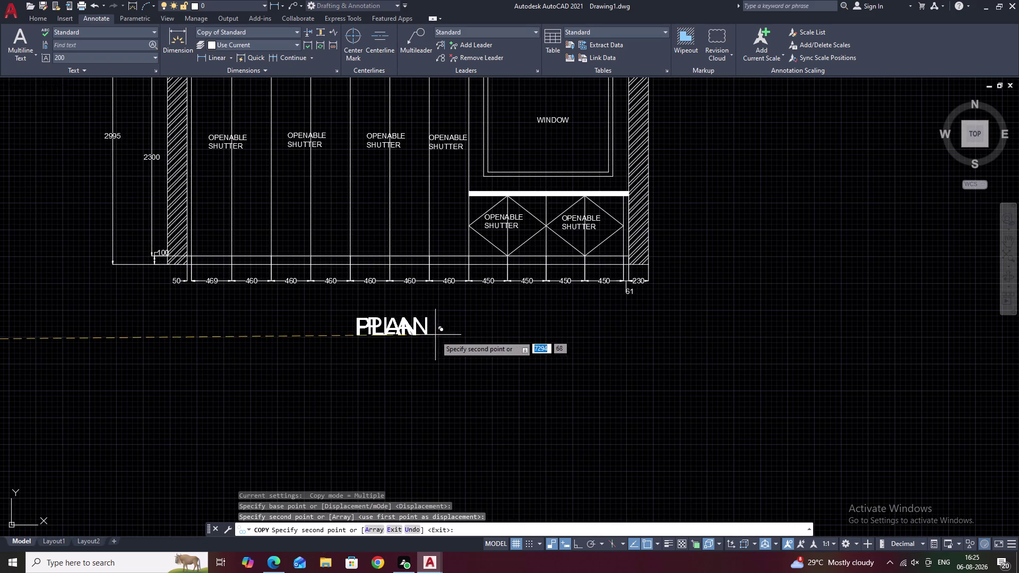
double_click(423, 334)
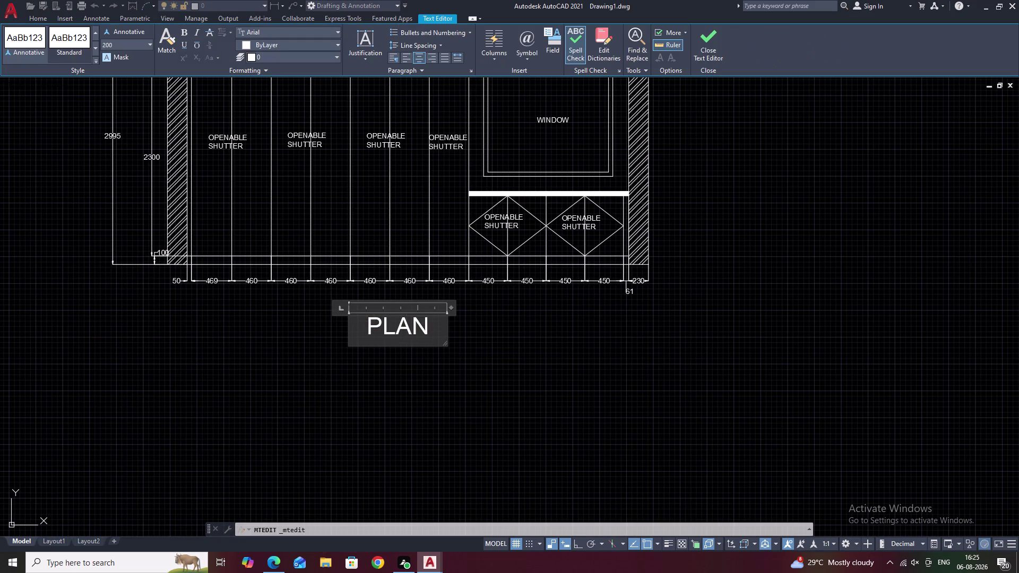
Replace PLAN with 'WARDROBE WITH', fixing a typo along the way.
key(BackSpace)
key(BackSpace)
key(BackSpace)
key(BackSpace)
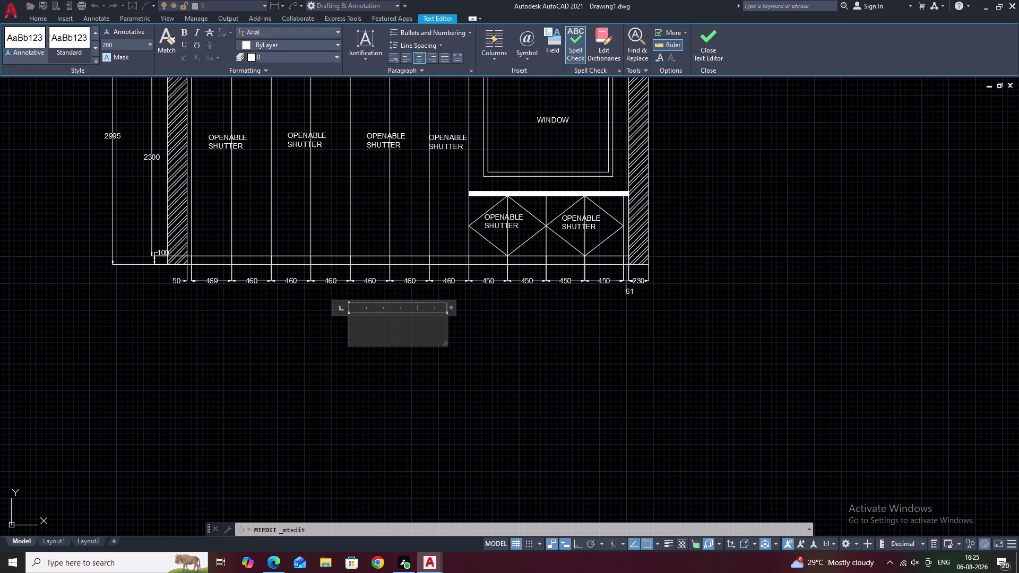
text(WAR)
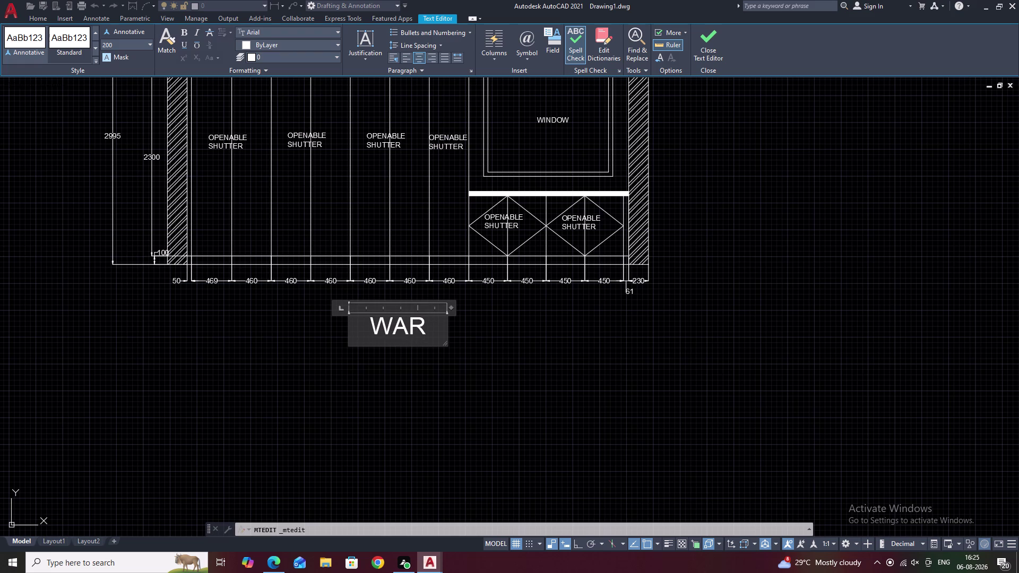
key(d)
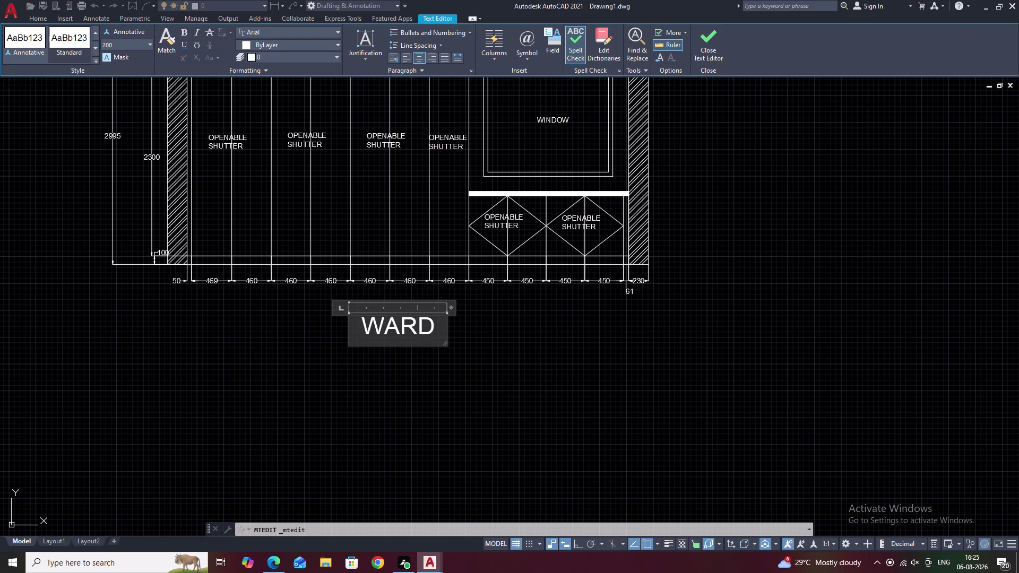
text(ROE)
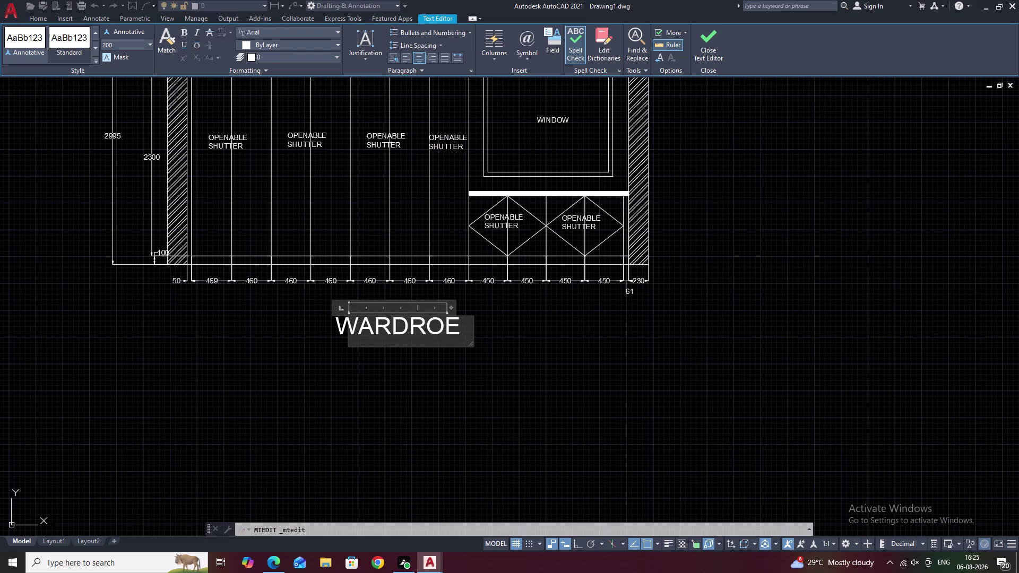
key(BackSpace)
key(BackSpace)
key(BackSpace)
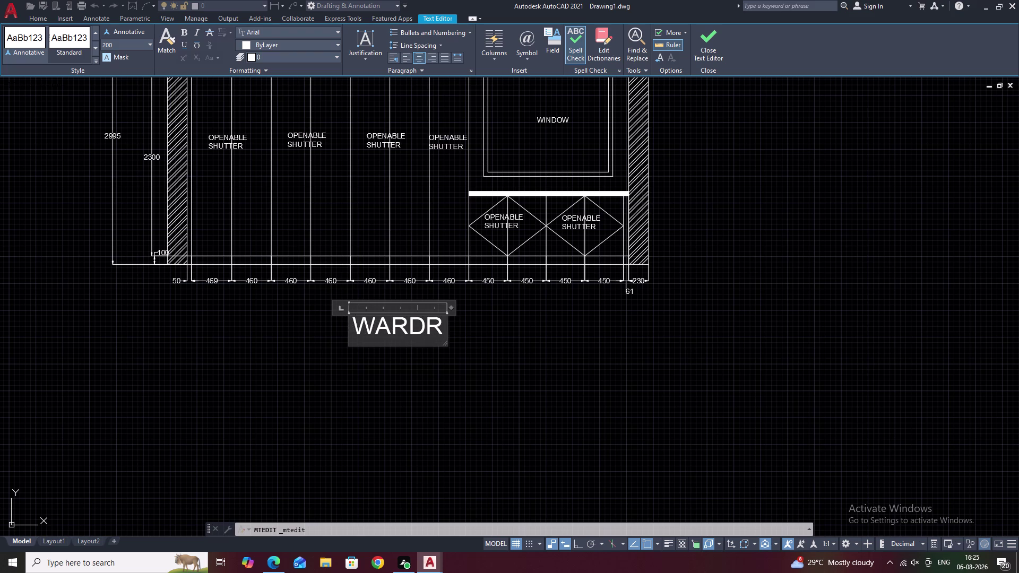
key(BackSpace)
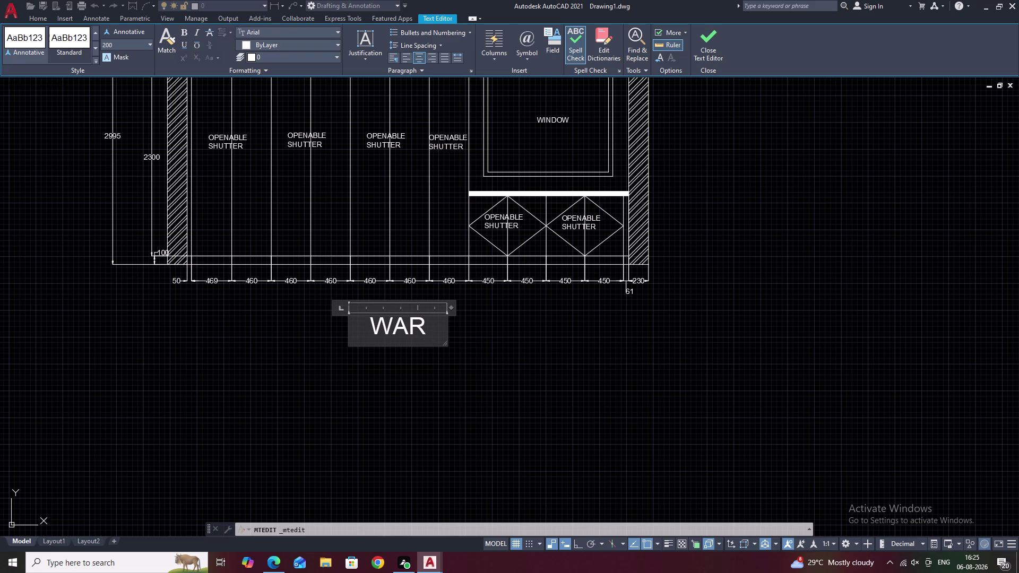
key(d)
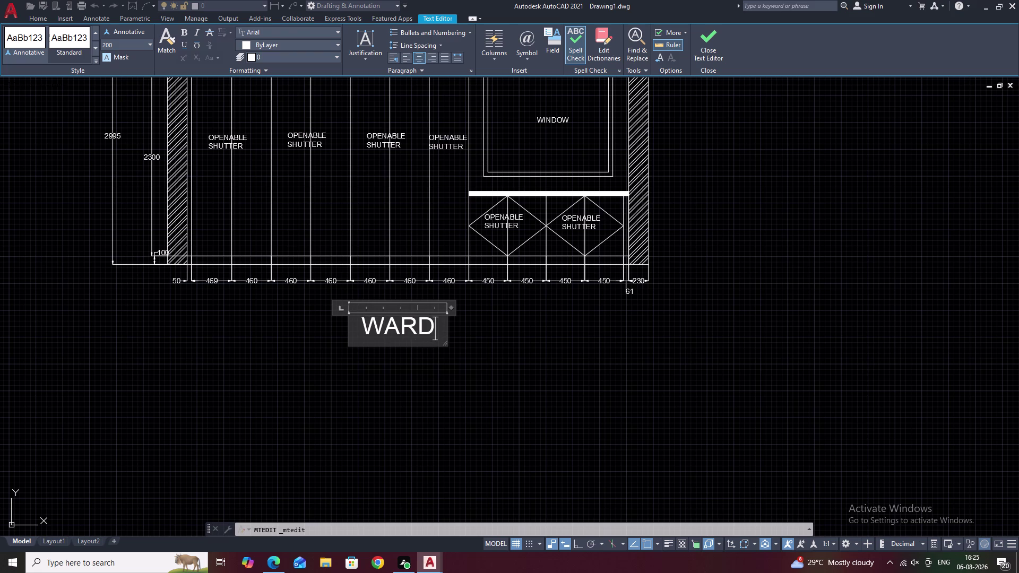
text(RO)
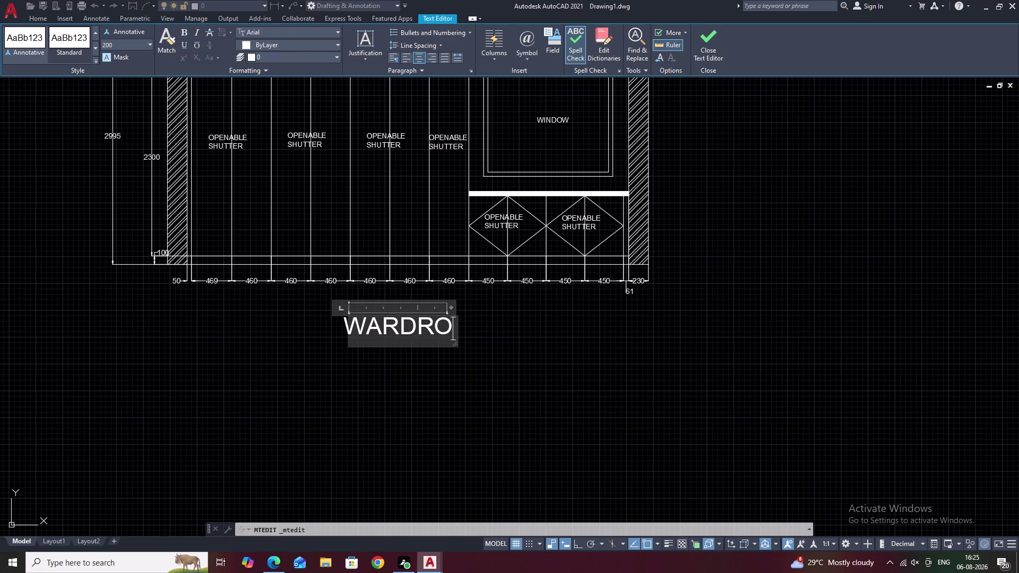
text(BE)
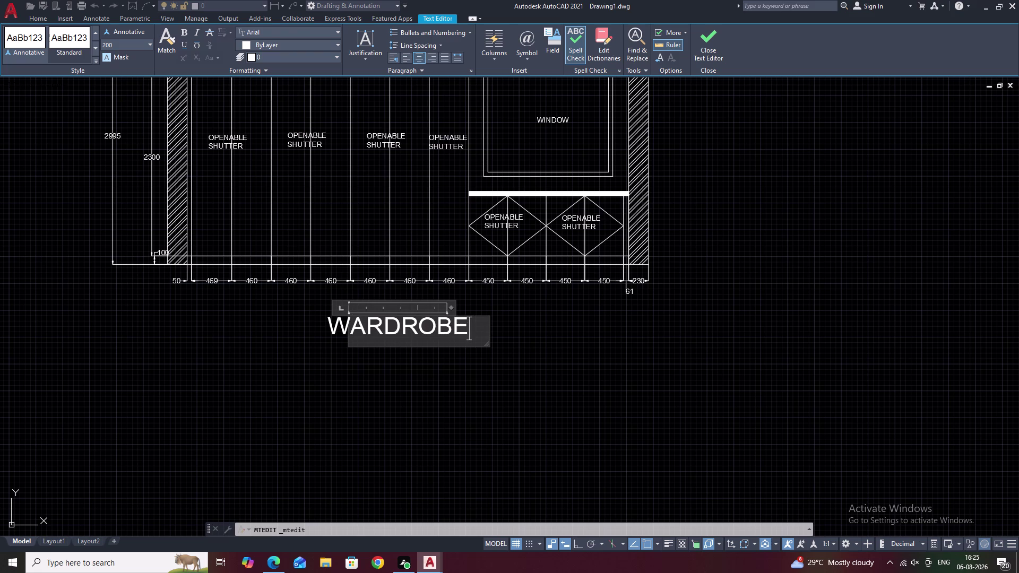
key(space)
text(WITH)
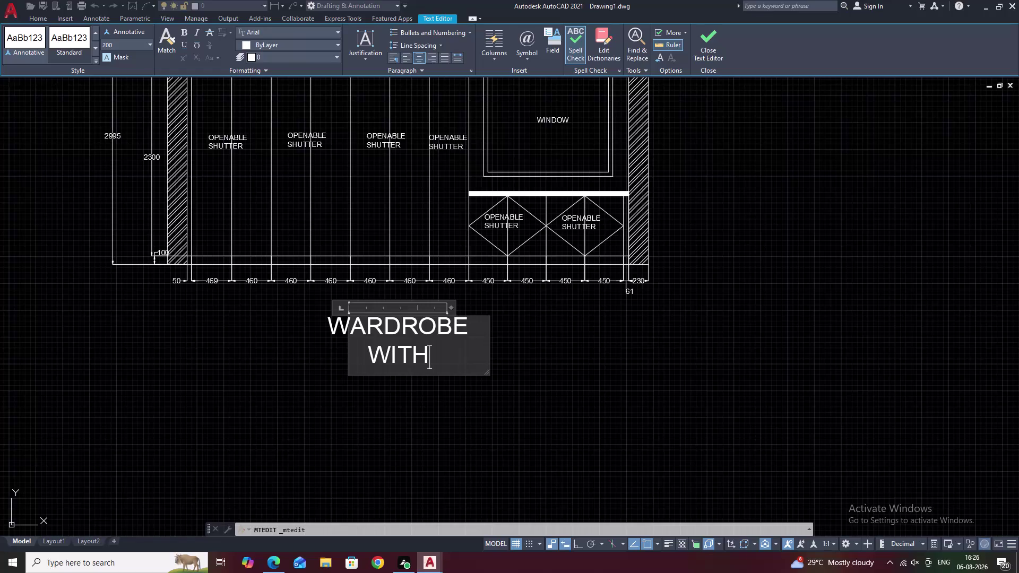
Add 'SHUTTER', widen the text box to one line, and close the editor.
key(space)
text(SH)
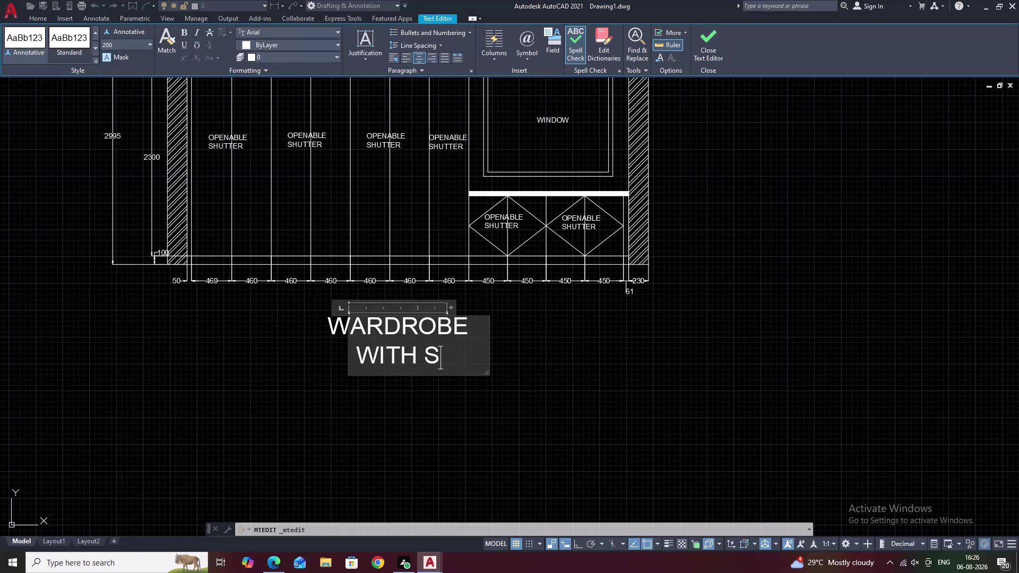
text(UTTE)
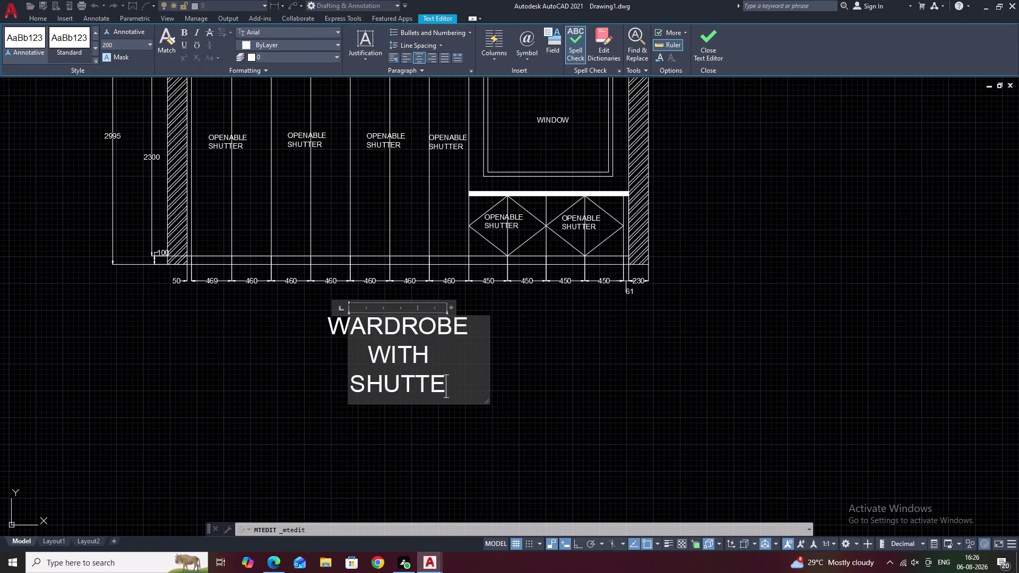
key(r)
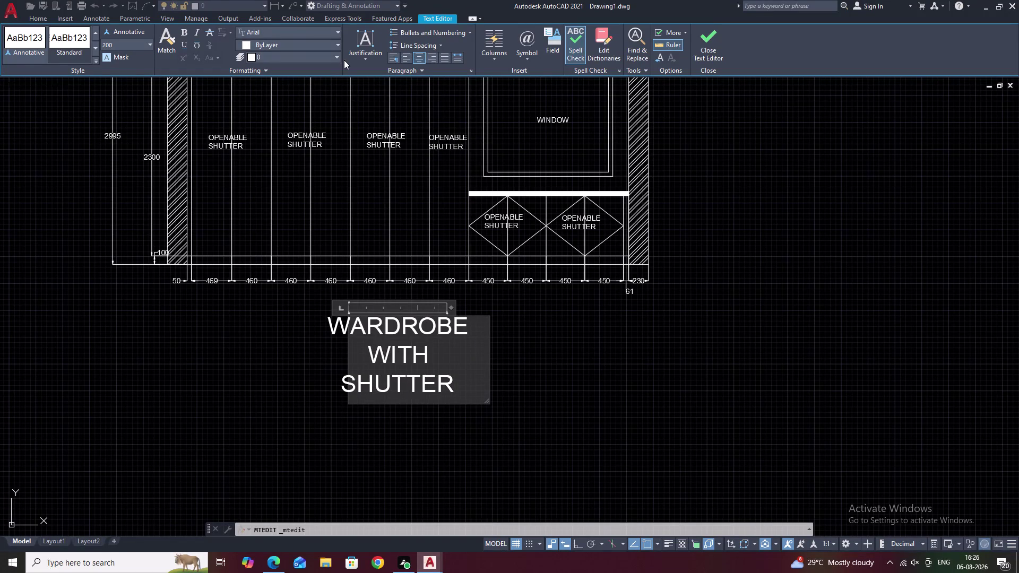
drag(488, 354, 551, 348)
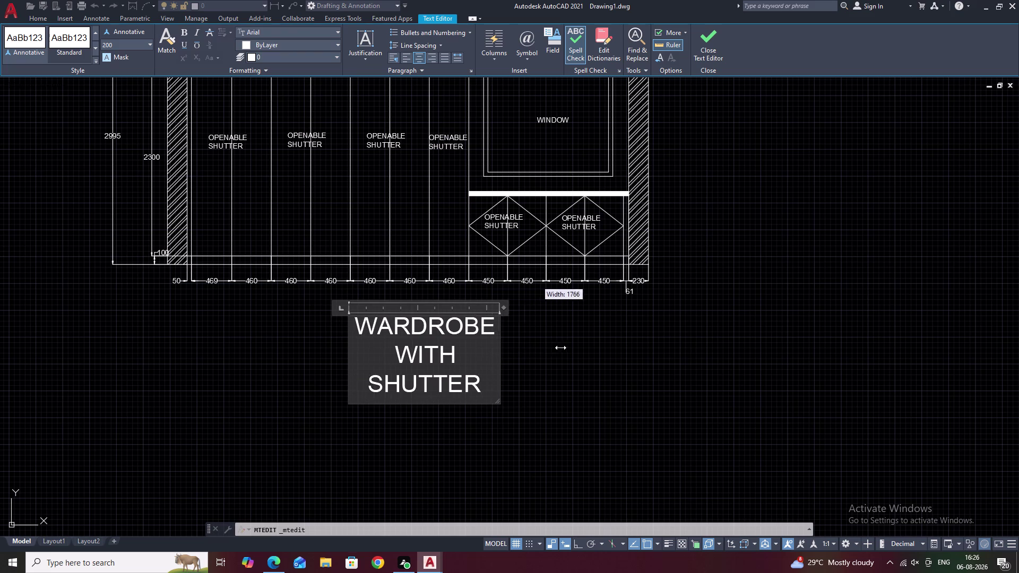
drag(551, 349, 788, 332)
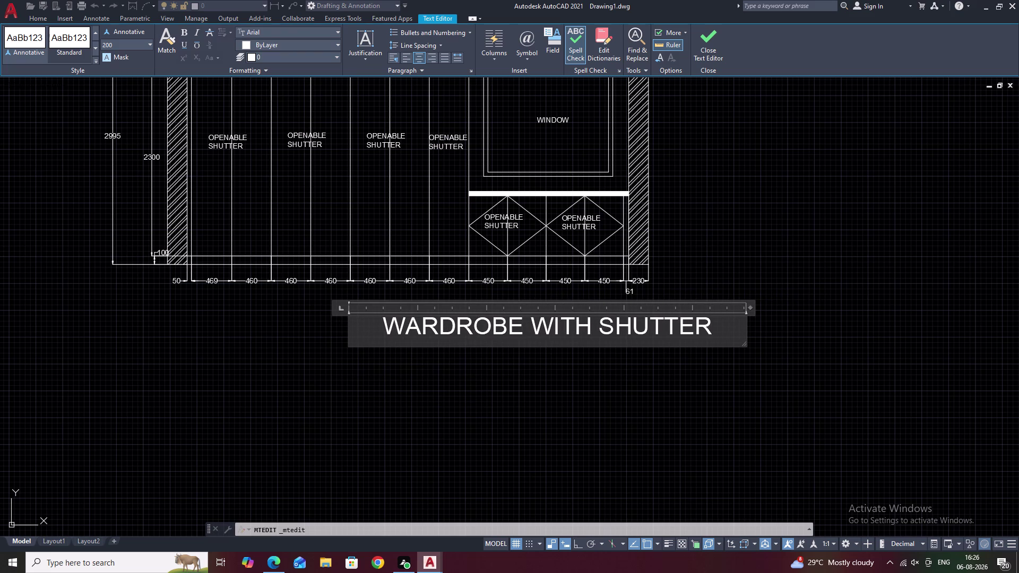
key(Escape)
click(665, 329)
Move the WARDROBE WITH SHUTTER title left so it sits centred under the elevation.
right_click(665, 329)
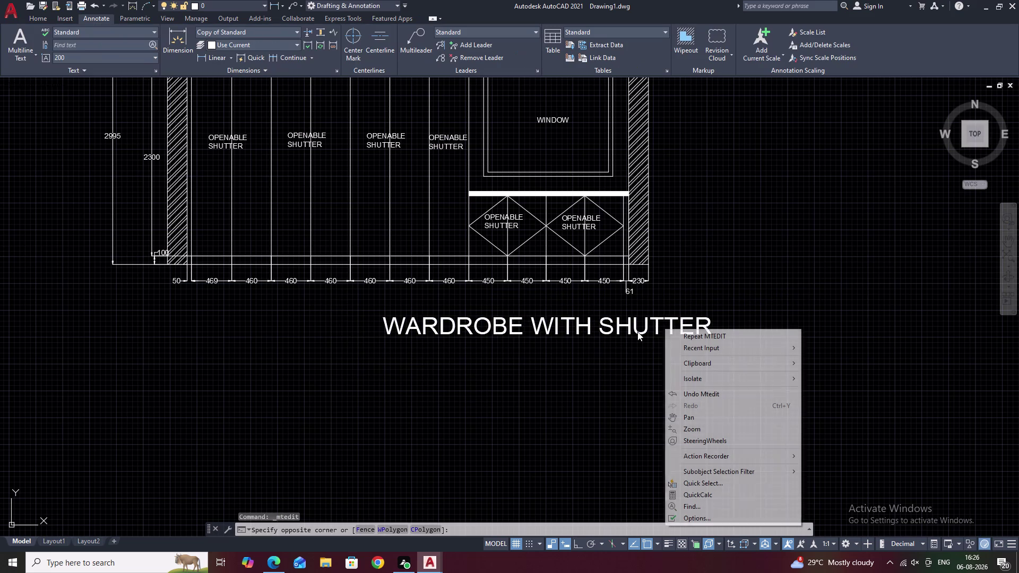
key(Escape)
click(630, 331)
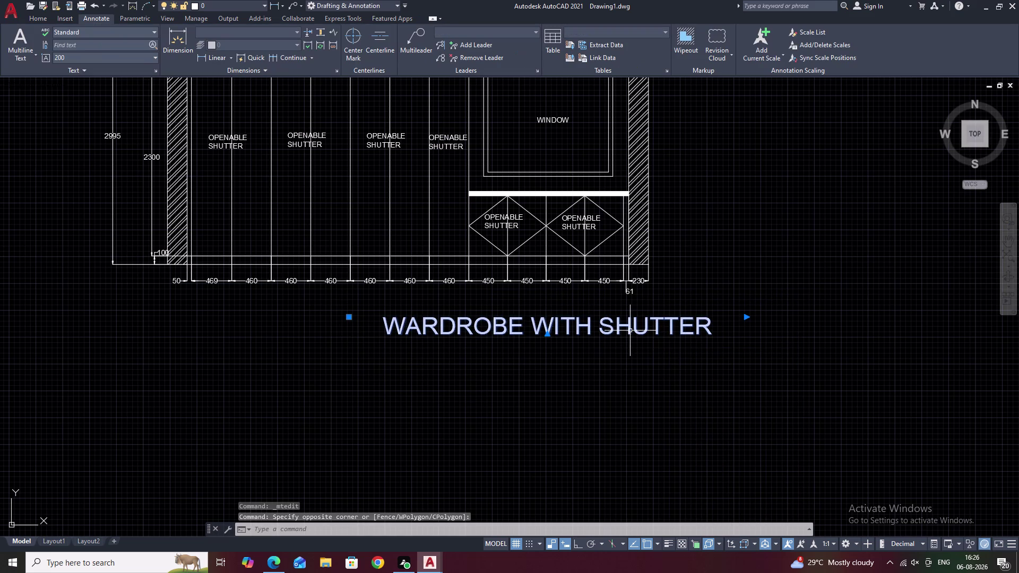
text(M)
key(space)
click(557, 335)
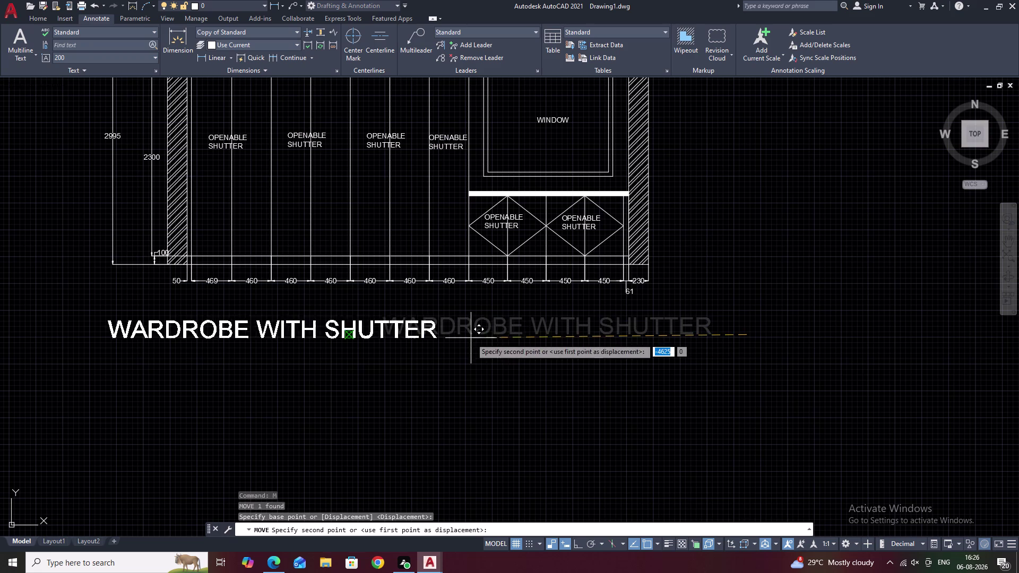
click(588, 330)
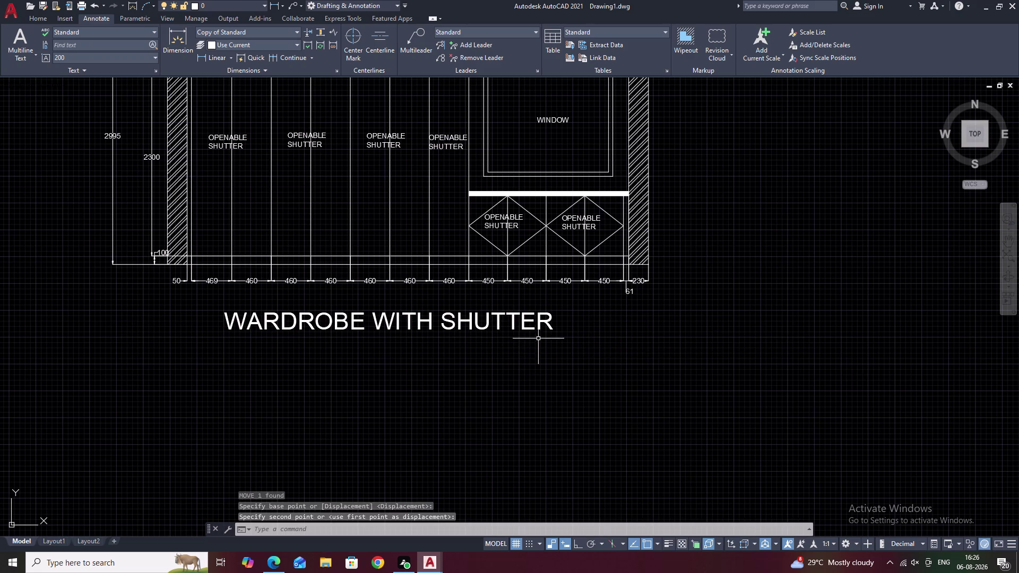
double_click(435, 328)
key(Escape)
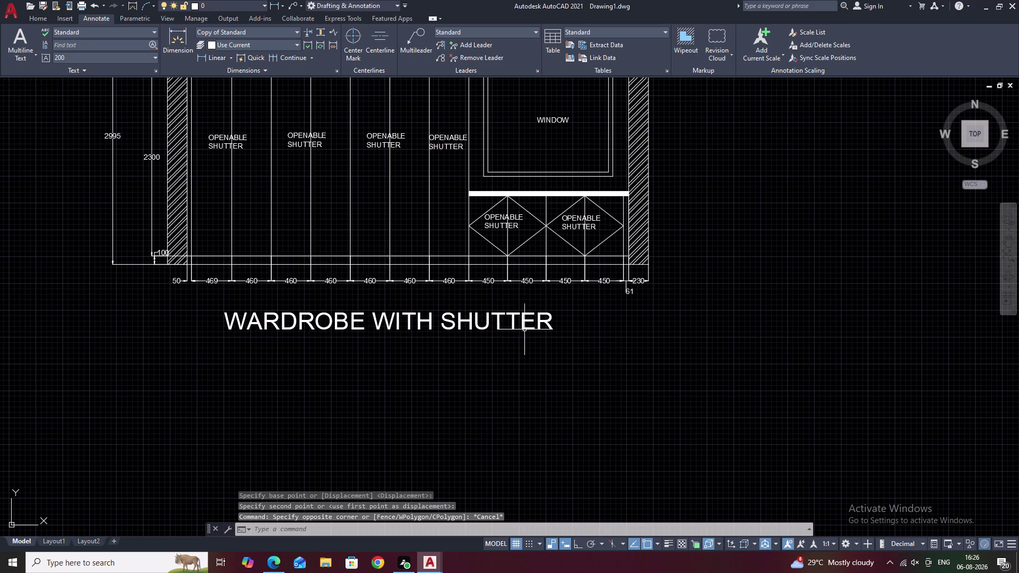
double_click(539, 326)
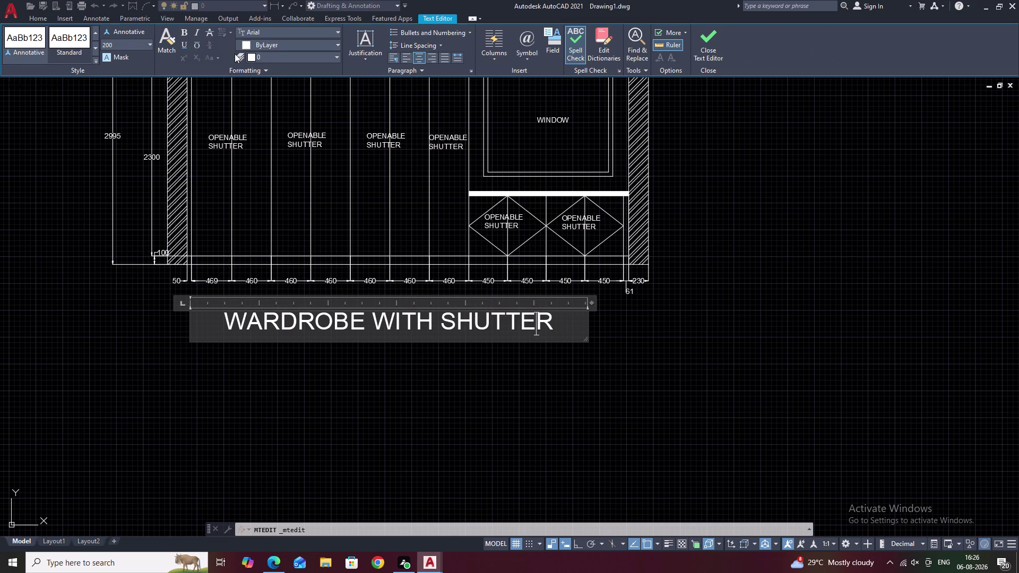
Select the entire WARDROBE WITH SHUTTER text, apply Bold and Underline, and close the editor.
click(183, 30)
drag(578, 324, 222, 323)
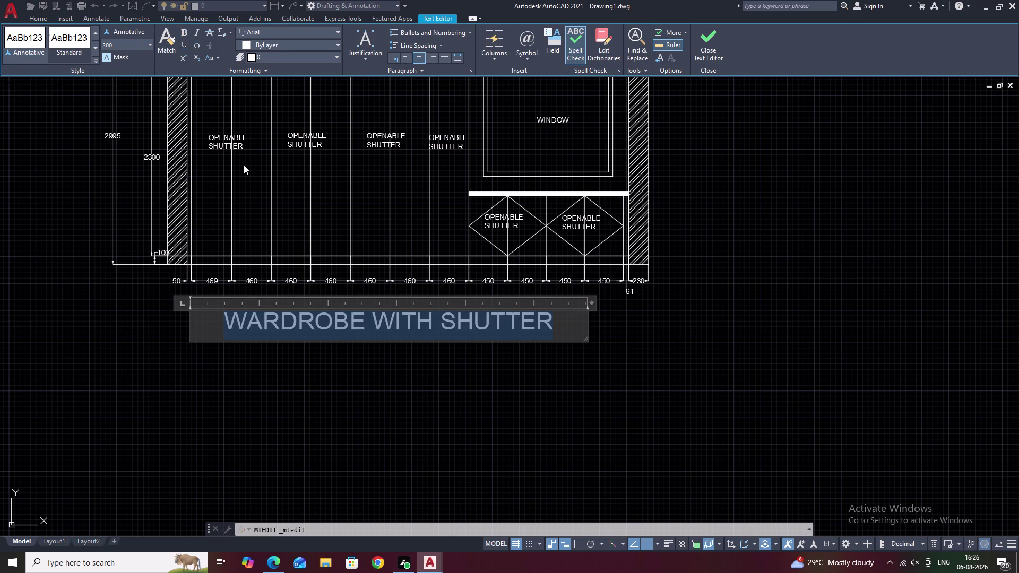
click(184, 34)
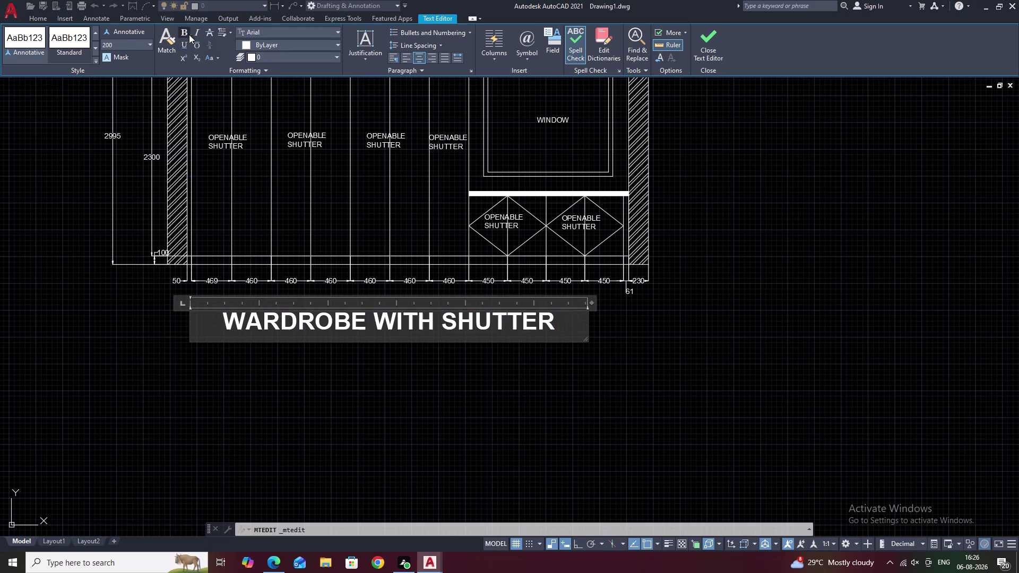
click(186, 46)
click(558, 380)
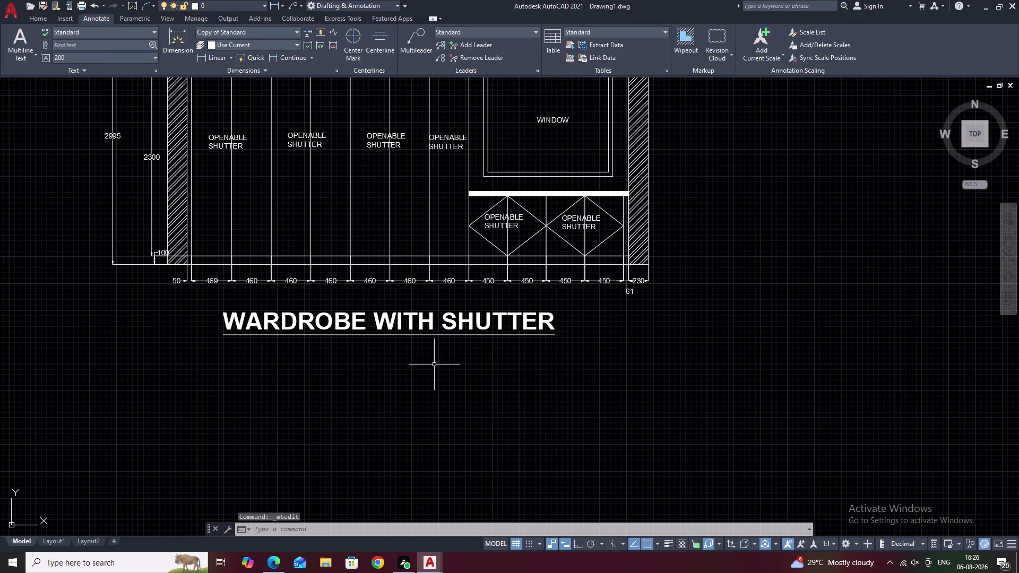
Undo the title's bold/underline formatting and its move, then redo the move.
middle_drag(435, 364, 592, 359)
scroll(down, 3)
middle_drag(592, 358, 573, 368)
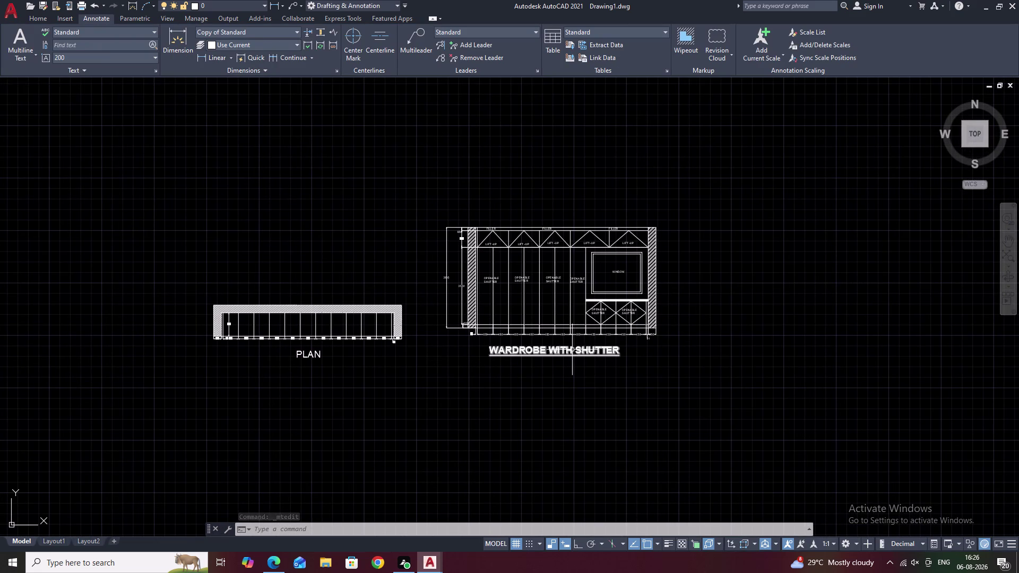
key(z)
key(ctrl+z)
key(ctrl+z)
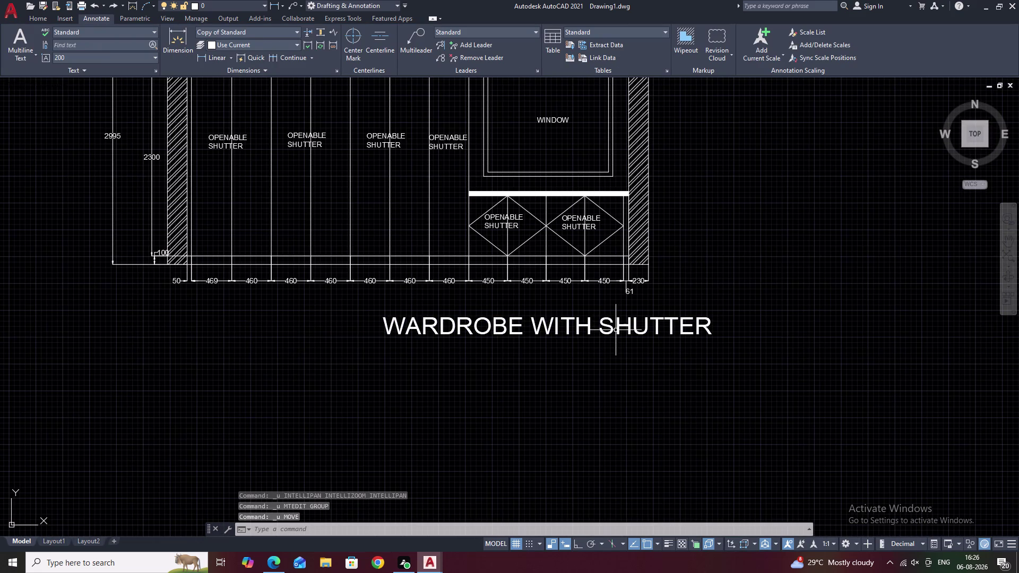
key(ctrl+y)
Pan and zoom across the drawing toward the elevation's right side.
scroll(down, 3)
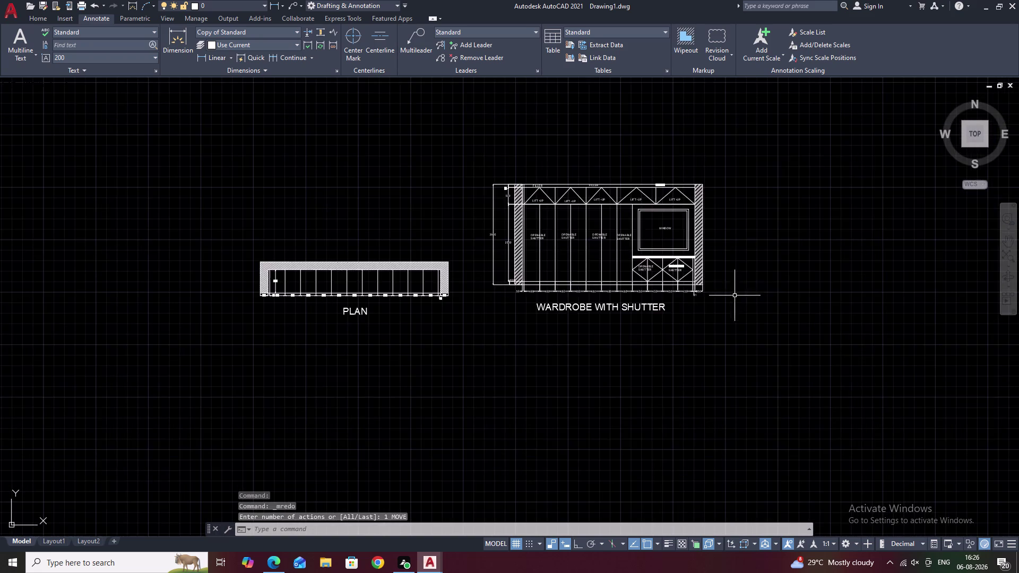
middle_drag(743, 283, 459, 412)
middle_drag(468, 402, 422, 399)
scroll(up, 3)
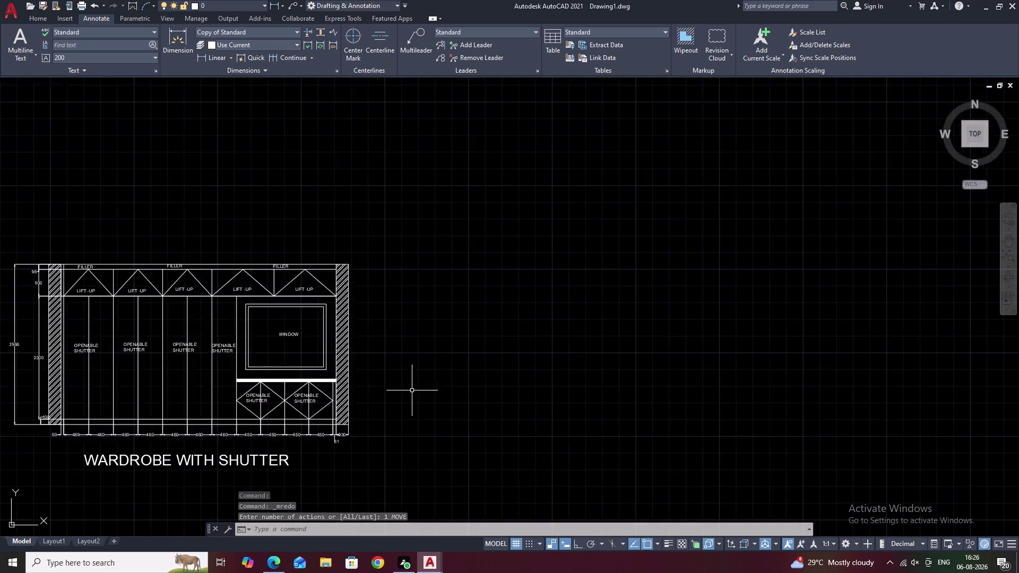
scroll(up, 3)
middle_drag(412, 389, 486, 364)
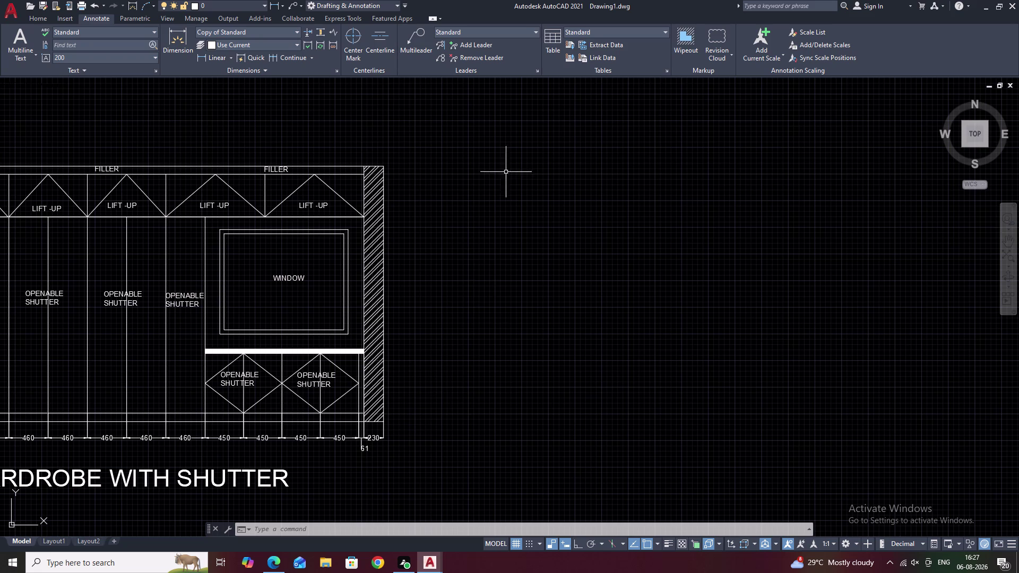
key(l)
key(space)
With Ortho on, draw the 5140 horizontal top edge beside the elevation.
middle_drag(679, 180, 606, 211)
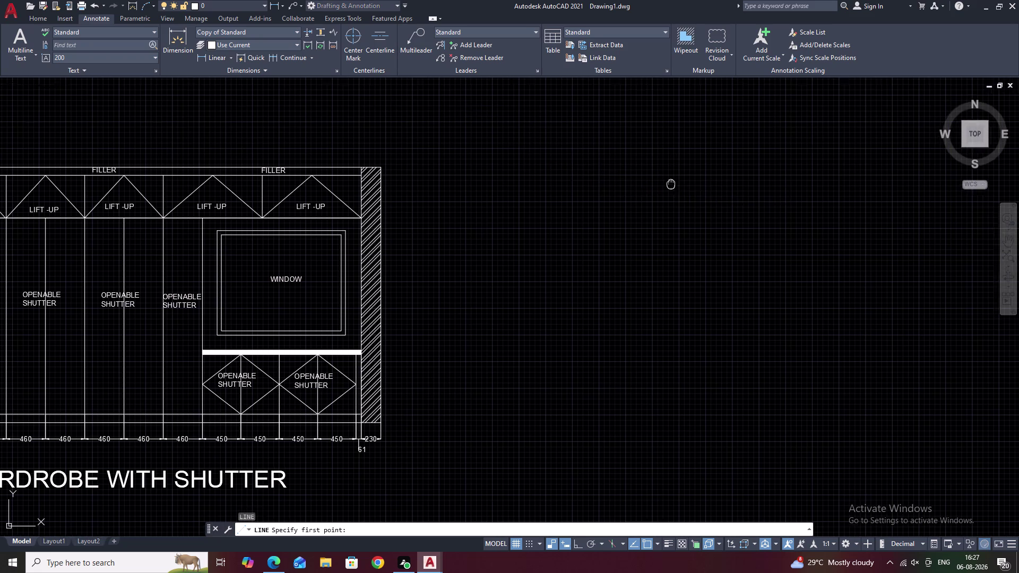
middle_drag(606, 211, 350, 274)
click(324, 241)
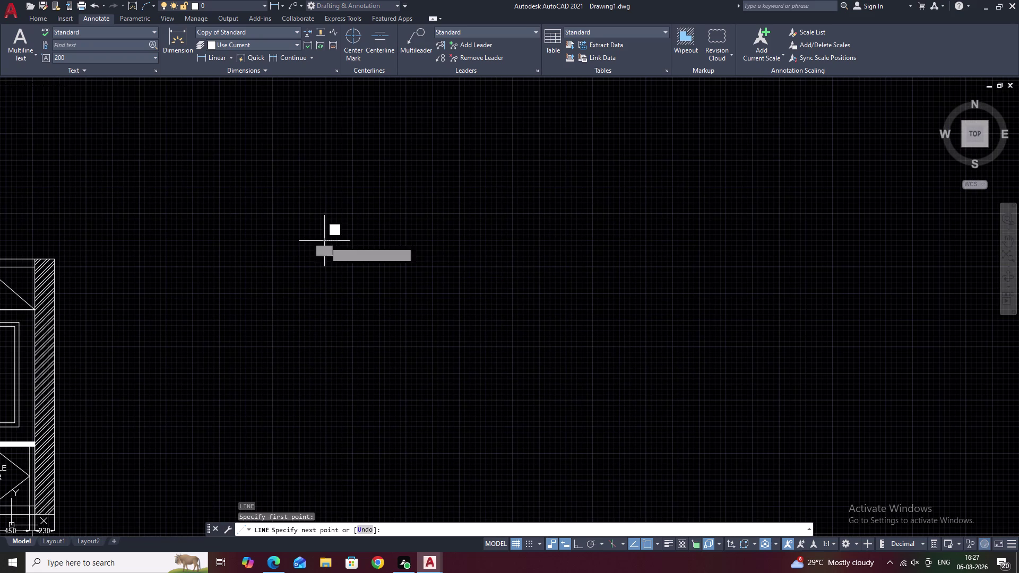
key(F8)
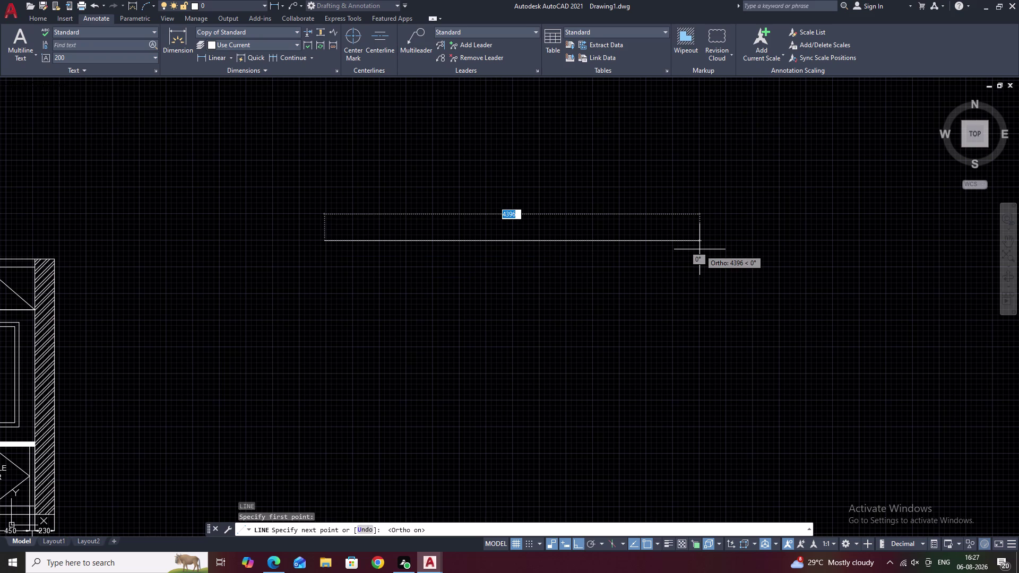
key(5)
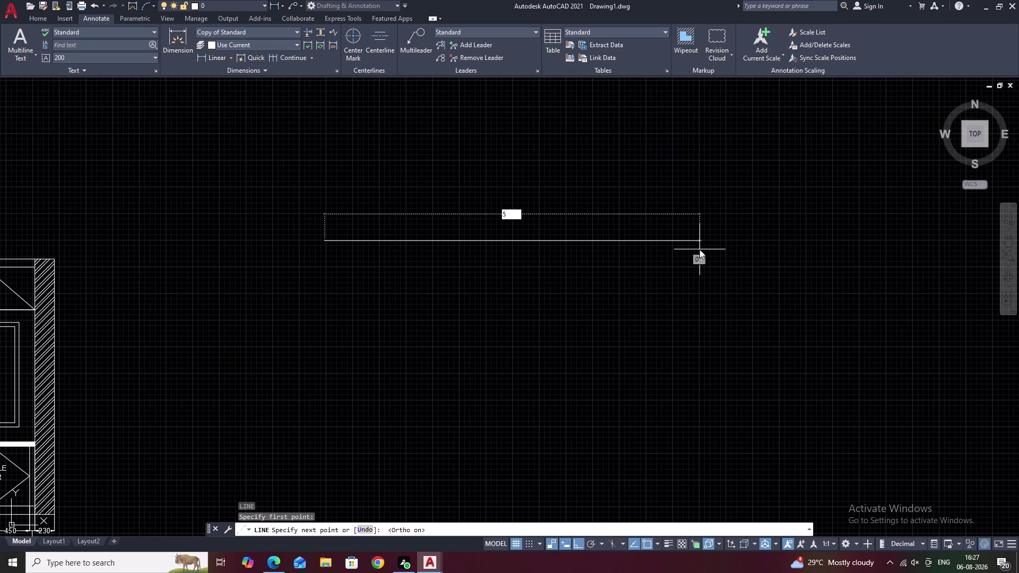
text(140)
key(space)
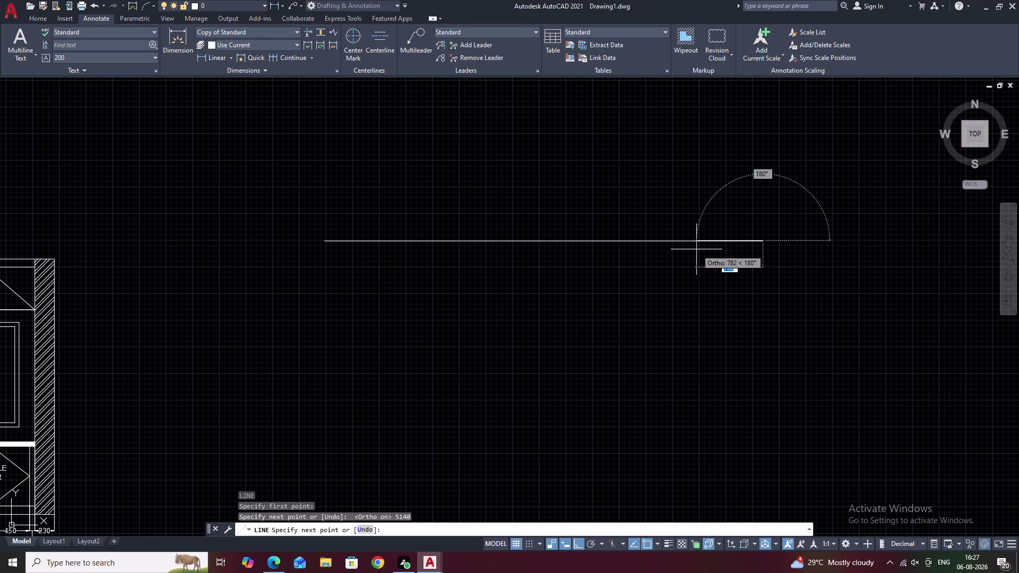
key(Escape)
middle_drag(512, 253, 569, 249)
scroll(up, 3)
Draw a 230 line starting from a point on the top edge.
text(L)
key(space)
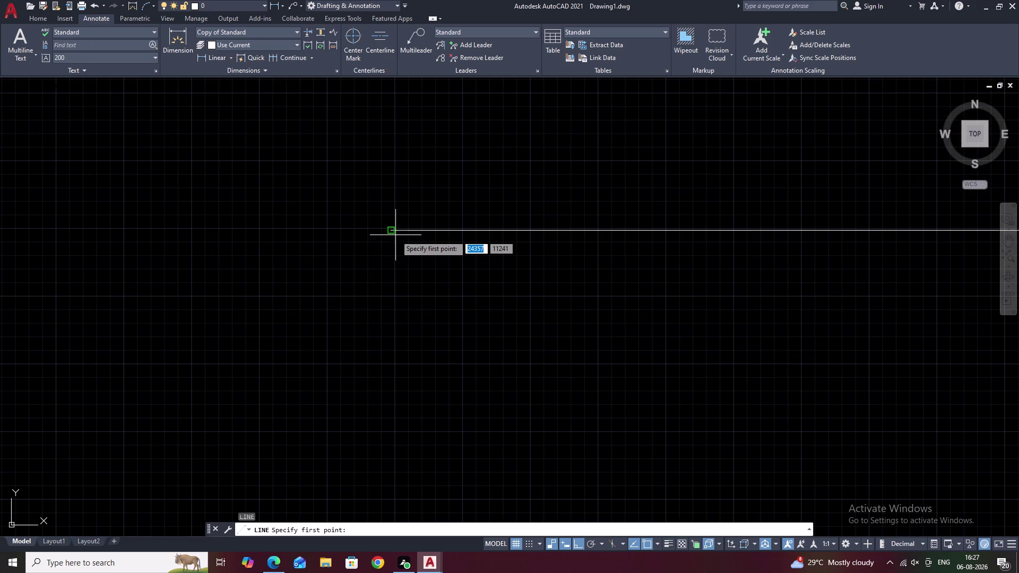
click(392, 232)
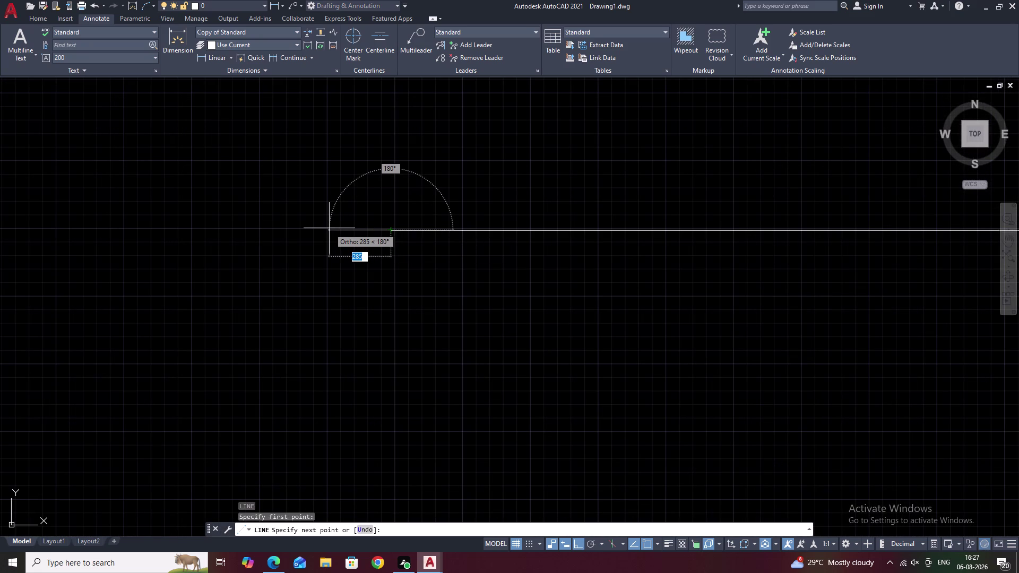
text(230)
key(space)
key(Escape)
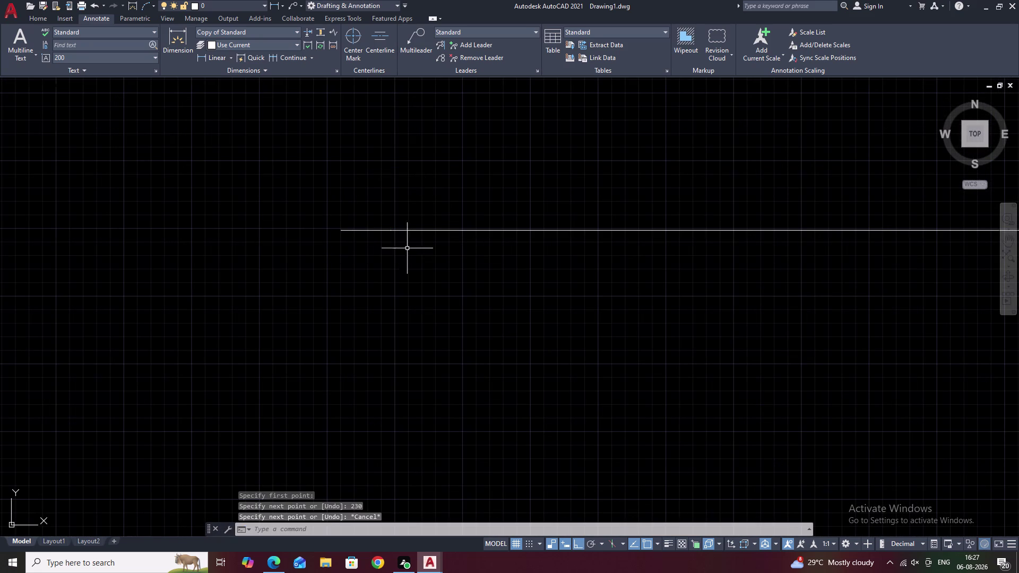
middle_drag(484, 276, 418, 286)
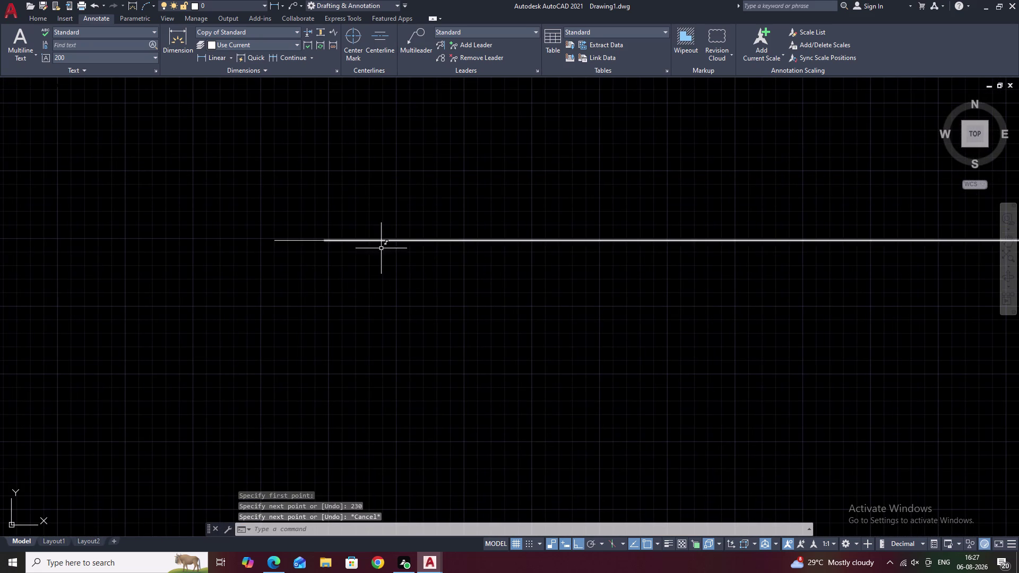
middle_drag(482, 279, 188, 276)
middle_drag(761, 330, 229, 301)
middle_drag(649, 287, 580, 290)
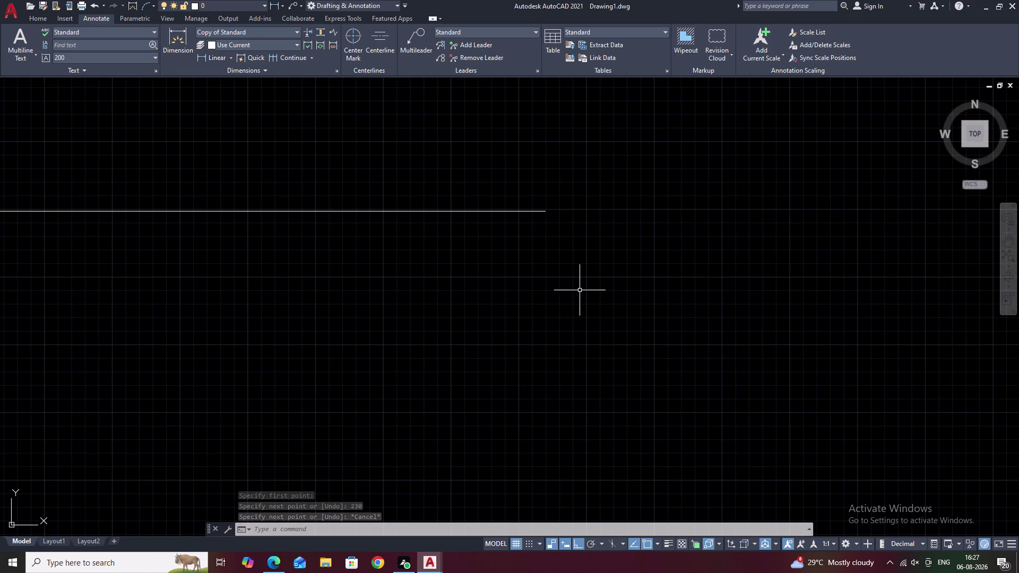
Draw another 230 line from the top edge's right end.
text(L)
key(space)
click(545, 211)
right_click(545, 212)
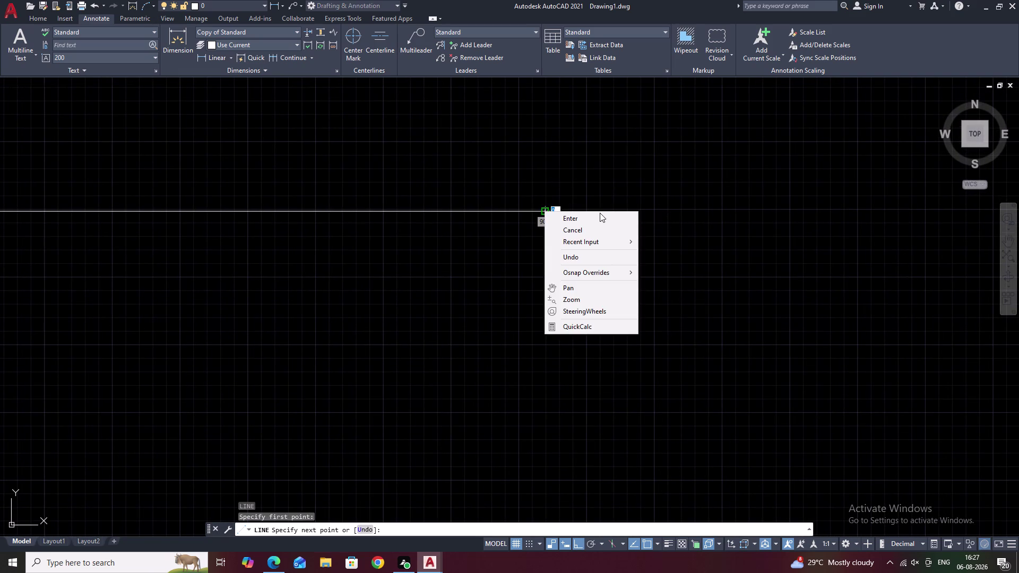
click(601, 218)
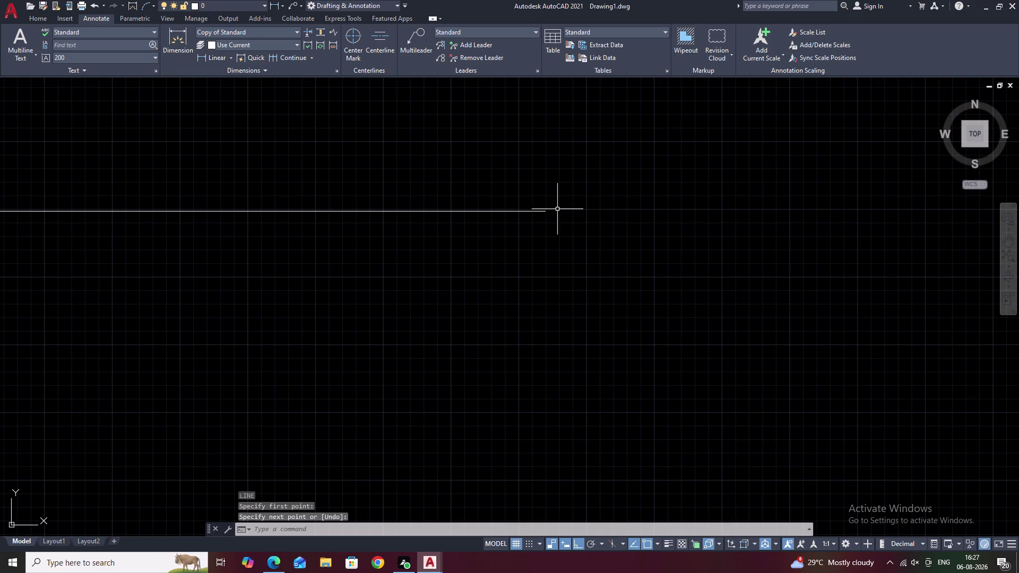
key(space)
click(541, 211)
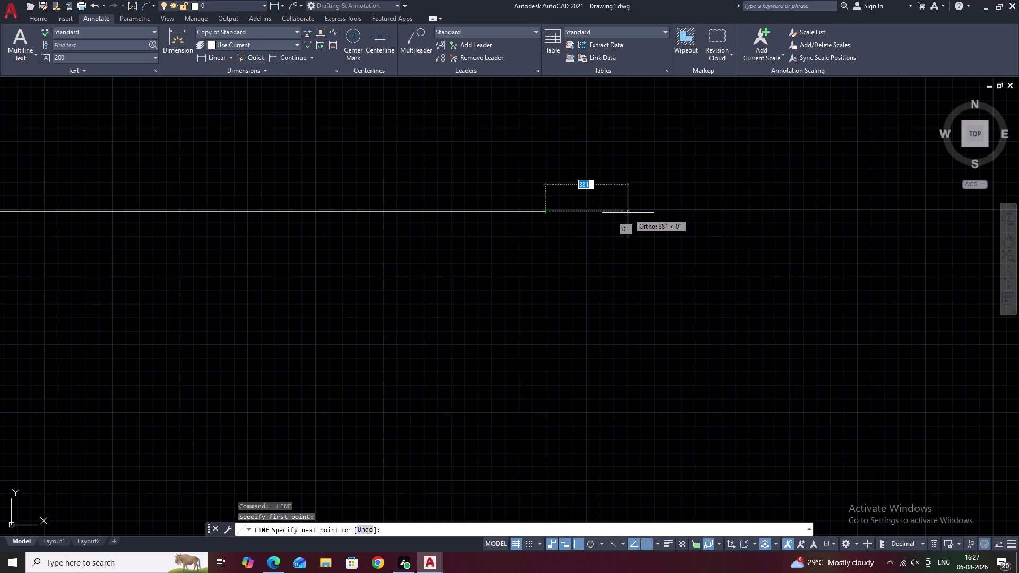
text(230)
key(space)
key(Escape)
middle_drag(613, 323, 685, 265)
scroll(down, 3)
middle_drag(486, 252, 592, 265)
scroll(up, 3)
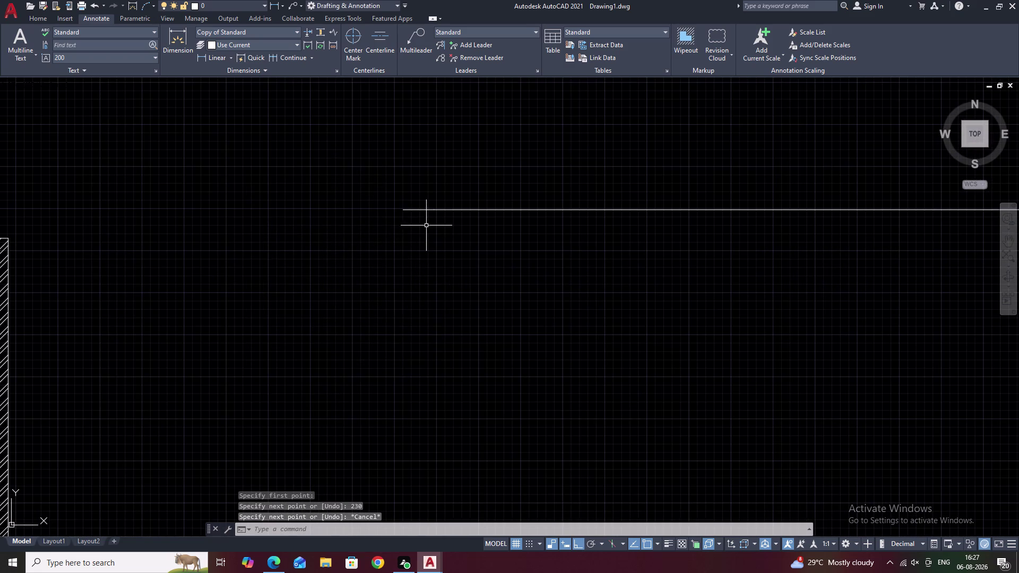
Draw the 2995 left side edge down from the top-left corner.
text(L)
key(space)
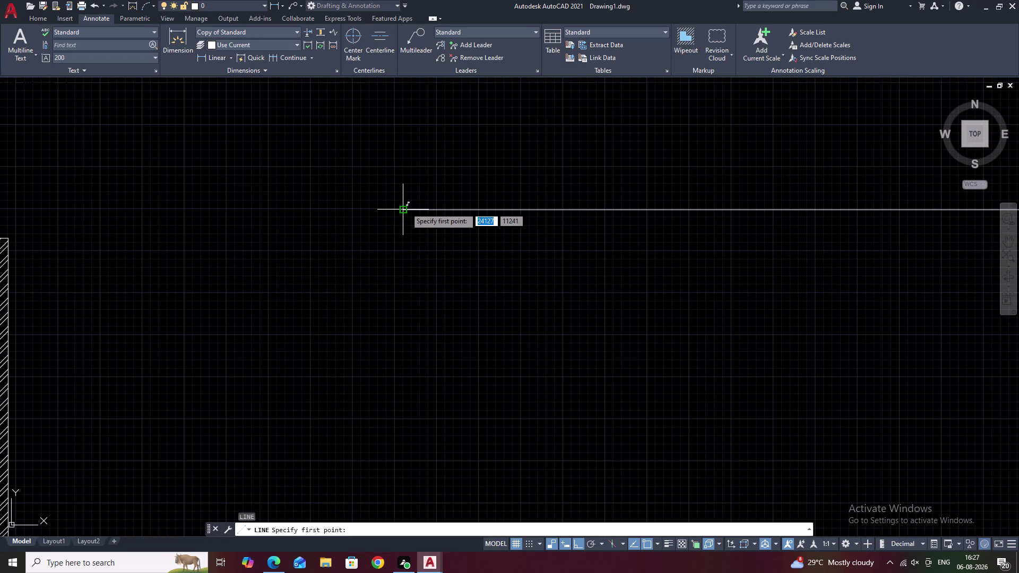
click(403, 208)
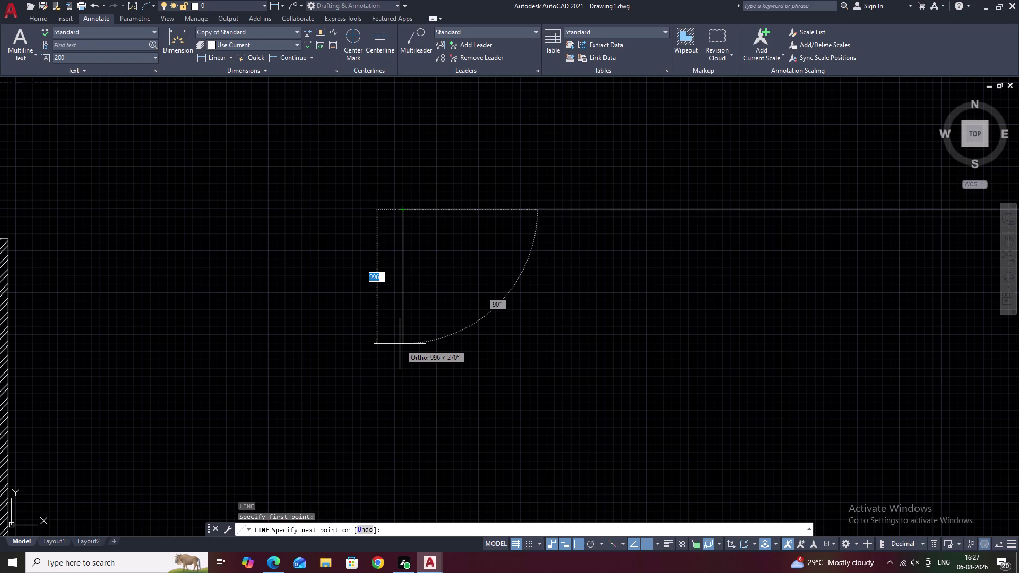
text(299)
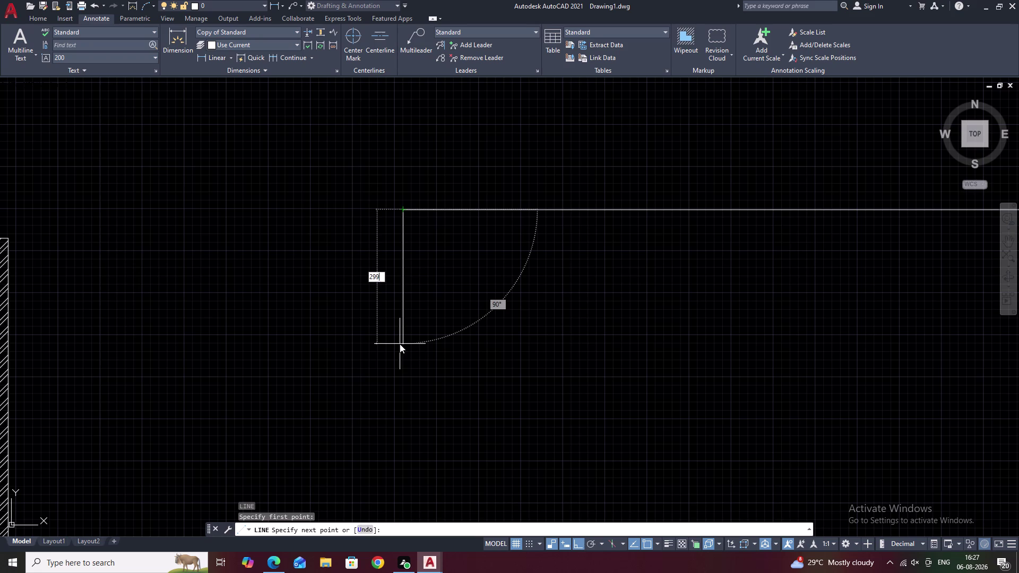
text(5)
key(space)
scroll(down, 3)
middle_click(572, 323)
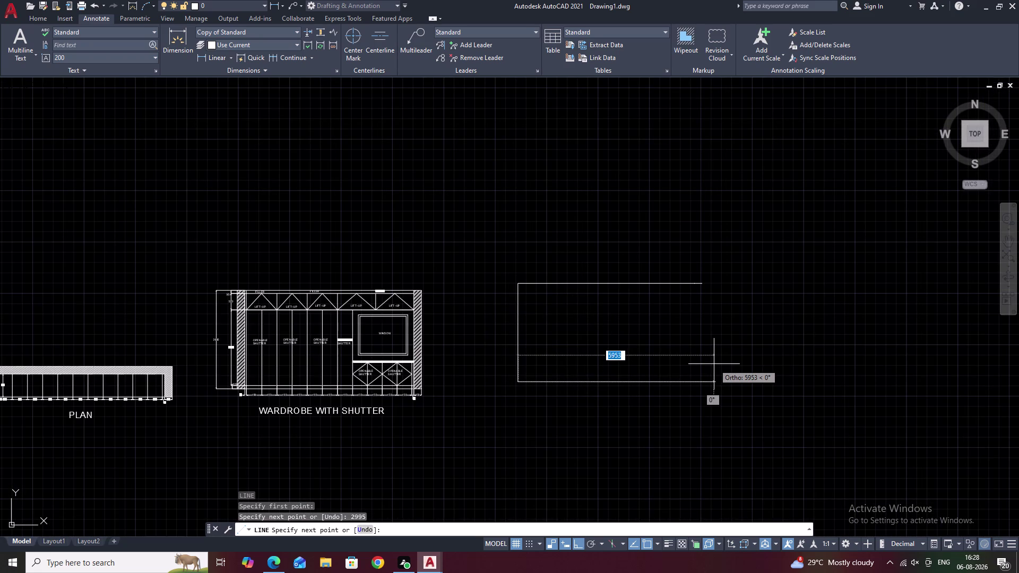
key(Escape)
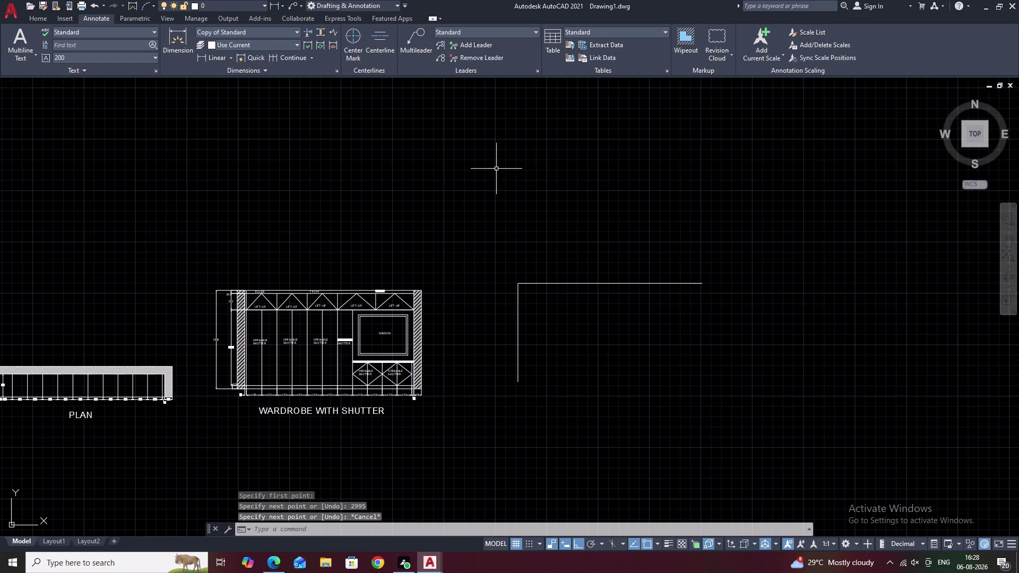
Draw the 2995 right side edge down from the top-right corner.
key(l)
key(space)
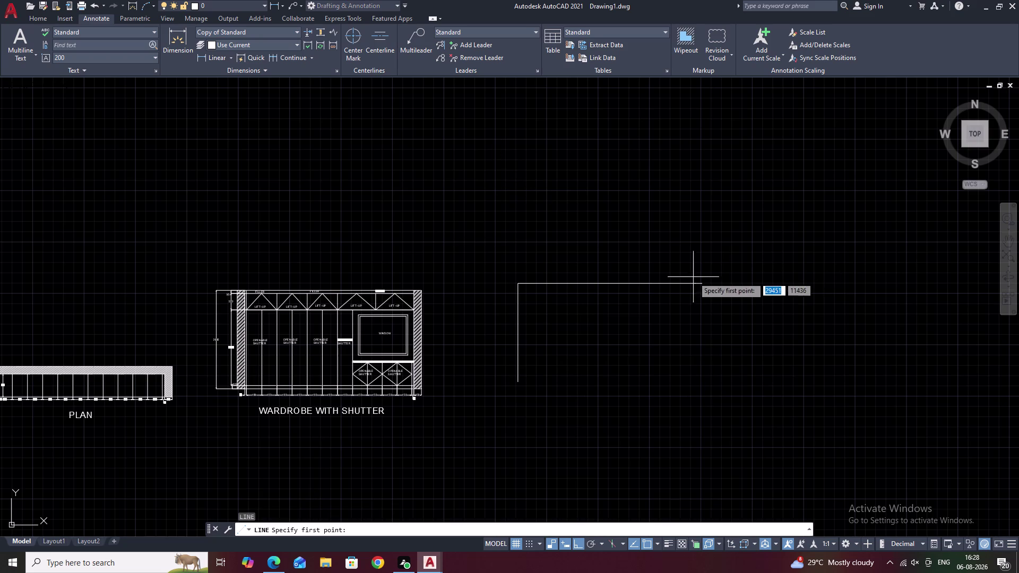
double_click(706, 285)
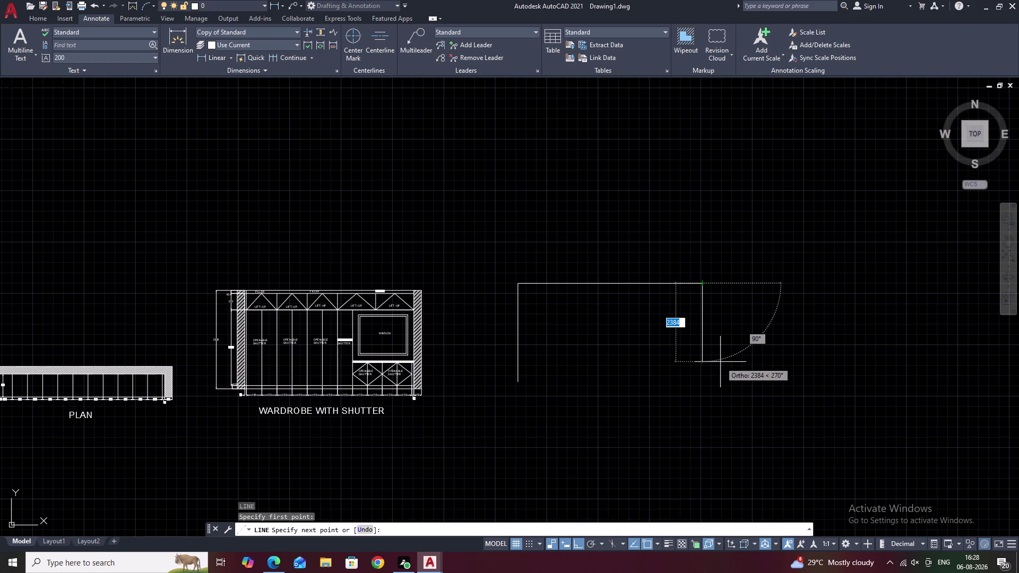
text(299)
key(5)
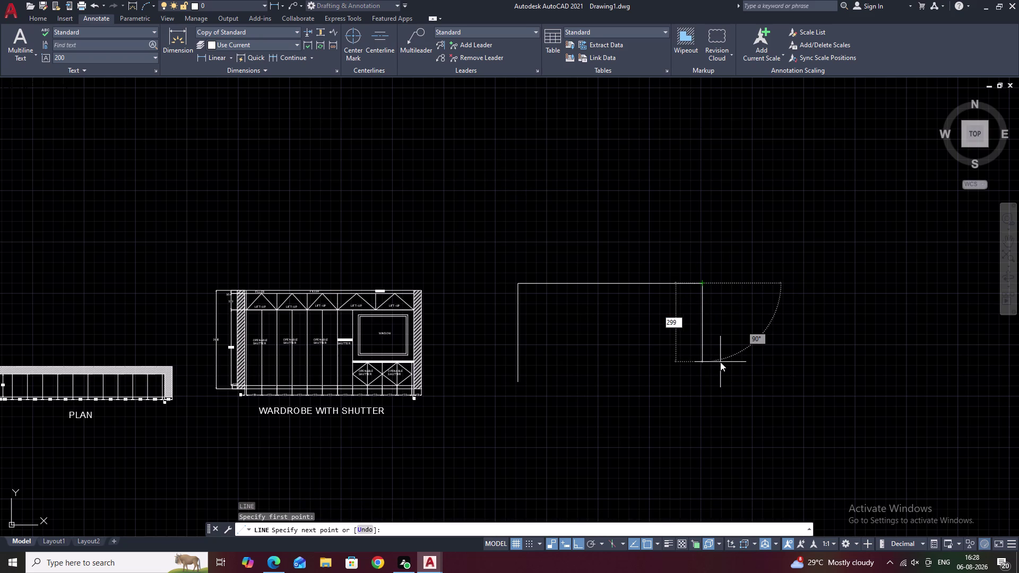
key(space)
key(Escape)
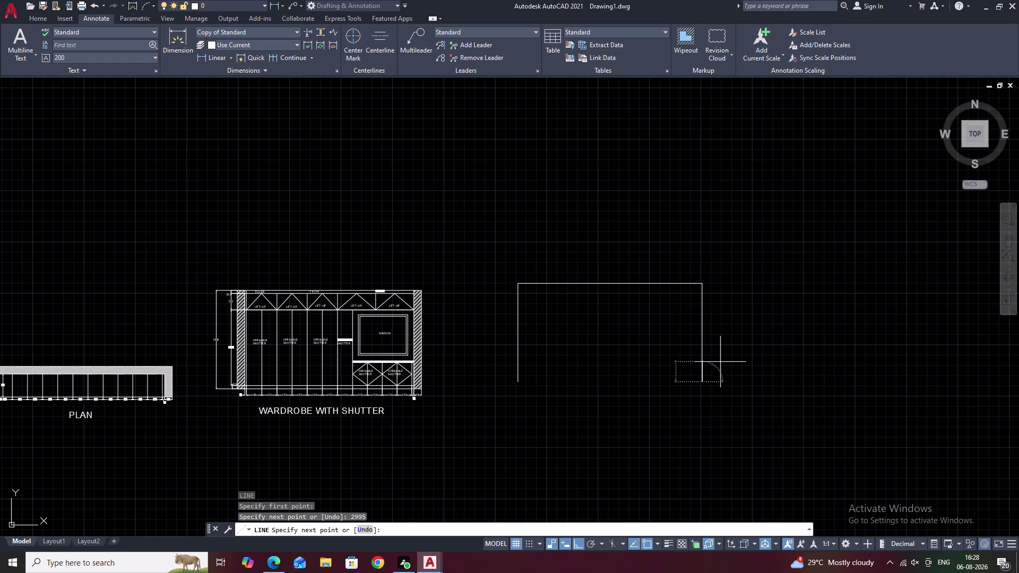
middle_drag(587, 365, 532, 387)
scroll(up, 3)
middle_drag(529, 386, 535, 384)
key(o)
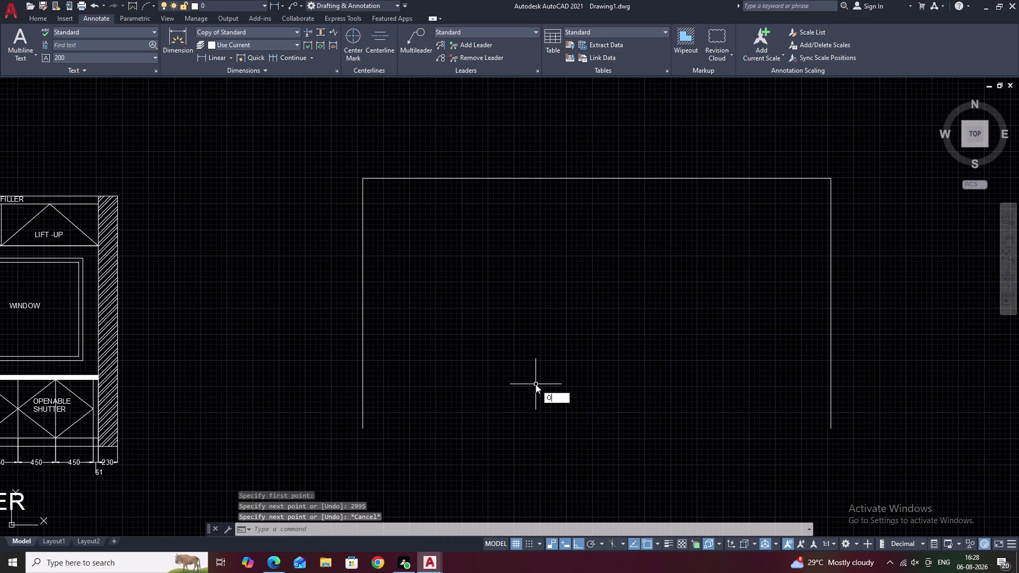
key(space)
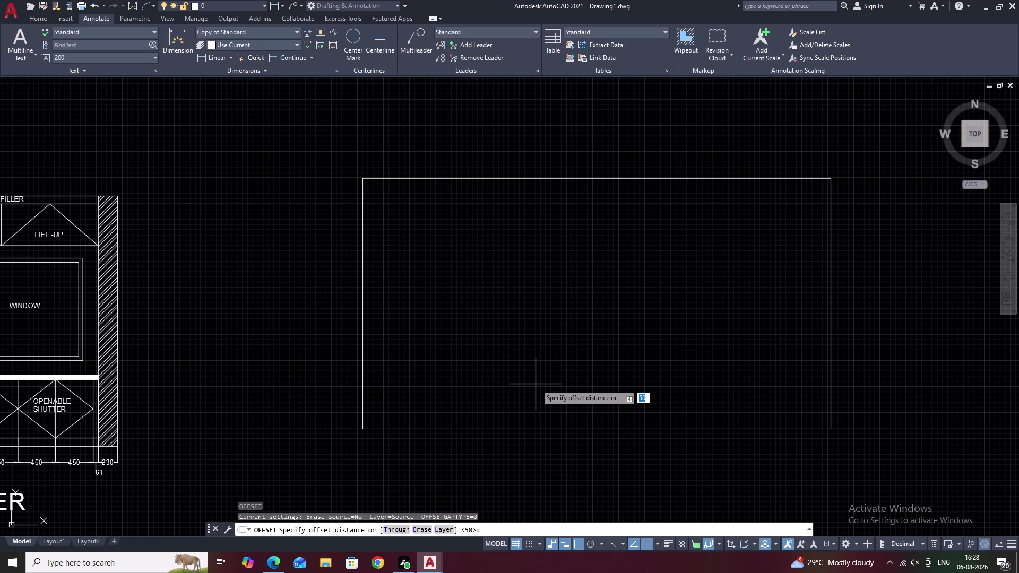
Offset the left edge 230 inward into the outline.
text(230)
key(space)
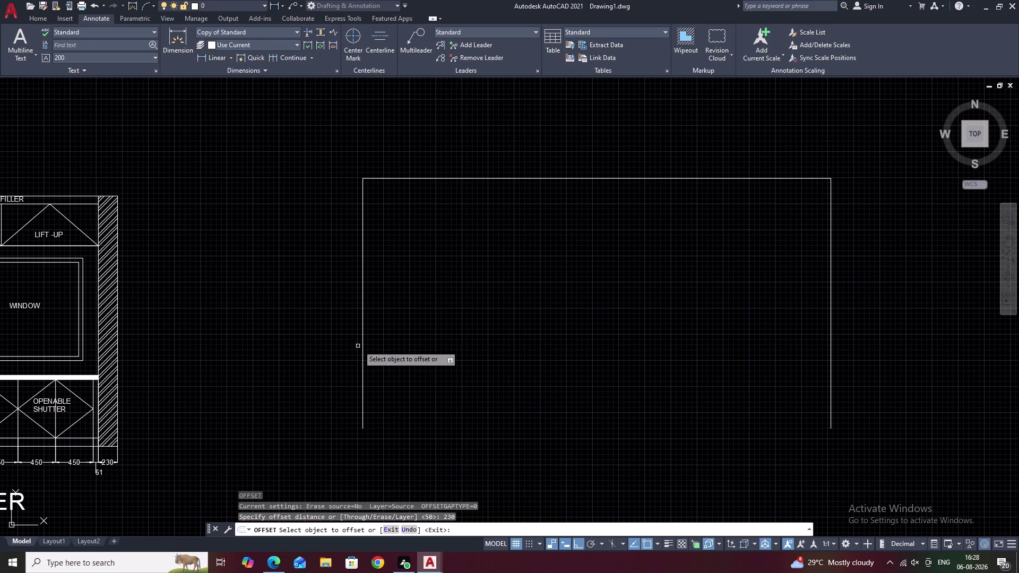
click(364, 343)
click(431, 340)
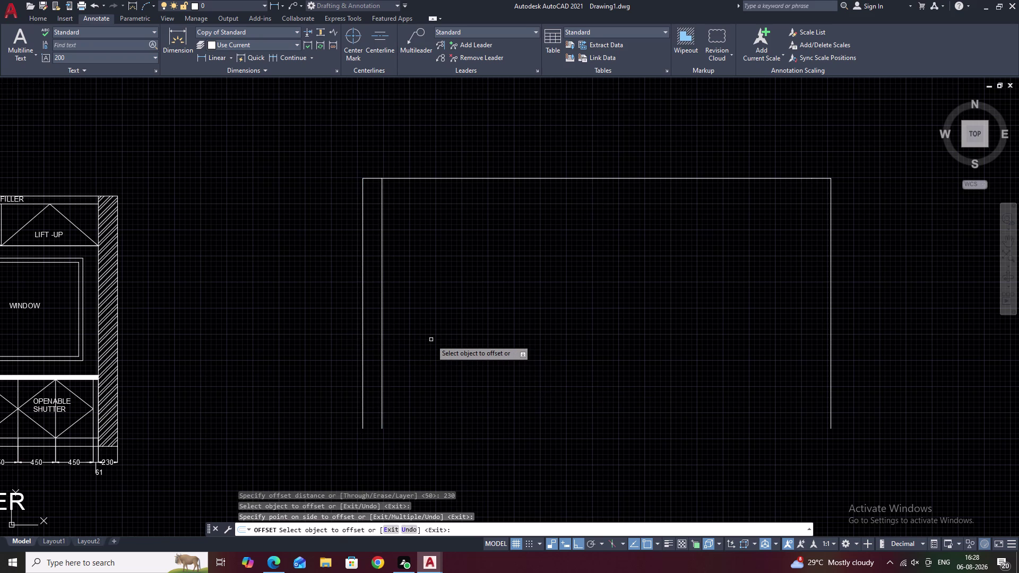
key(space)
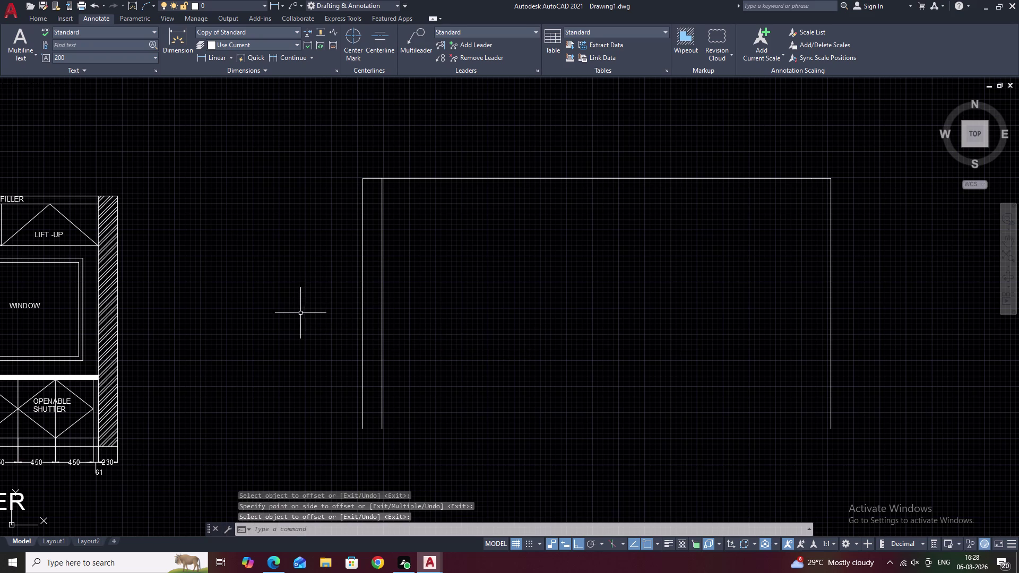
Draw the bottom edge joining the two side edges to close the outline.
text(L)
key(space)
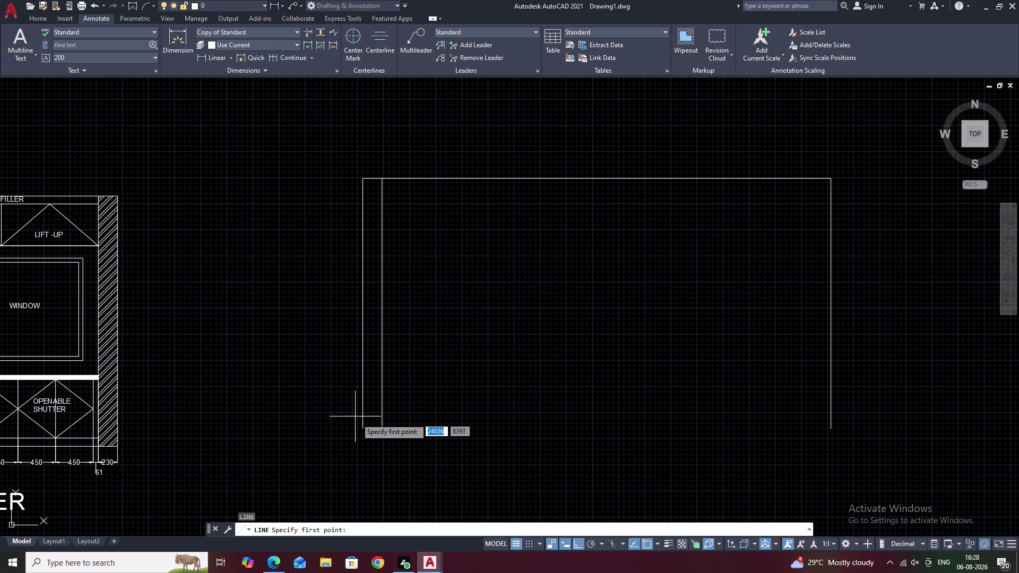
click(359, 428)
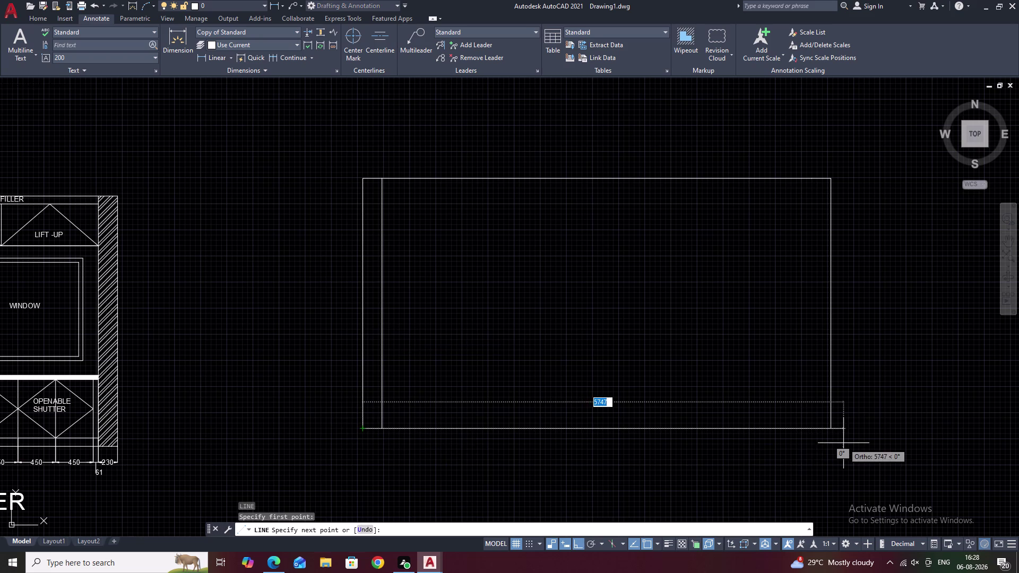
click(832, 429)
key(Escape)
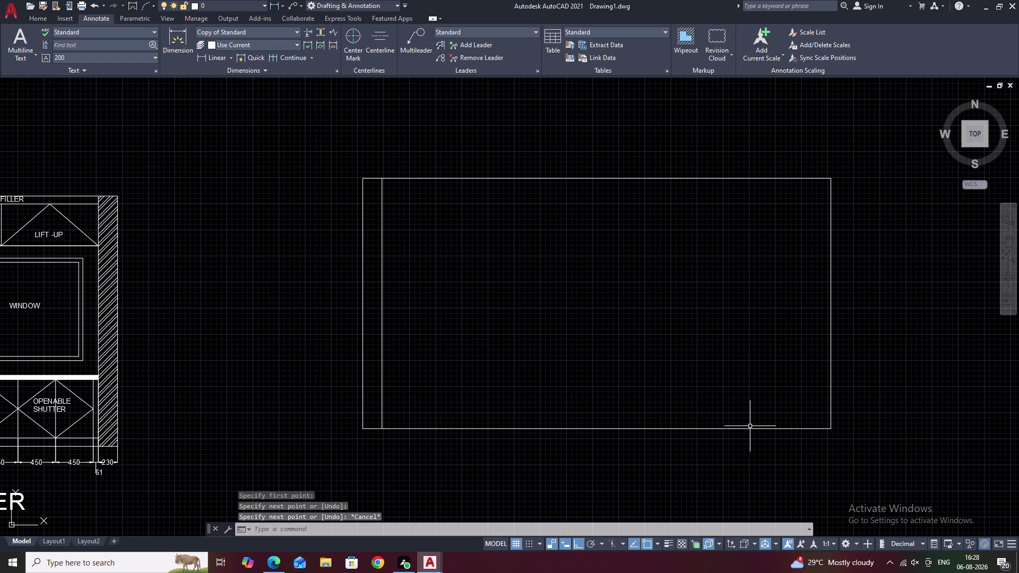
Offset the bottom edge 100 upward to form the plinth line.
text(O)
key(space)
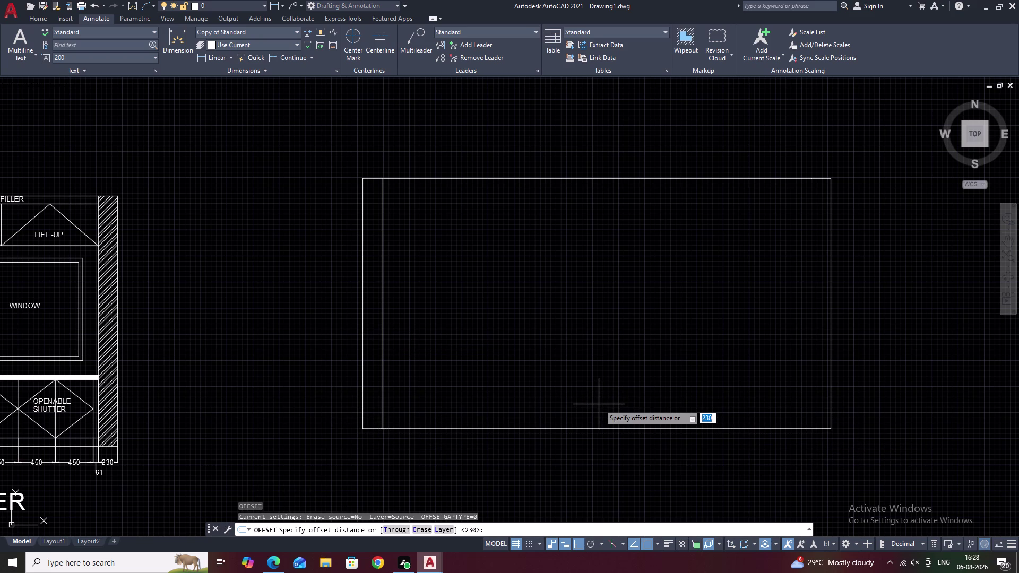
text(100)
key(space)
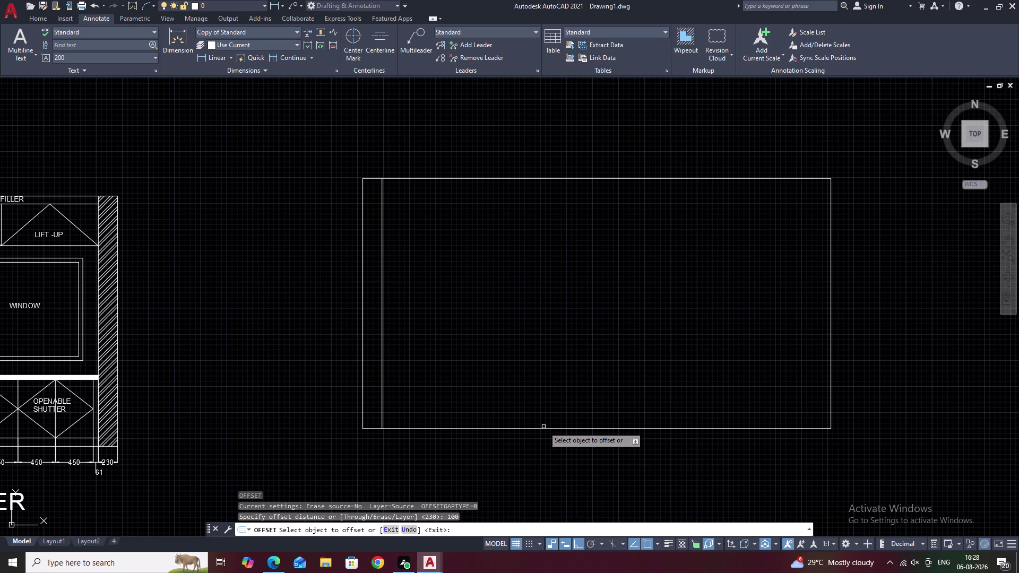
double_click(546, 428)
click(545, 389)
key(Escape)
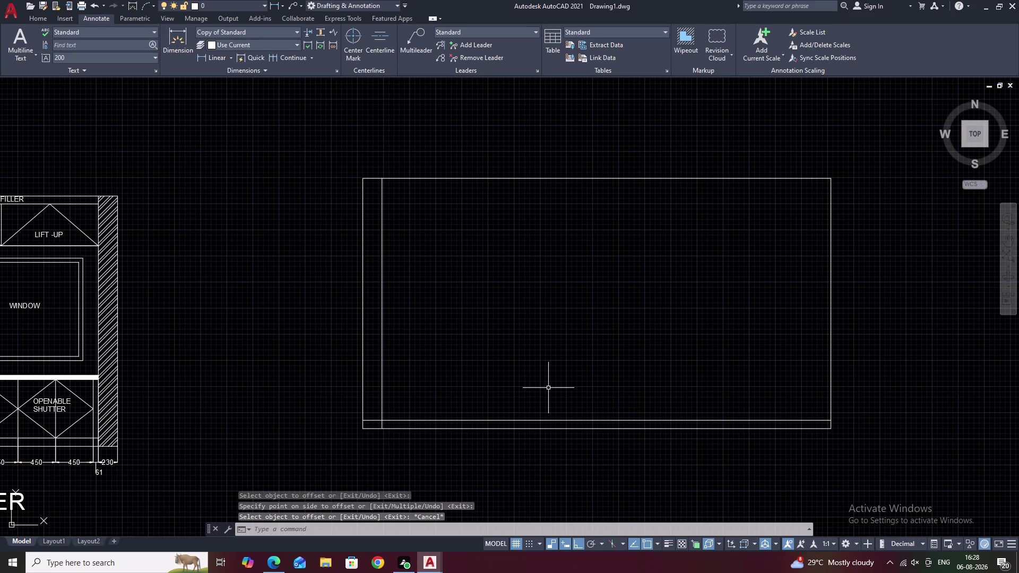
middle_drag(520, 358, 540, 429)
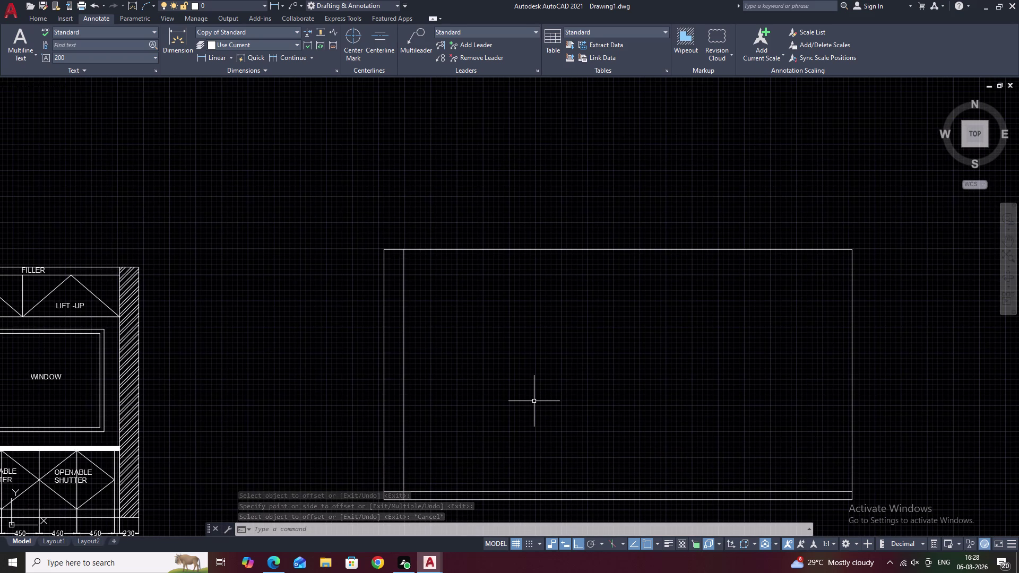
Offset the left vertical divider 50 units to the right.
key(space)
text(5)
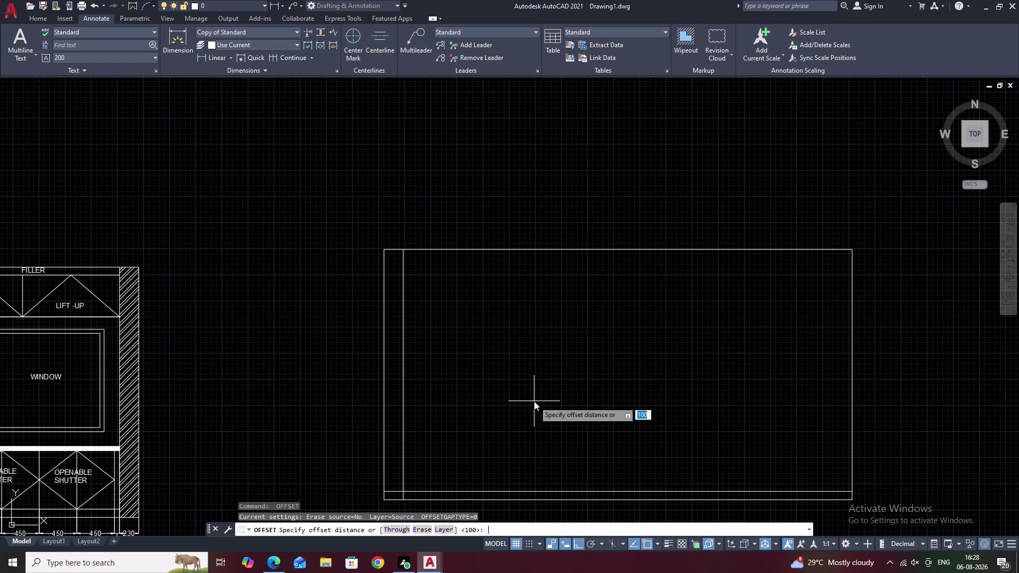
text(0)
key(space)
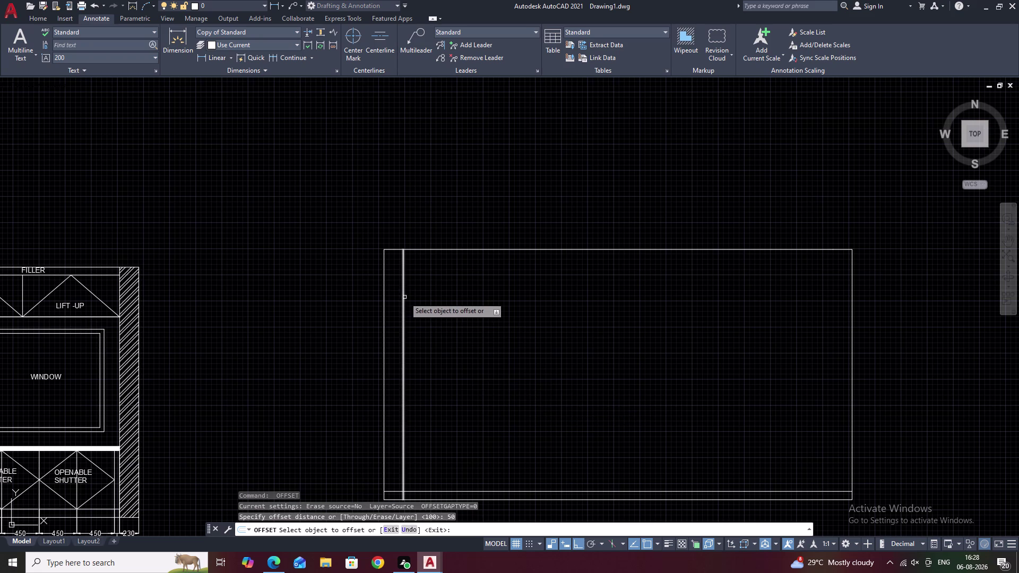
click(404, 297)
click(434, 294)
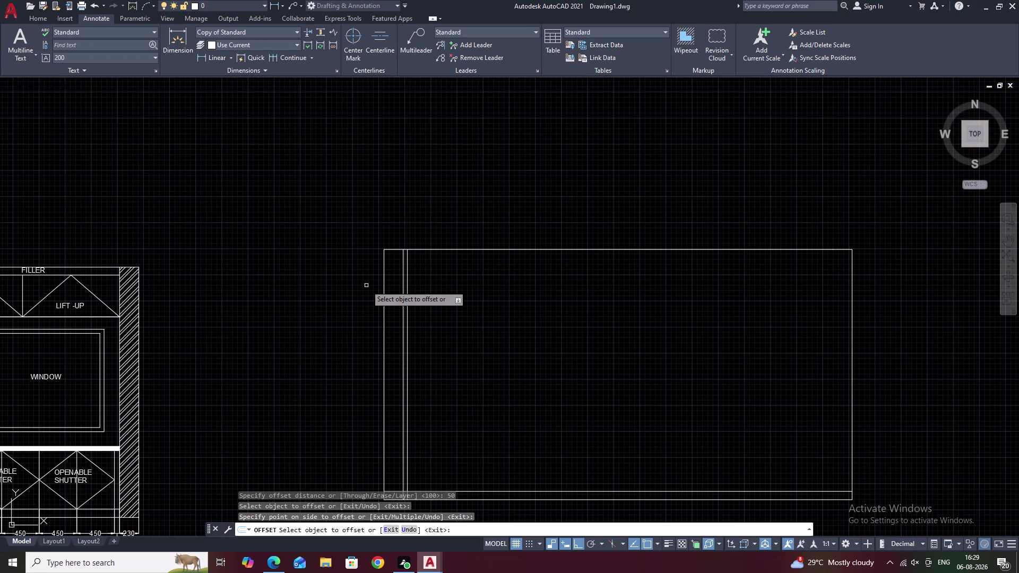
Offset the new vertical line by 18 to form a double divider.
text(18)
key(space)
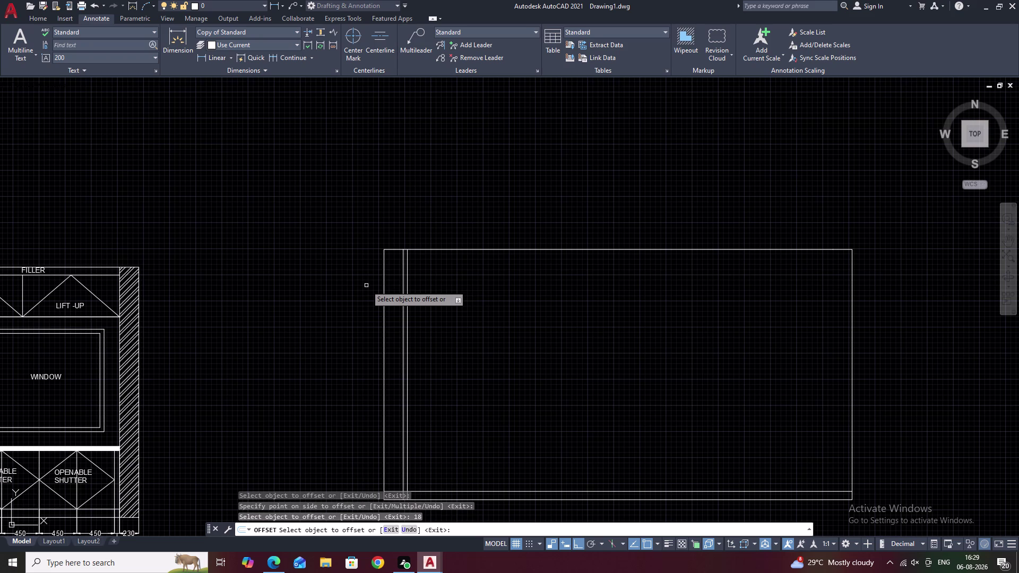
scroll(up, 3)
click(323, 288)
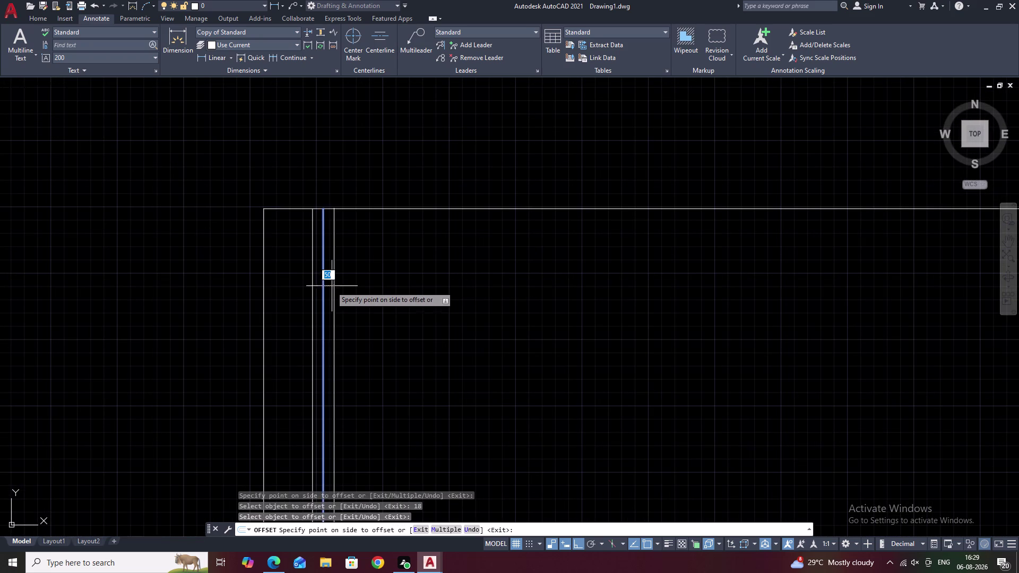
key(Escape)
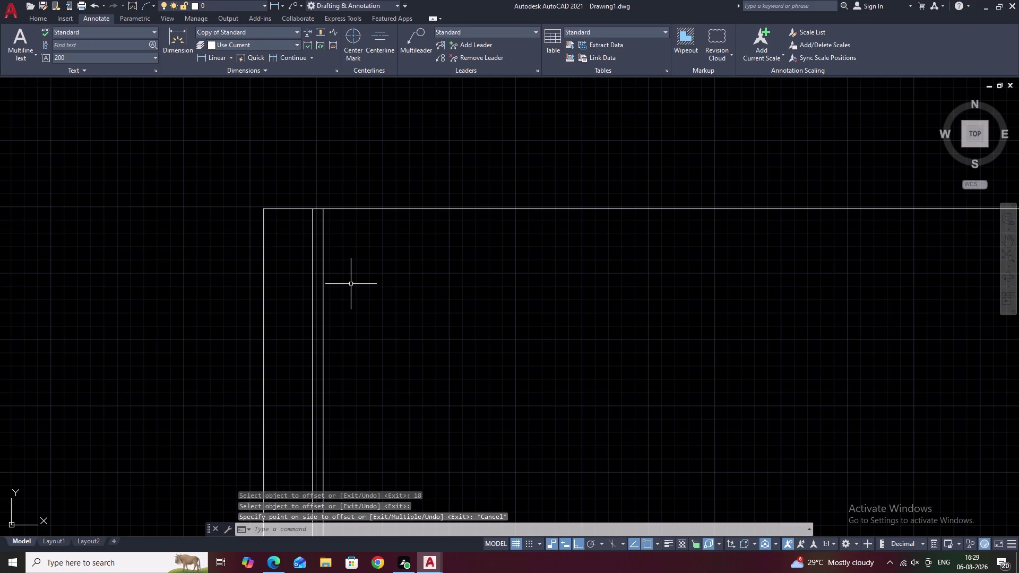
key(o)
key(space)
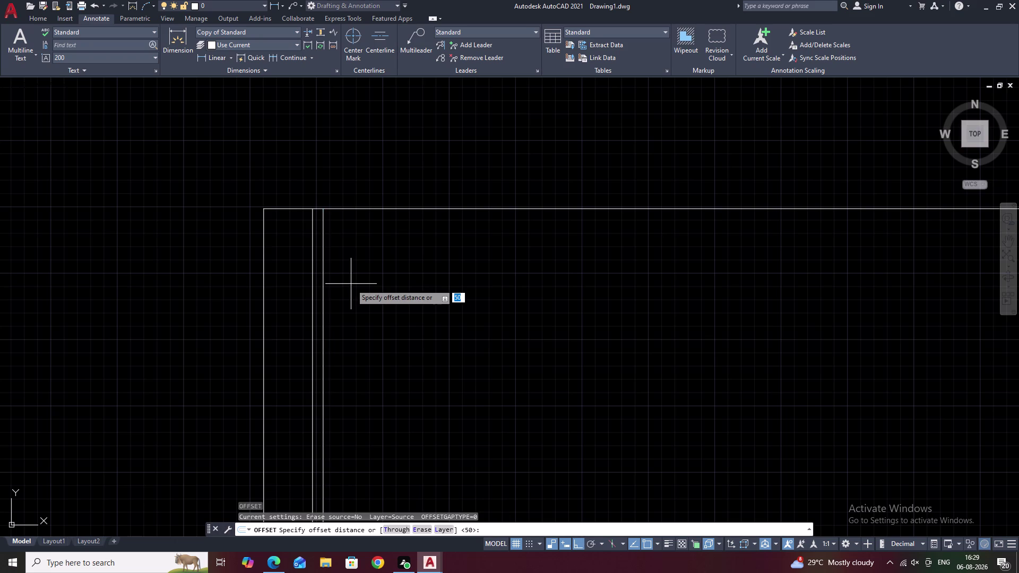
text(15)
key(space)
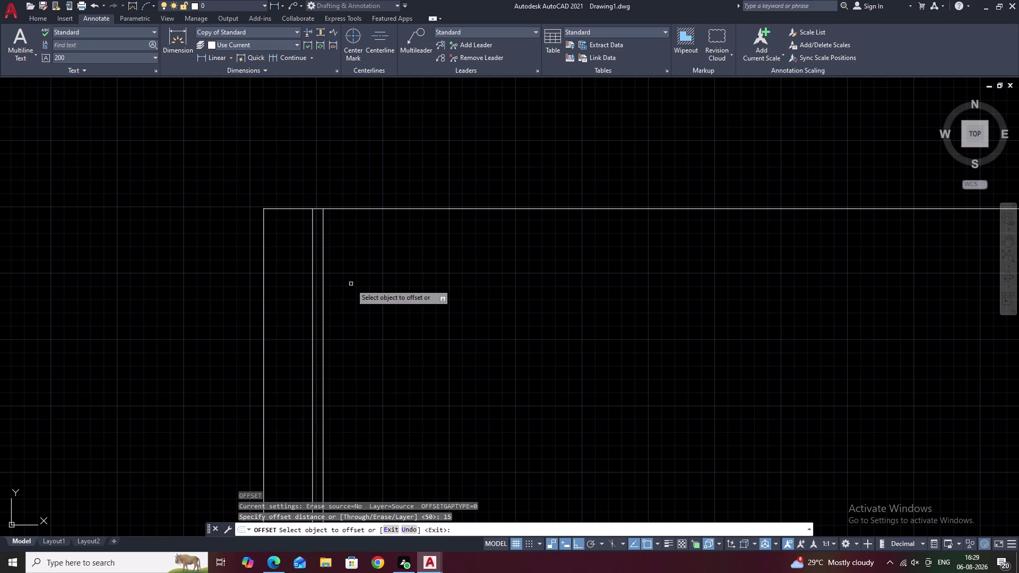
key(space)
key(space)
text(1)
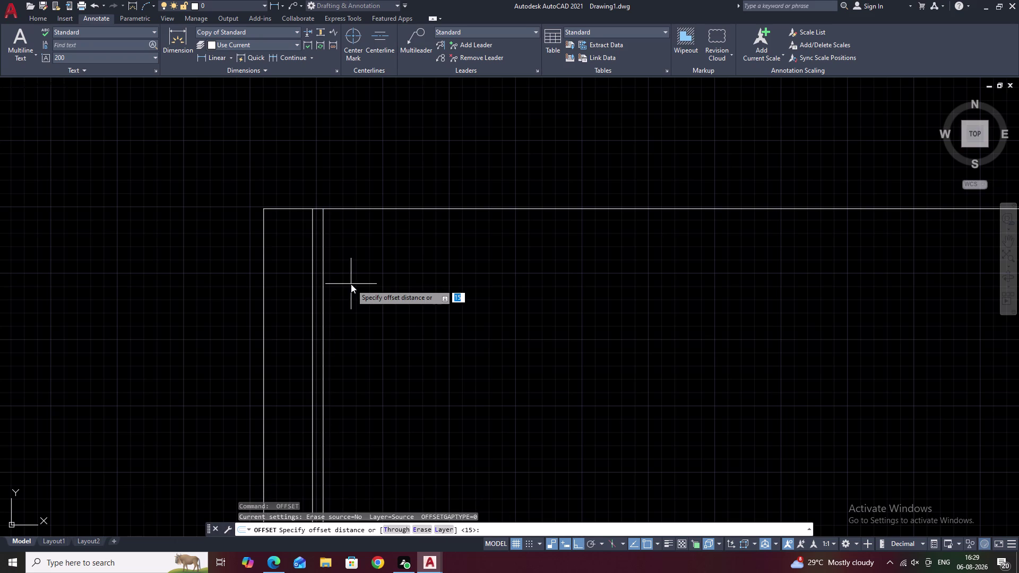
text(8)
key(space)
click(324, 263)
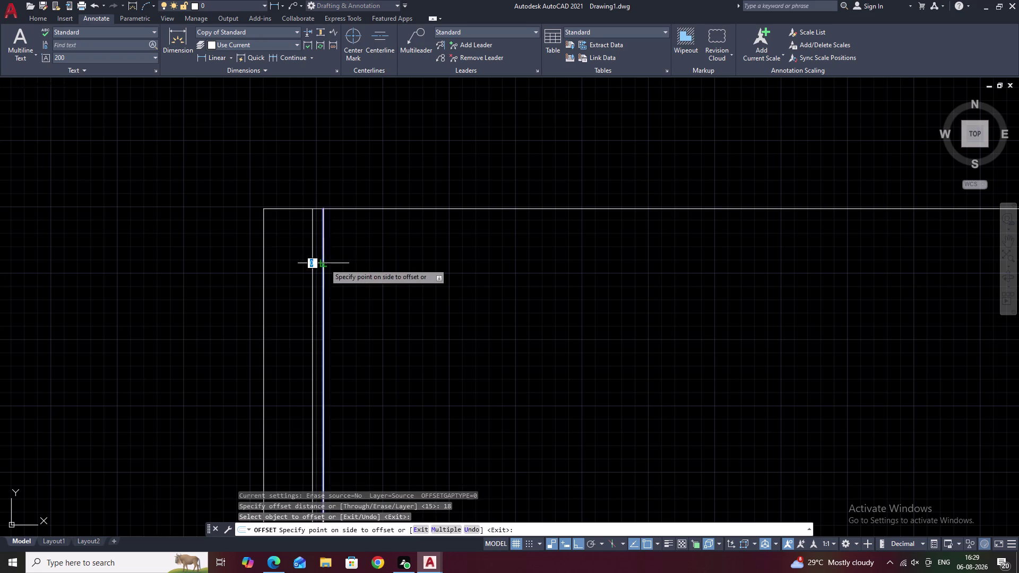
click(337, 264)
scroll(down, 3)
middle_drag(384, 278, 326, 309)
key(Escape)
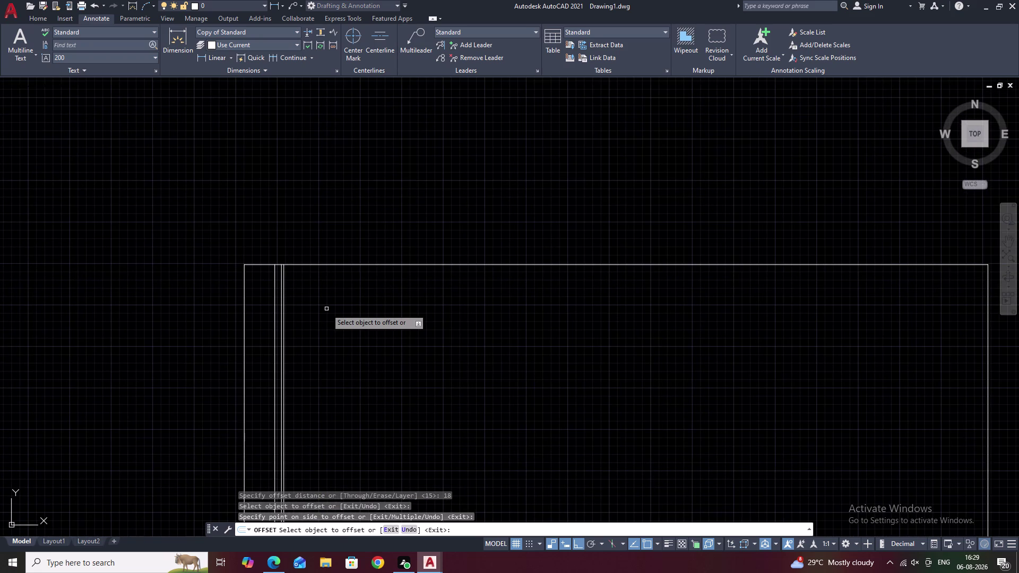
Offset the section's top edge 95 units downward as a shelf line.
text(O)
key(space)
key(9)
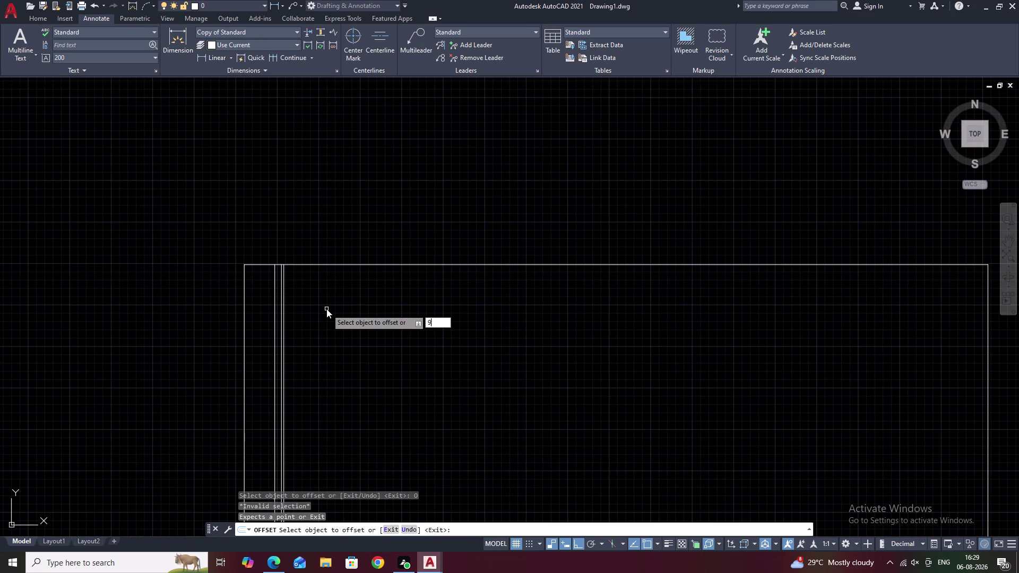
key(5)
key(space)
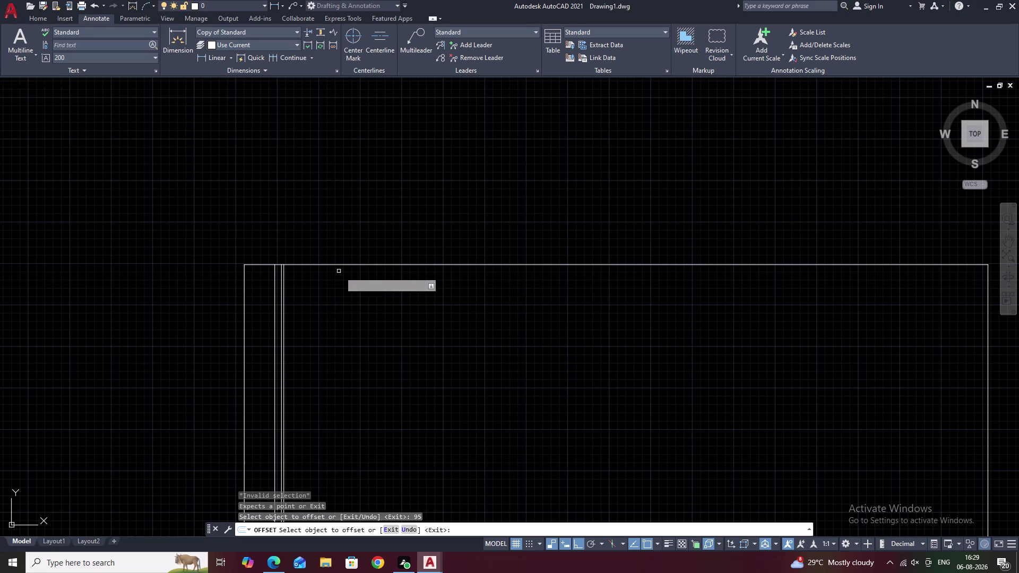
click(346, 265)
key(Escape)
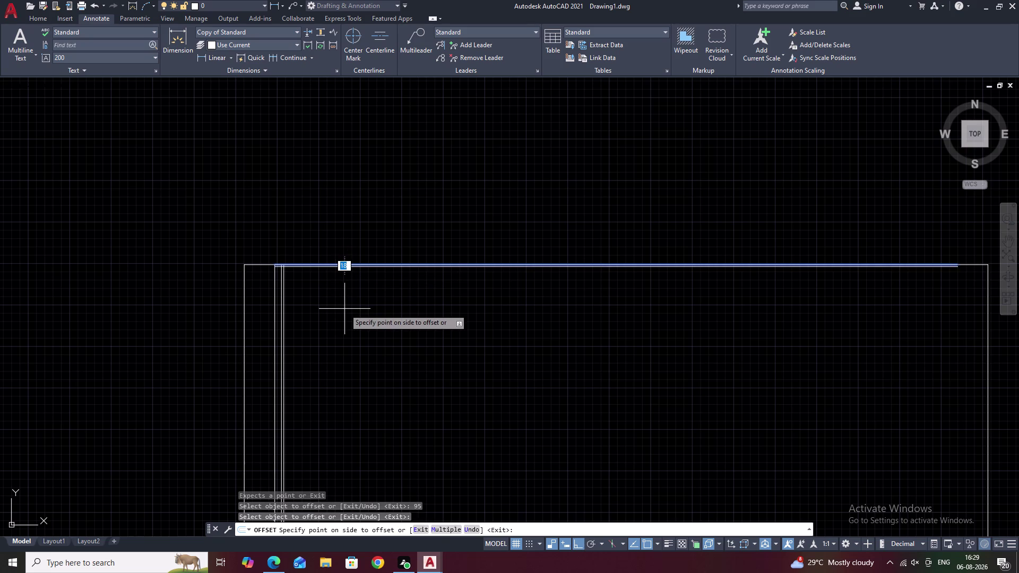
text(O)
key(space)
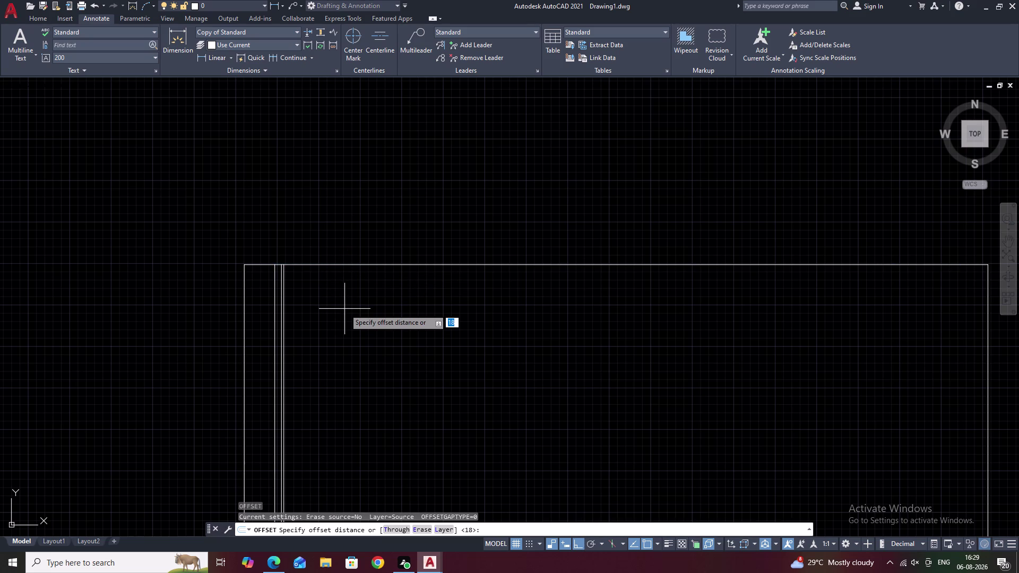
text(95)
key(space)
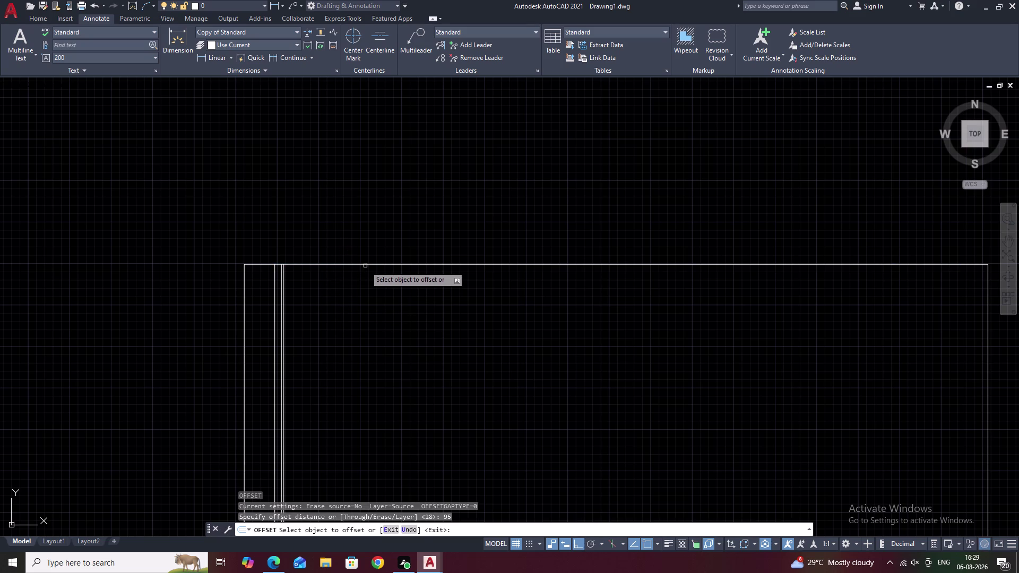
click(366, 265)
click(366, 334)
key(Escape)
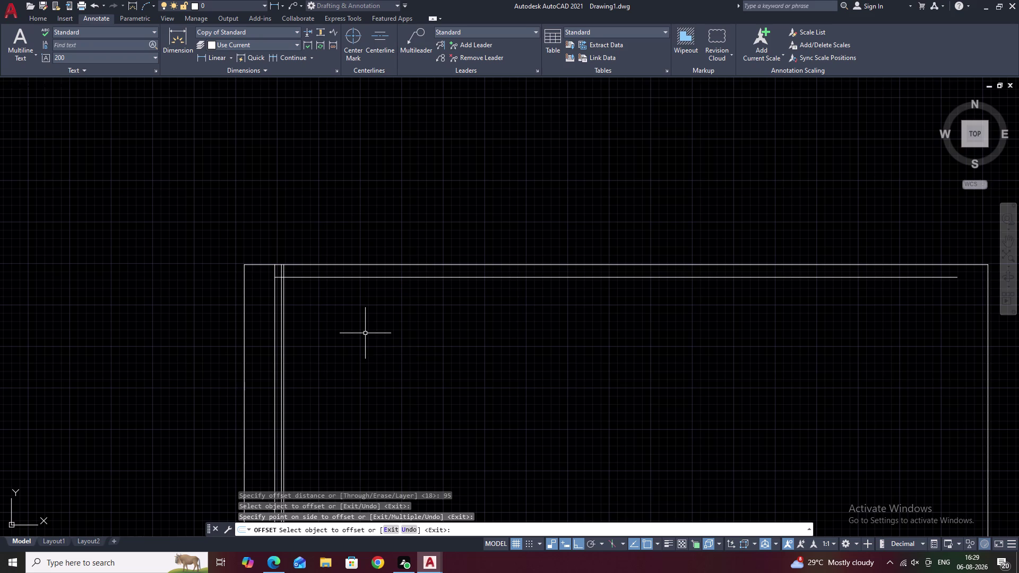
Offset the 95 shelf line another 18 units below it.
text(O 1)
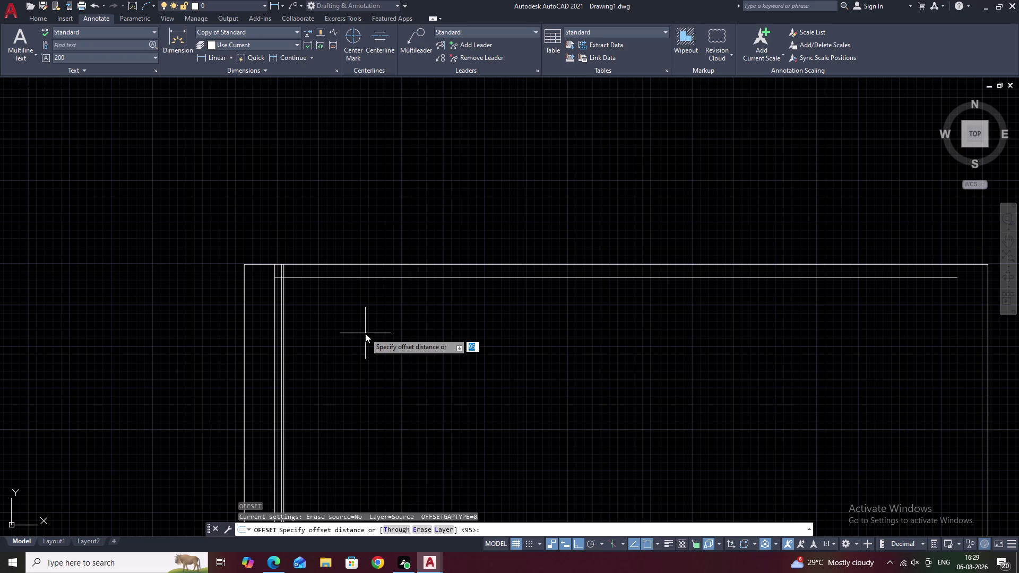
text(8)
key(space)
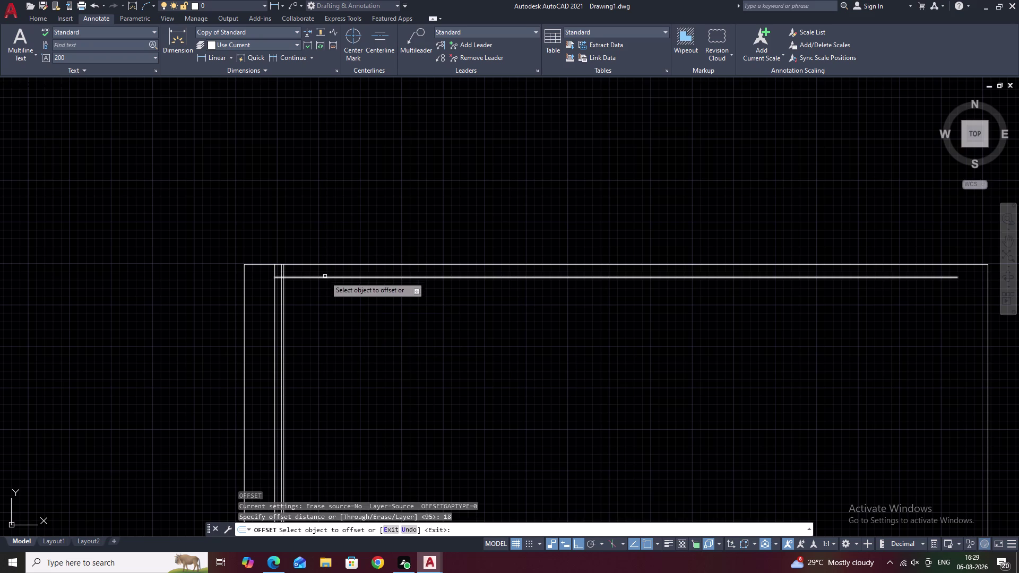
click(325, 277)
click(321, 294)
middle_drag(324, 297, 353, 296)
scroll(up, 3)
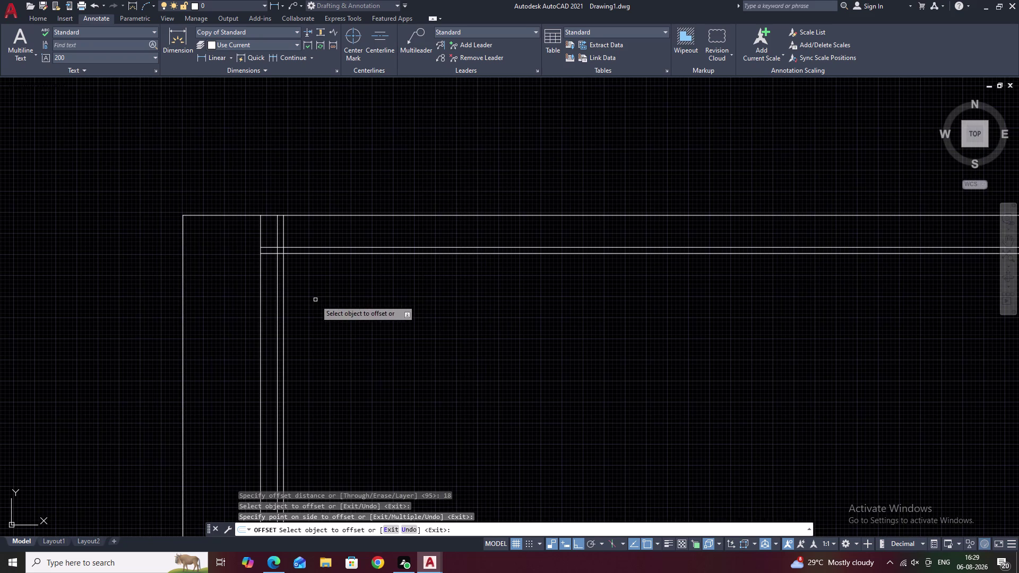
key(Escape)
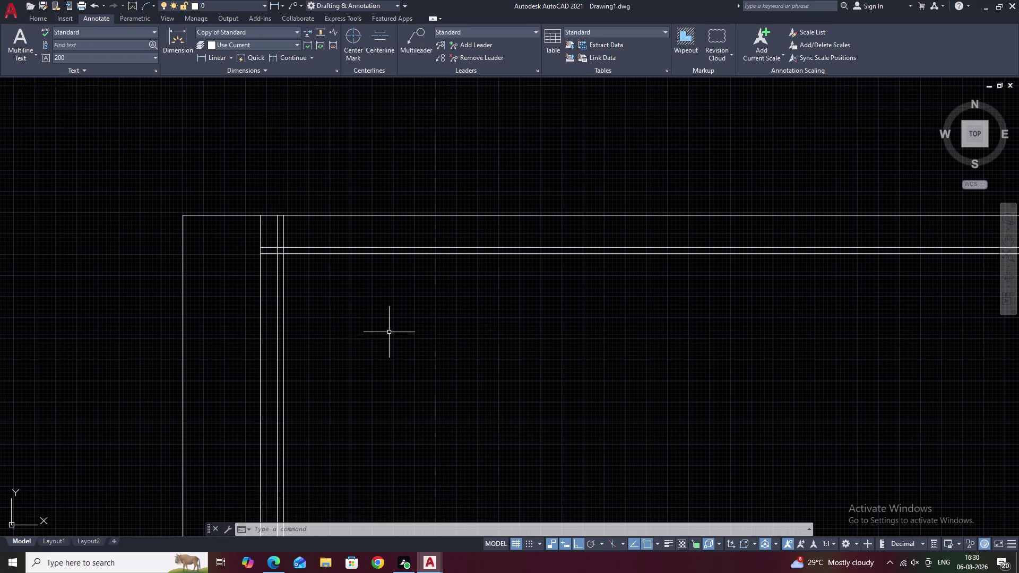
Add a 95 linear dimension for the top band at the top left.
middle_drag(266, 280, 376, 317)
scroll(up, 3)
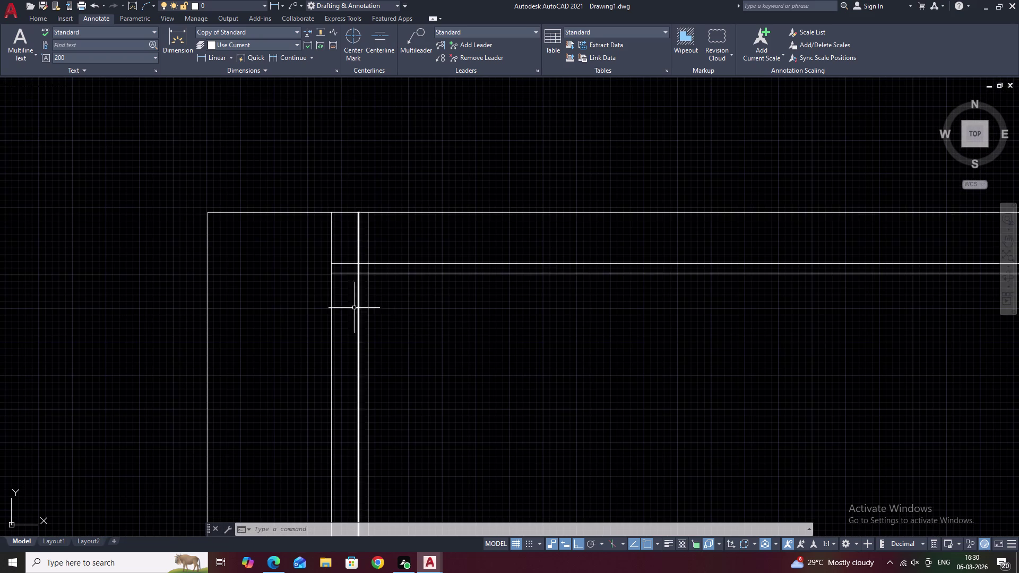
text(DLO)
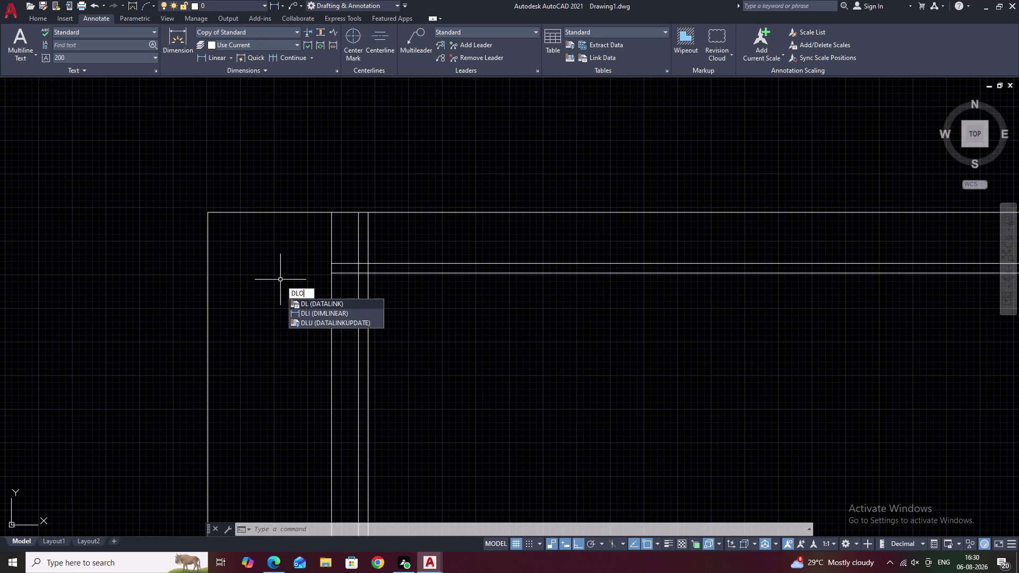
key(space)
click(333, 264)
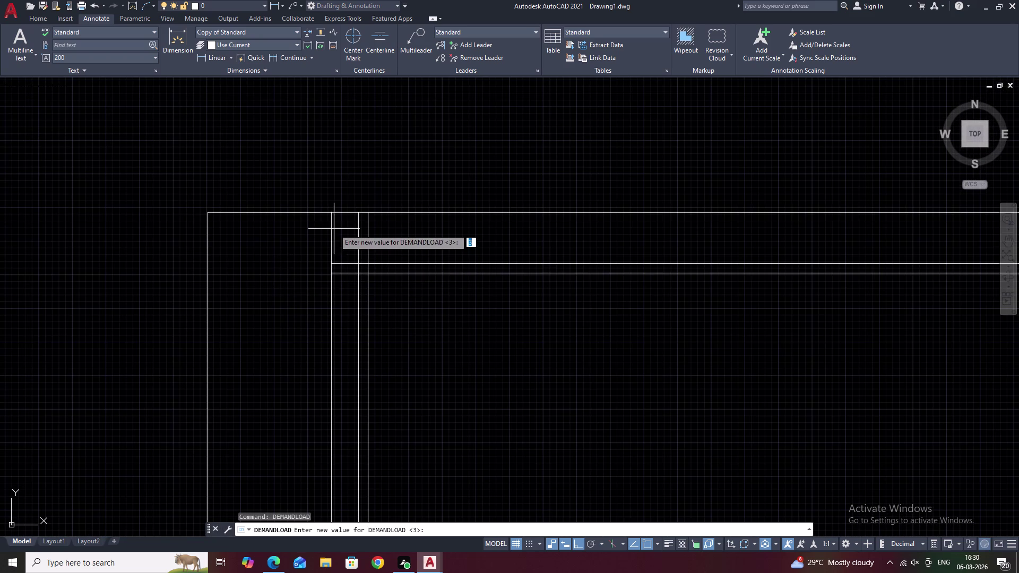
click(203, 55)
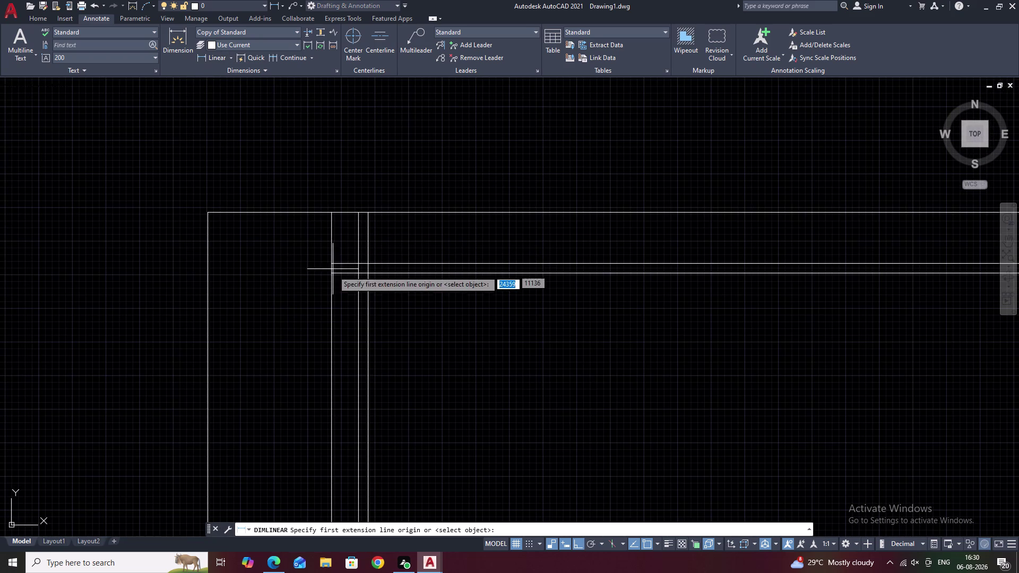
click(332, 261)
click(332, 212)
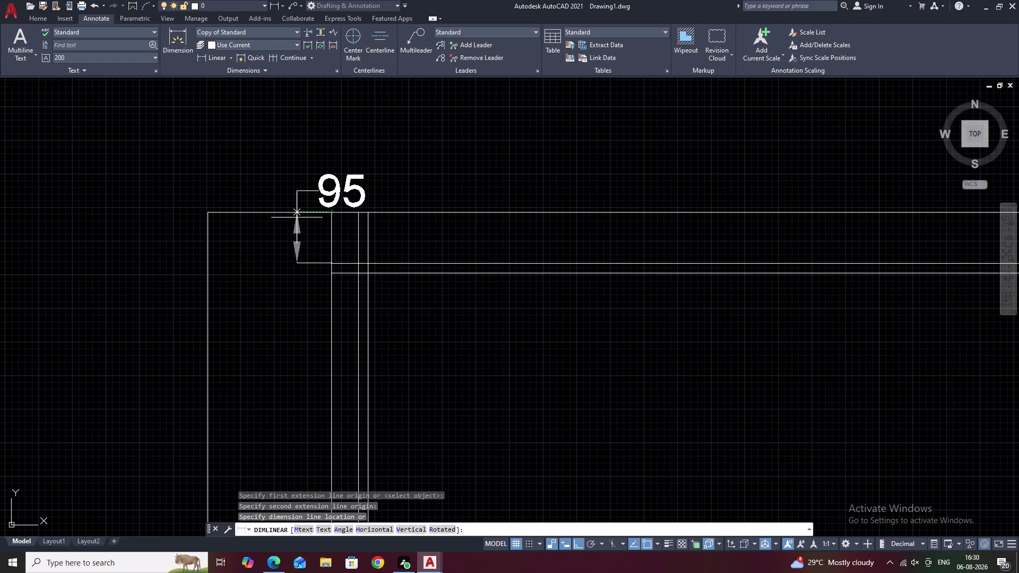
click(161, 227)
middle_drag(316, 275, 325, 199)
scroll(down, 3)
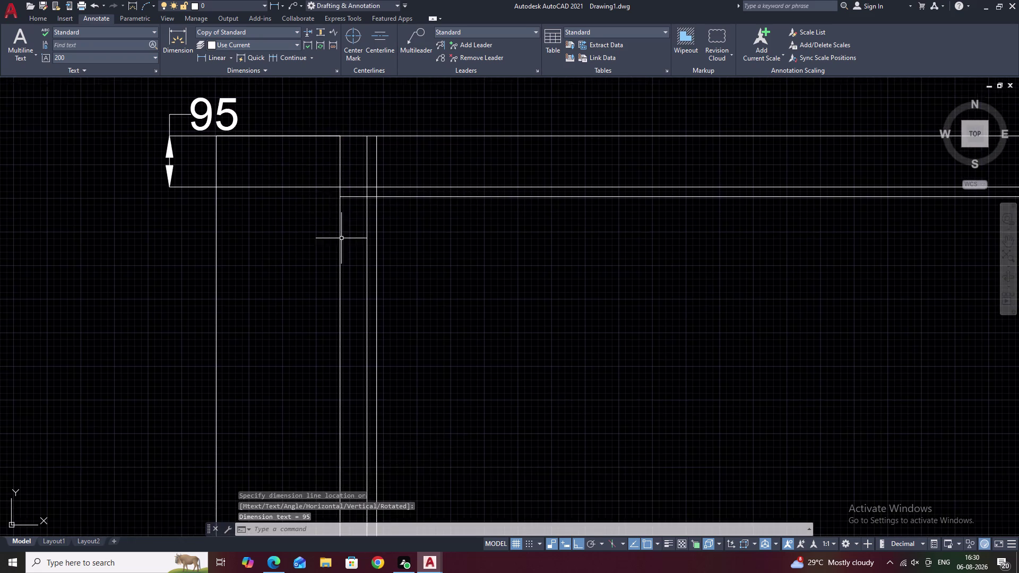
middle_drag(374, 262, 299, 261)
scroll(down, 3)
middle_drag(320, 319, 339, 190)
middle_drag(341, 355, 372, 159)
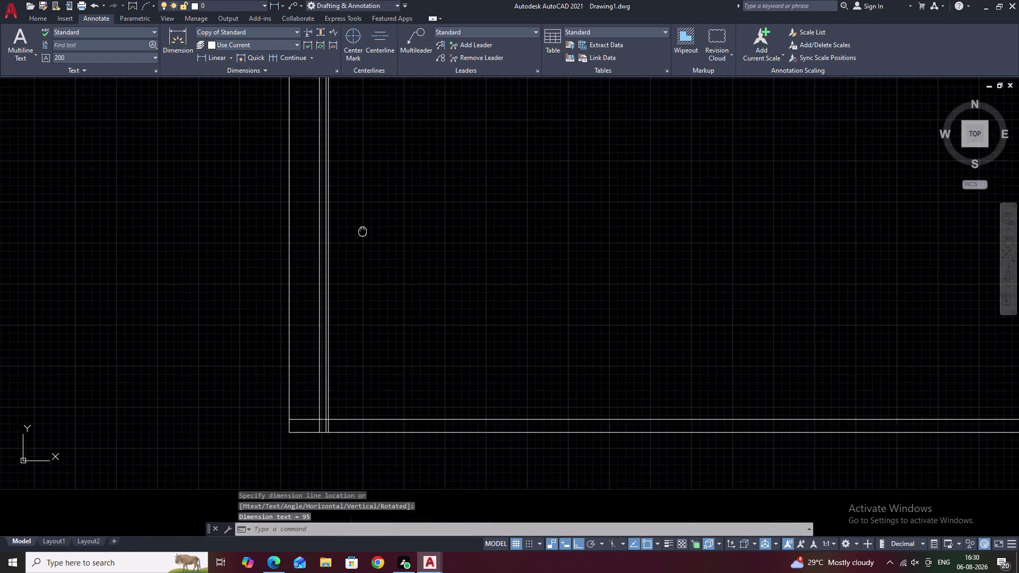
scroll(up, 3)
Dimension the 230 spacing below the lower left of the wardrobe.
key(Escape)
key(space)
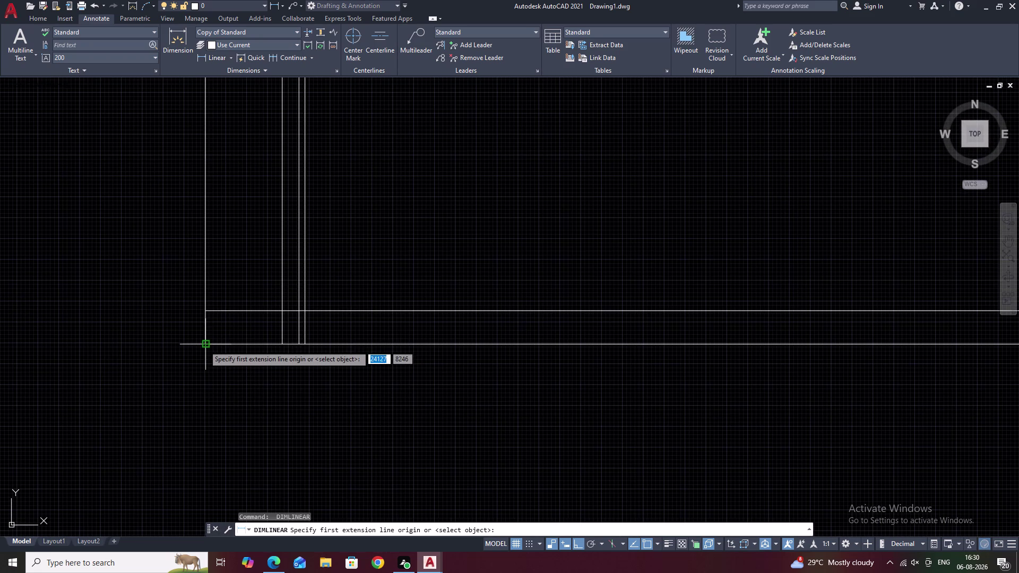
click(283, 344)
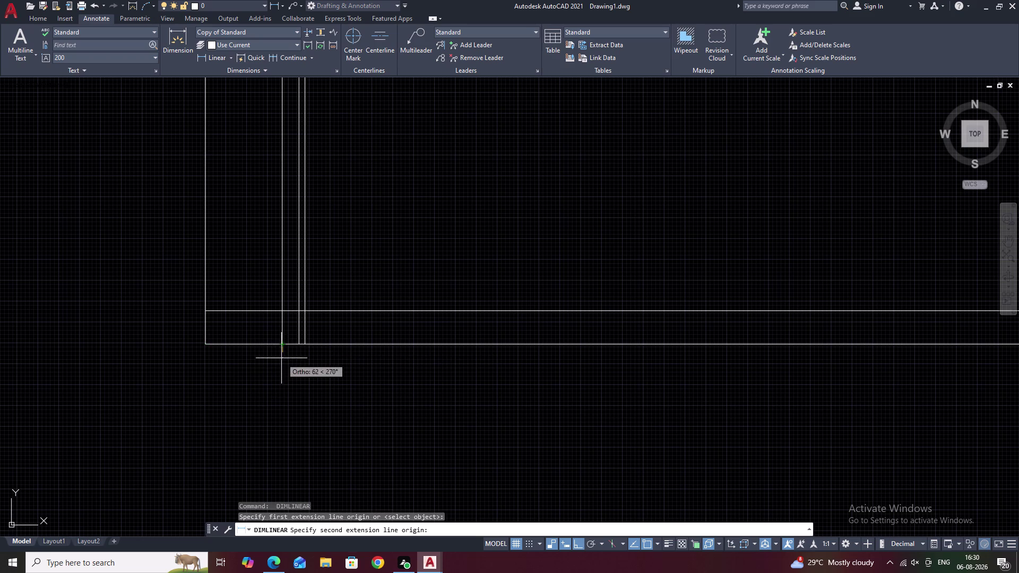
click(206, 346)
click(204, 374)
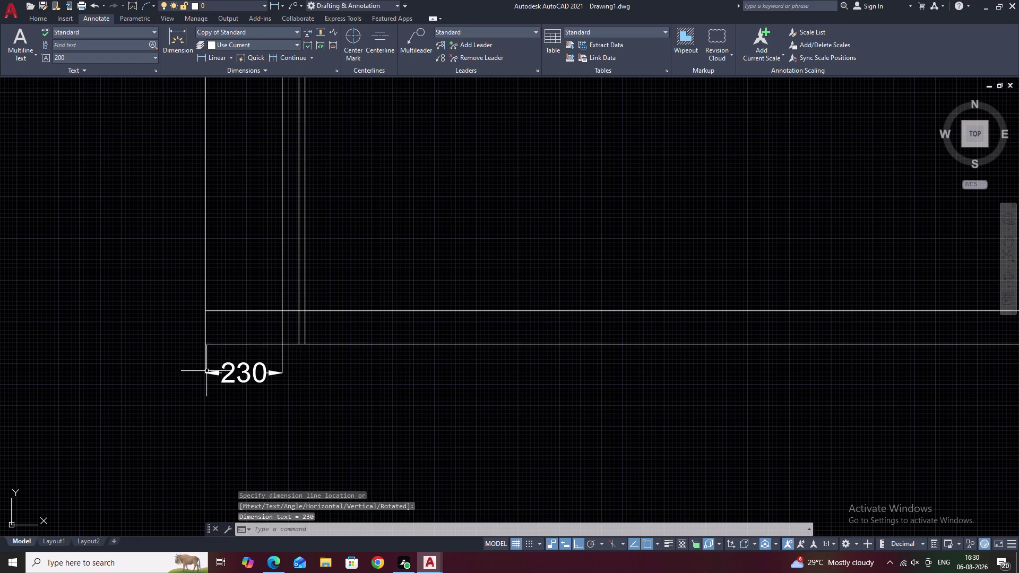
Add the 50 gap dimension beside the 230 dimension.
key(Escape)
key(space)
click(281, 343)
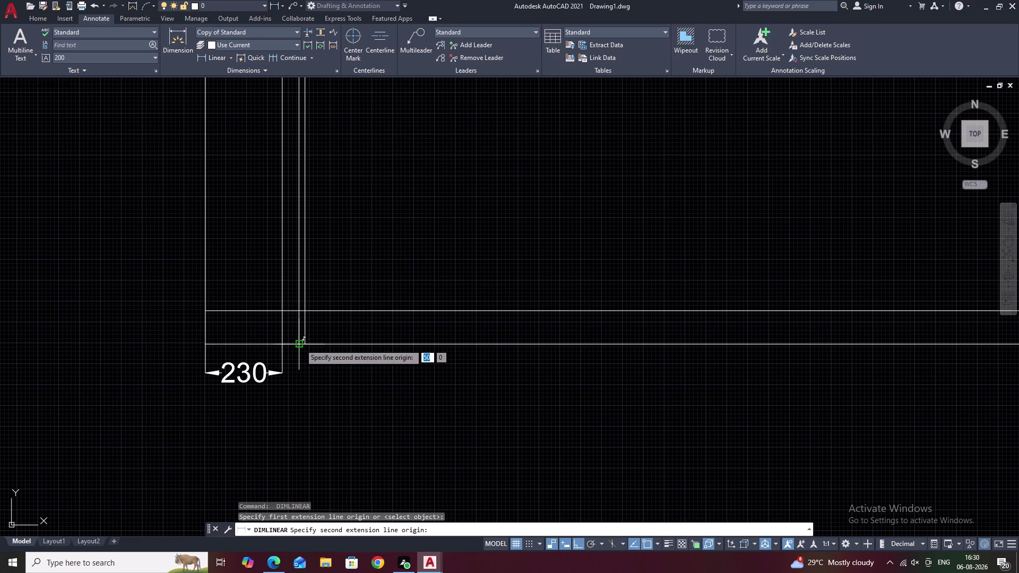
click(304, 344)
key(Escape)
scroll(up, 3)
scroll(up, 3)
key(space)
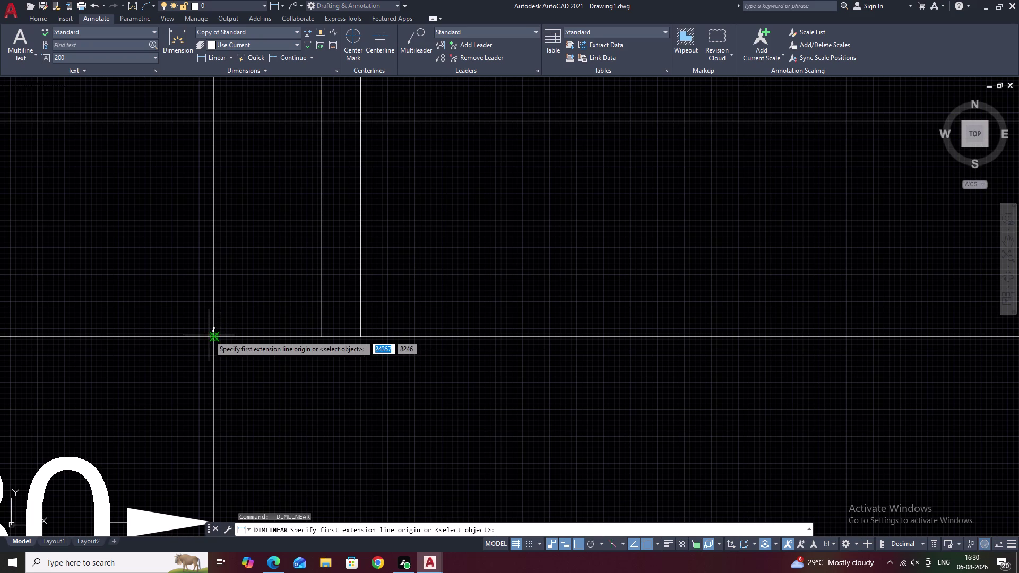
click(215, 337)
click(322, 337)
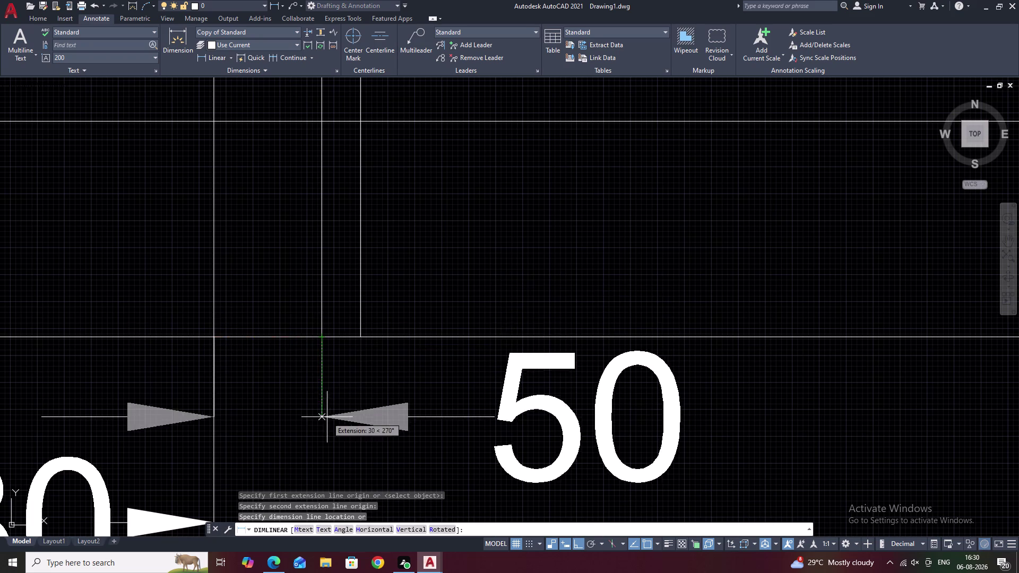
scroll(down, 3)
middle_drag(340, 415, 342, 408)
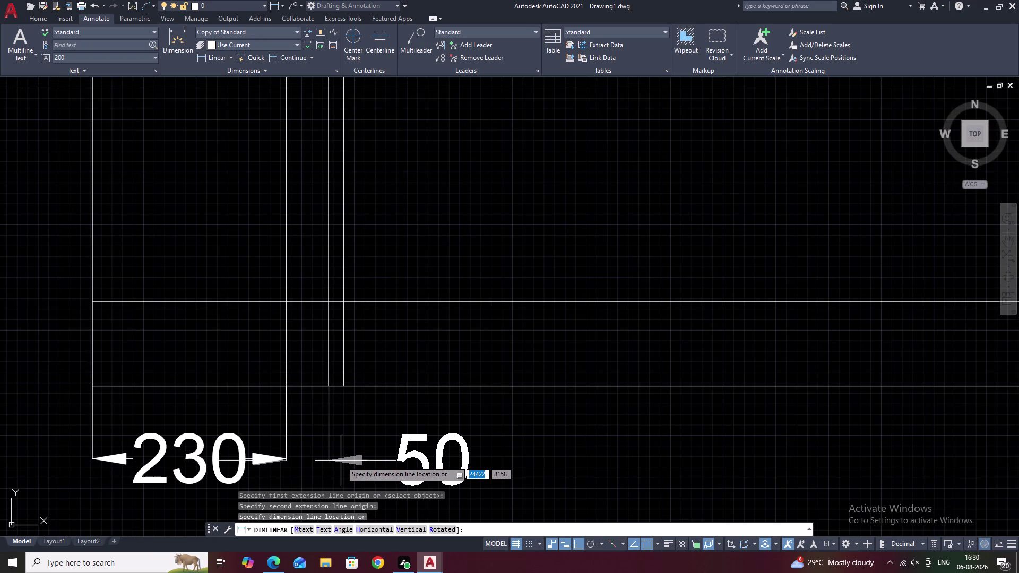
click(341, 461)
scroll(down, 3)
middle_drag(409, 420, 338, 447)
scroll(down, 3)
key(Escape)
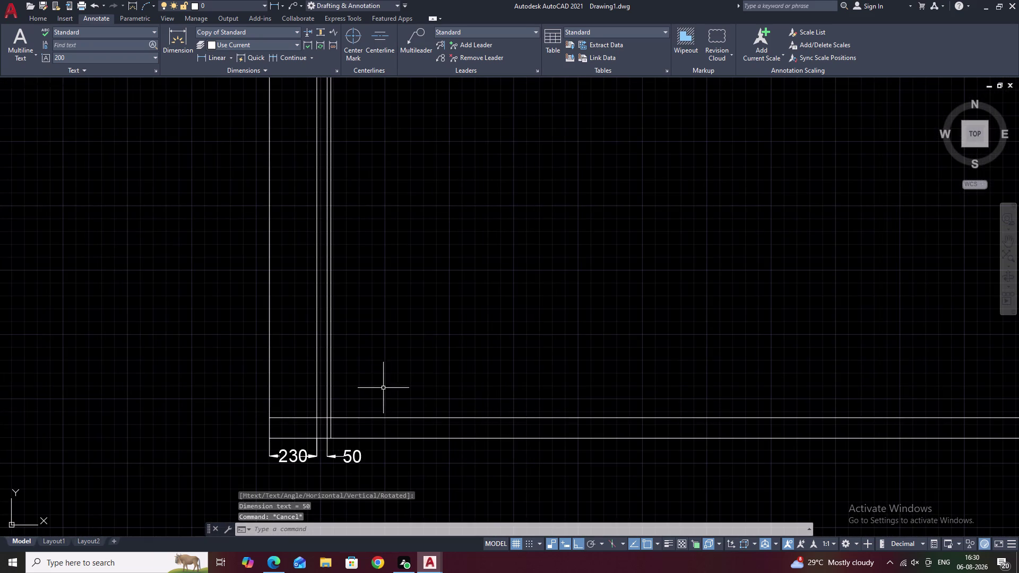
Pan and zoom the view back toward the top of the wardrobe.
middle_drag(382, 372, 289, 448)
scroll(down, 3)
middle_drag(314, 336, 273, 411)
scroll(up, 3)
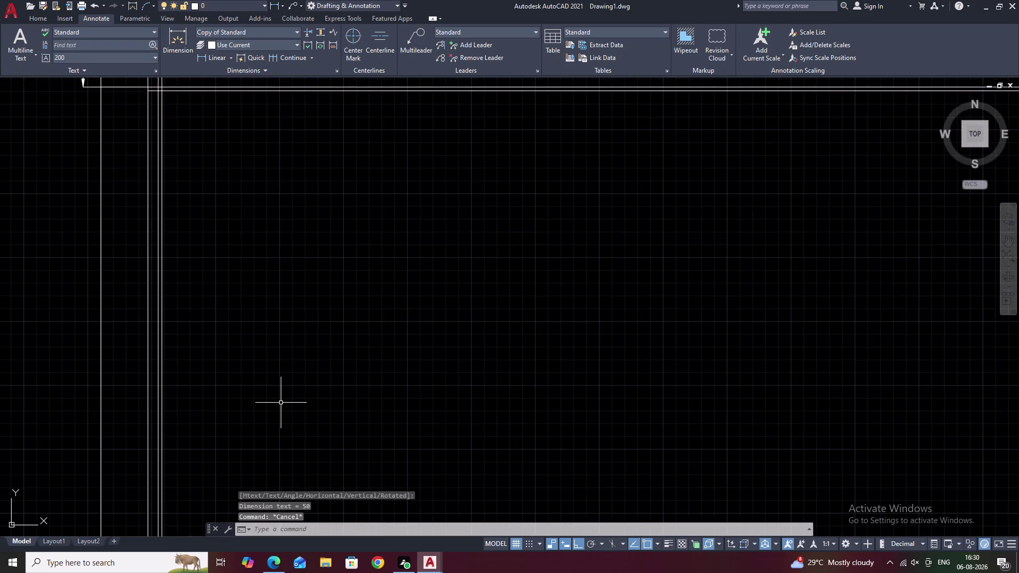
middle_drag(281, 402, 388, 390)
scroll(down, 3)
middle_drag(407, 390, 377, 399)
scroll(up, 3)
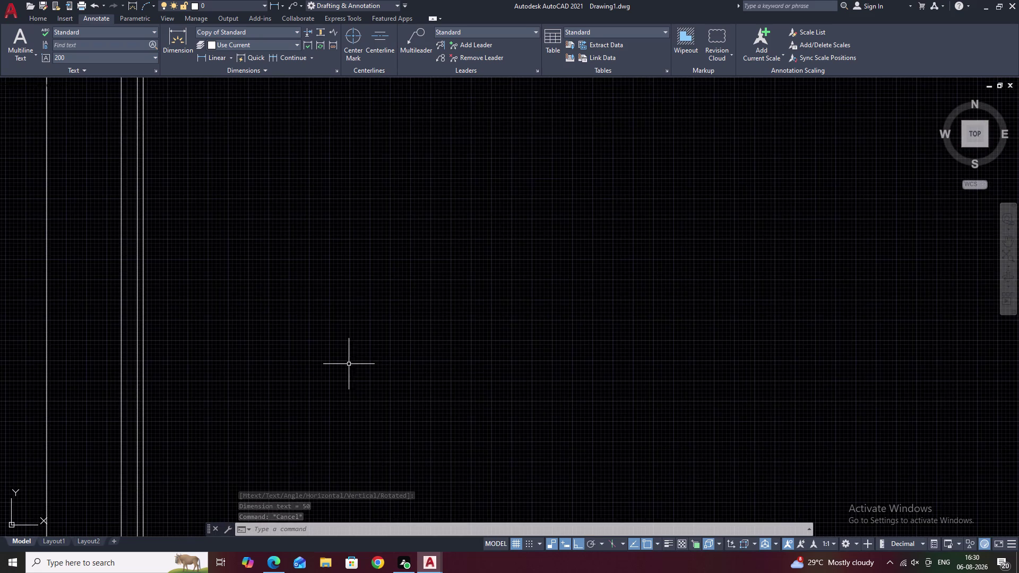
middle_drag(348, 364, 432, 405)
middle_drag(338, 357, 365, 404)
scroll(down, 3)
middle_drag(369, 374, 329, 383)
scroll(up, 3)
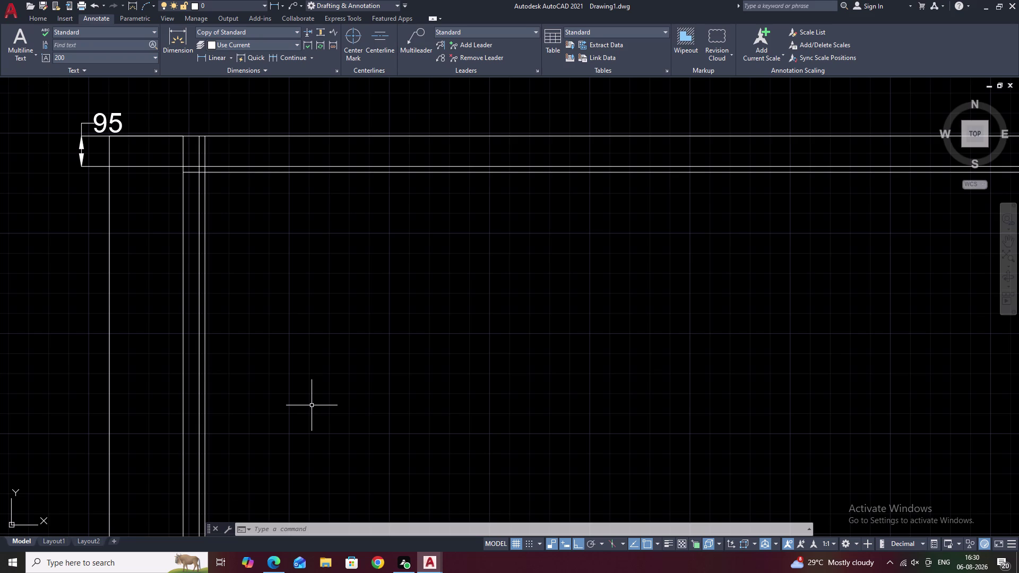
Offset the vertical divider 469 units to the right.
text(469)
key(space)
key(Escape)
key(Escape)
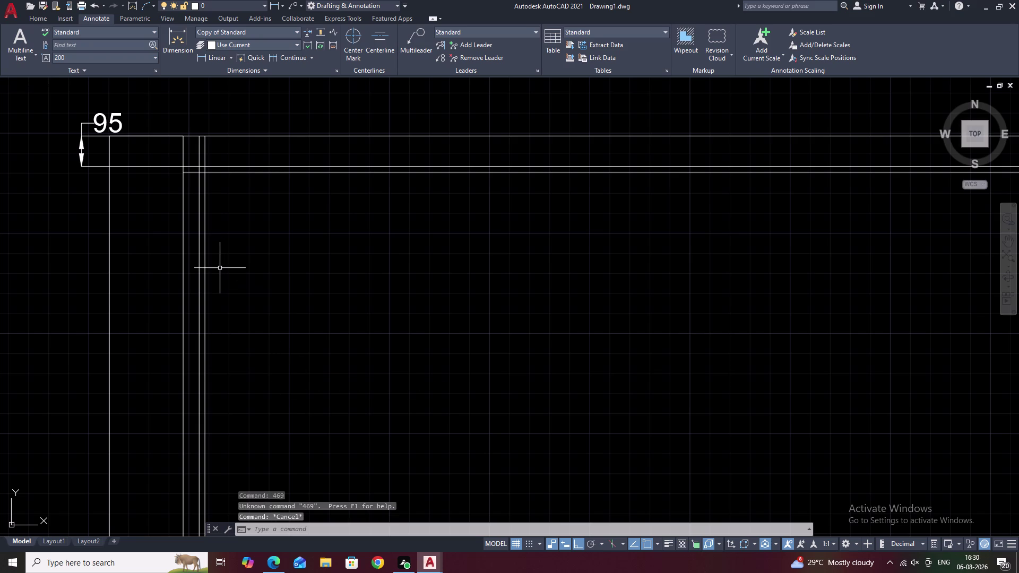
text(O 469)
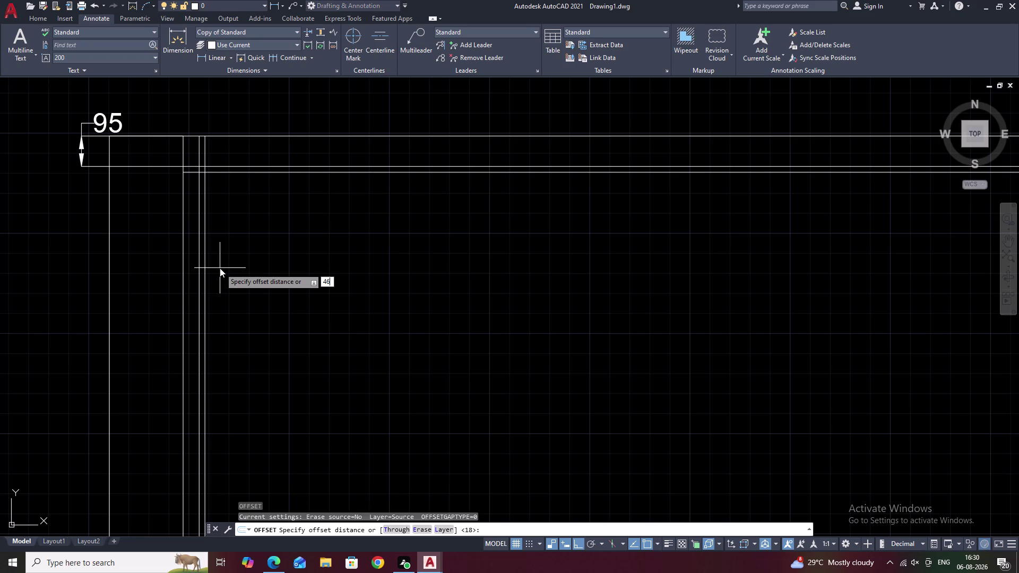
key(space)
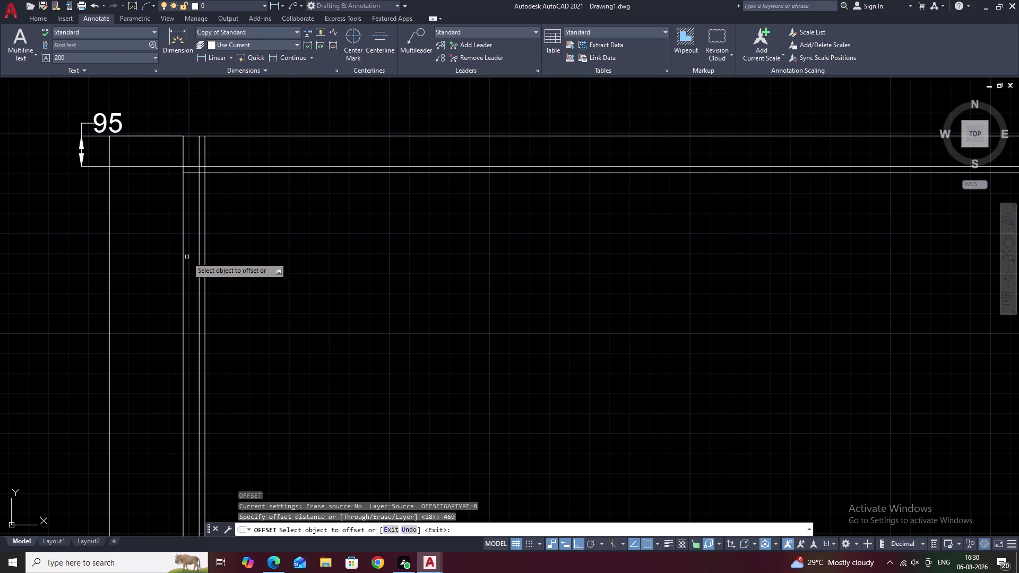
click(205, 261)
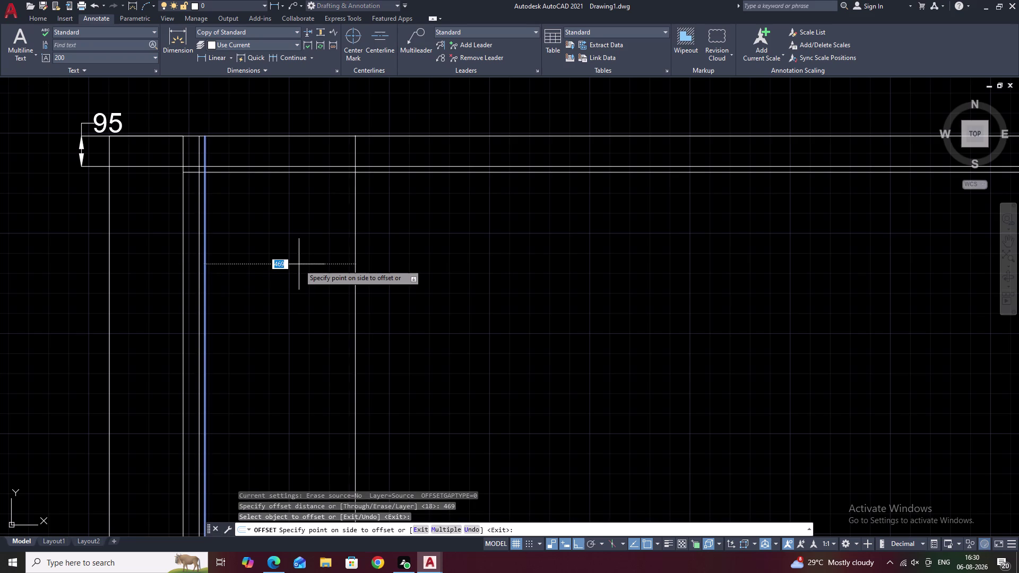
click(299, 264)
key(space)
Offset the new divider a further 460 units to the right.
key(space)
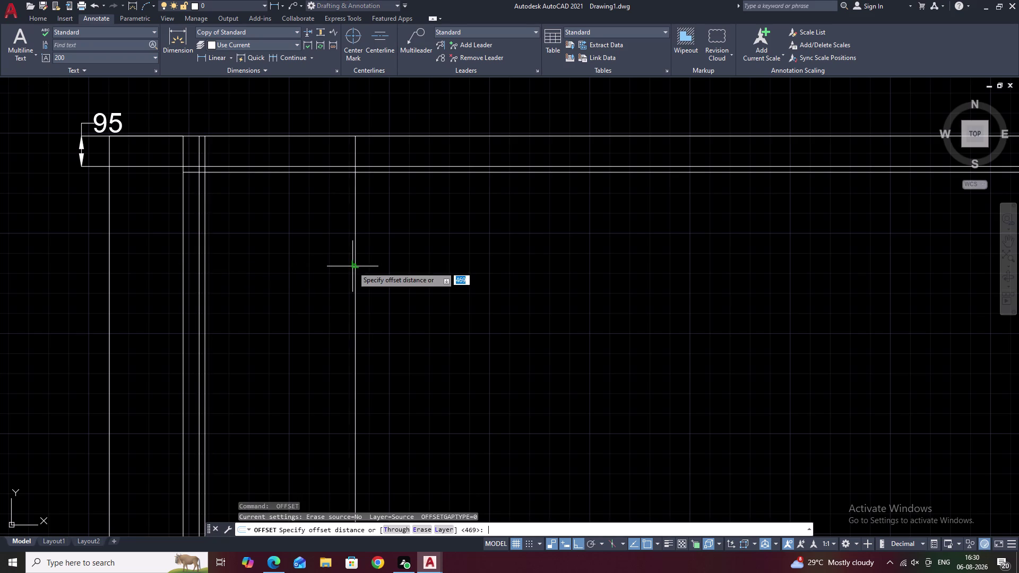
text(4)
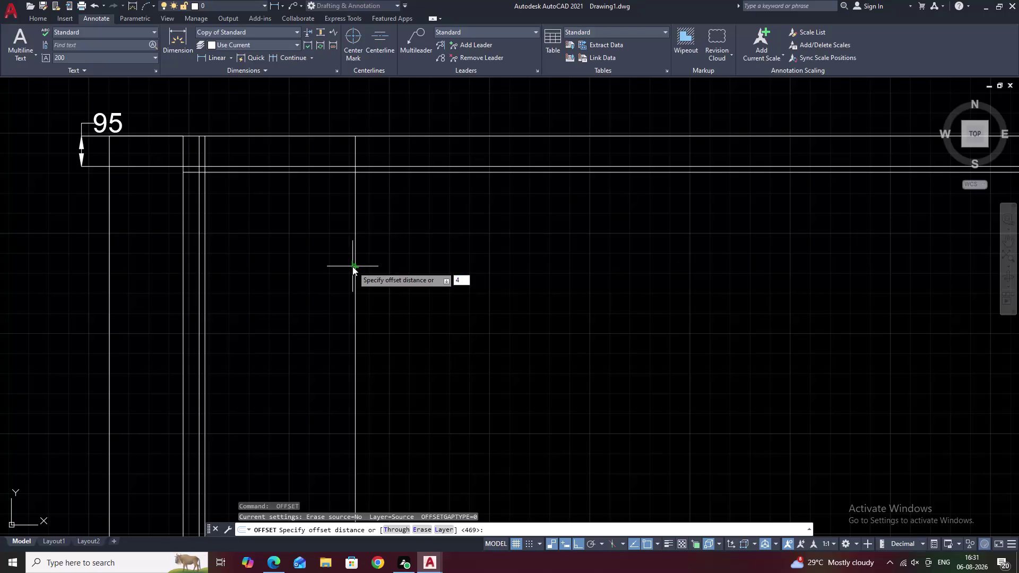
text(60)
key(space)
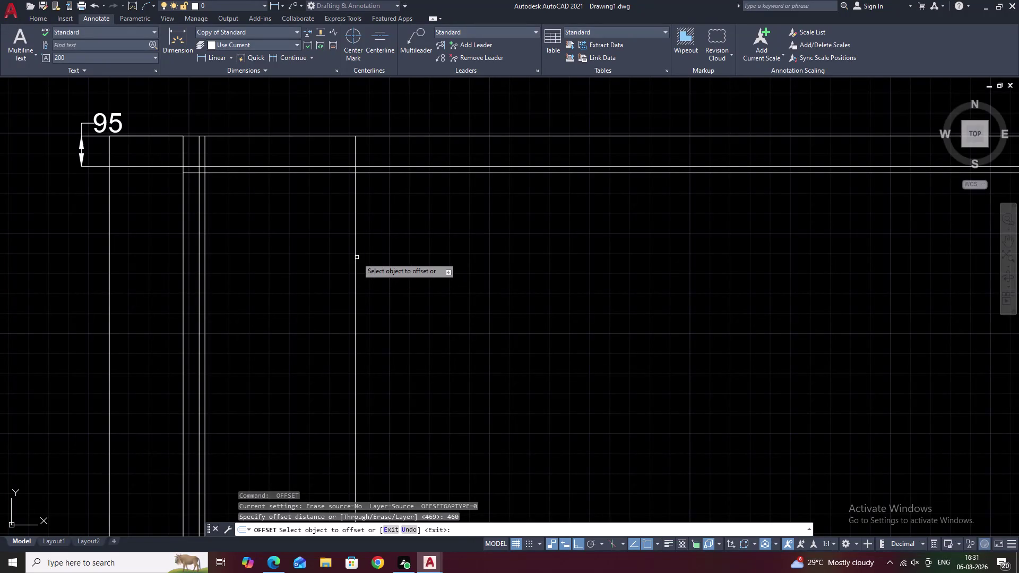
click(356, 278)
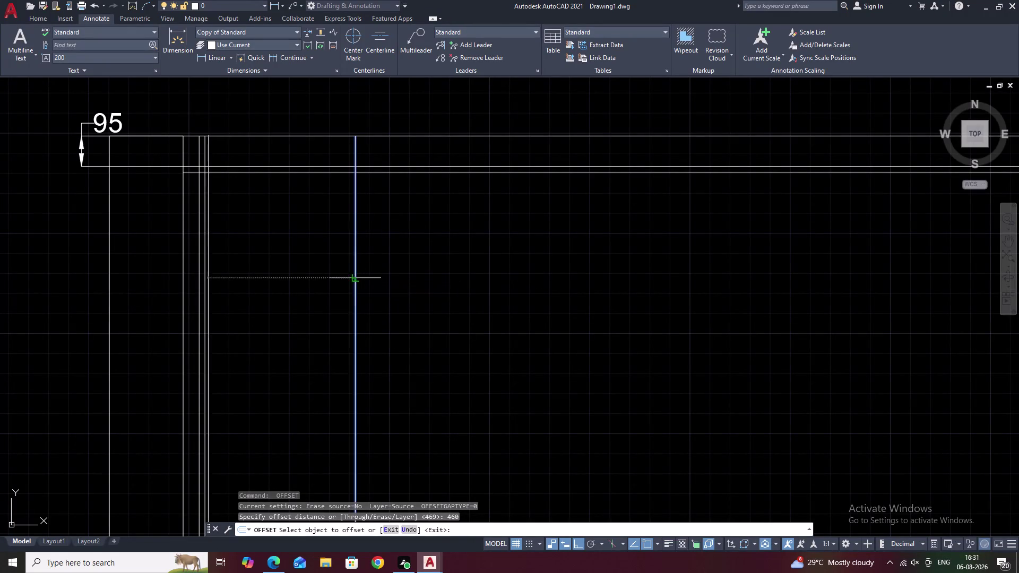
click(487, 275)
scroll(down, 3)
middle_drag(446, 363, 440, 143)
middle_drag(453, 258, 452, 231)
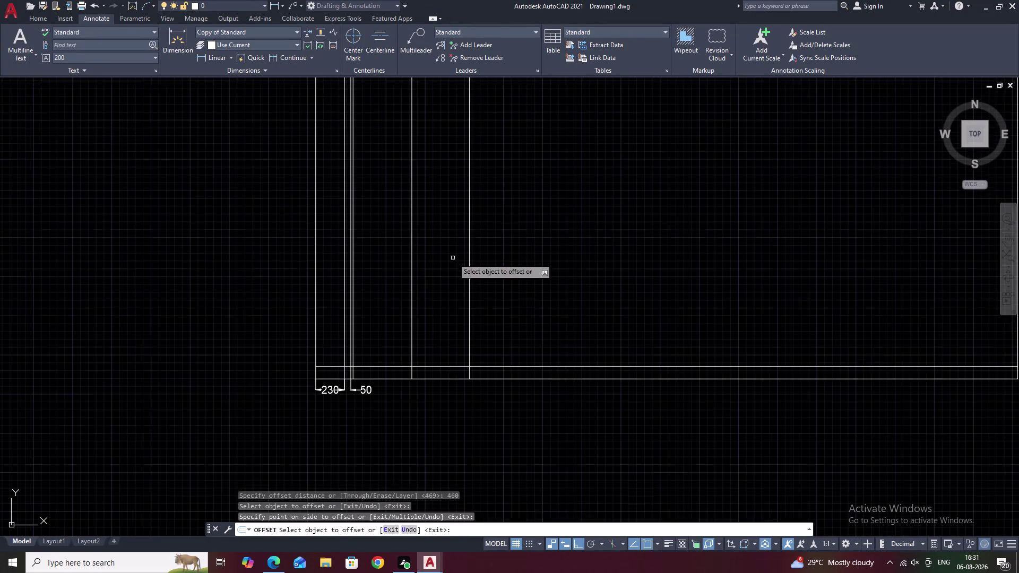
middle_drag(453, 231, 452, 173)
scroll(up, 3)
middle_drag(428, 266, 448, 188)
key(Escape)
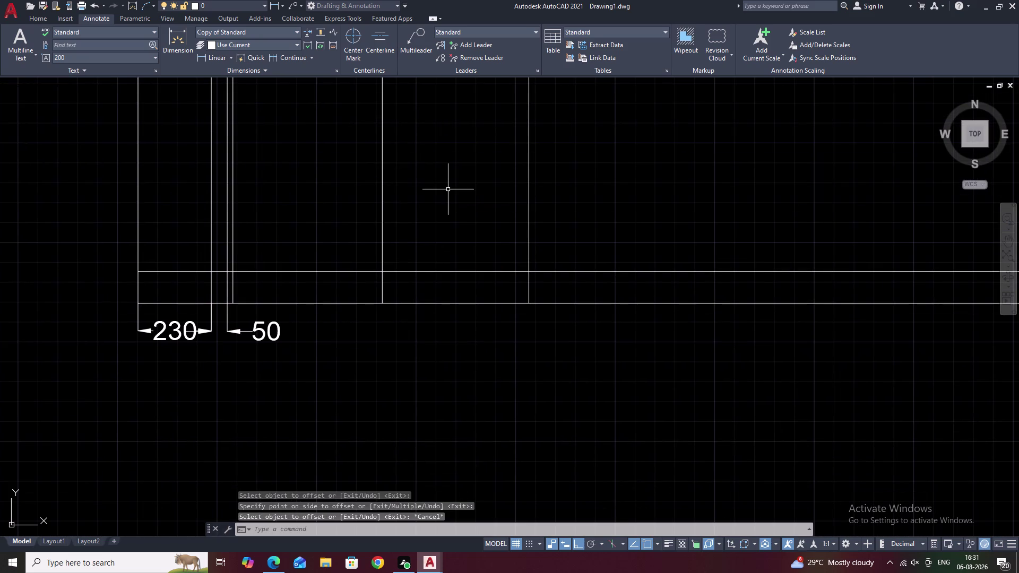
Trim the new divider's end below the plinth line.
text(TR)
key(space)
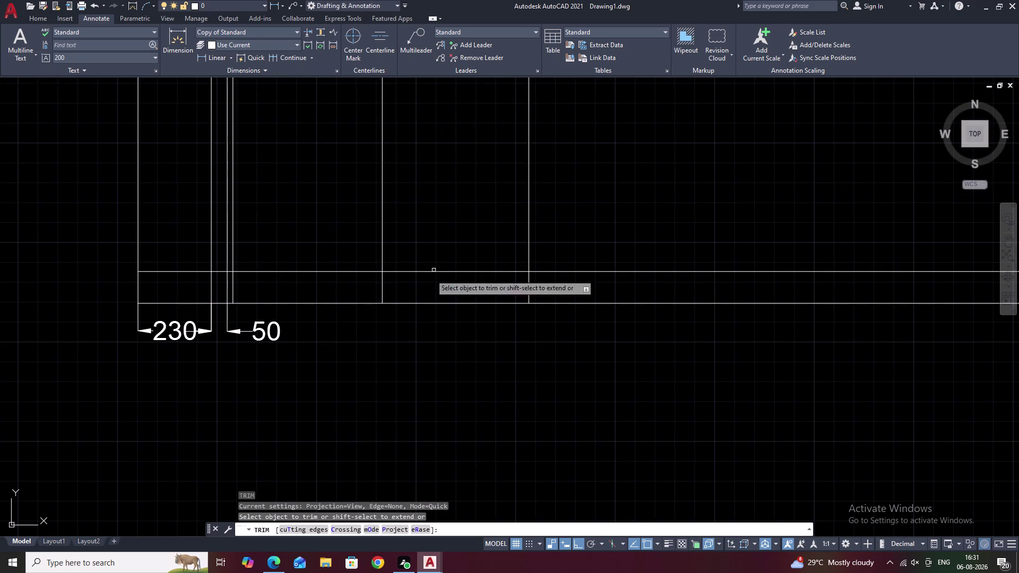
drag(393, 293, 338, 290)
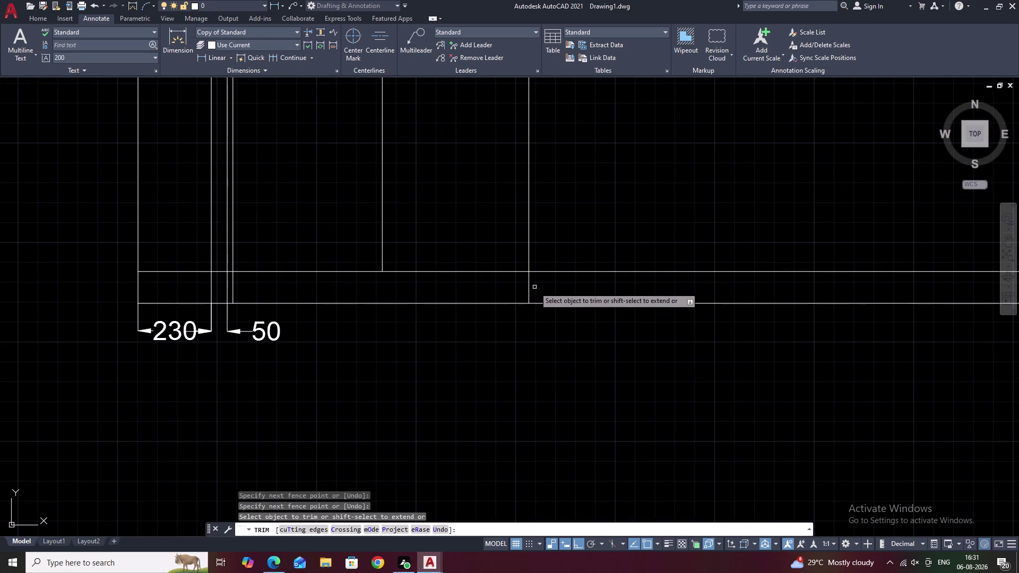
key(Escape)
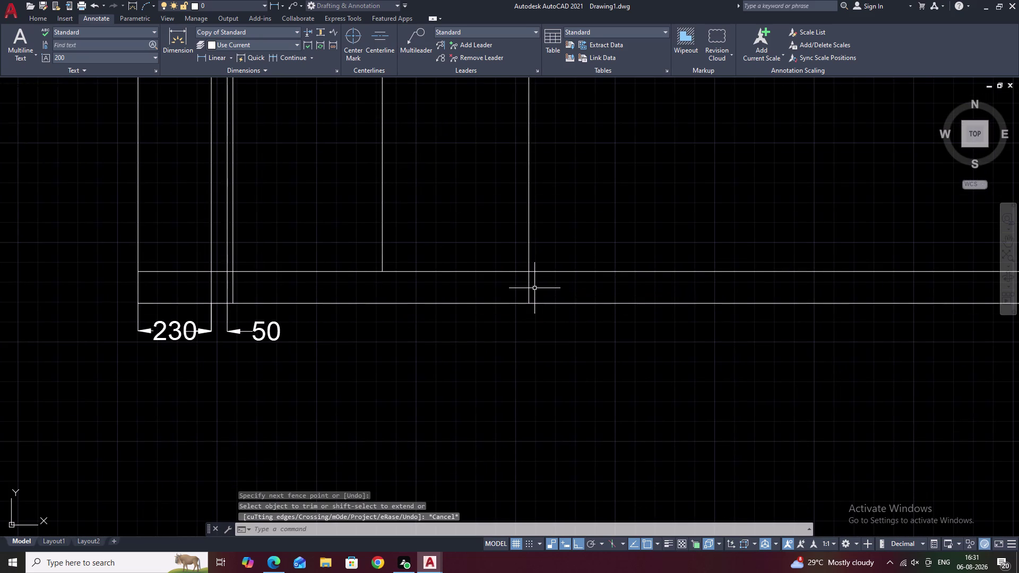
Offset the right divider by 18 for board thickness.
key(o)
key(space)
text(1)
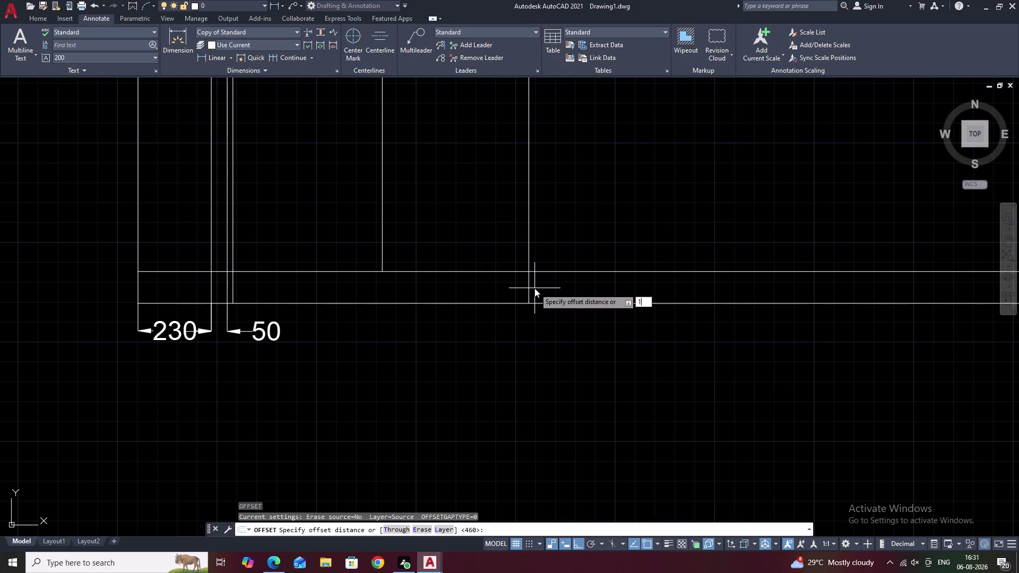
text(8)
key(space)
click(529, 237)
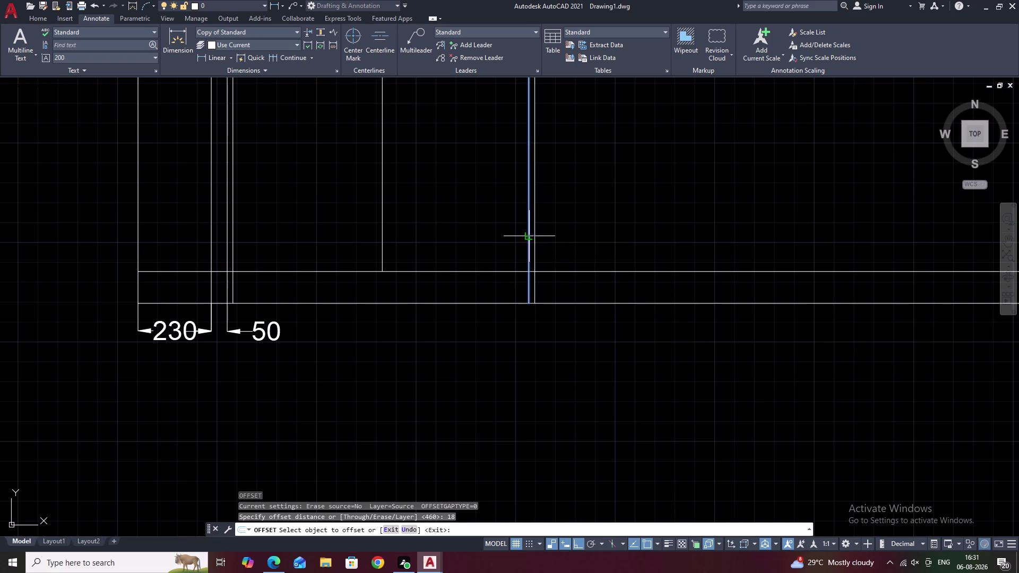
click(548, 236)
key(Escape)
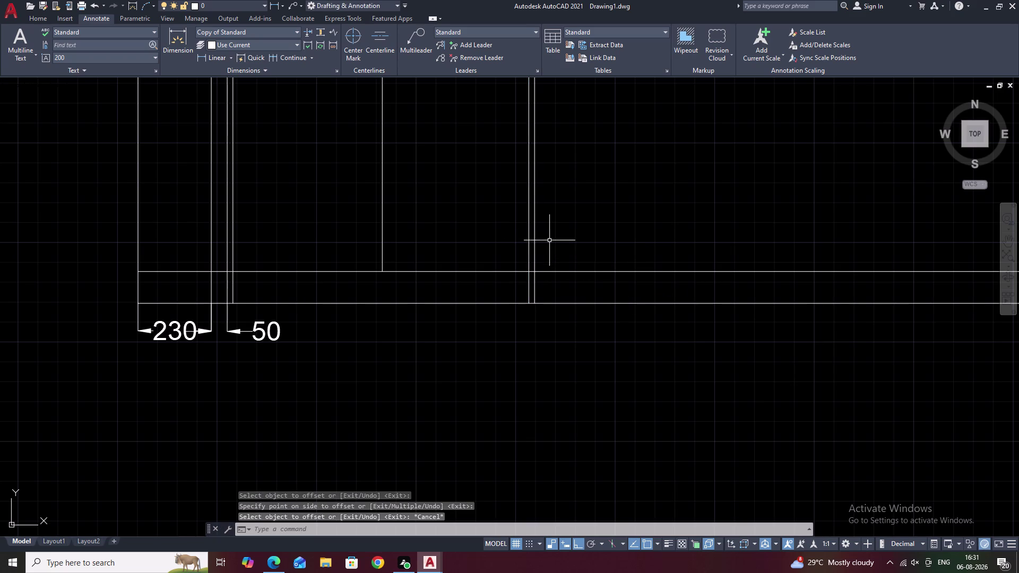
Trim the double divider's ends below the plinth line.
text(TR)
key(space)
drag(562, 286, 493, 288)
key(Escape)
scroll(down, 3)
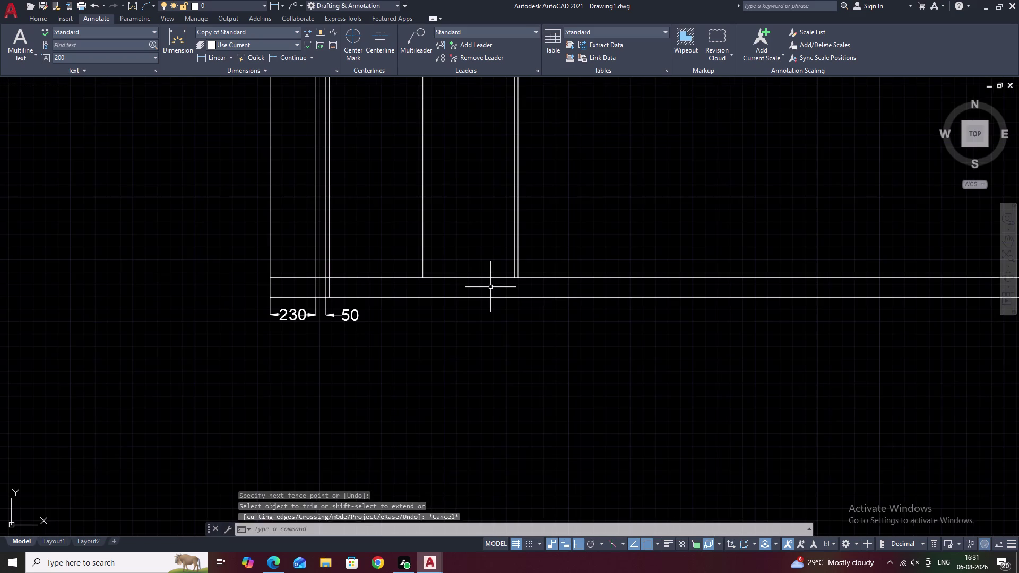
key(Escape)
middle_drag(568, 255, 560, 301)
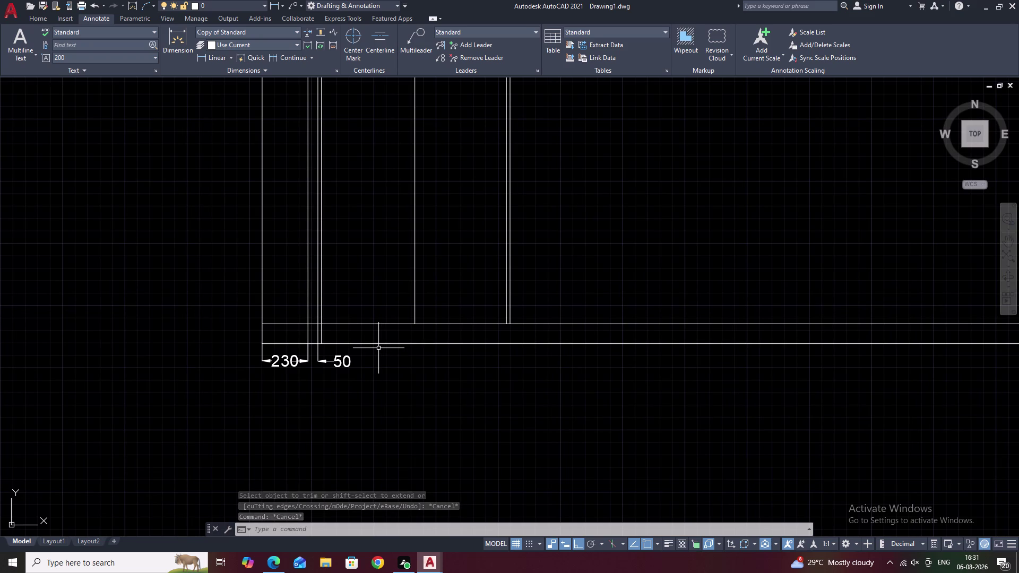
key(Escape)
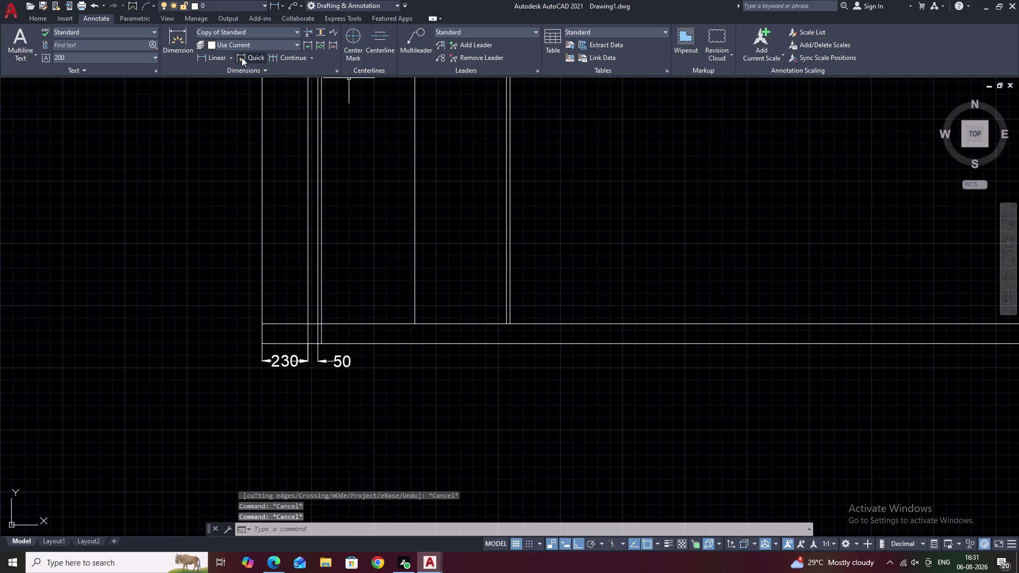
Dimension the next two divider spacings, 469 and 460, along the bottom.
click(206, 56)
middle_drag(382, 324, 387, 286)
scroll(up, 3)
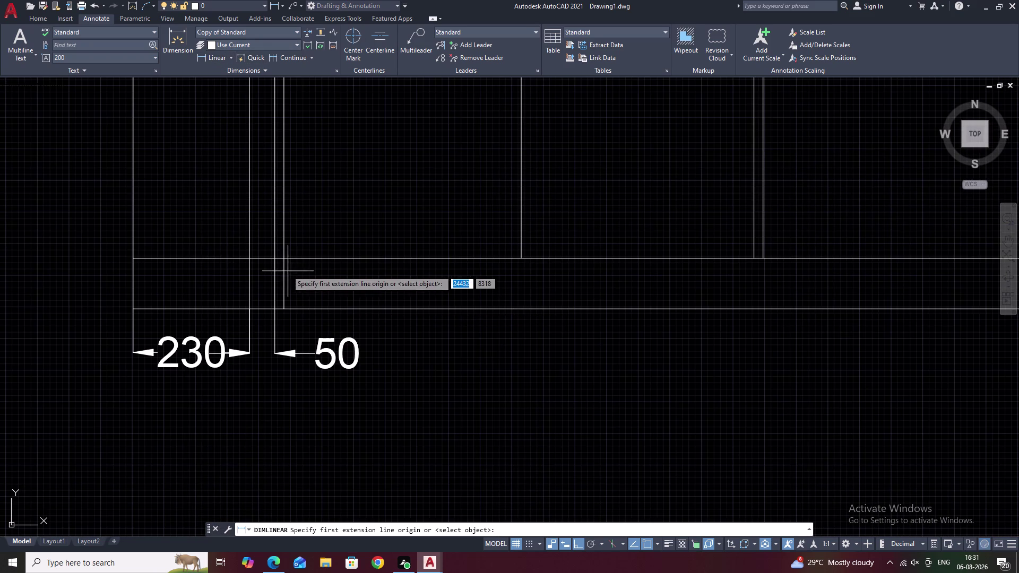
click(283, 259)
click(521, 261)
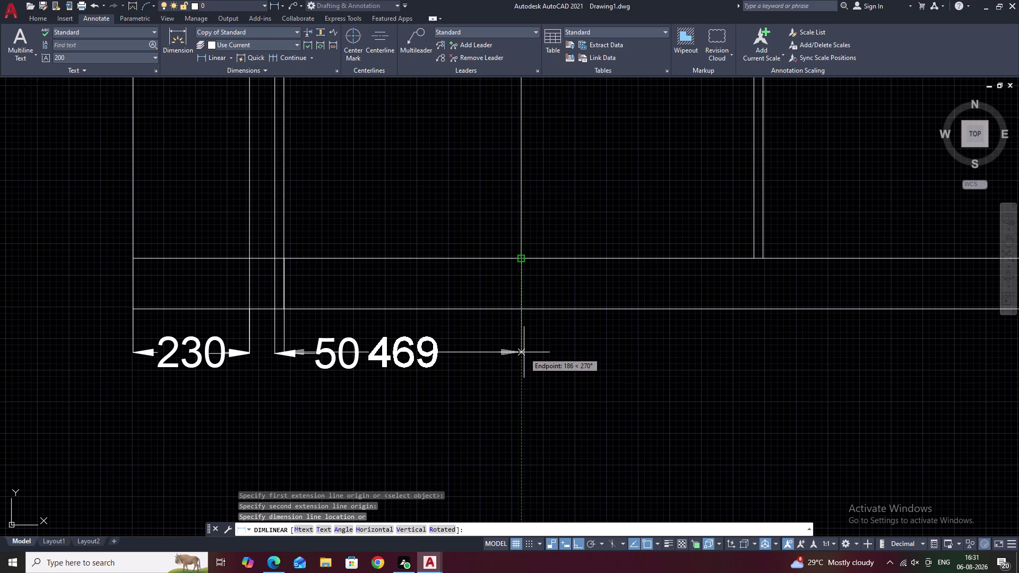
click(524, 355)
key(space)
click(522, 261)
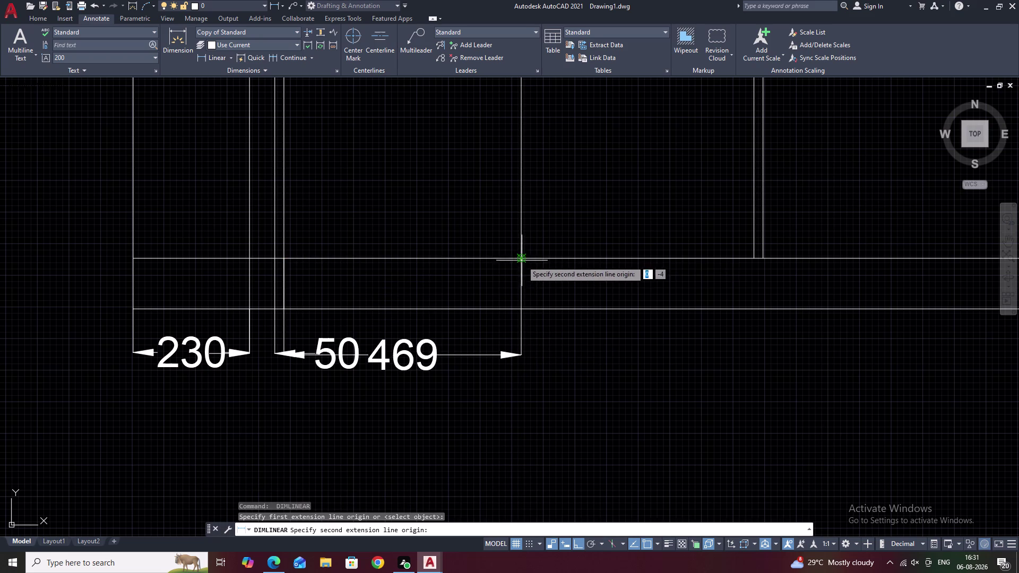
click(754, 259)
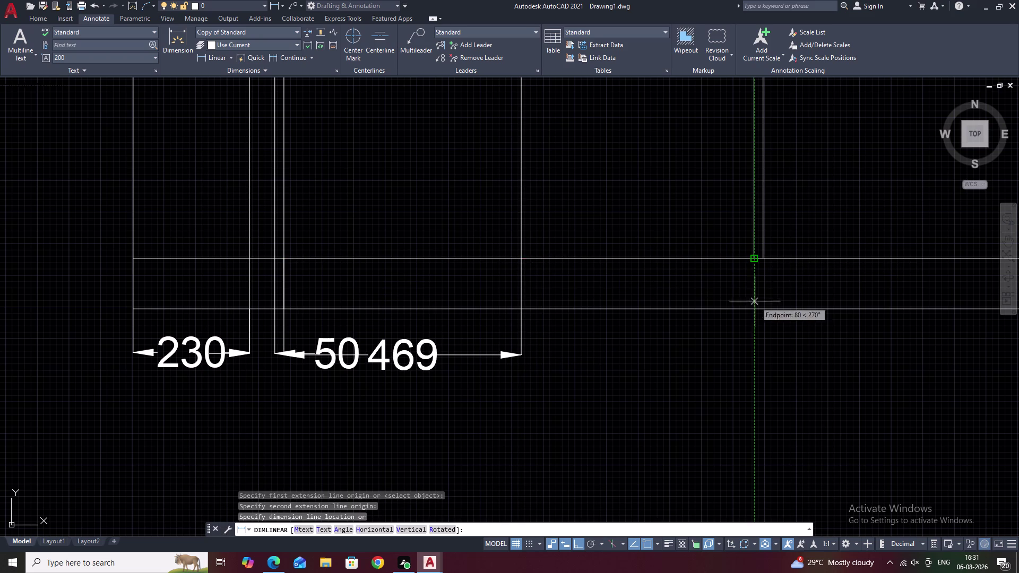
click(755, 353)
key(Escape)
click(521, 239)
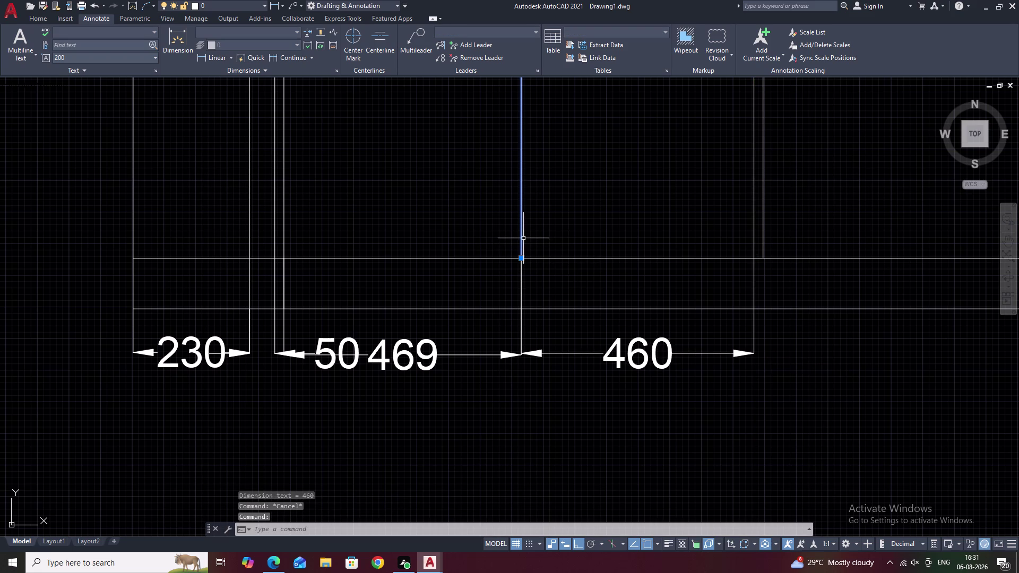
Erase the unwanted line and bring up the Dimension Style Manager with D.
text(E)
key(space)
scroll(down, 3)
middle_drag(562, 302, 448, 320)
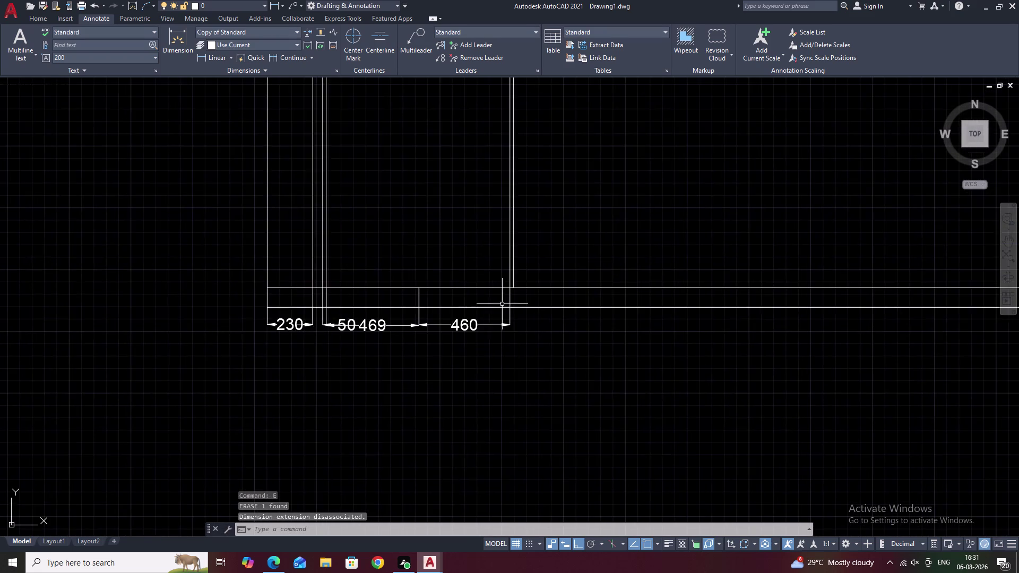
scroll(down, 3)
middle_drag(518, 301, 487, 321)
scroll(up, 3)
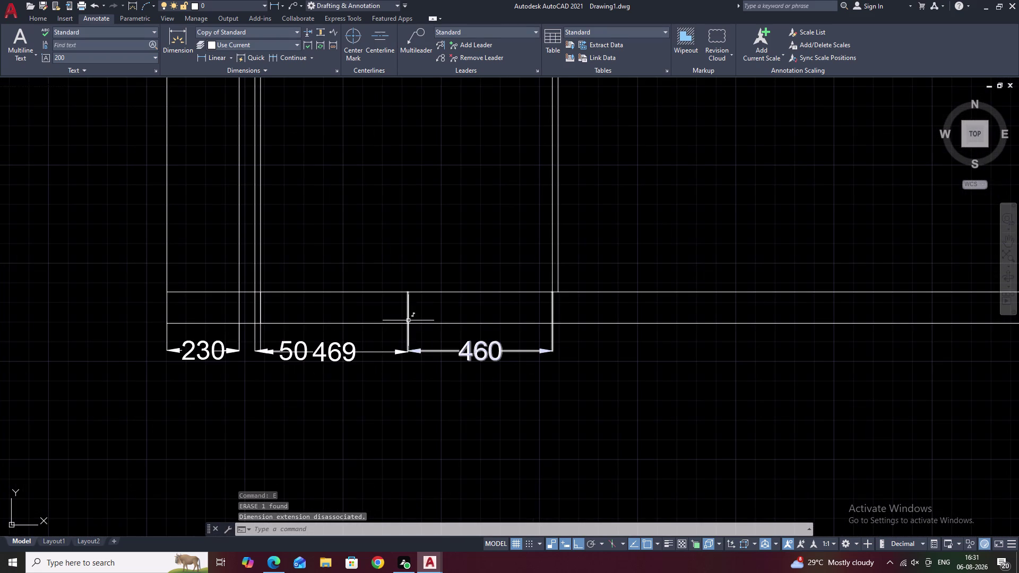
text(D)
key(space)
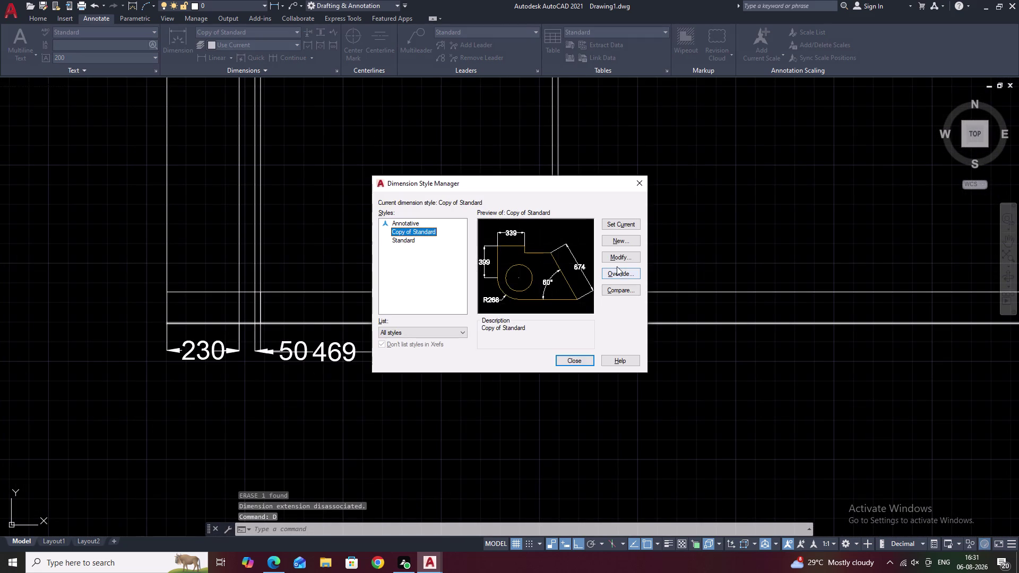
On the Lines tab, set Offset from origin and Extend beyond dim lines to 0.
double_click(617, 259)
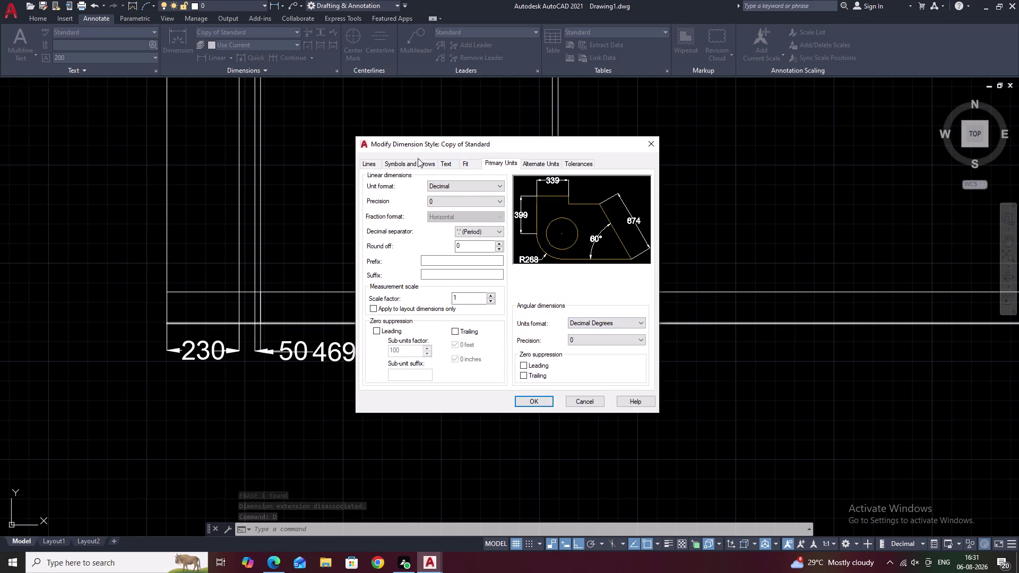
click(372, 164)
right_click(373, 164)
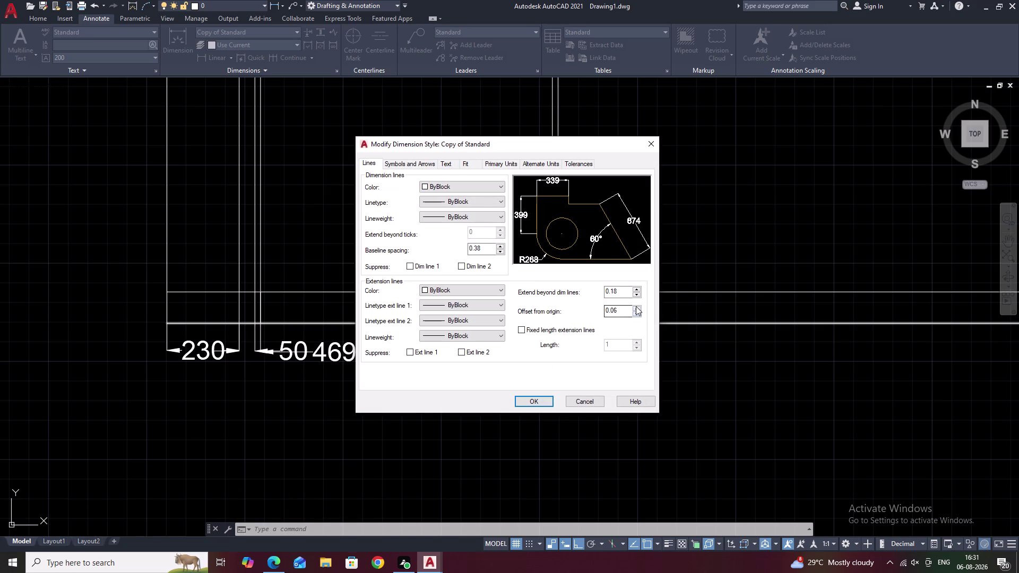
click(636, 306)
right_click(636, 307)
double_click(636, 307)
drag(628, 312, 565, 308)
drag(565, 309, 558, 308)
key(BackSpace)
key(0)
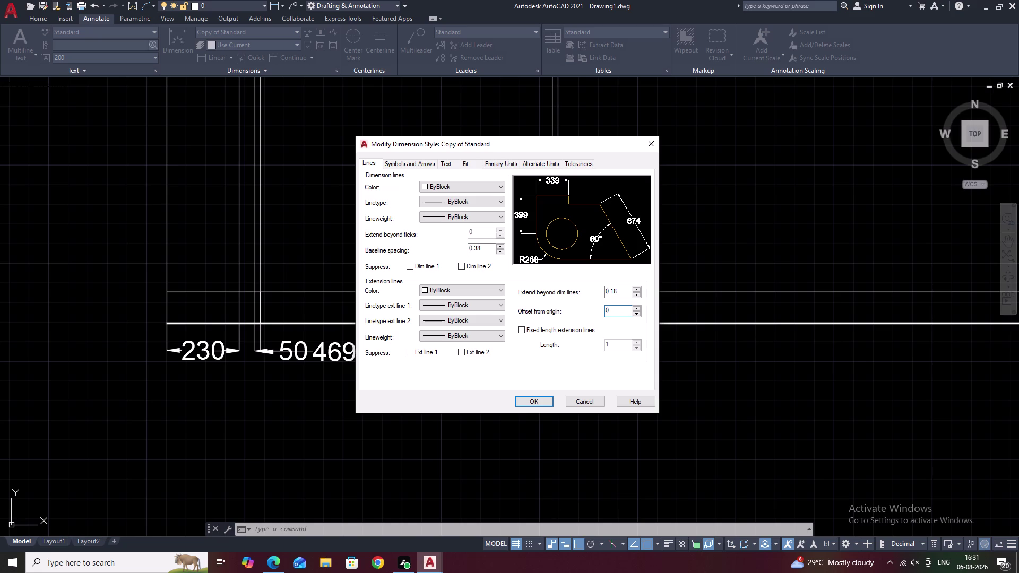
drag(620, 293, 573, 294)
key(BackSpace)
key(0)
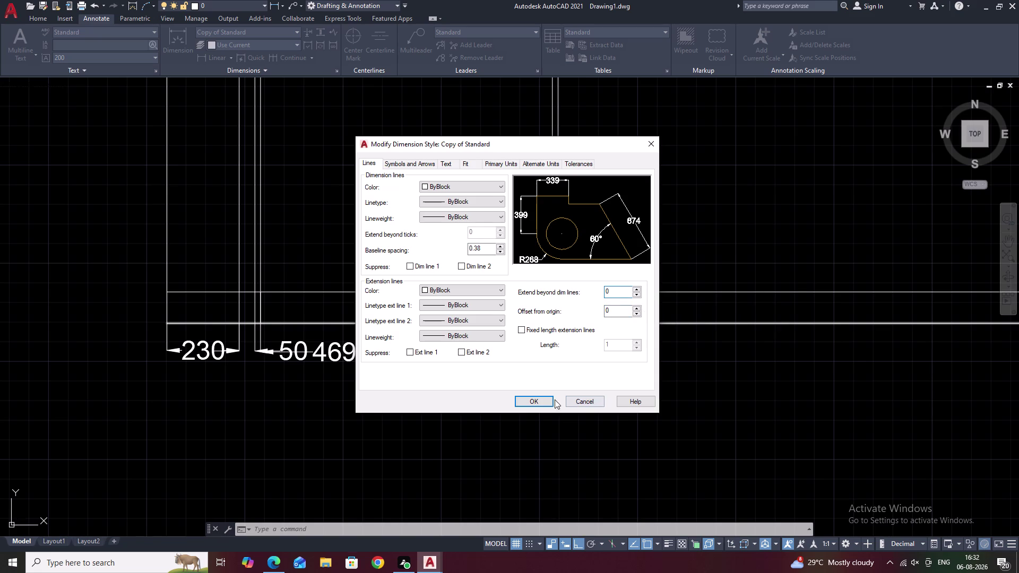
click(542, 399)
click(583, 357)
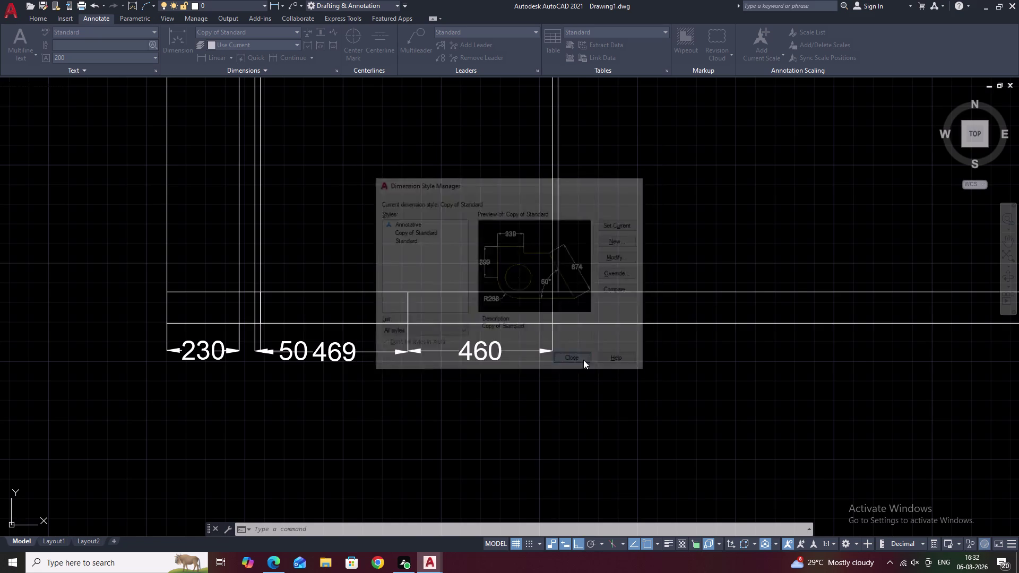
key(Escape)
scroll(down, 3)
Pan to the wardrobe top and fence-trim the protruding line ends.
middle_drag(580, 352, 449, 415)
middle_drag(492, 357, 479, 366)
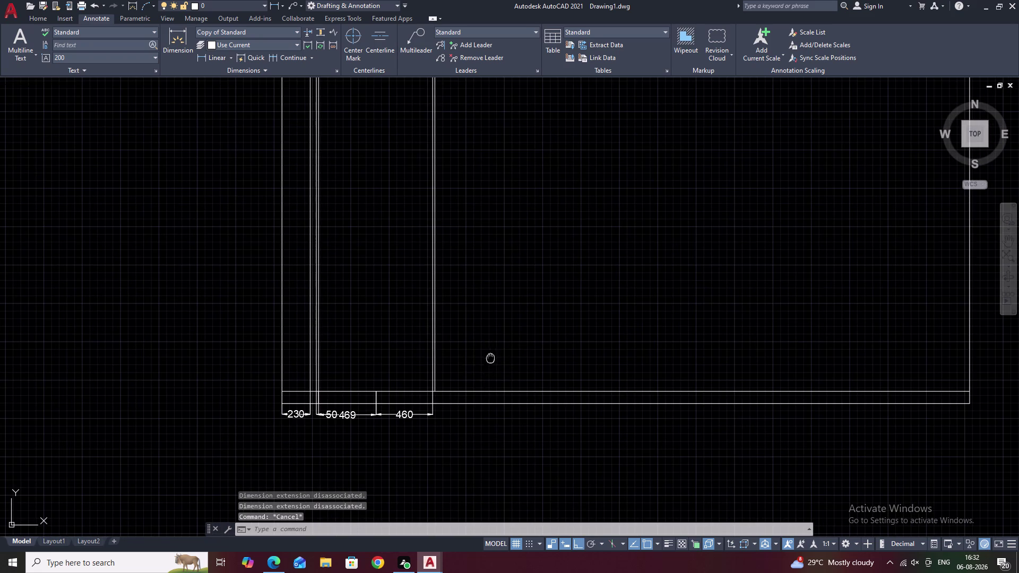
middle_drag(479, 365, 423, 406)
middle_drag(425, 177, 384, 218)
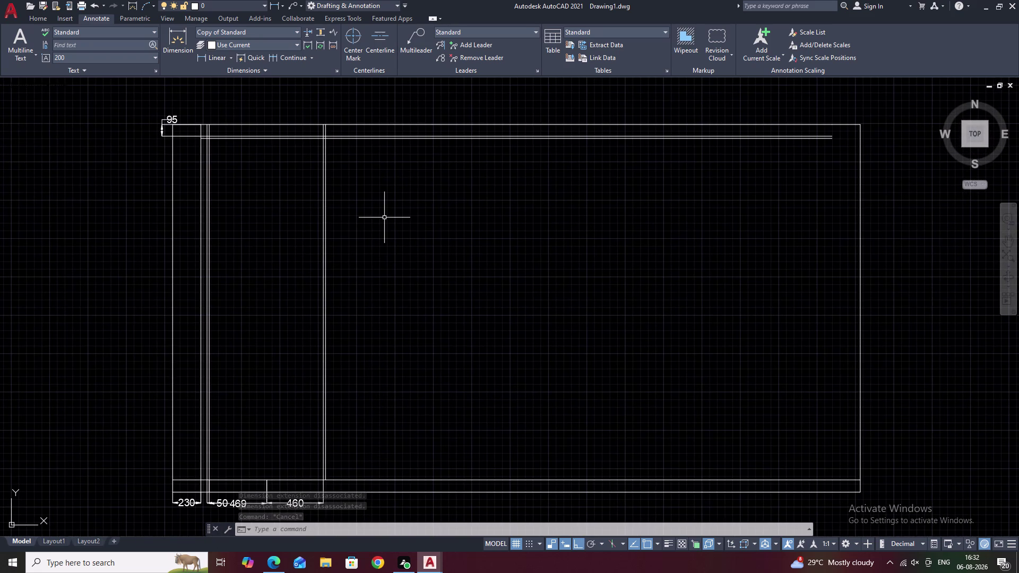
middle_drag(343, 155, 376, 190)
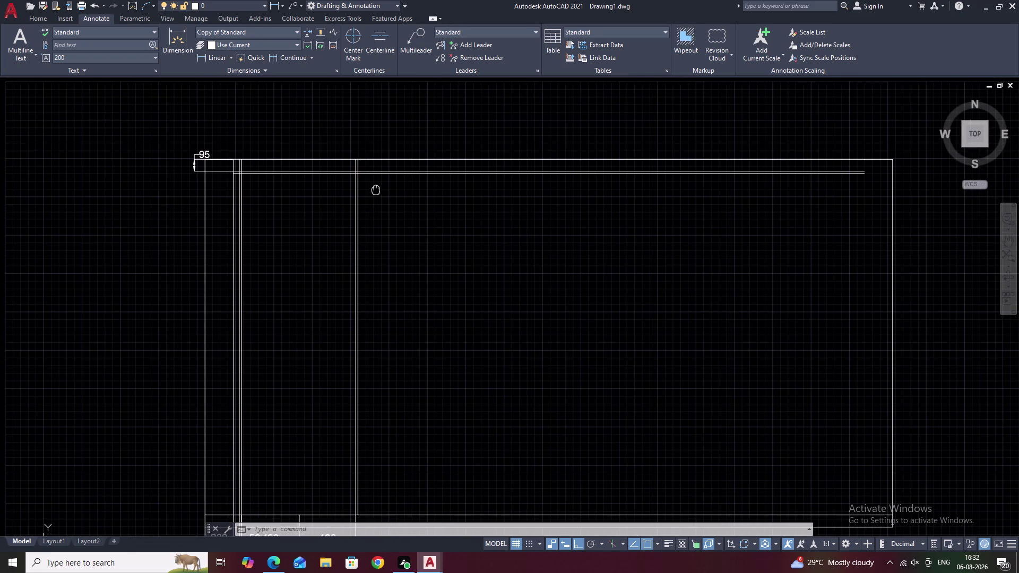
text(TR)
key(space)
scroll(up, 3)
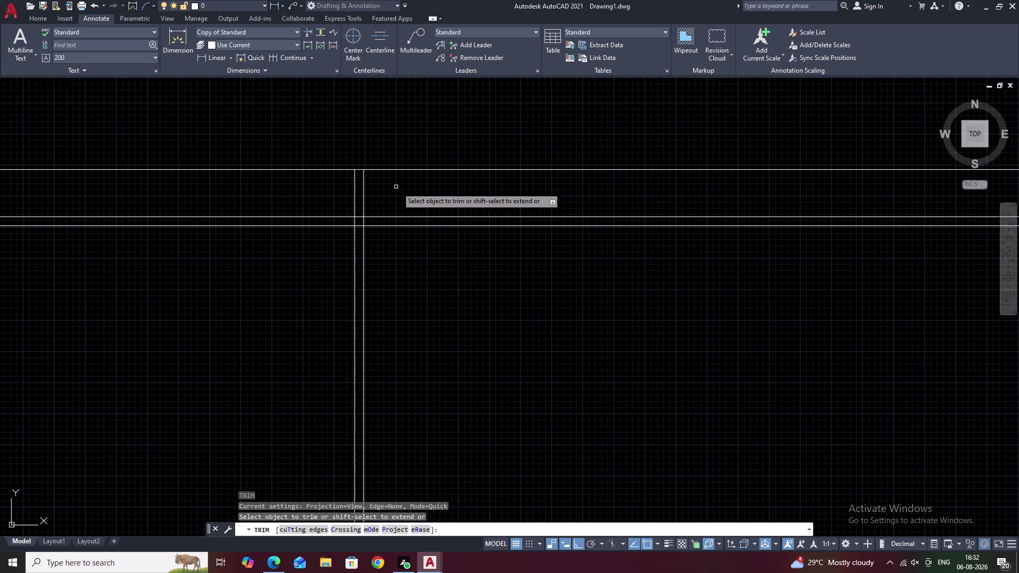
drag(385, 189, 308, 191)
scroll(up, 3)
click(362, 231)
drag(357, 231, 311, 229)
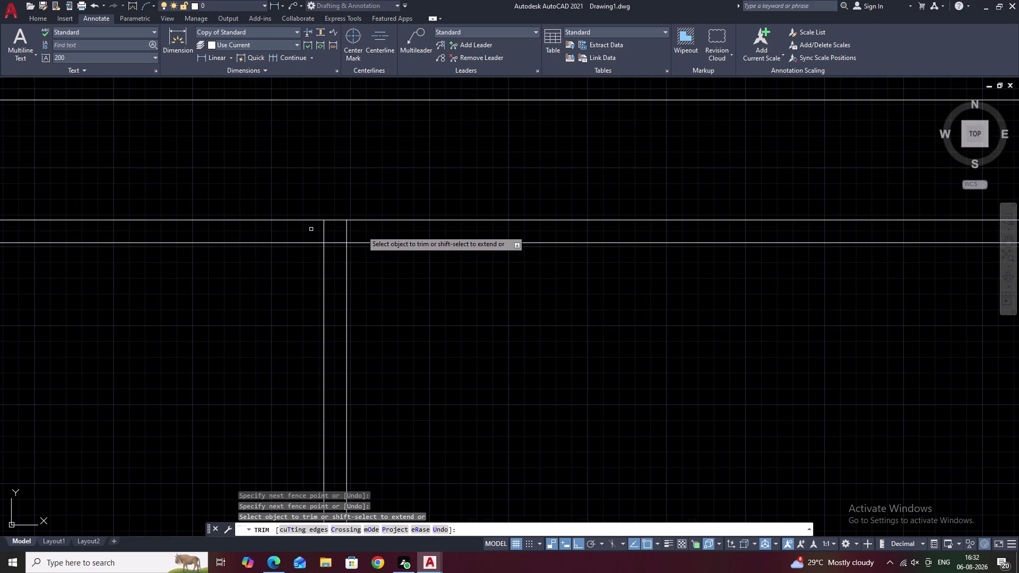
drag(312, 230, 311, 229)
drag(351, 229, 305, 231)
scroll(down, 3)
scroll(down, 3)
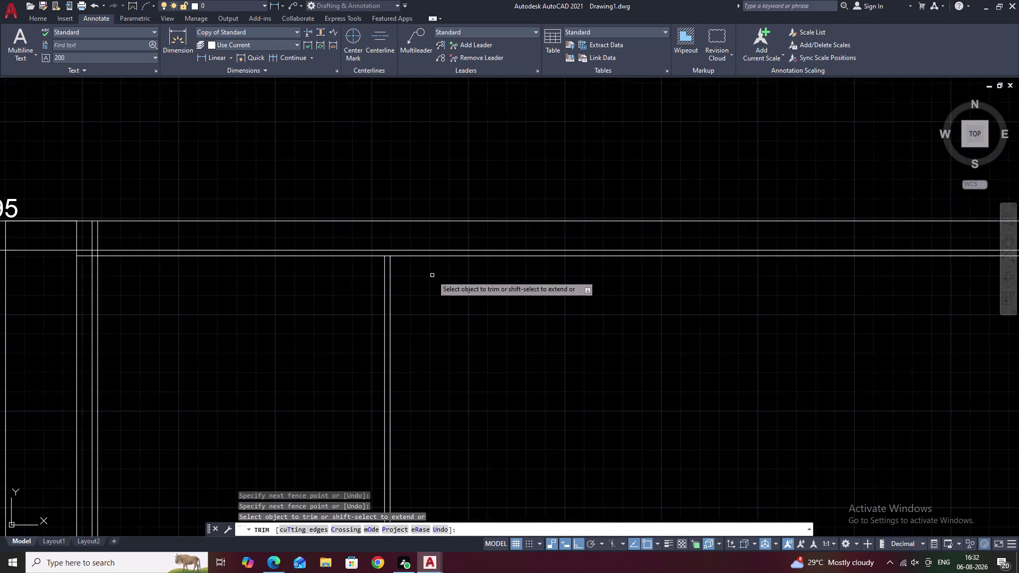
middle_drag(432, 275, 438, 235)
key(Escape)
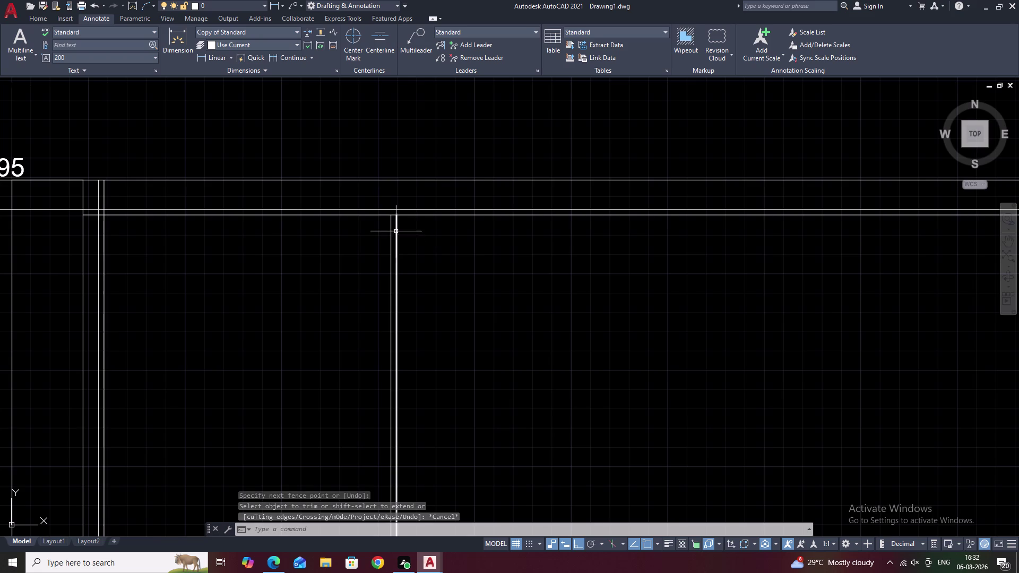
Undo the previous trim.
scroll(up, 3)
key(ctrl+z)
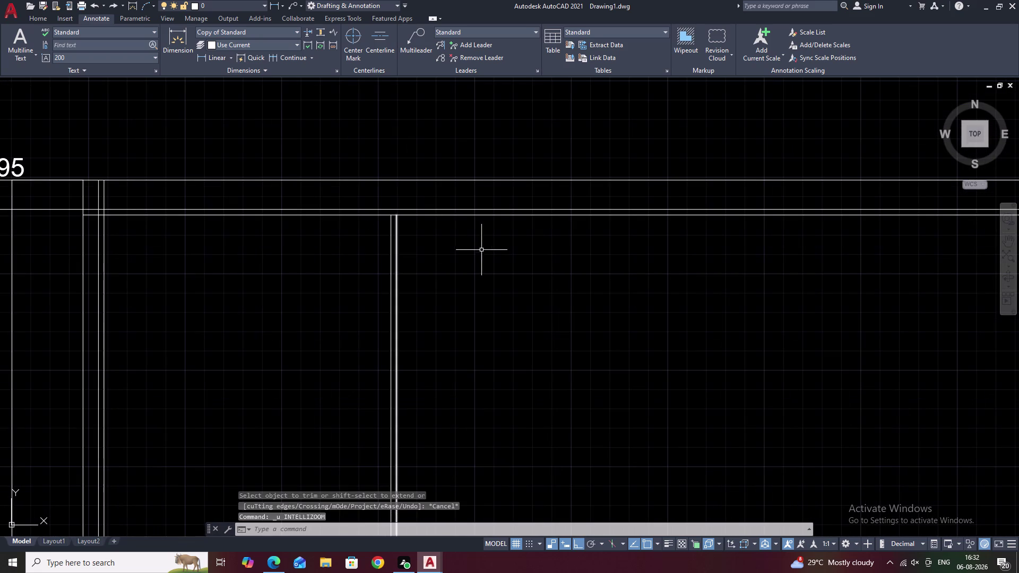
key(ctrl+z)
key(Escape)
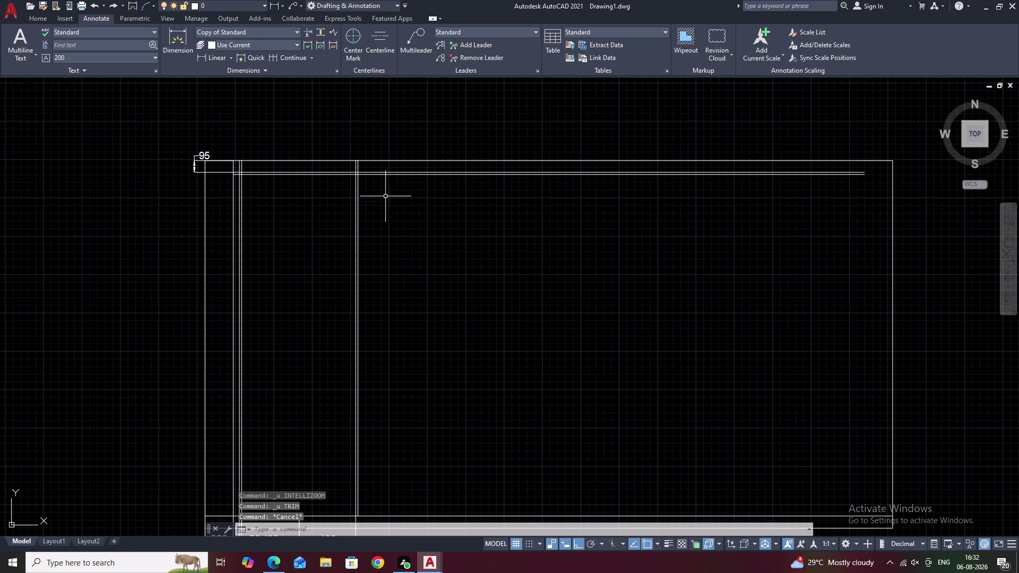
Trim the divider back to the top shelf line with a fence selection.
scroll(up, 3)
text(T)
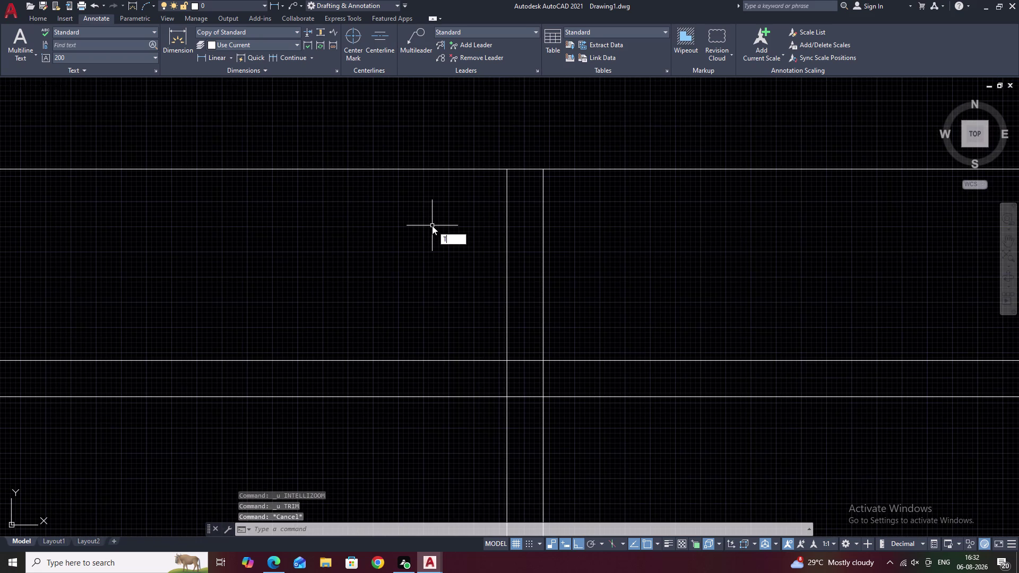
text(R)
key(space)
drag(691, 247, 490, 278)
scroll(down, 3)
scroll(down, 3)
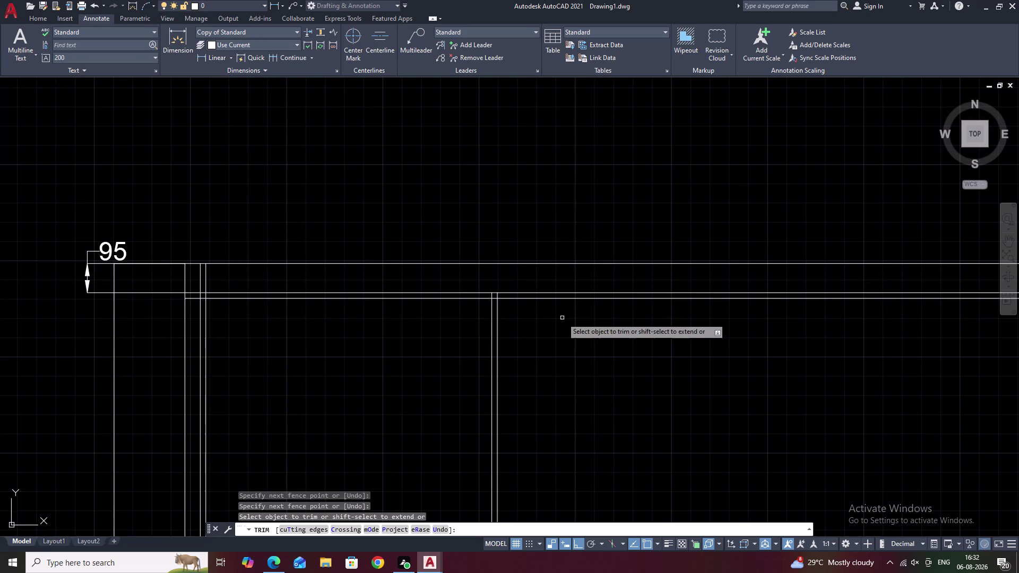
middle_drag(564, 325, 503, 270)
middle_drag(518, 317, 482, 224)
scroll(down, 3)
middle_drag(521, 268, 412, 197)
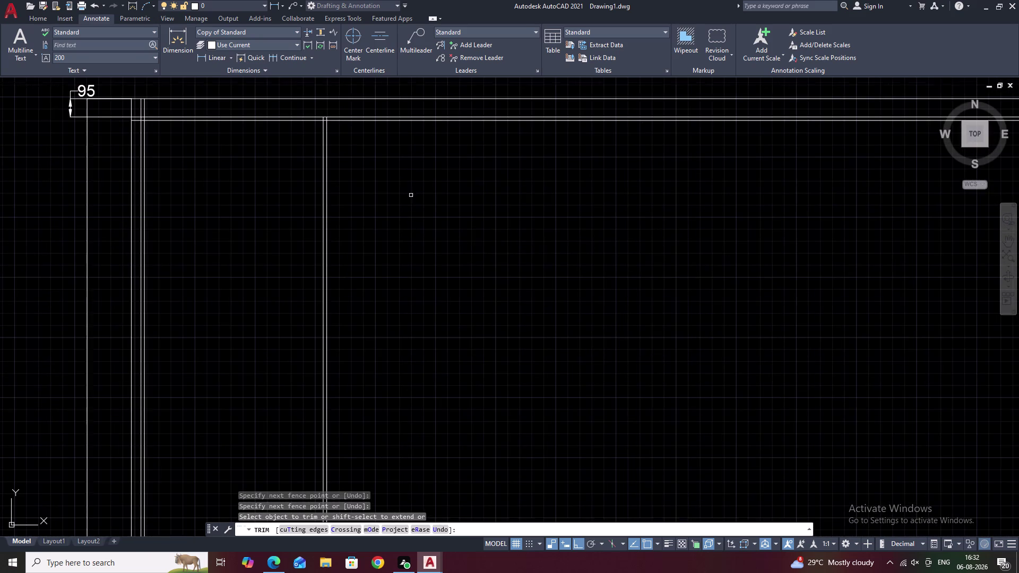
key(Escape)
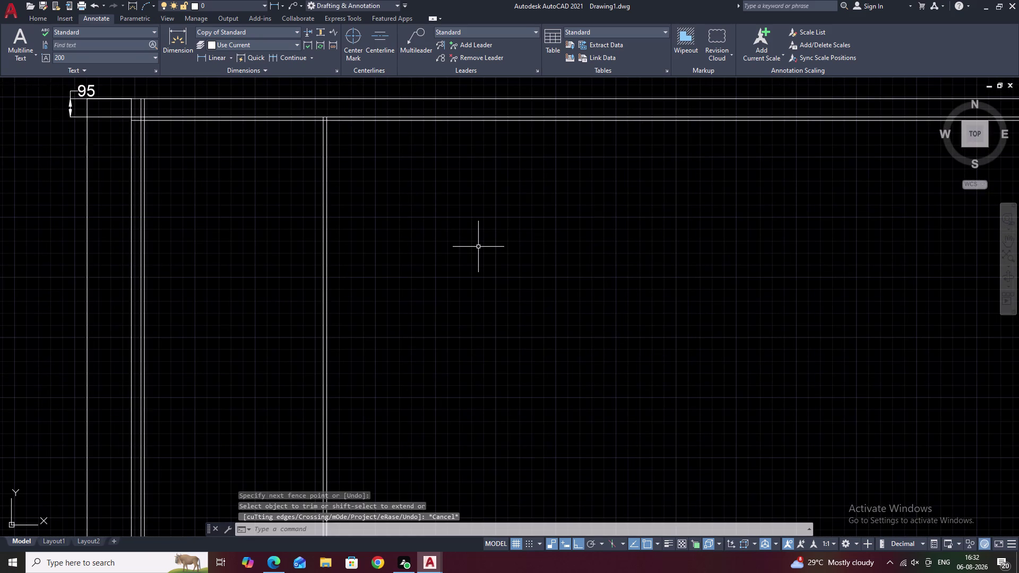
text(O)
key(space)
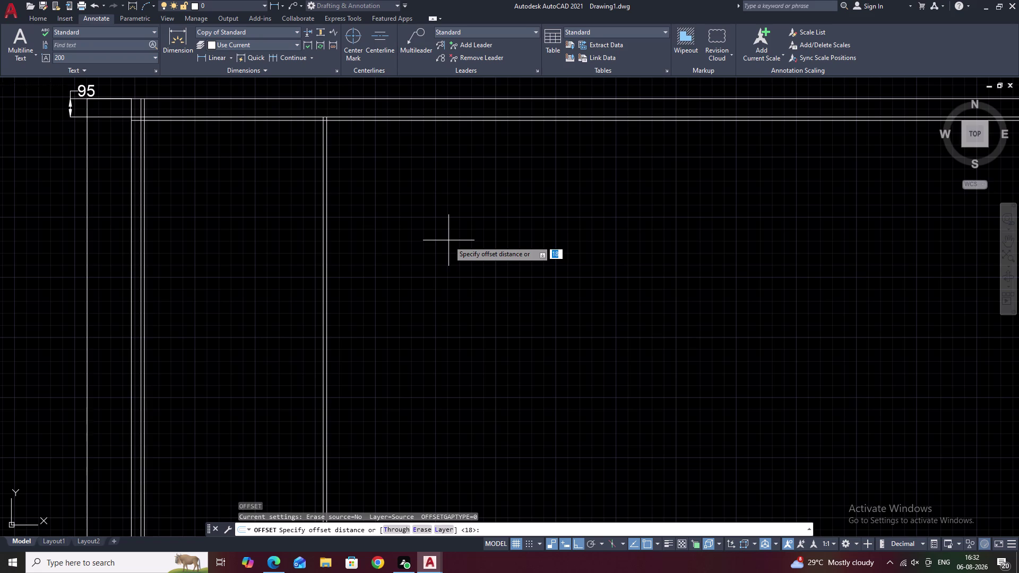
Offset the partition line 920 to the right.
key(9)
text(20)
key(space)
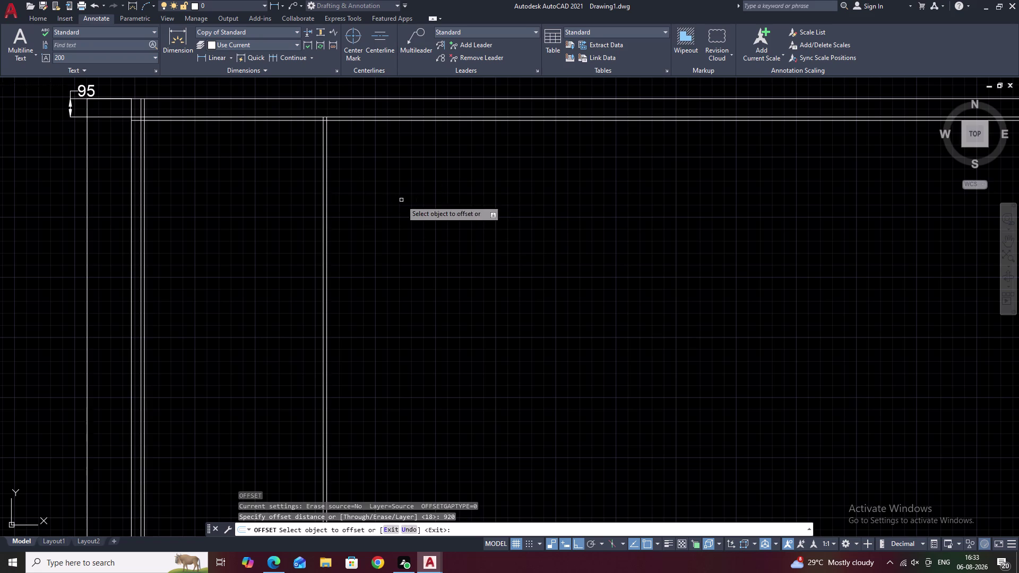
click(327, 202)
click(542, 214)
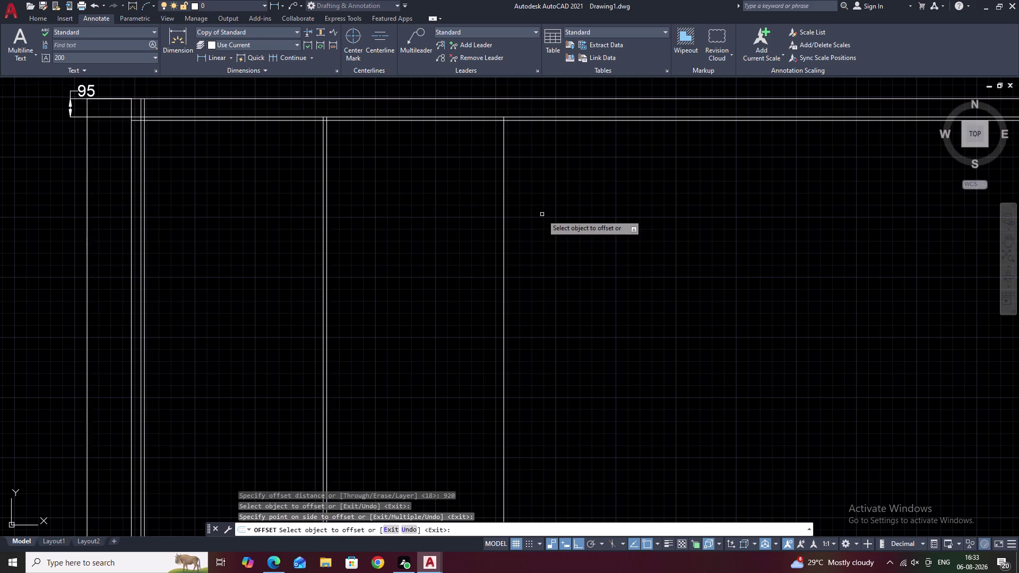
key(space)
Offset the new divider line by 18 to give it thickness.
key(space)
text(18)
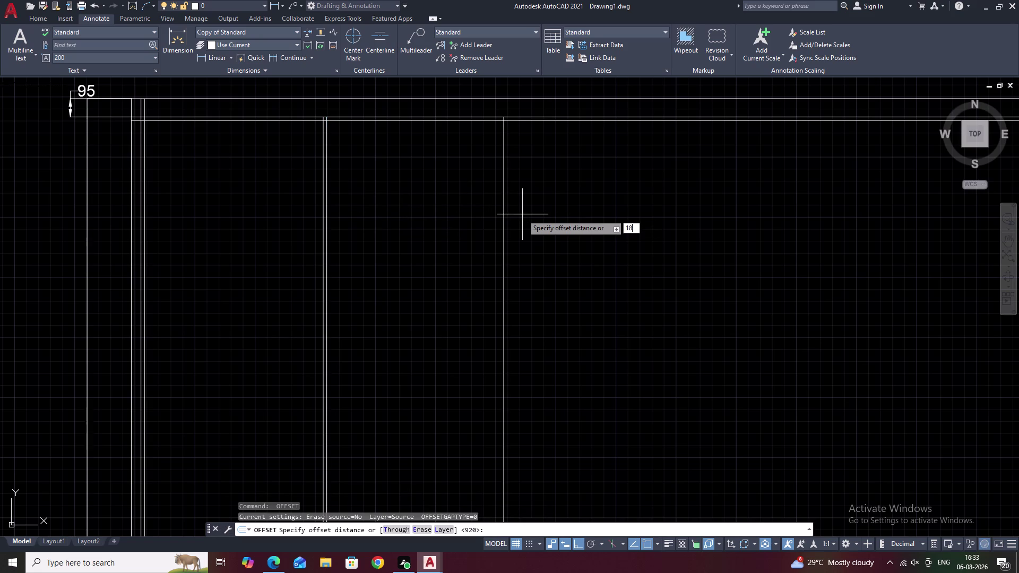
key(space)
click(503, 193)
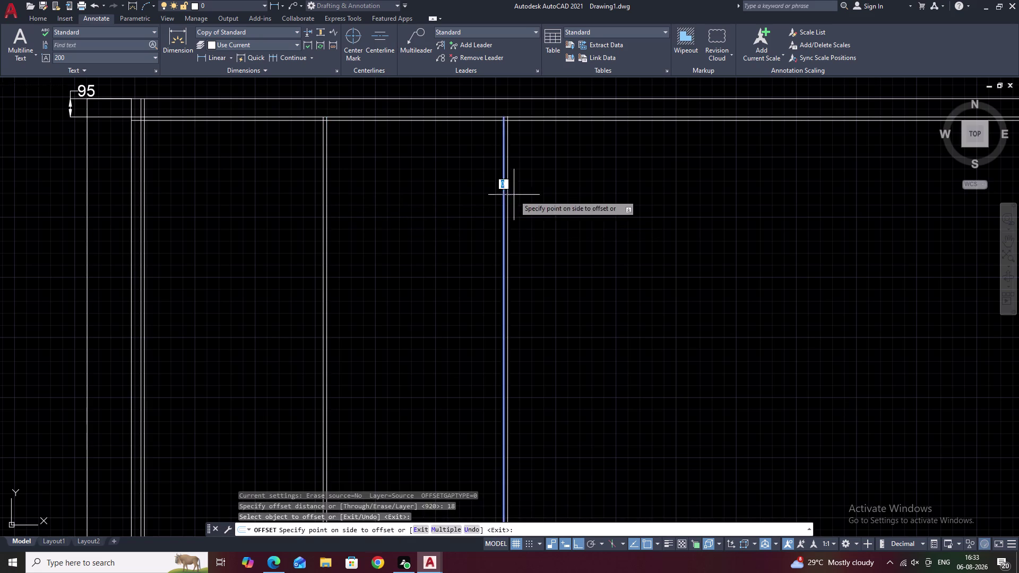
click(536, 197)
scroll(down, 3)
middle_drag(554, 232, 537, 208)
scroll(up, 3)
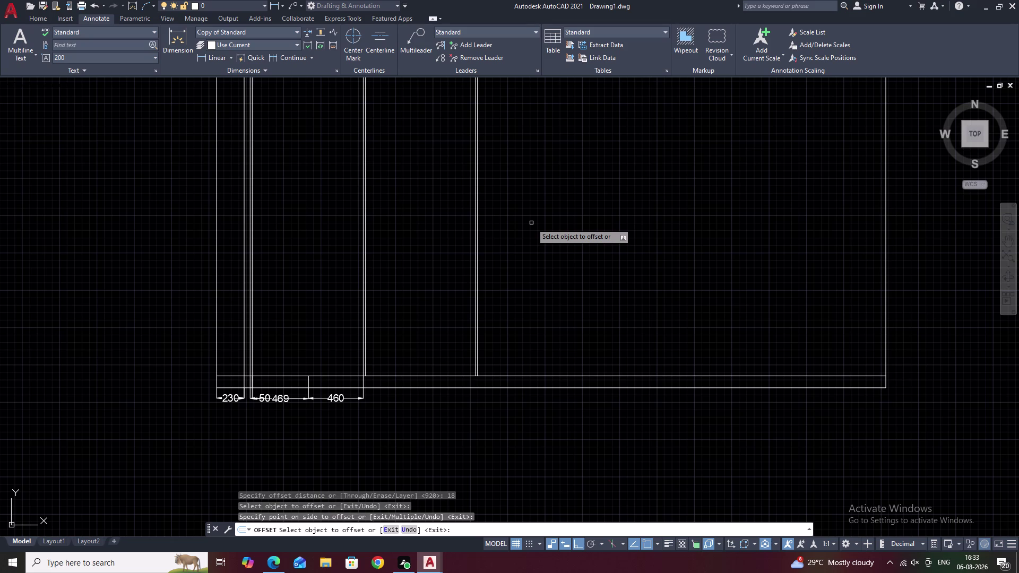
key(space)
Offset another partition line 920 to the right, correcting a mistyped 950.
key(space)
text(9)
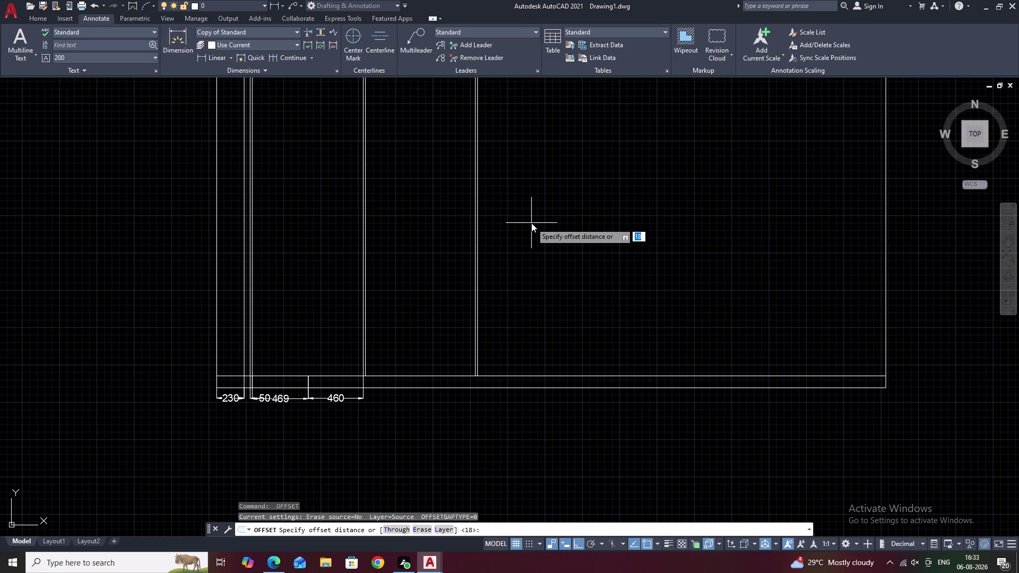
text(50)
key(space)
key(space)
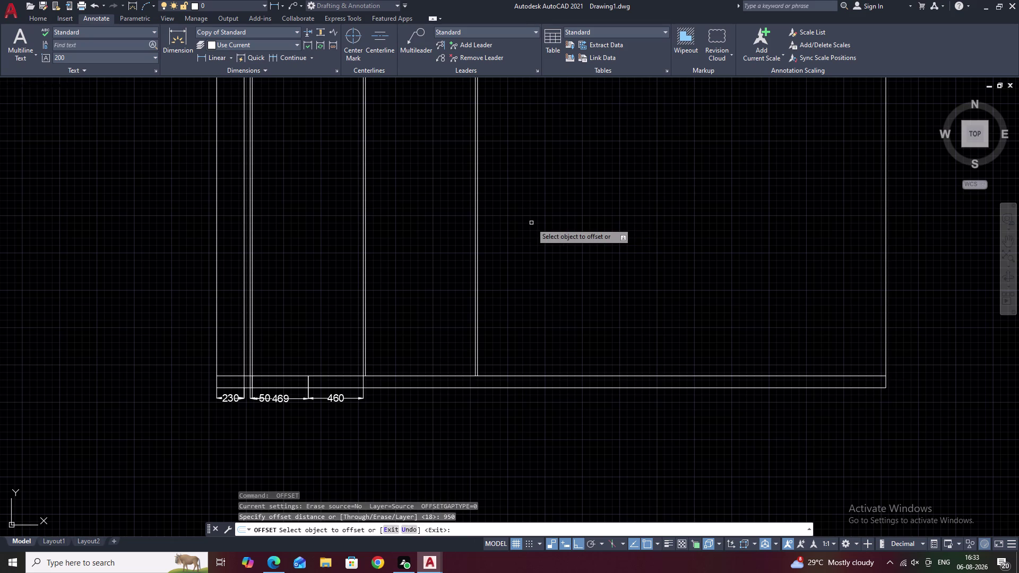
key(space)
text(95)
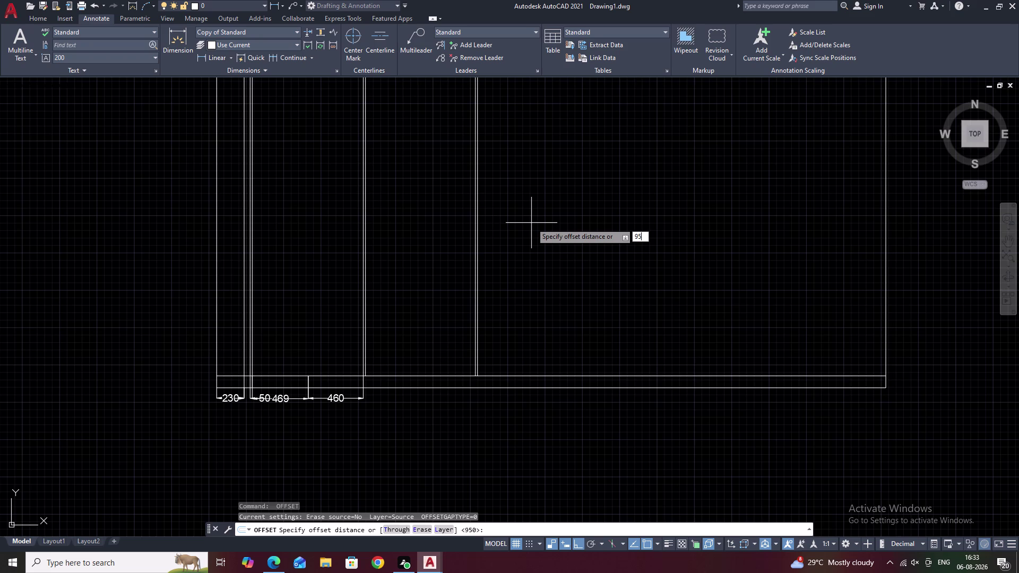
key(BackSpace)
text(2)
text(0)
key(space)
scroll(up, 3)
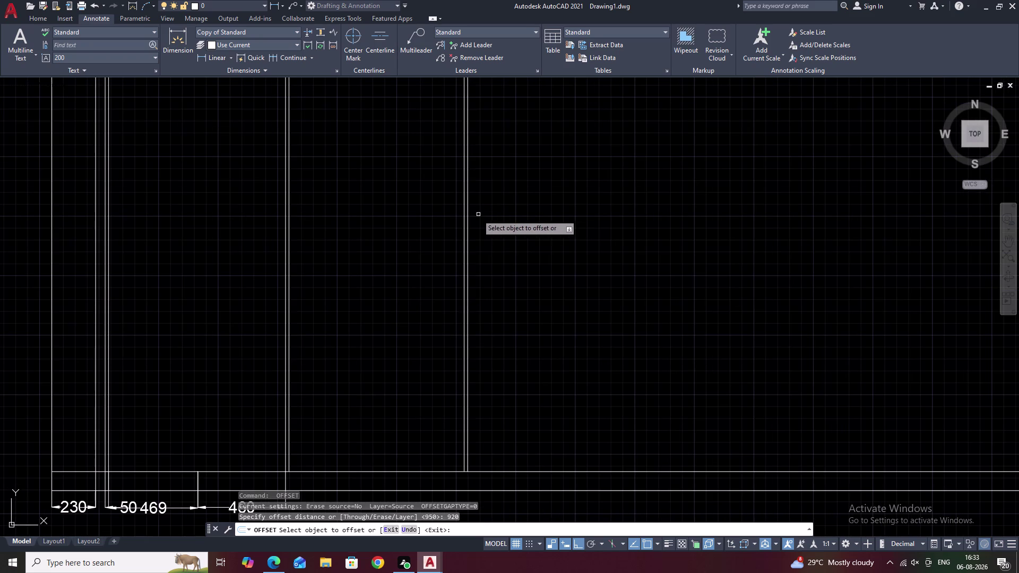
click(467, 219)
click(627, 217)
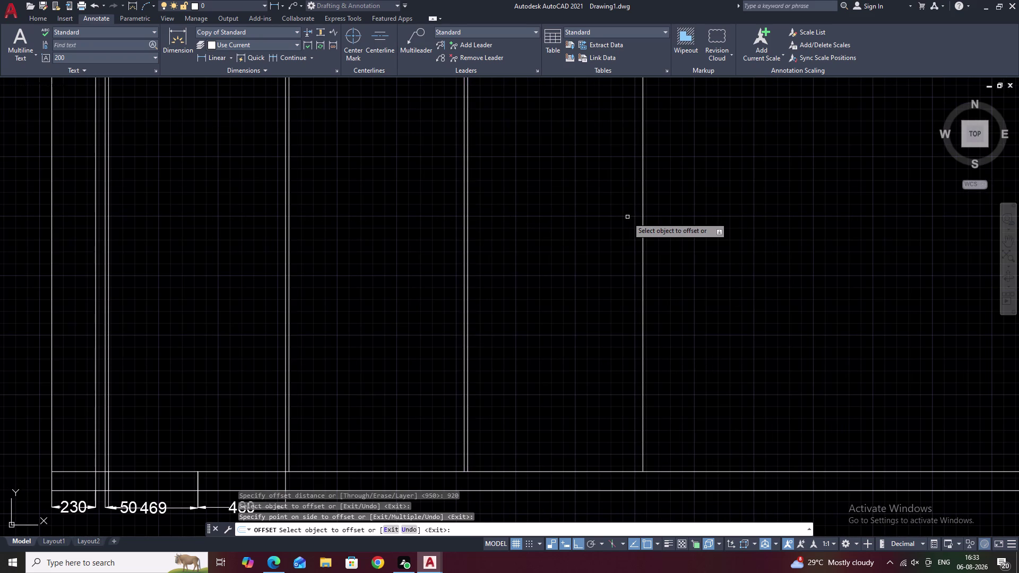
Offset that new line by 18 to form the doubled divider.
key(space)
key(space)
text(18)
key(space)
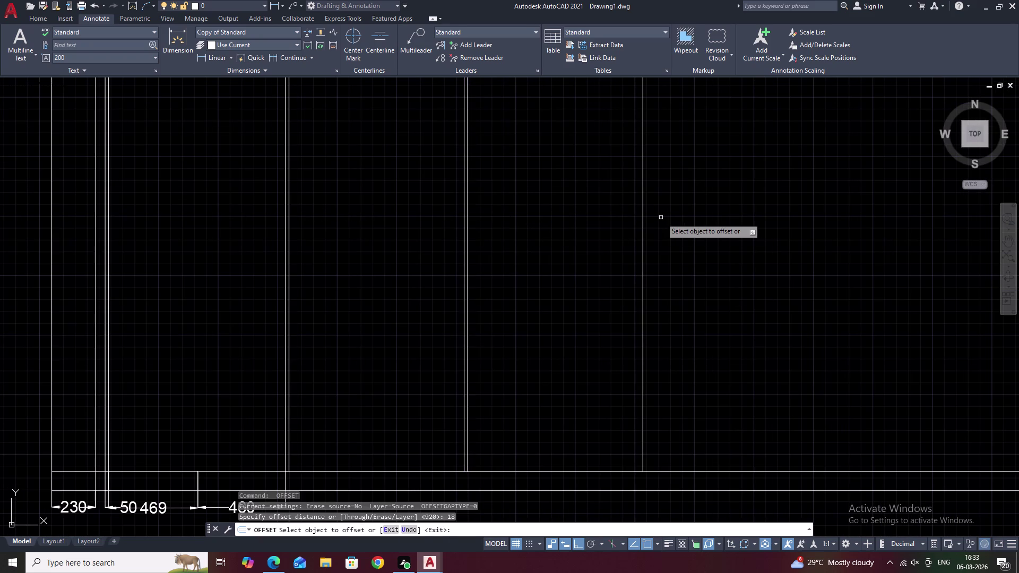
click(643, 254)
click(665, 254)
right_click(665, 254)
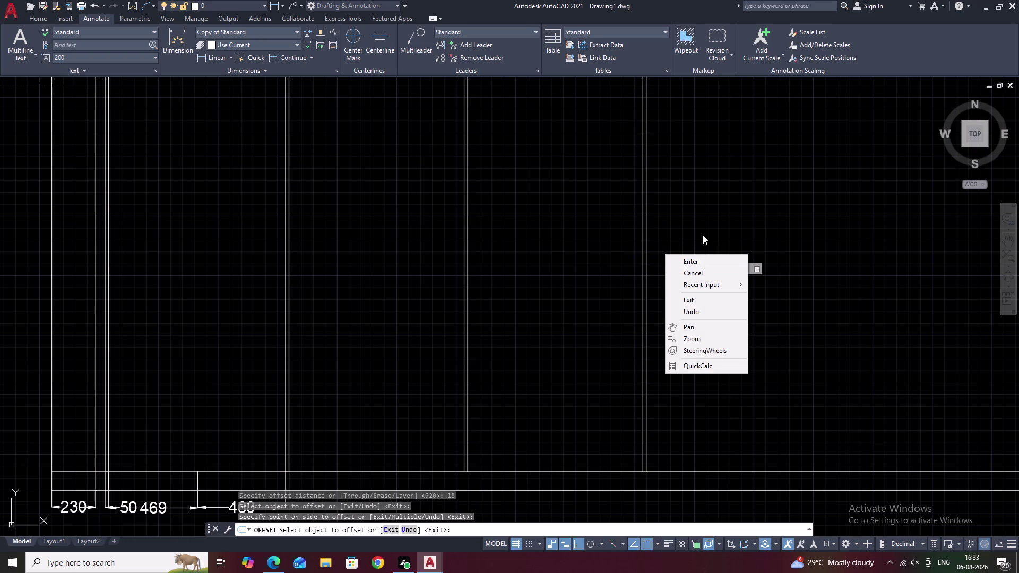
key(space)
key(space)
key(Escape)
key(space)
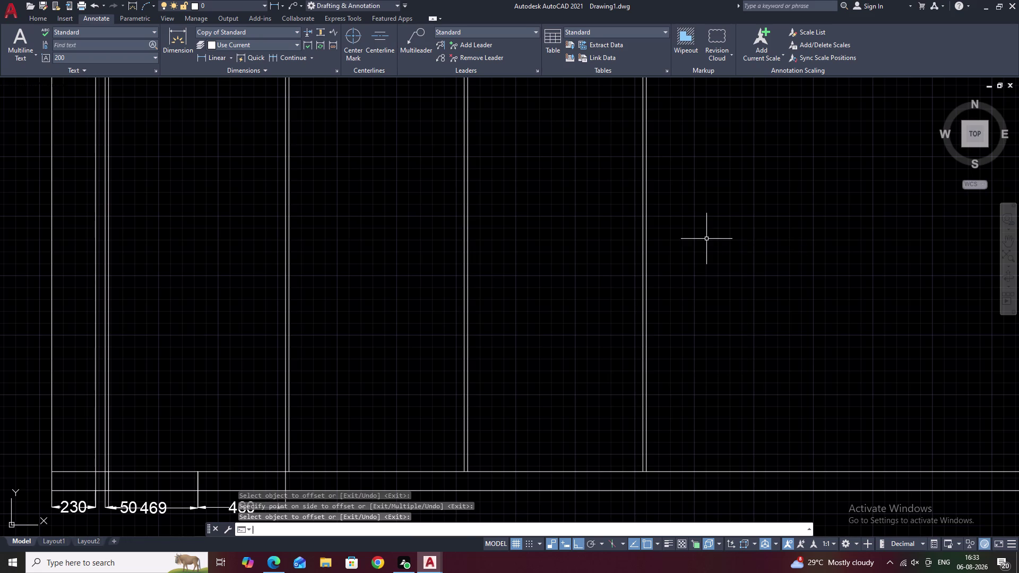
Offset the doubled divider line 460 to the right.
text(460)
key(space)
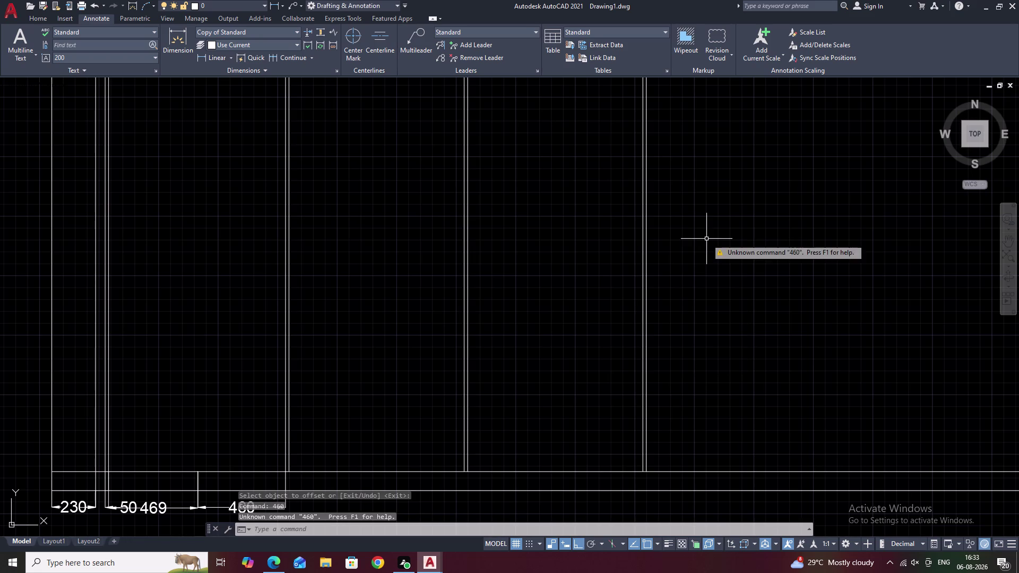
key(Escape)
key(Escape)
text(O)
key(space)
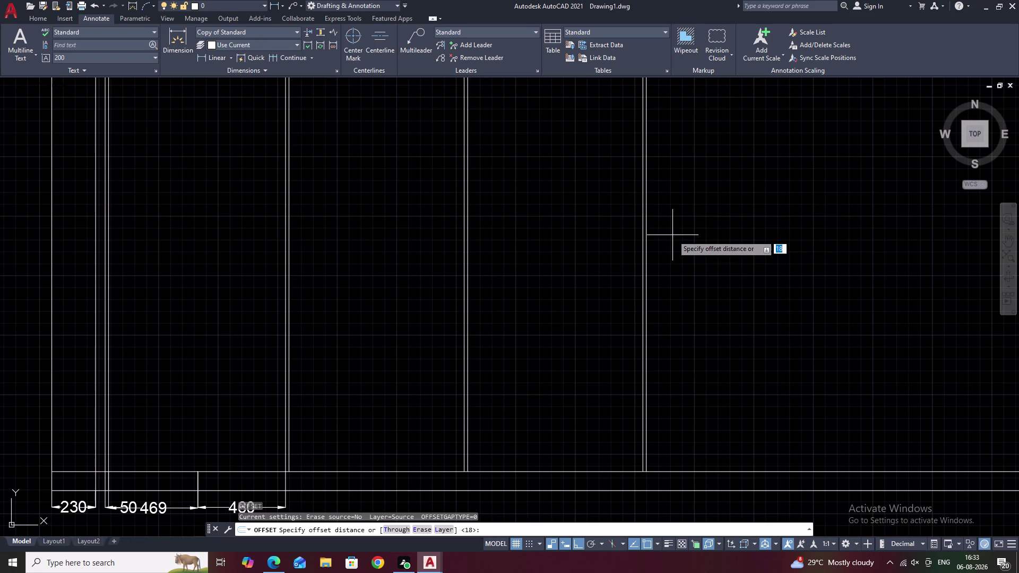
text(460)
key(space)
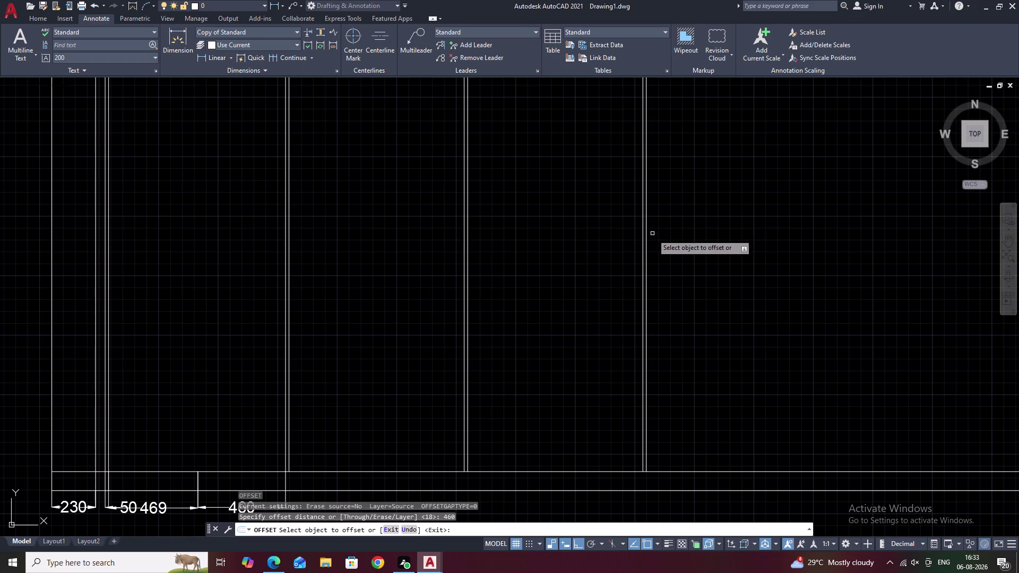
click(646, 243)
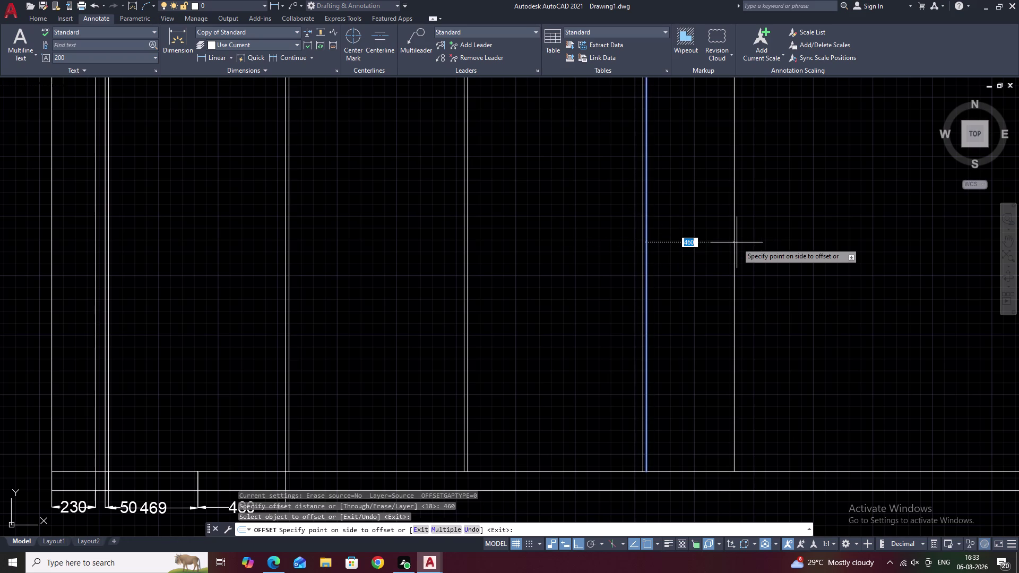
click(736, 243)
scroll(down, 3)
middle_drag(772, 247, 558, 276)
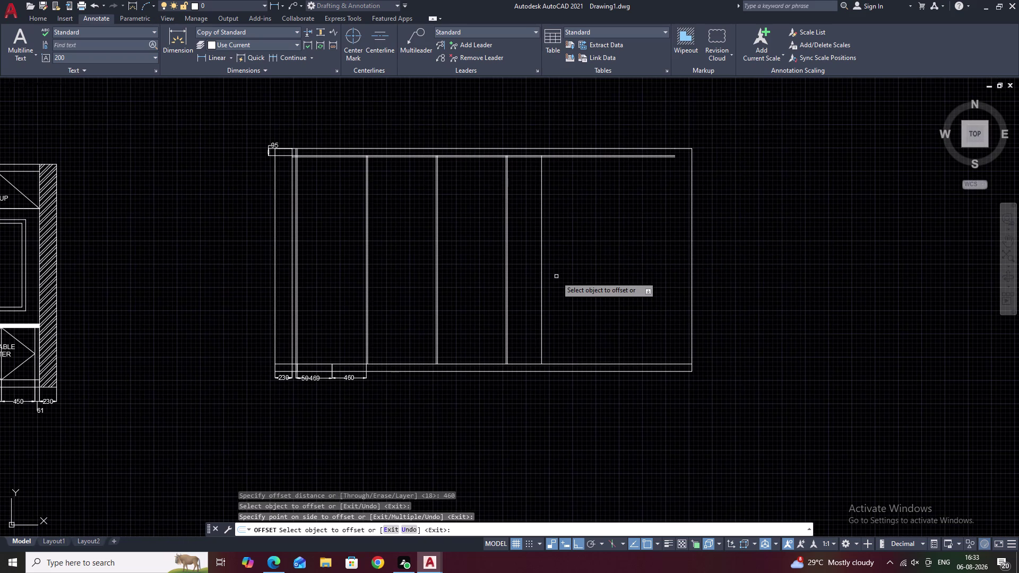
Offset the newest divider line by 18 to form a double partition.
text(O 18)
key(space)
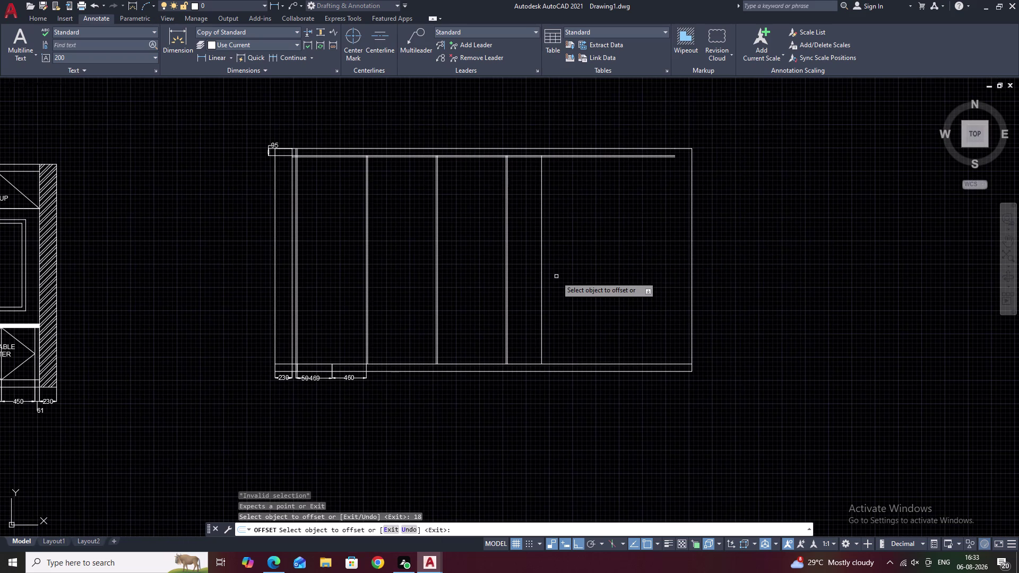
scroll(up, 3)
click(518, 347)
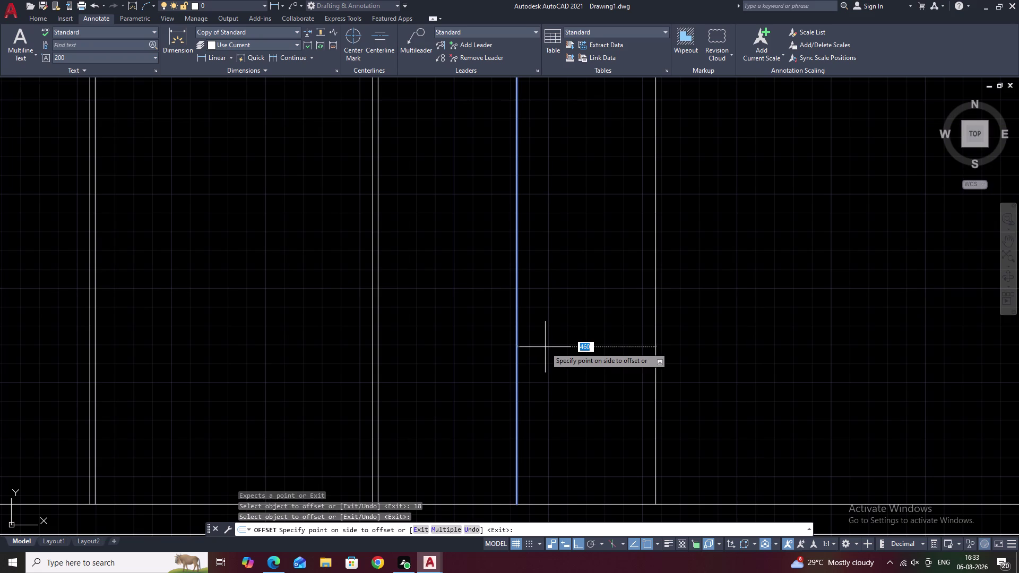
key(Escape)
text(O)
key(space)
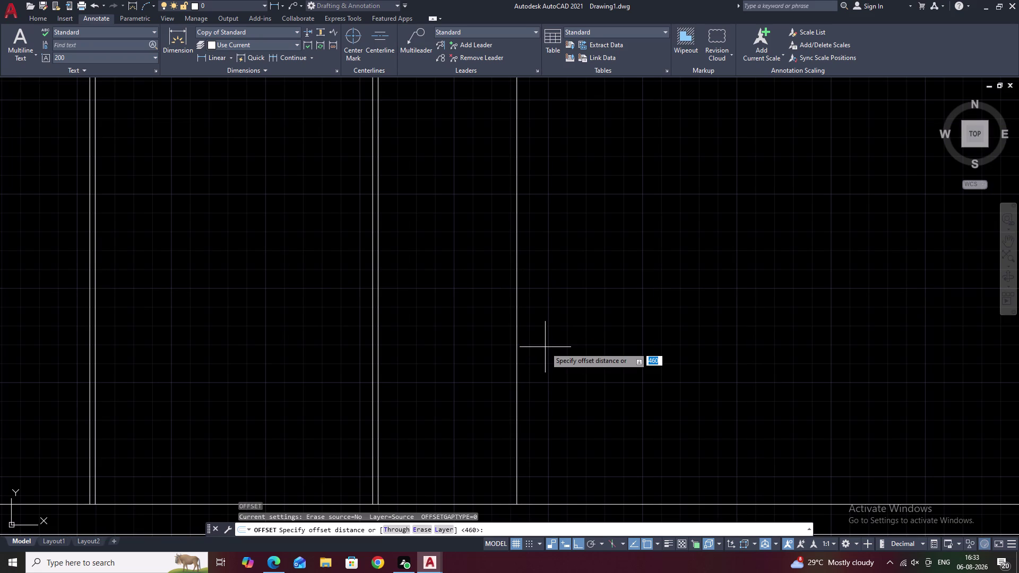
text(18)
key(space)
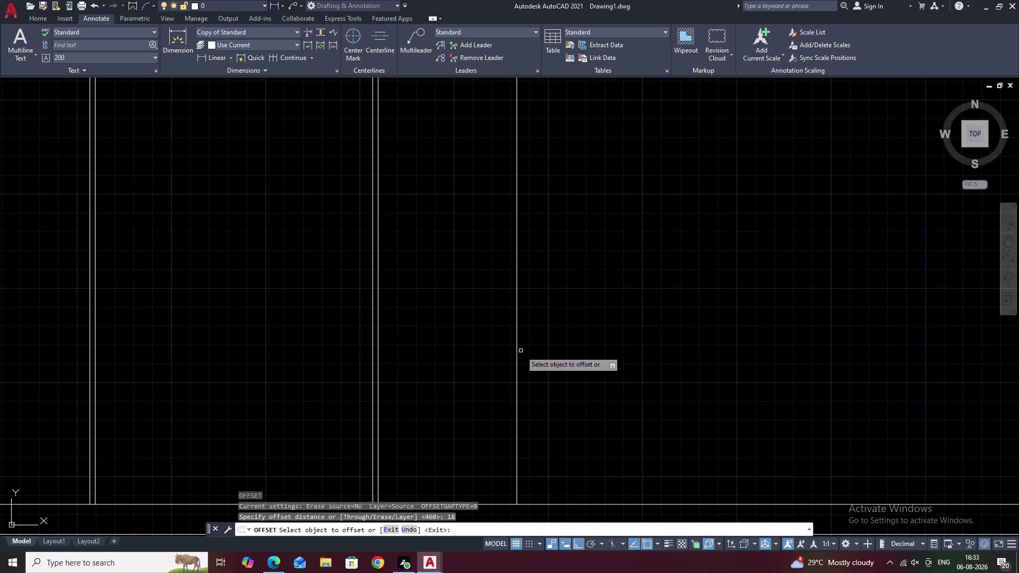
click(517, 364)
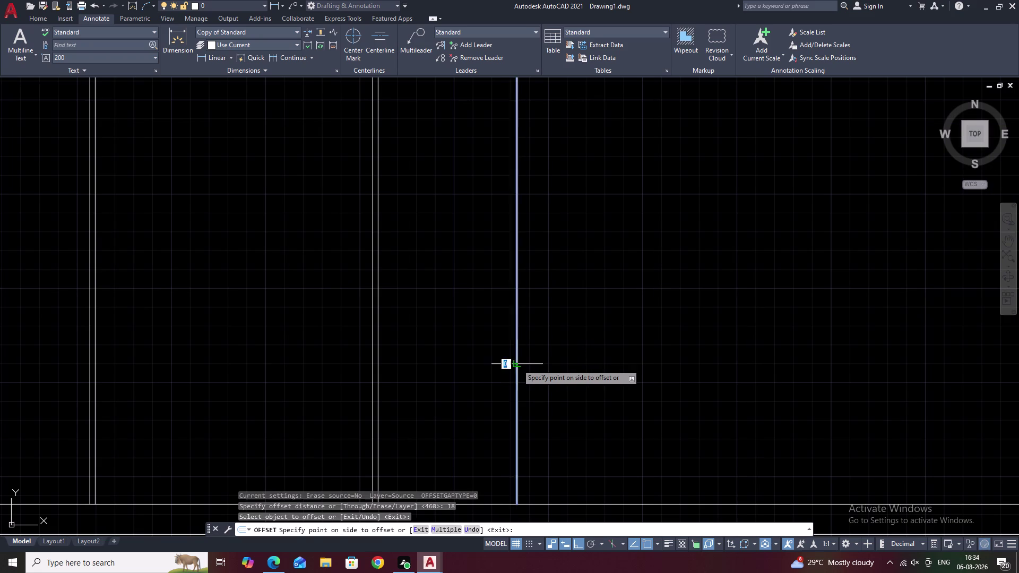
click(538, 364)
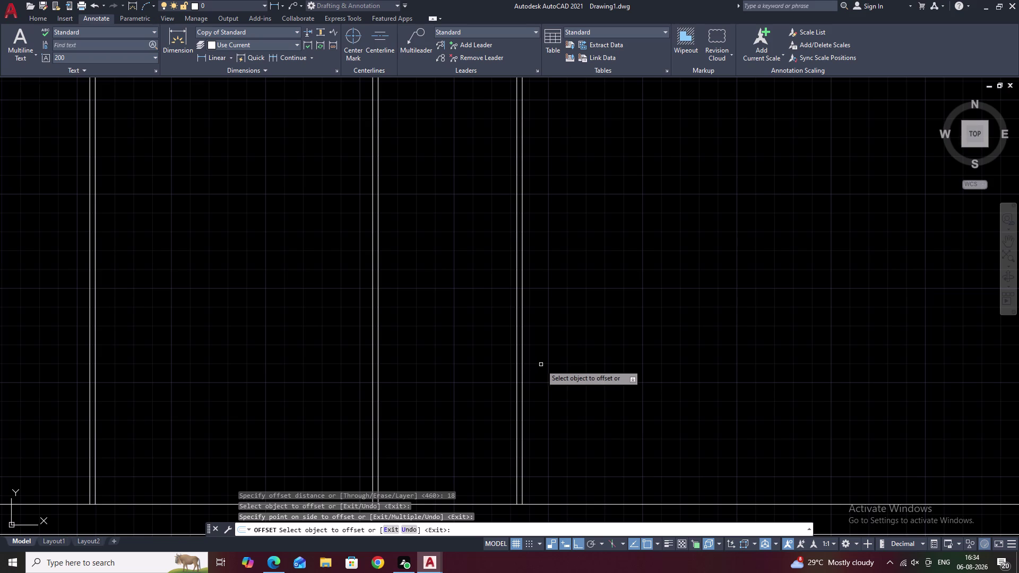
Pan and zoom over the elevation to the bottom of the right section.
middle_click(543, 364)
scroll(down, 3)
middle_drag(549, 363, 467, 390)
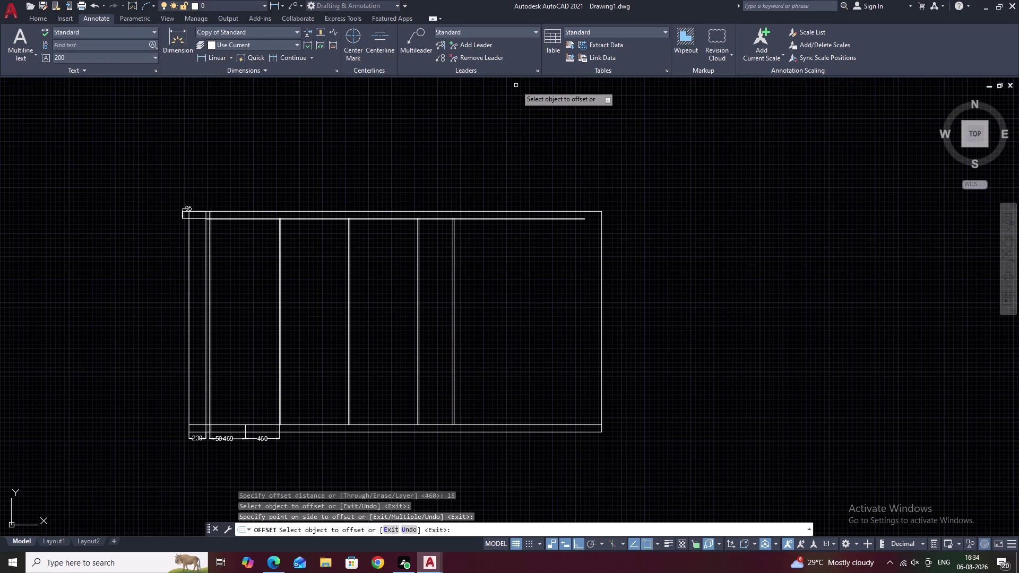
scroll(down, 3)
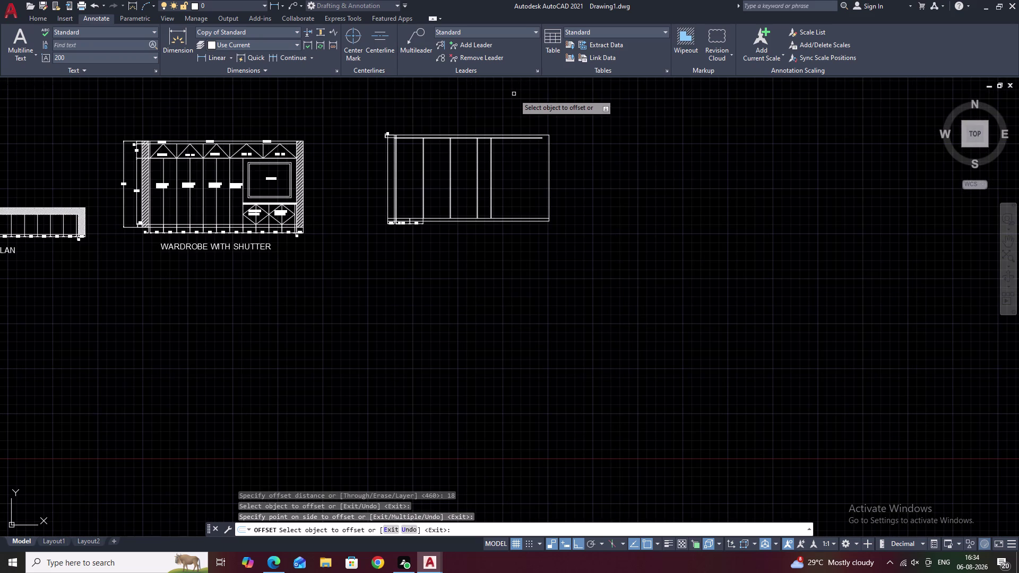
scroll(up, 3)
middle_drag(505, 149, 511, 126)
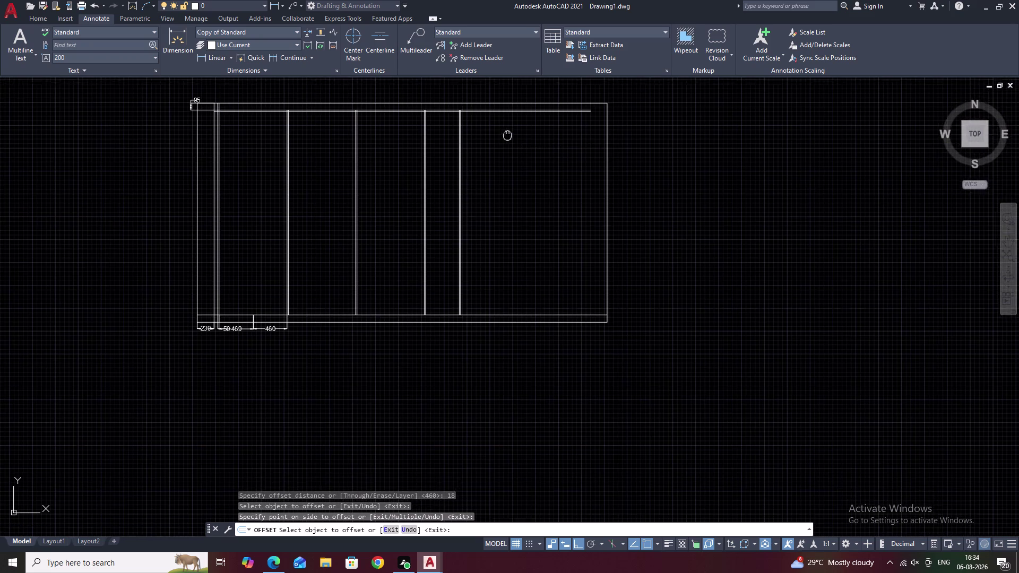
middle_drag(511, 127, 512, 127)
scroll(up, 3)
middle_drag(541, 209, 539, 117)
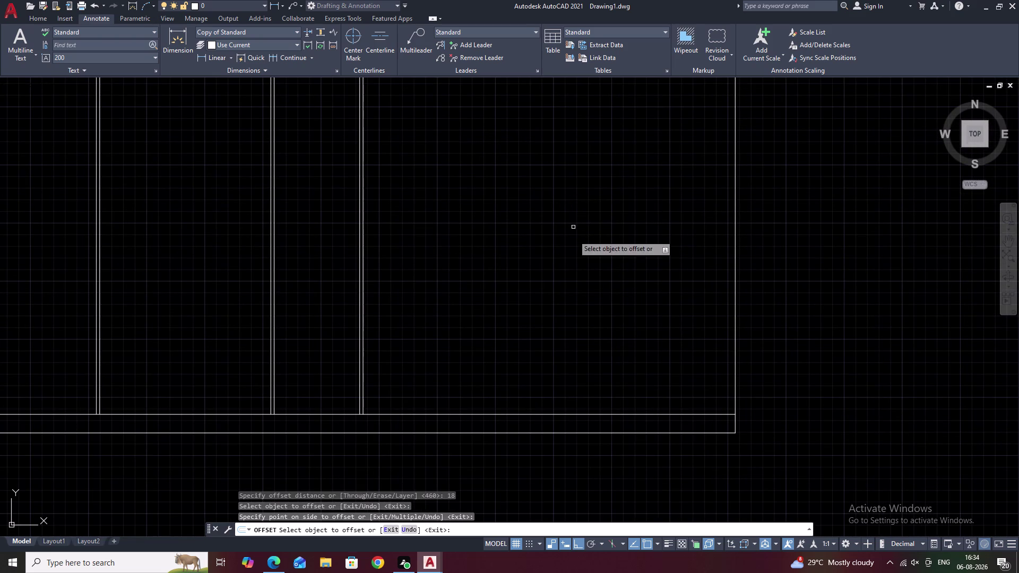
middle_drag(572, 255, 572, 226)
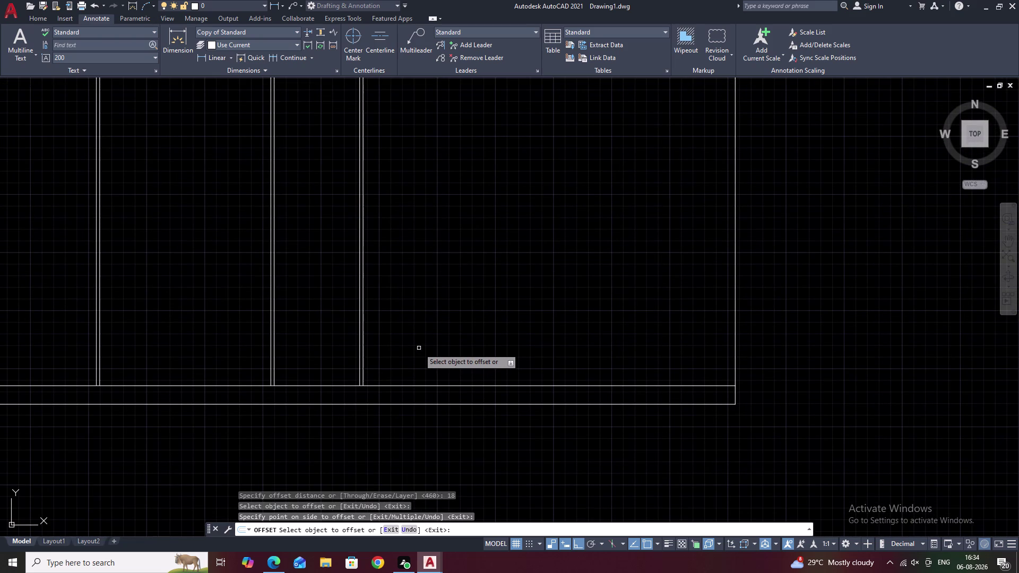
middle_drag(418, 346, 349, 336)
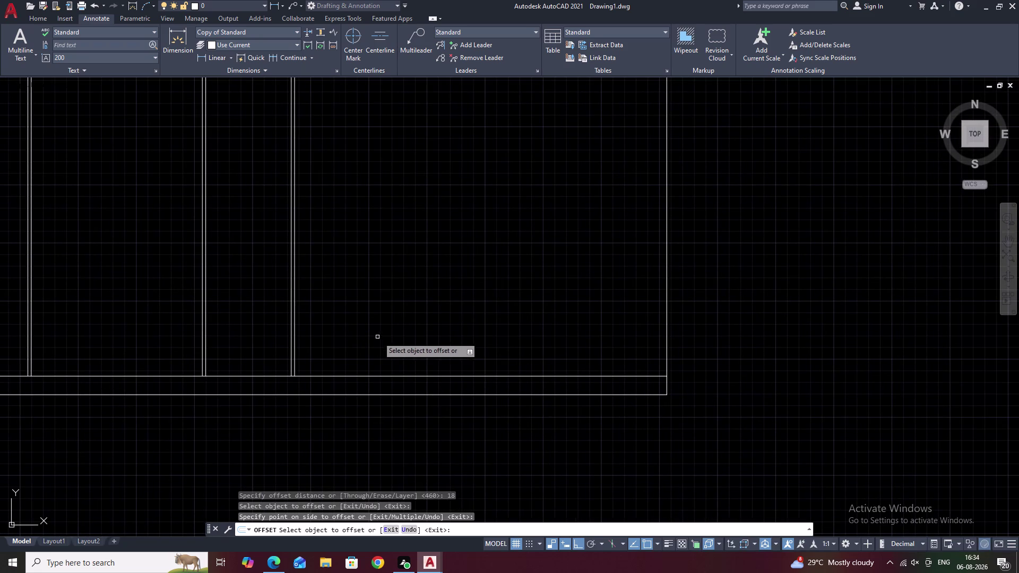
Break the bottom horizontal line where the partition meets it.
key(Escape)
text(BR)
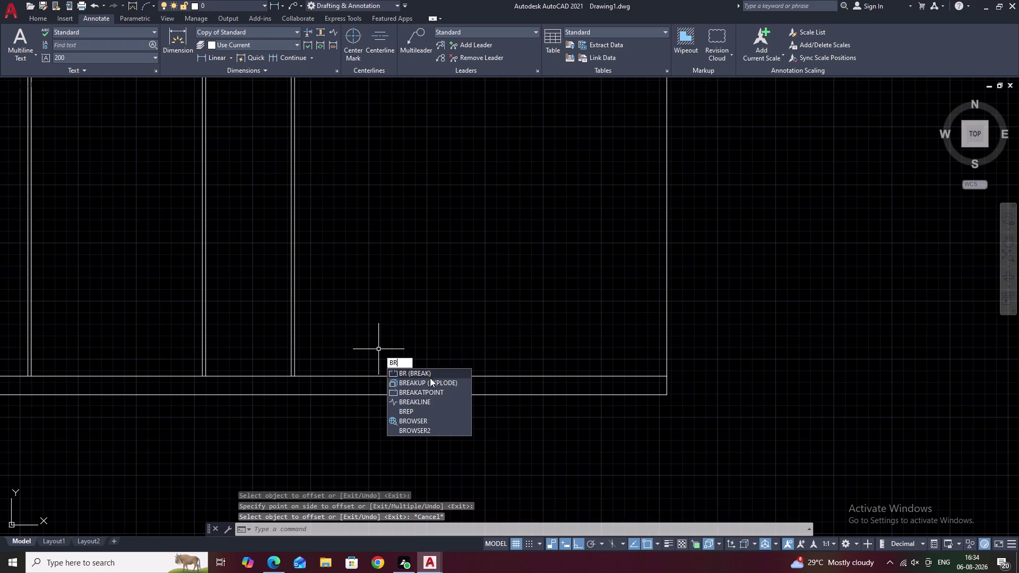
click(406, 392)
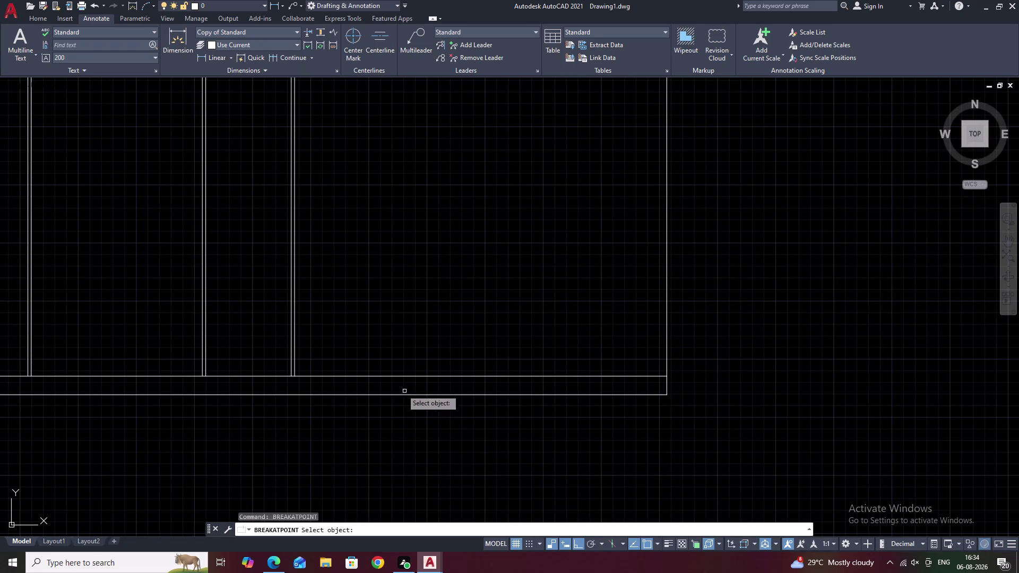
click(390, 377)
scroll(up, 3)
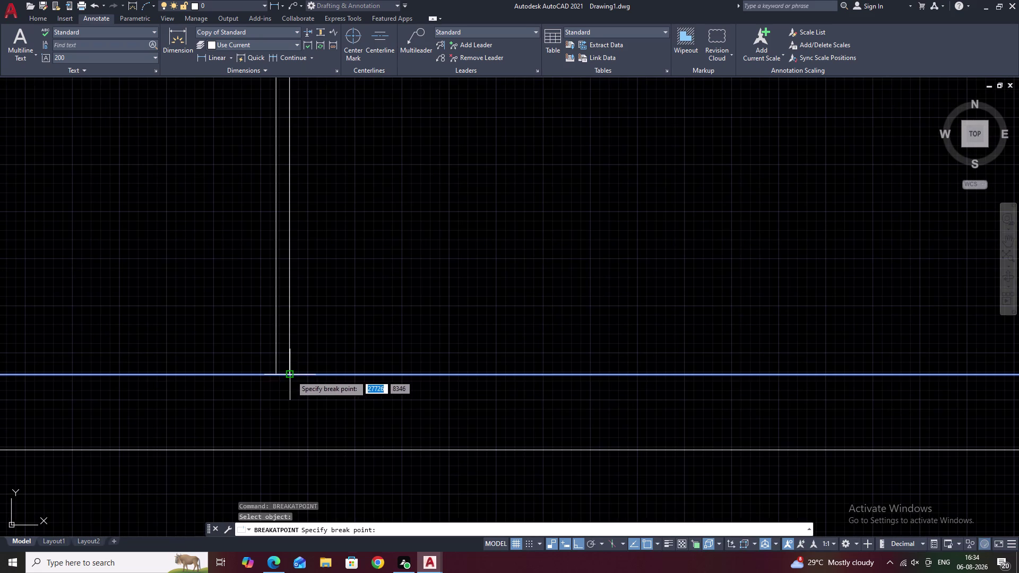
click(291, 376)
Offset the split bottom line segment 18 upward in the right section.
key(Escape)
key(o)
key(space)
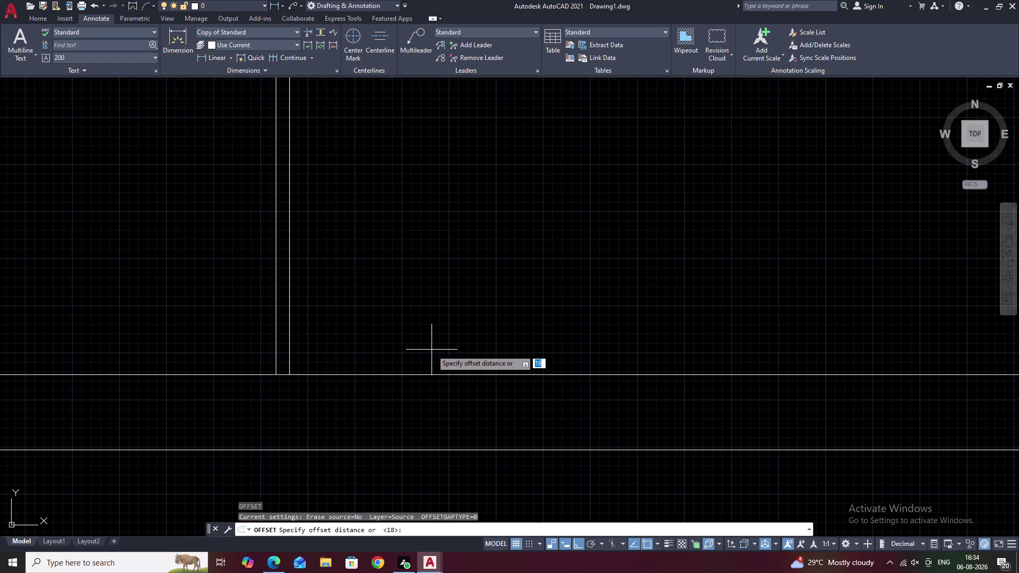
text(18)
key(space)
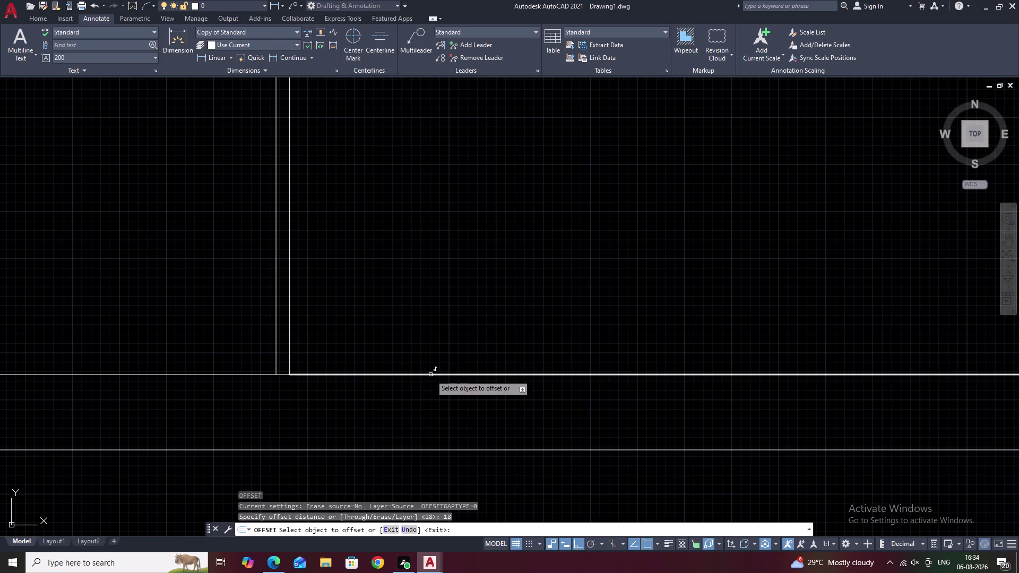
click(430, 375)
right_click(430, 375)
click(436, 339)
right_click(435, 339)
scroll(down, 3)
click(441, 313)
key(Escape)
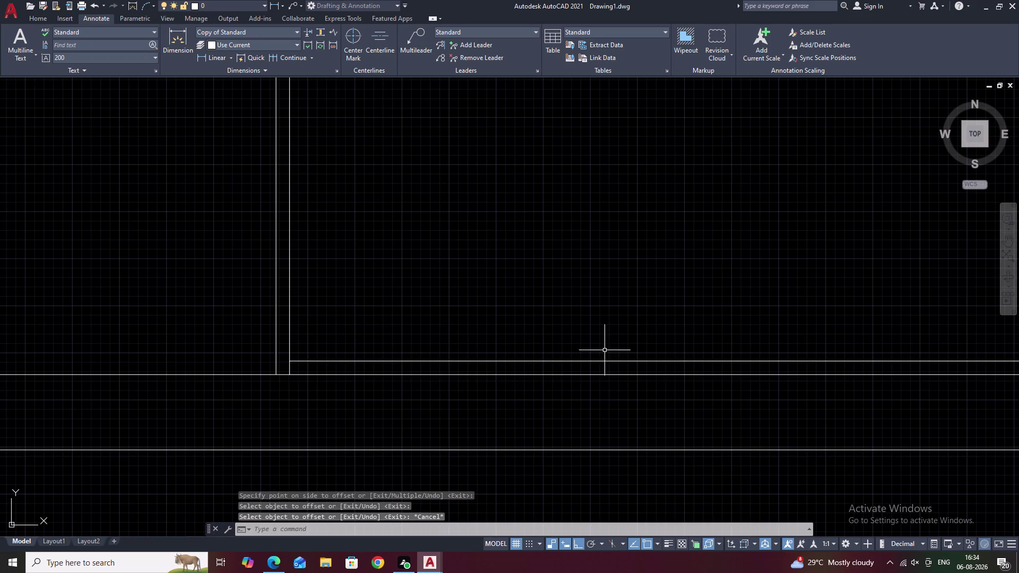
scroll(down, 3)
middle_drag(621, 322, 426, 366)
Offset the new bottom shelf line 223 upward.
text(O)
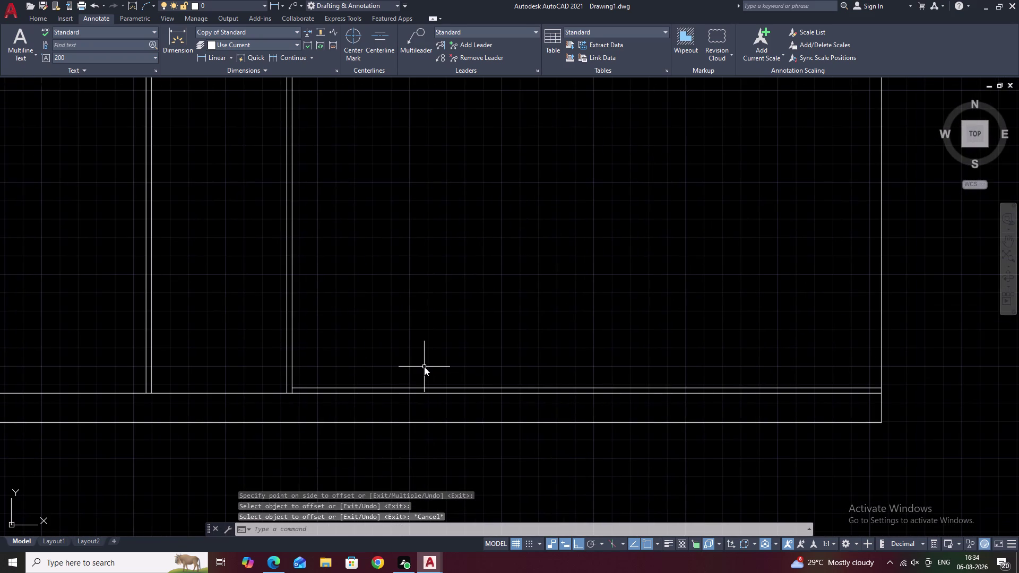
key(space)
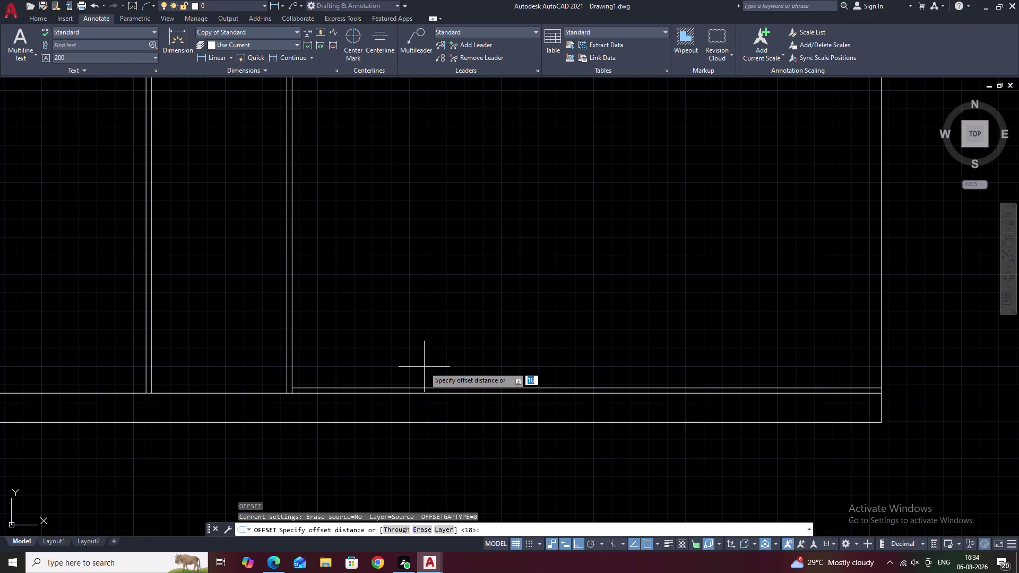
text(223)
key(space)
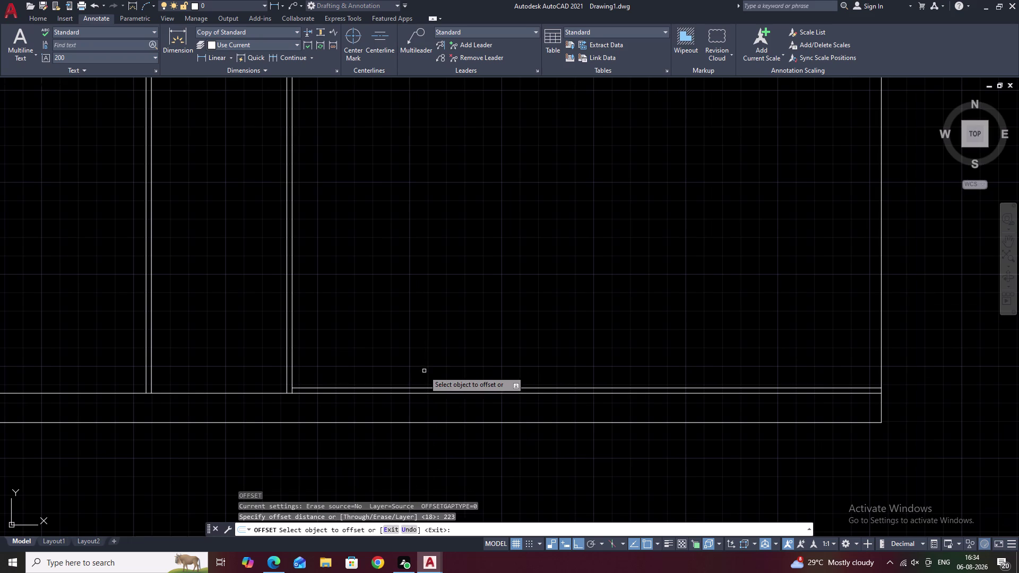
click(419, 387)
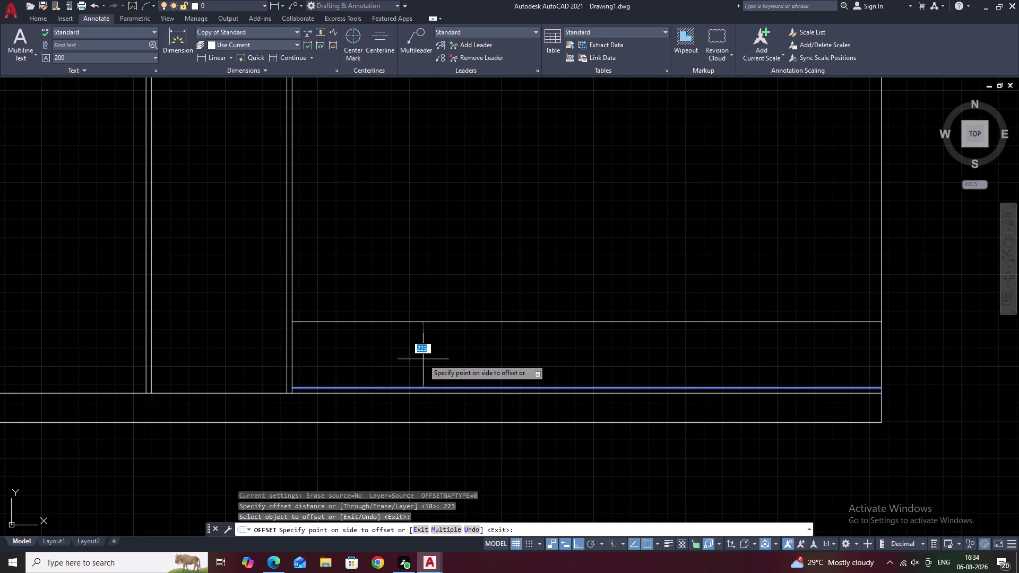
click(423, 342)
key(space)
text(18)
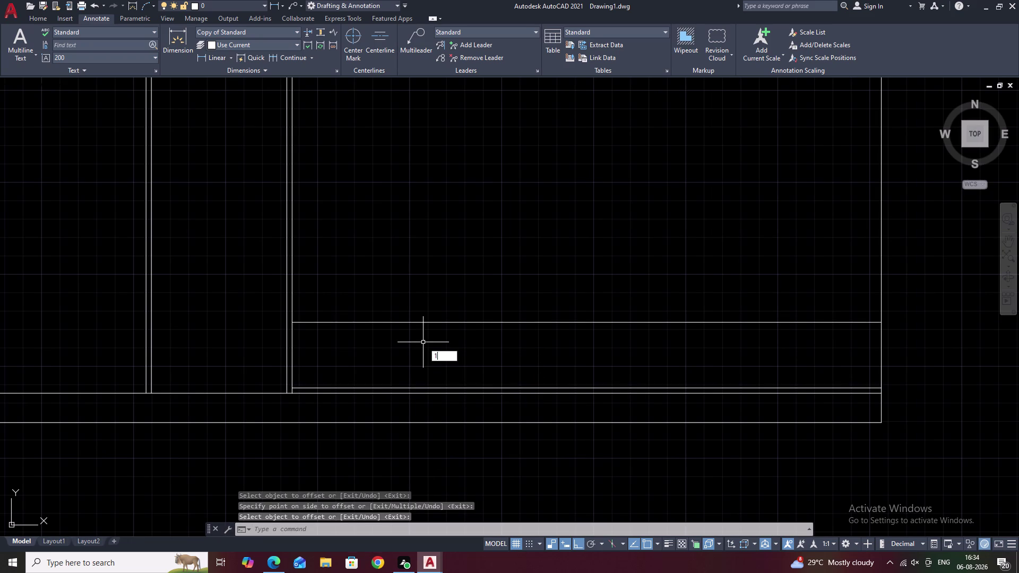
key(space)
key(Escape)
key(space)
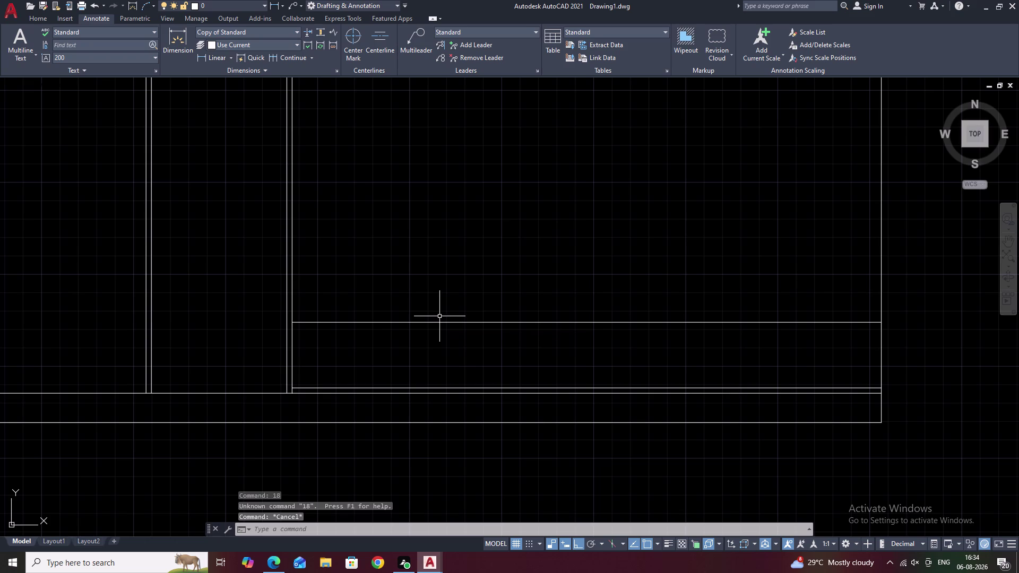
key(space)
key(space)
key(space)
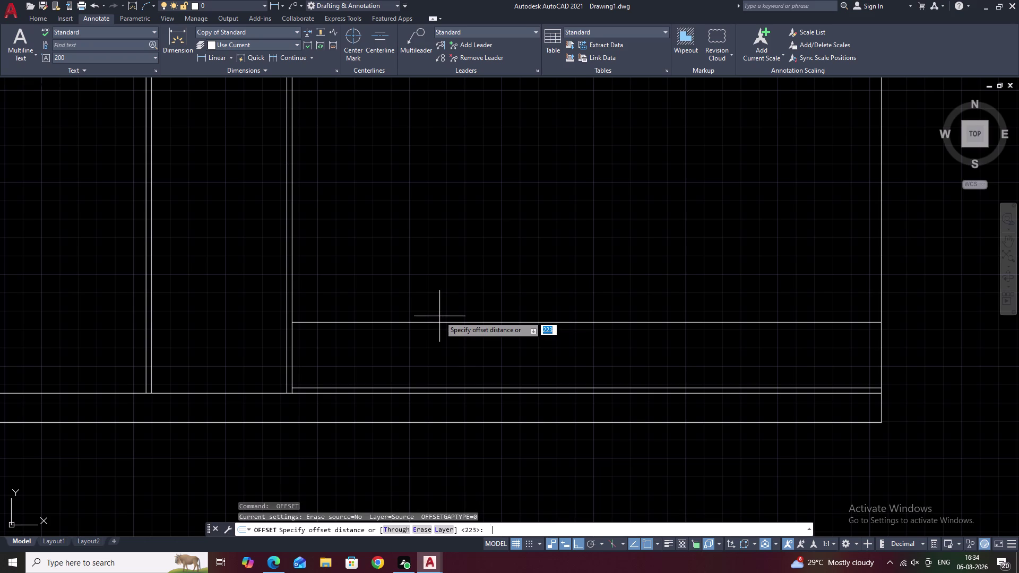
Double the shelf line 18 above, then add another shelf line 223 higher.
text(18)
key(space)
click(440, 322)
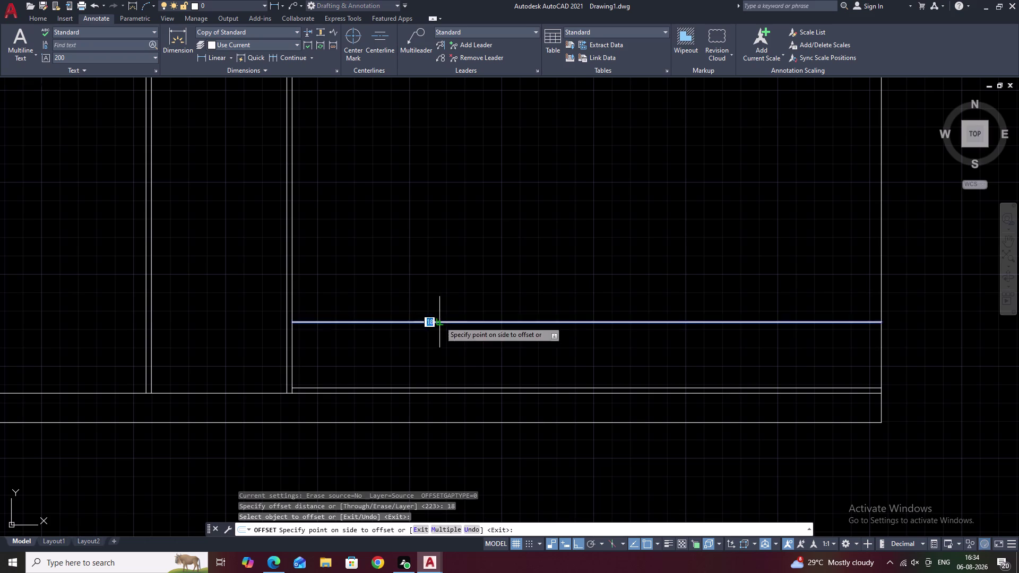
click(444, 299)
key(space)
key(space)
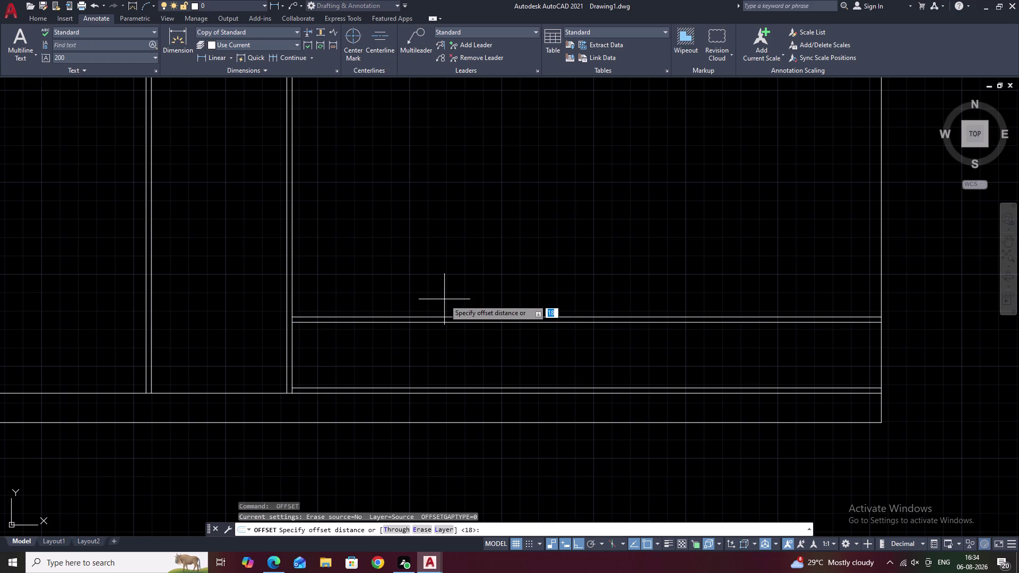
text(223)
key(space)
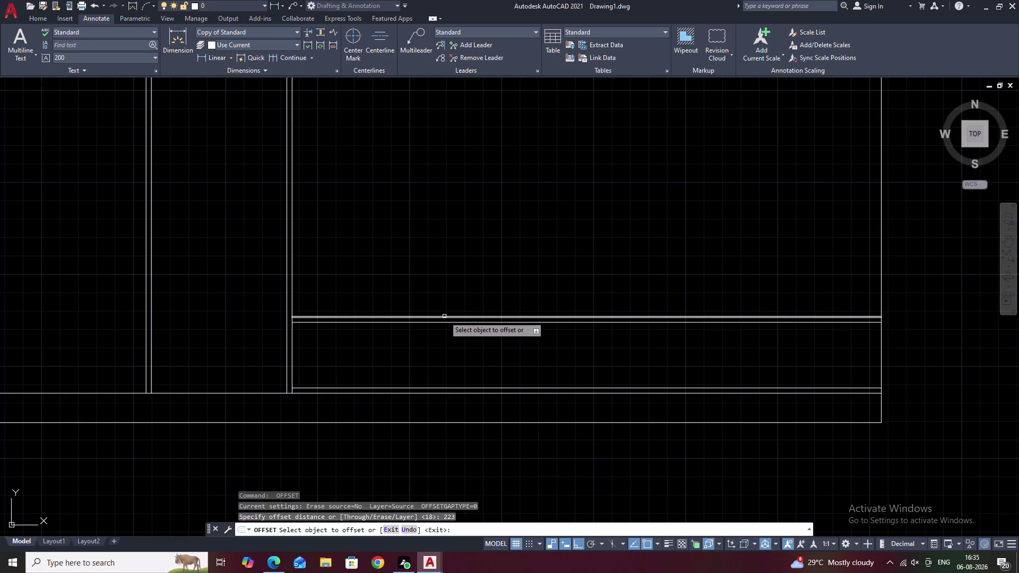
click(447, 317)
click(449, 274)
key(space)
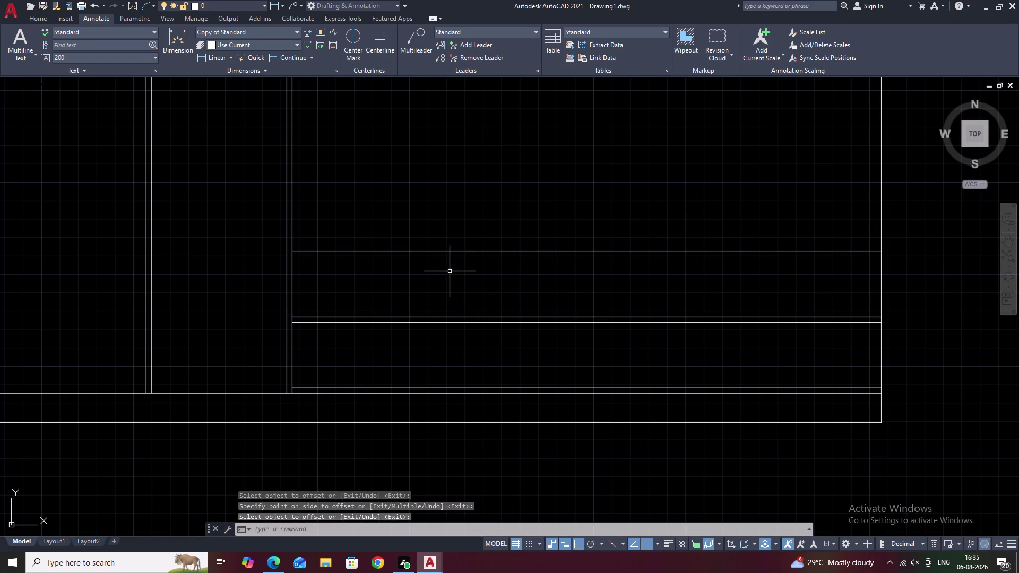
Offset the upper shelf line 18 for thickness, then add a line 50 above.
key(space)
text(18)
key(space)
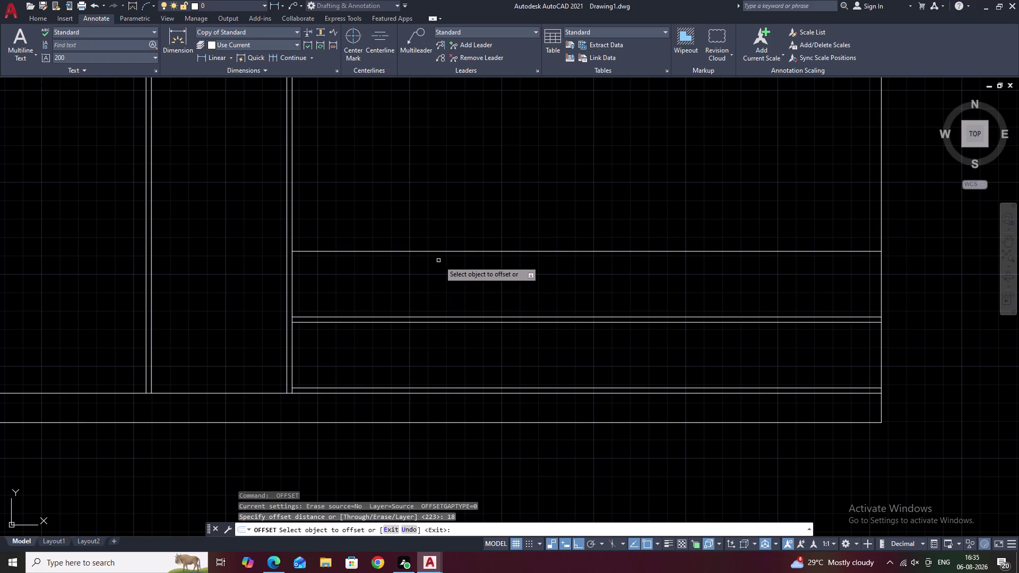
click(447, 251)
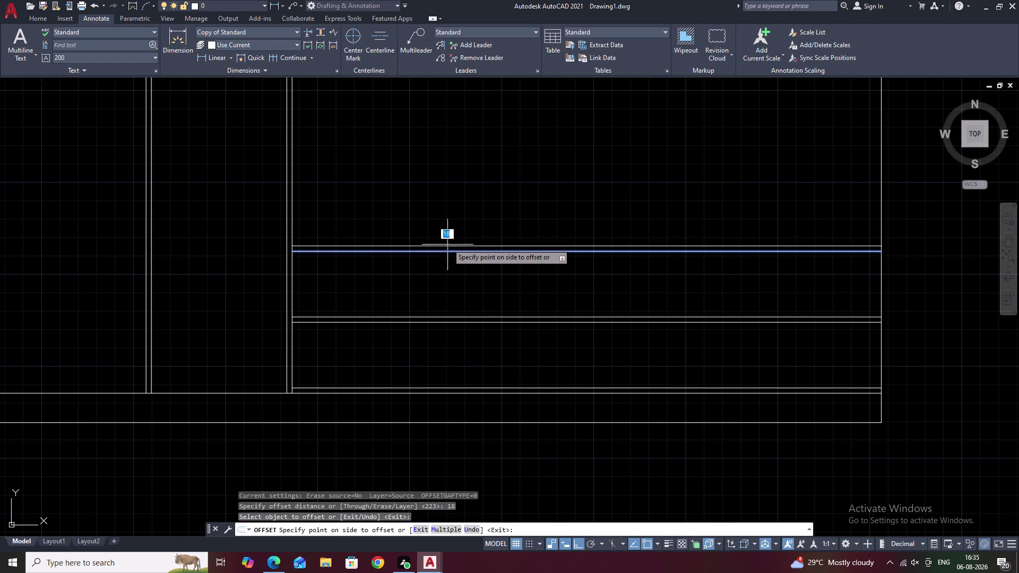
click(449, 230)
scroll(down, 3)
middle_drag(444, 230, 498, 325)
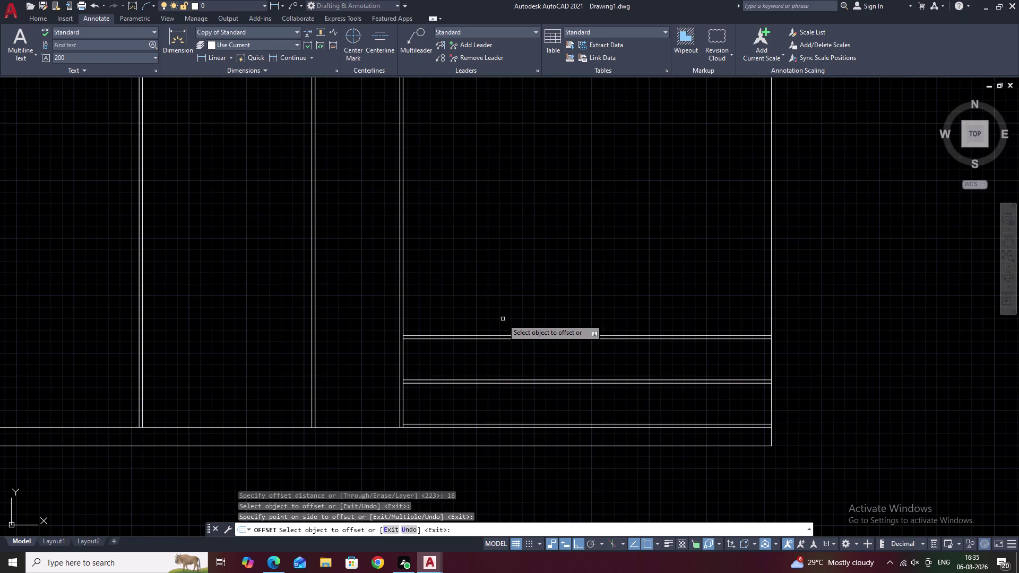
key(space)
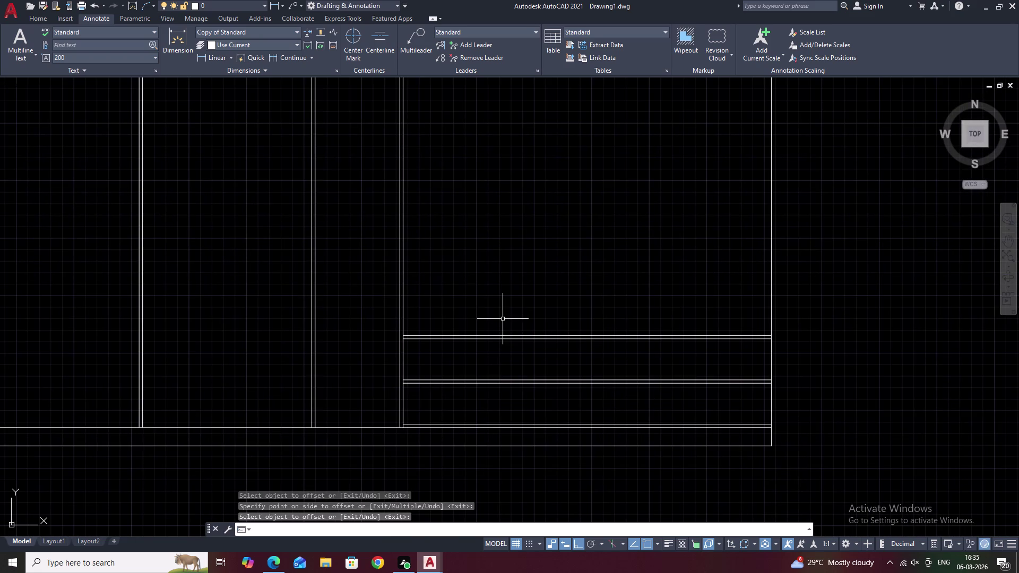
key(space)
text(50)
key(space)
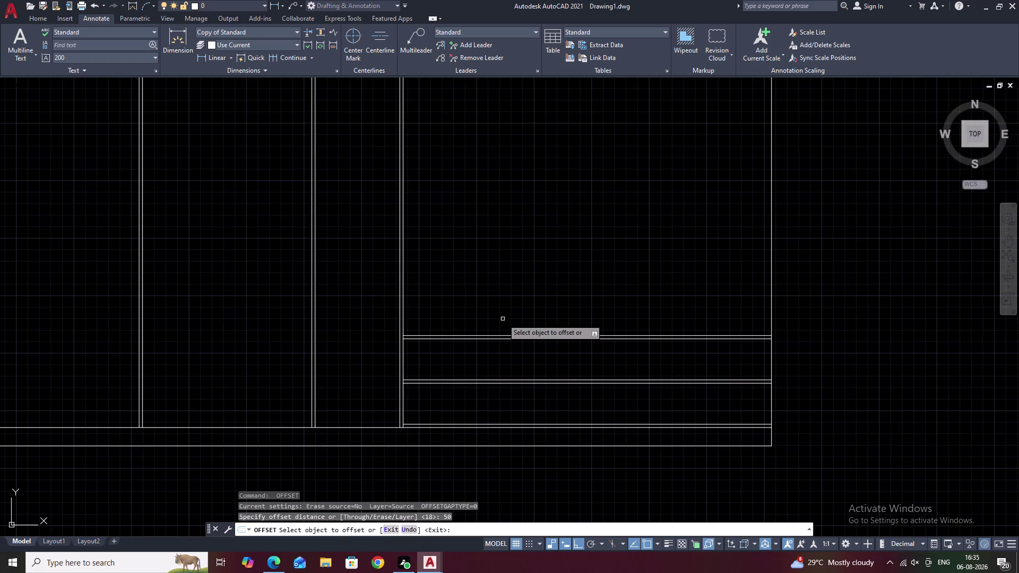
click(500, 335)
click(501, 302)
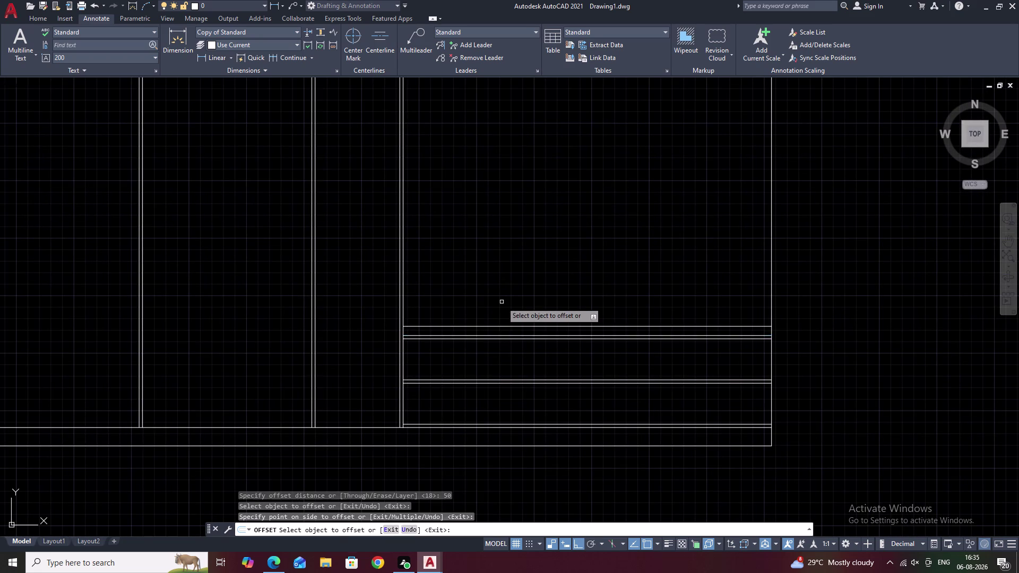
scroll(down, 3)
middle_drag(517, 292, 518, 358)
End offset and zoom in on the top-left loft corner of the wardrobe.
key(Escape)
middle_drag(552, 300, 513, 350)
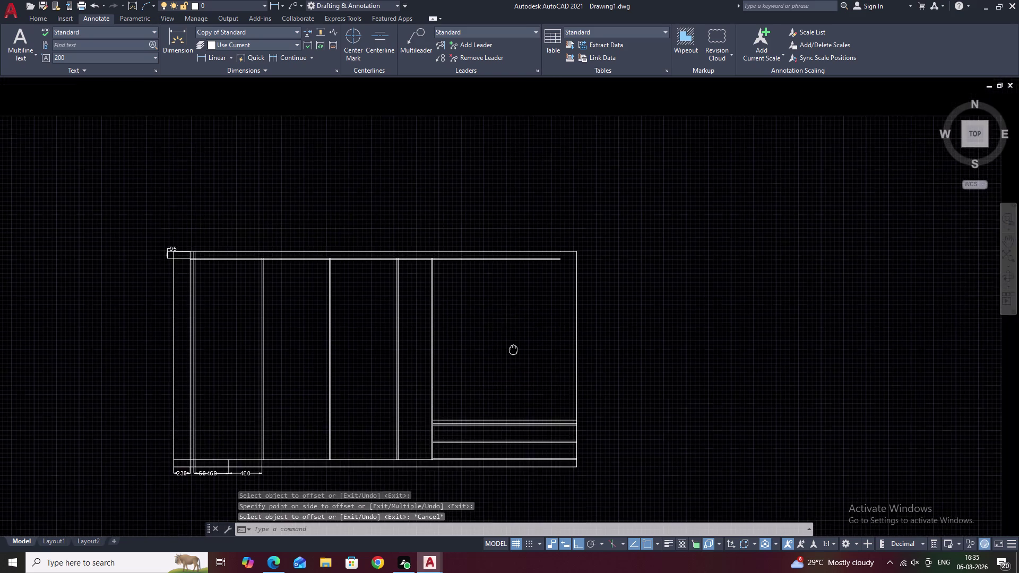
scroll(up, 3)
middle_drag(496, 359, 592, 328)
scroll(down, 3)
middle_drag(538, 330, 511, 367)
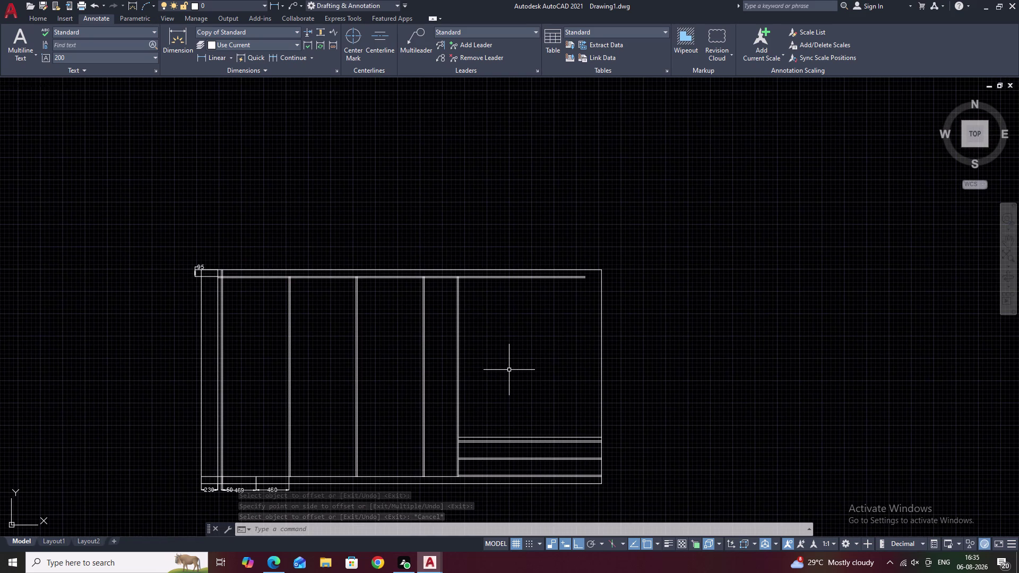
middle_drag(392, 322, 418, 354)
middle_drag(370, 360, 477, 374)
scroll(up, 3)
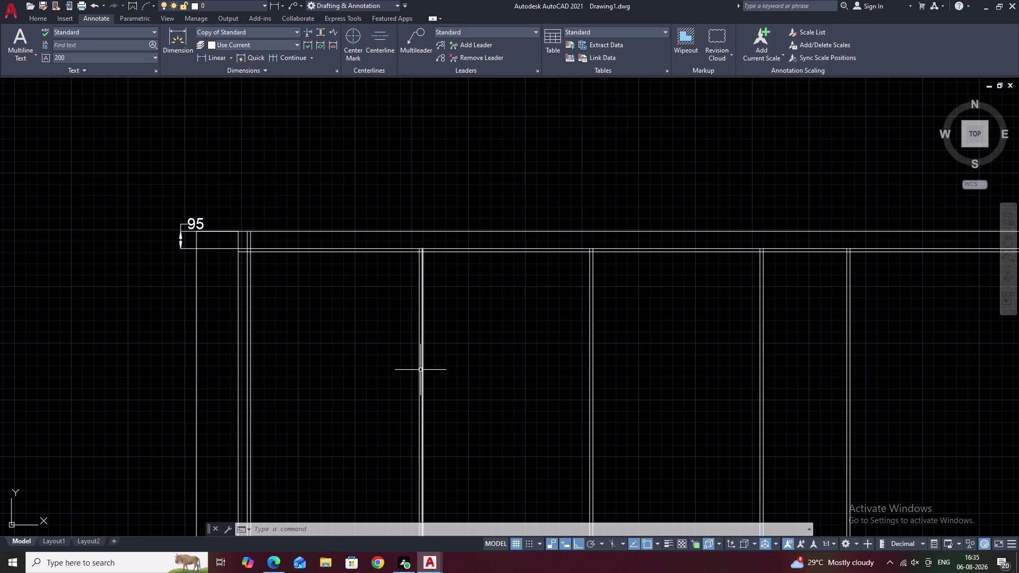
middle_drag(372, 364, 475, 368)
scroll(up, 3)
middle_drag(389, 323, 499, 353)
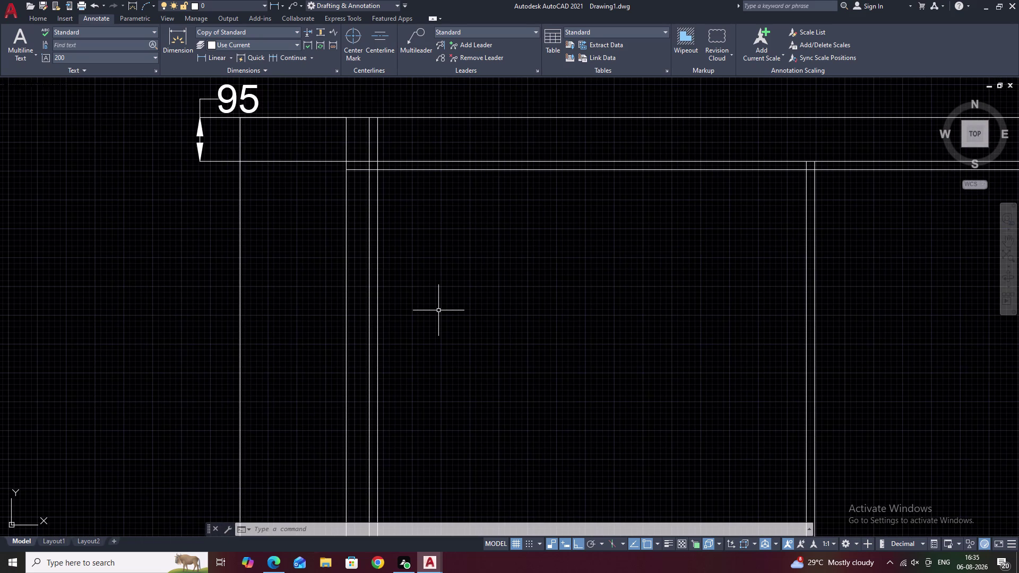
middle_drag(430, 247, 450, 279)
Start the TRIM command at the loft corner.
key(Escape)
text(TR)
key(space)
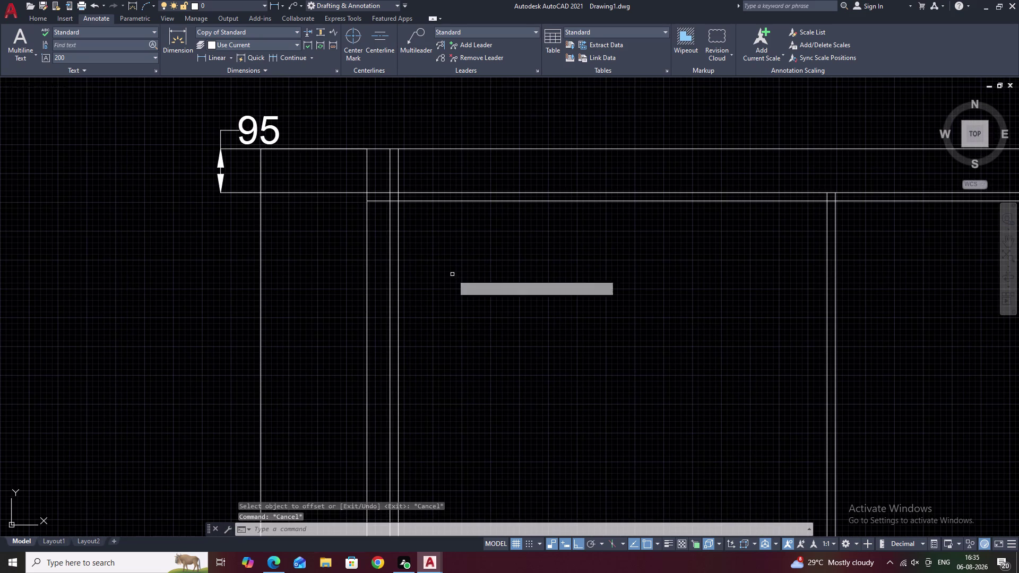
scroll(up, 3)
scroll(down, 3)
Fence-trim the line ends crossing the top-left loft corner.
scroll(down, 3)
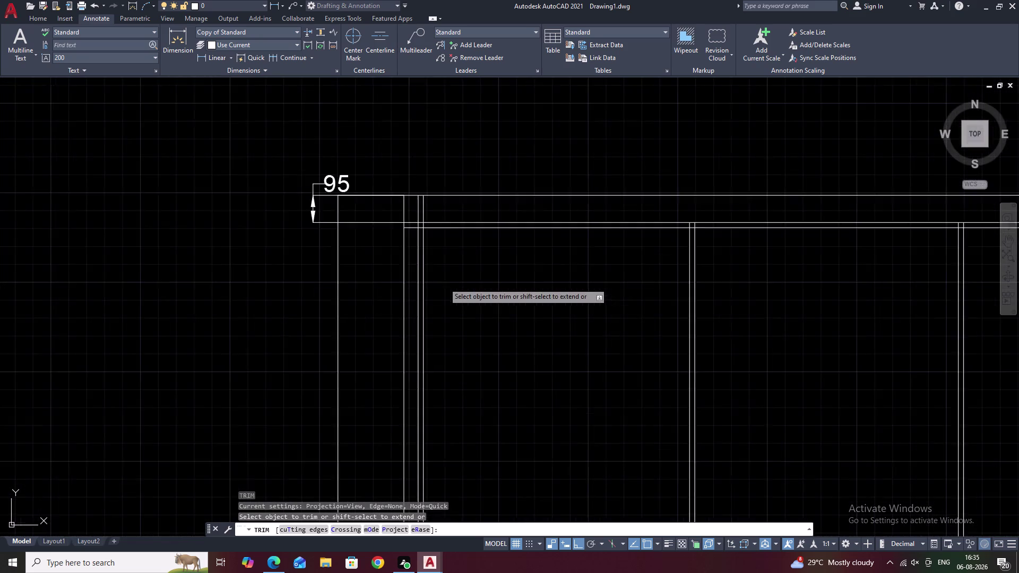
middle_drag(461, 333, 494, 187)
middle_drag(474, 339, 515, 140)
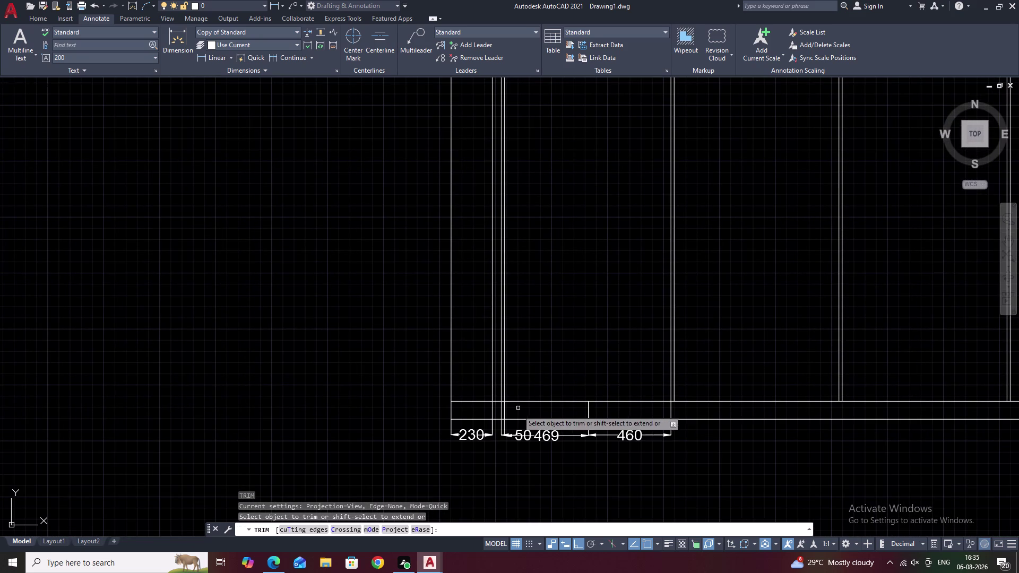
scroll(up, 3)
scroll(up, 3)
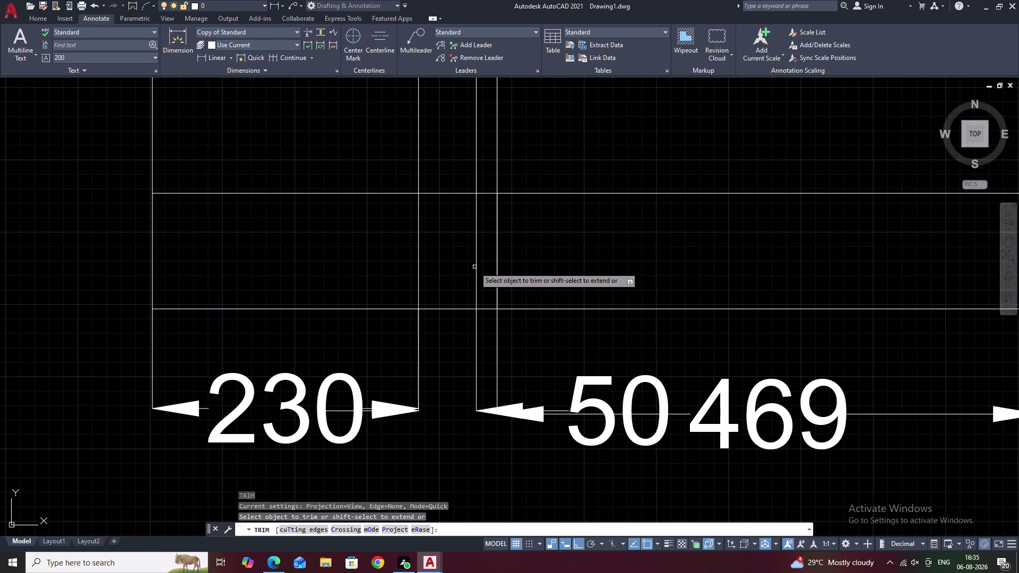
middle_drag(462, 148, 448, 516)
scroll(down, 3)
scroll(down, 3)
middle_drag(458, 250, 458, 251)
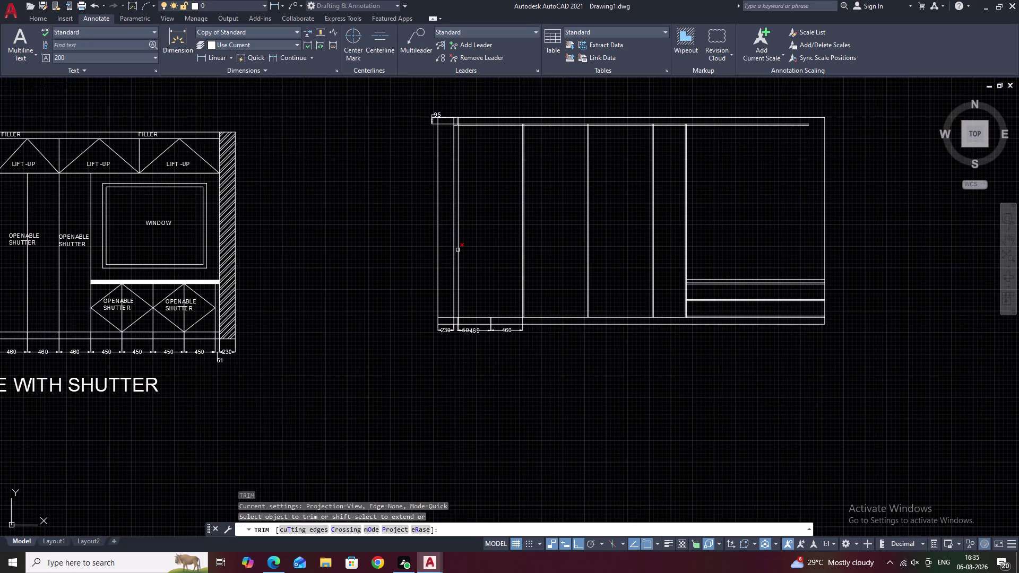
middle_drag(457, 251, 447, 444)
scroll(up, 3)
scroll(up, 3)
click(347, 313)
drag(343, 322, 331, 364)
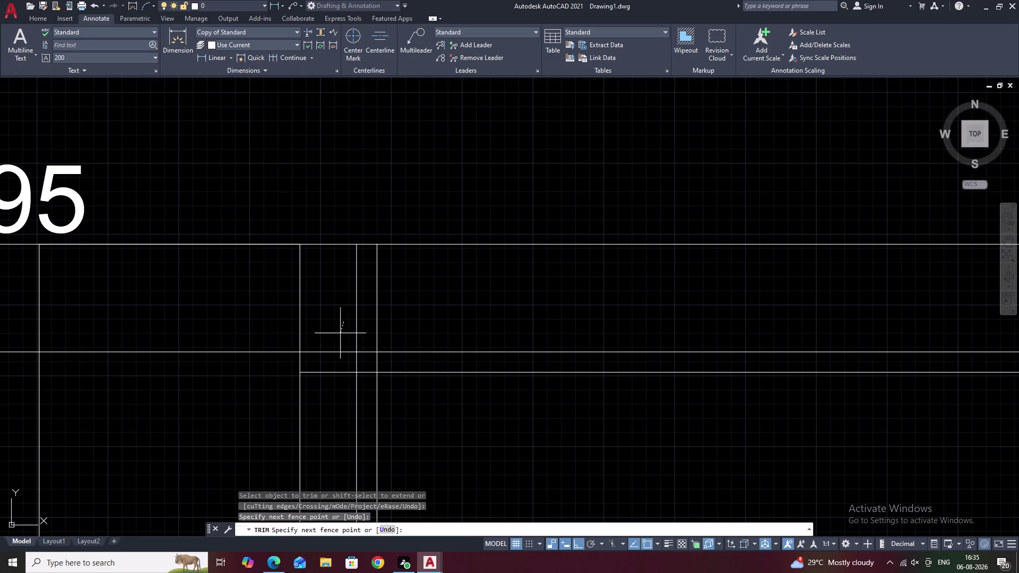
drag(331, 364, 324, 394)
Trim the remaining short crossing segments with a second fence.
scroll(down, 3)
middle_drag(420, 425, 489, 341)
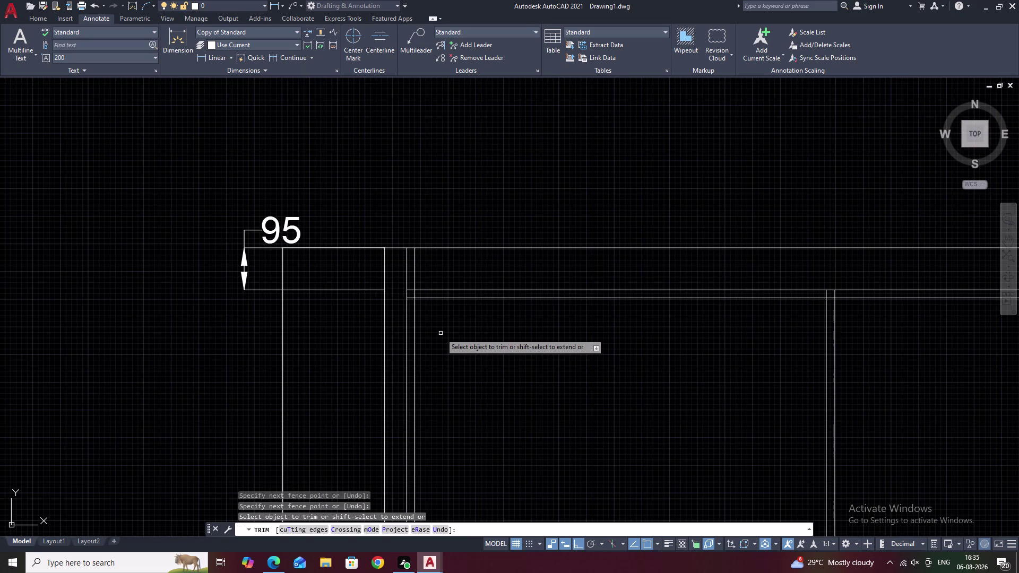
scroll(up, 3)
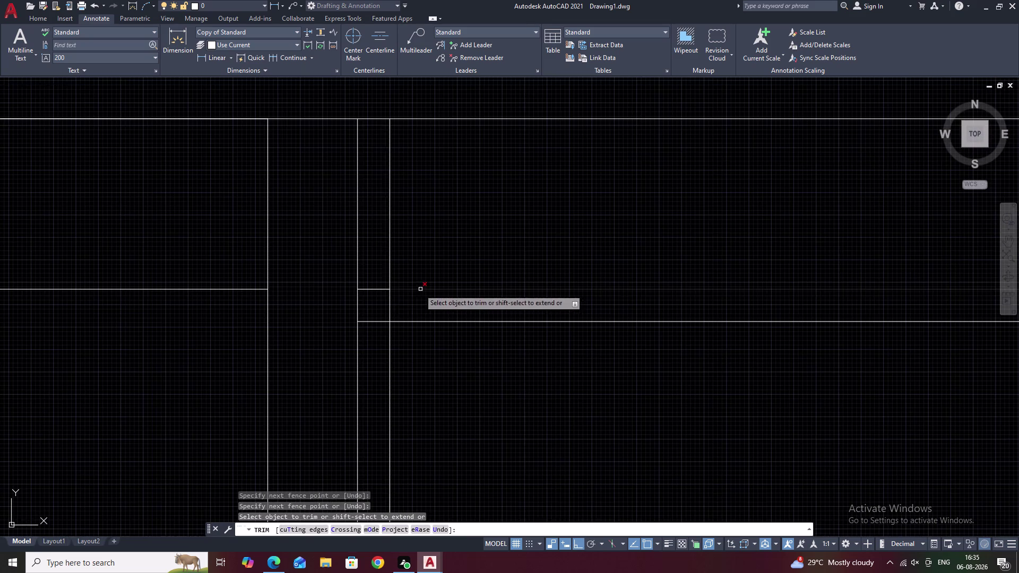
click(377, 282)
drag(377, 281, 373, 363)
scroll(down, 3)
key(Escape)
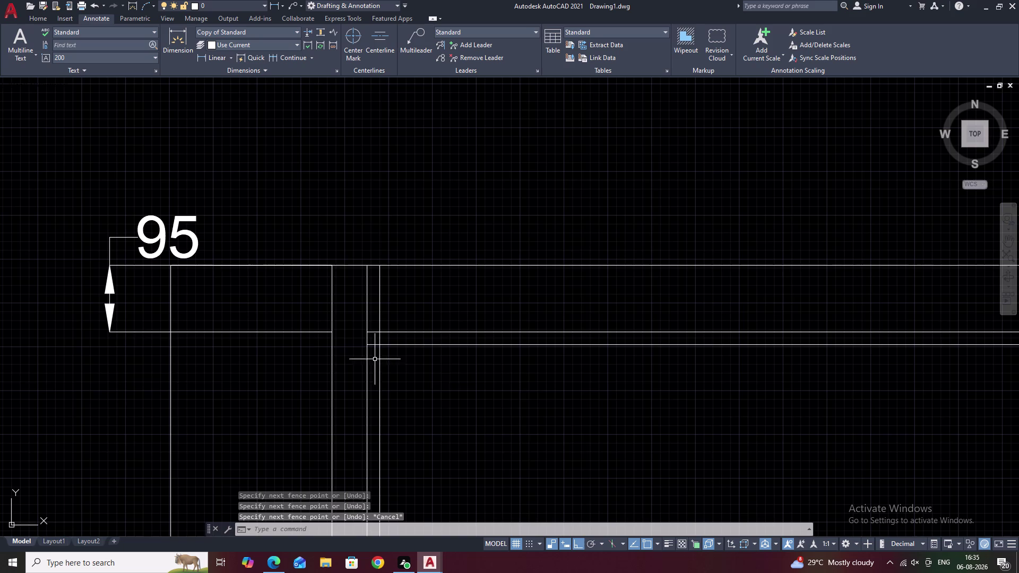
Repeat trim across another line end, then end trim and view the top loft.
scroll(up, 3)
key(space)
drag(353, 322, 353, 394)
scroll(down, 3)
scroll(down, 3)
middle_drag(569, 422, 204, 385)
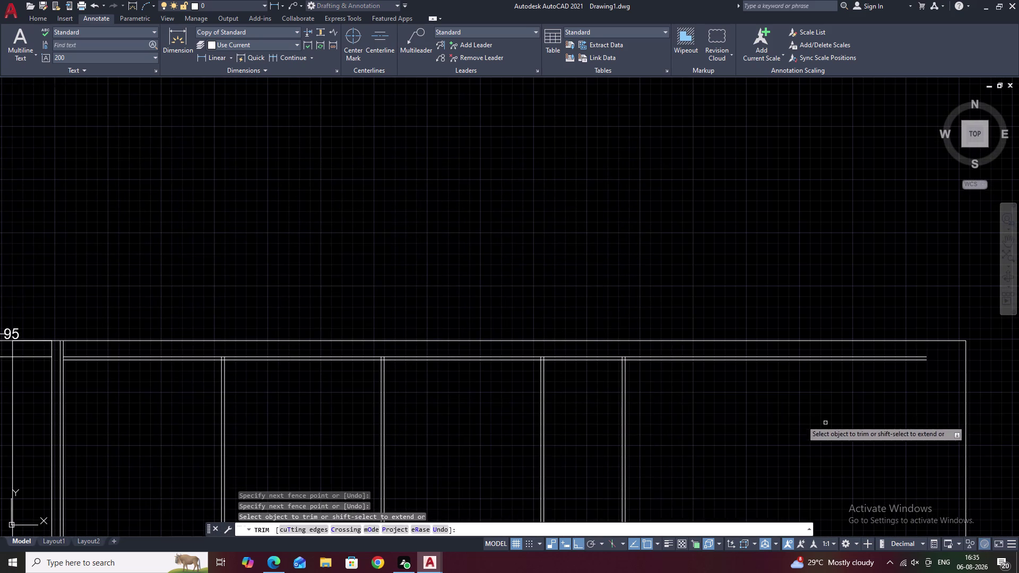
key(Escape)
middle_drag(130, 399, 389, 354)
scroll(up, 3)
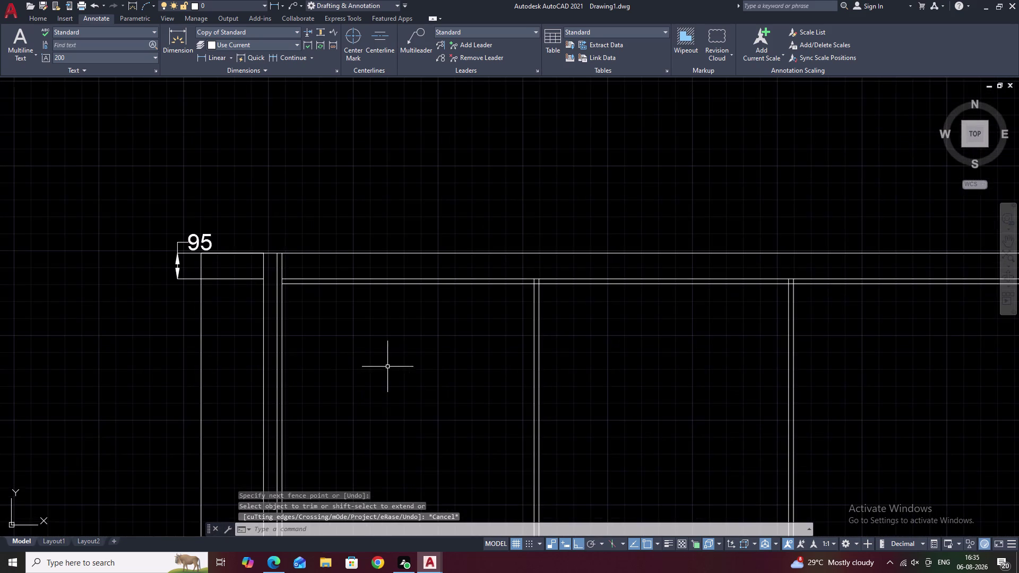
scroll(up, 3)
middle_drag(388, 367, 529, 364)
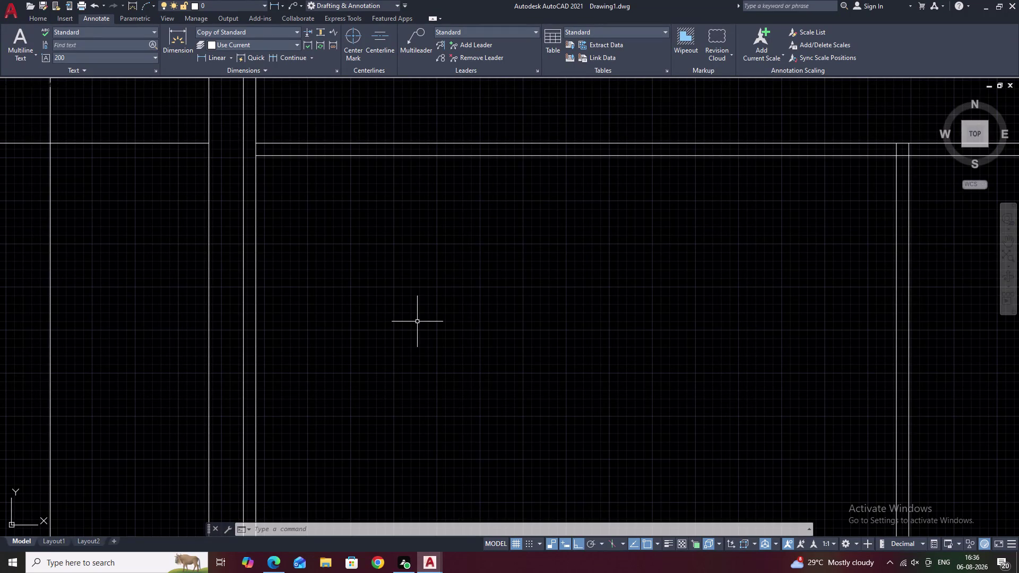
Offset the loft's bottom line 464 downward to create a new shelf line.
text(O)
key(space)
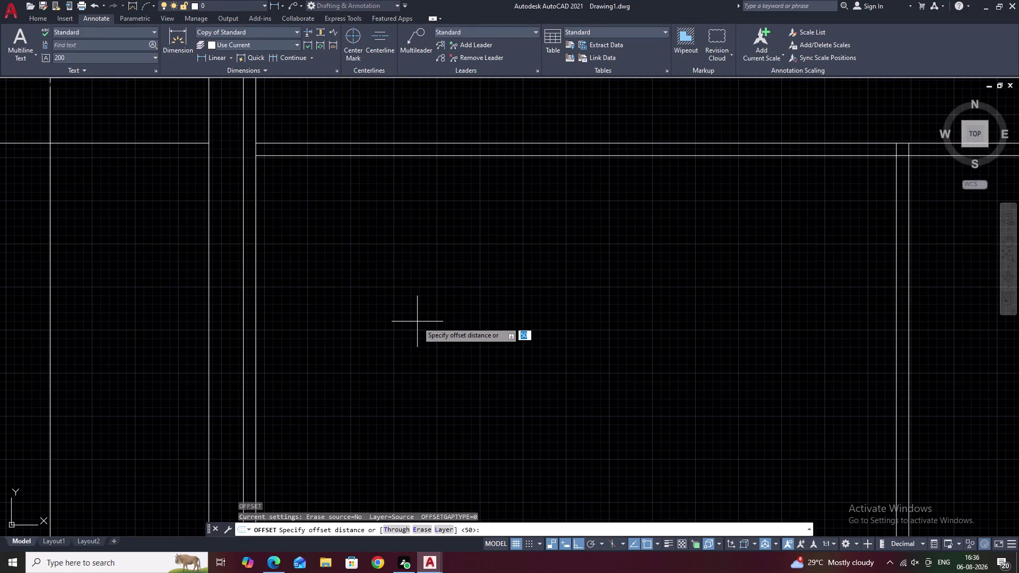
text(465)
key(BackSpace)
key(4)
key(space)
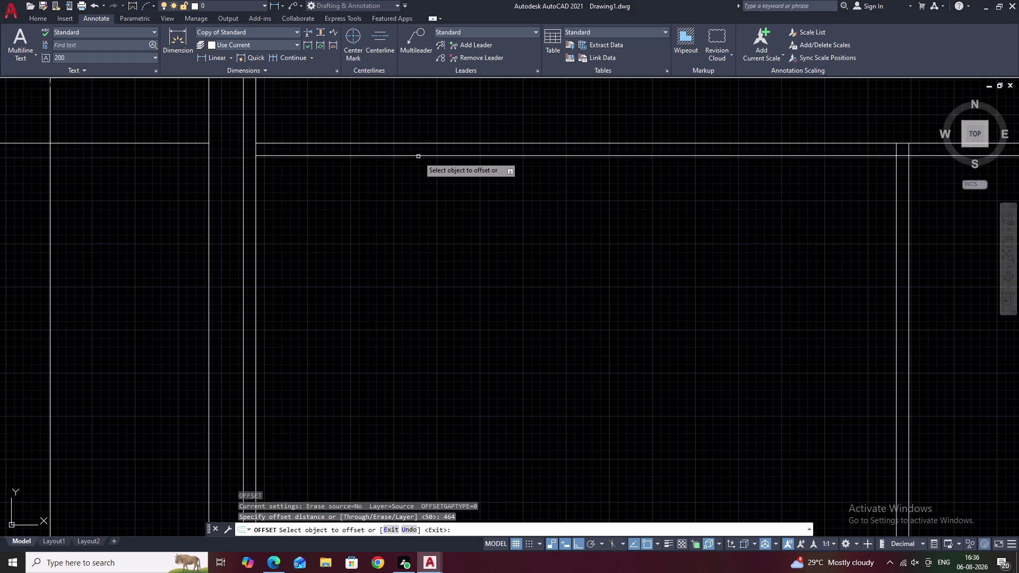
double_click(419, 157)
click(474, 338)
right_click(473, 339)
middle_drag(525, 369, 504, 205)
key(Escape)
middle_drag(526, 335, 464, 145)
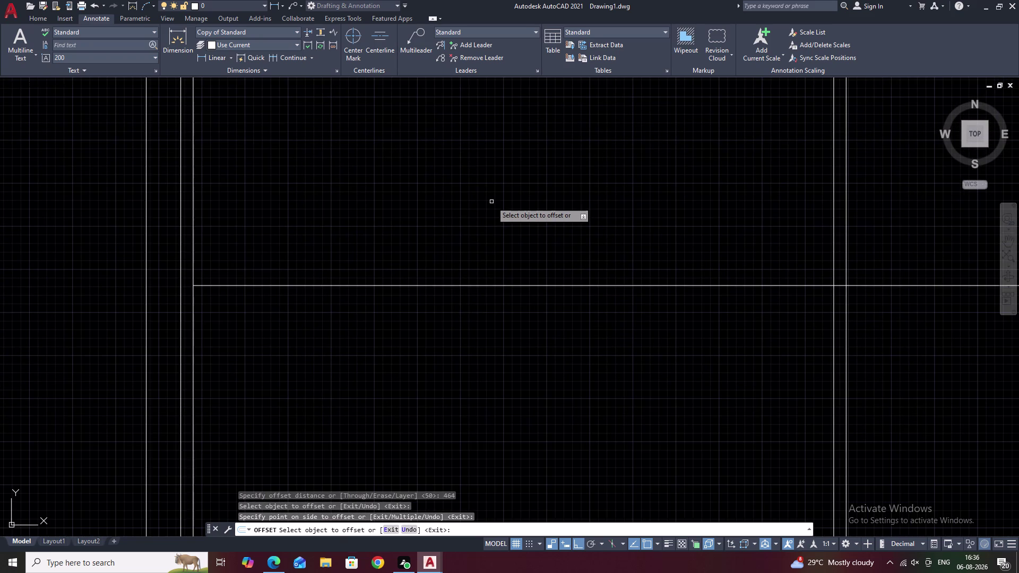
Try an 18 offset on the shelf line, cancelling and restarting the command.
text(O 18)
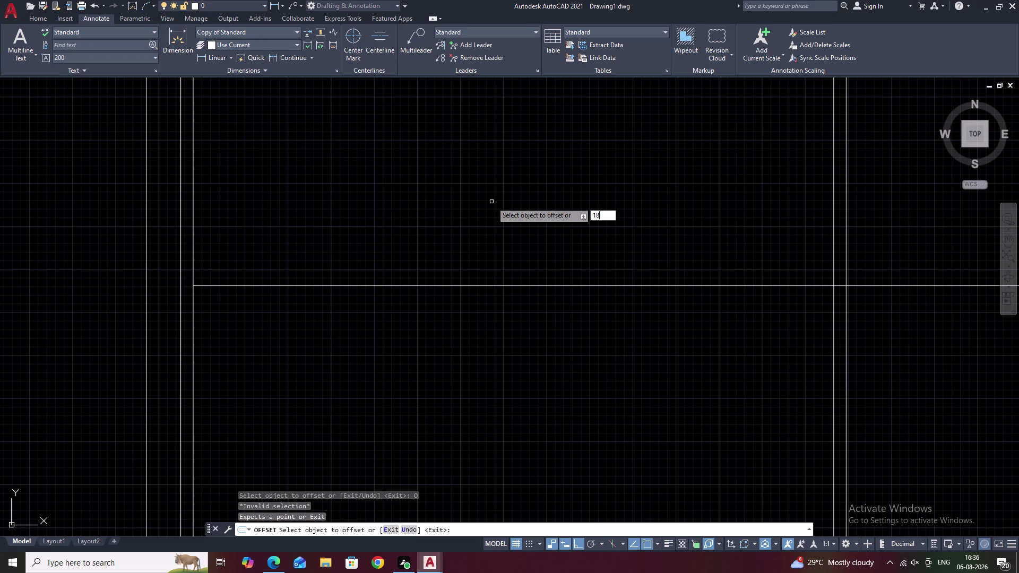
key(space)
click(447, 285)
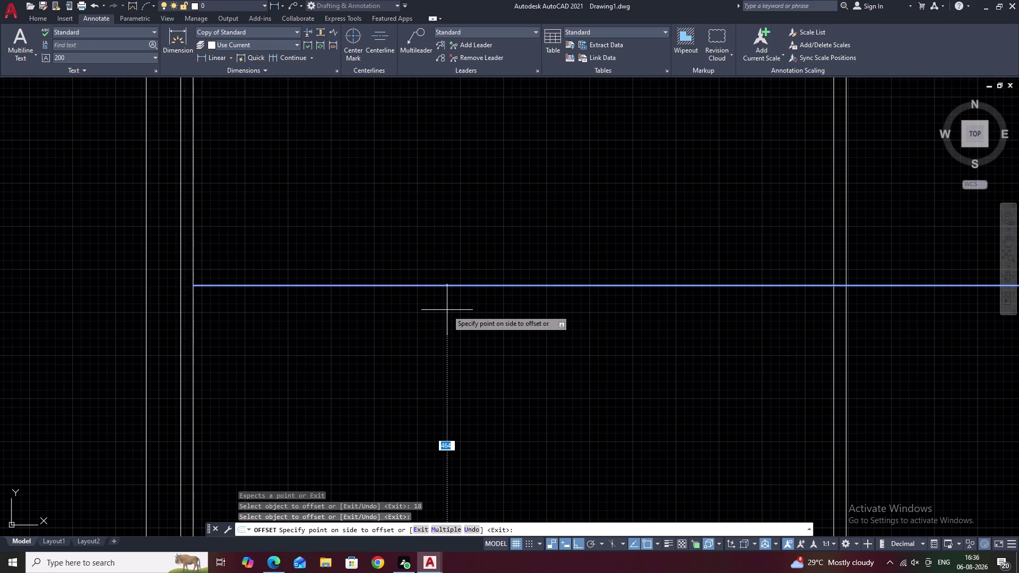
key(Escape)
key(space)
key(space)
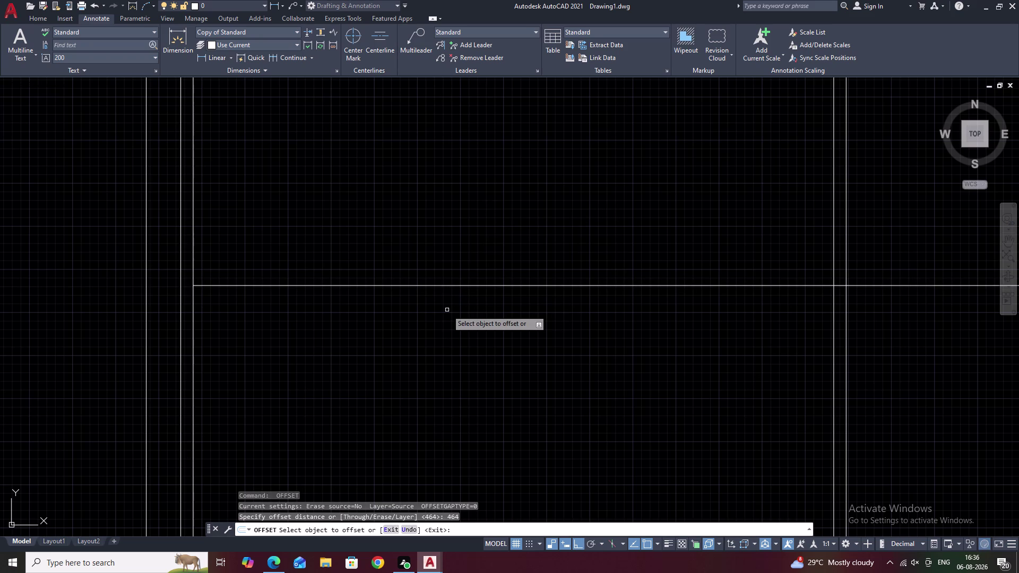
key(space)
text(18)
key(space)
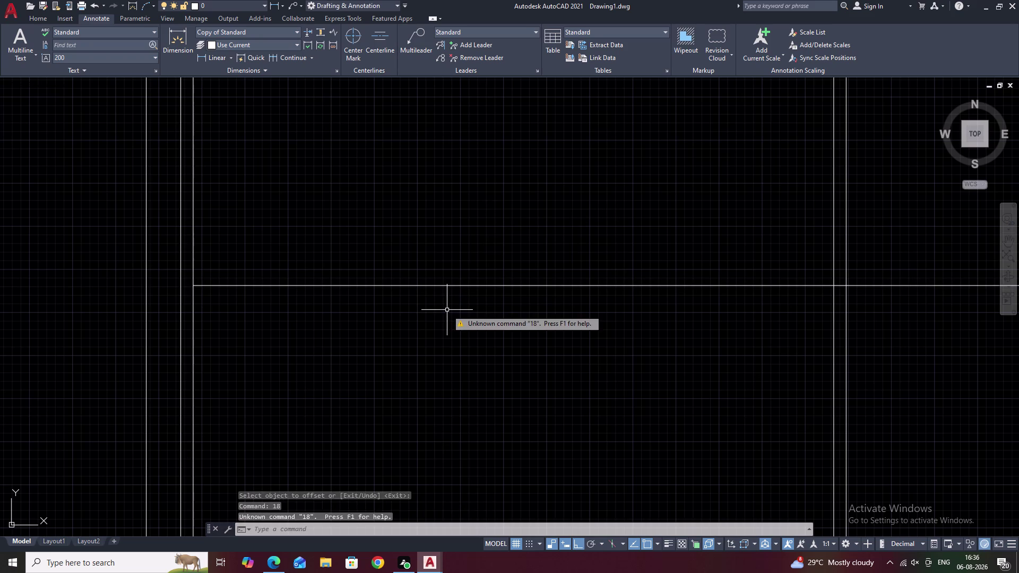
key(space)
key(space)
key(space)
key(space)
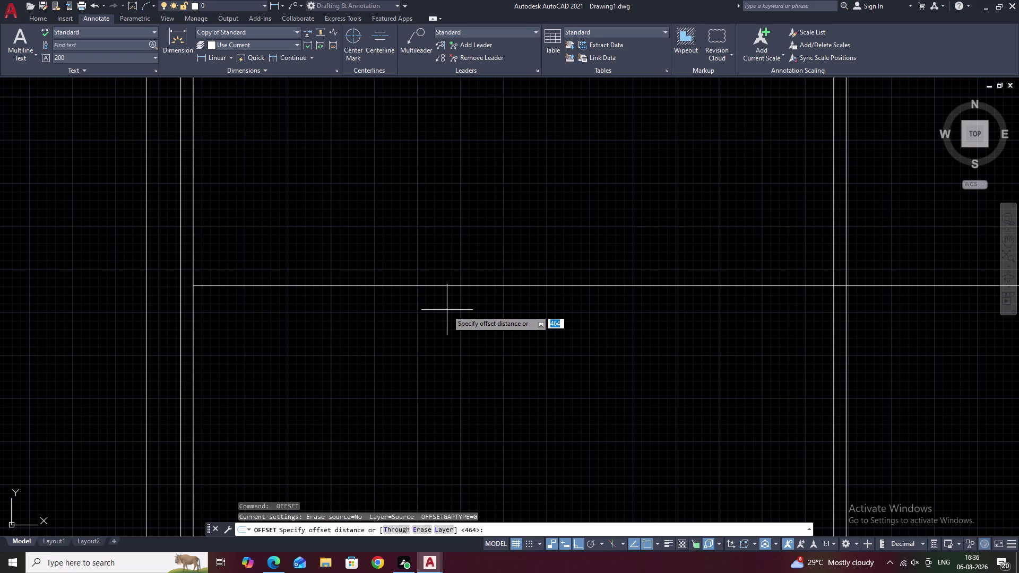
Offset the shelf line 18 downward to give the shelf its thickness.
text(18)
key(space)
click(442, 284)
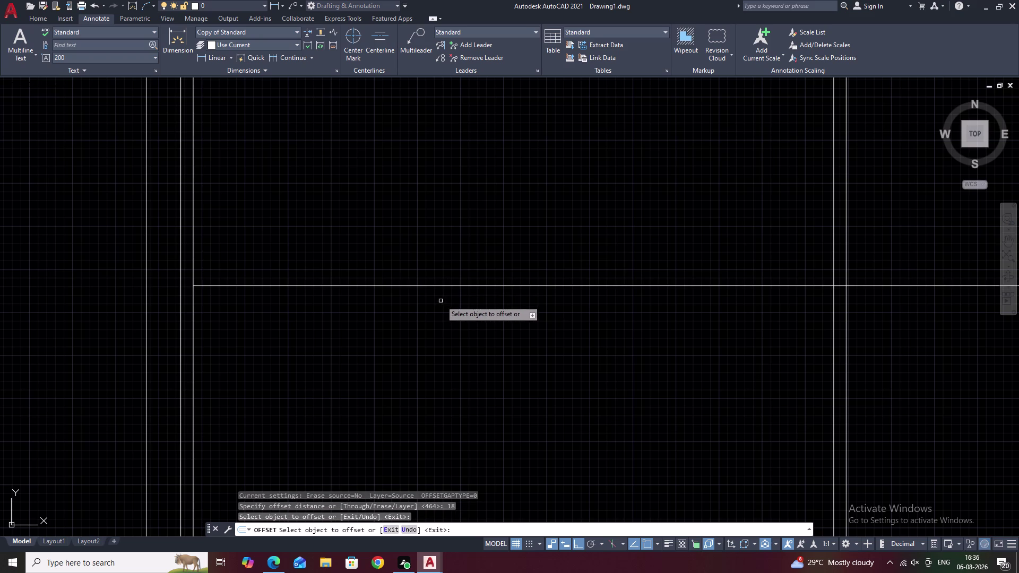
click(439, 285)
click(440, 307)
scroll(down, 3)
scroll(down, 3)
middle_drag(466, 360, 355, 362)
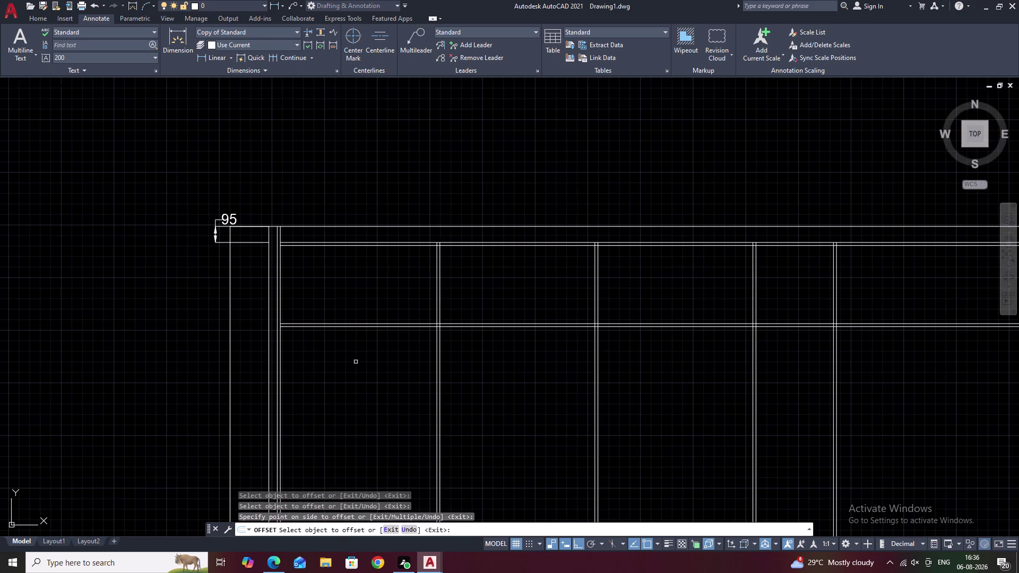
key(space)
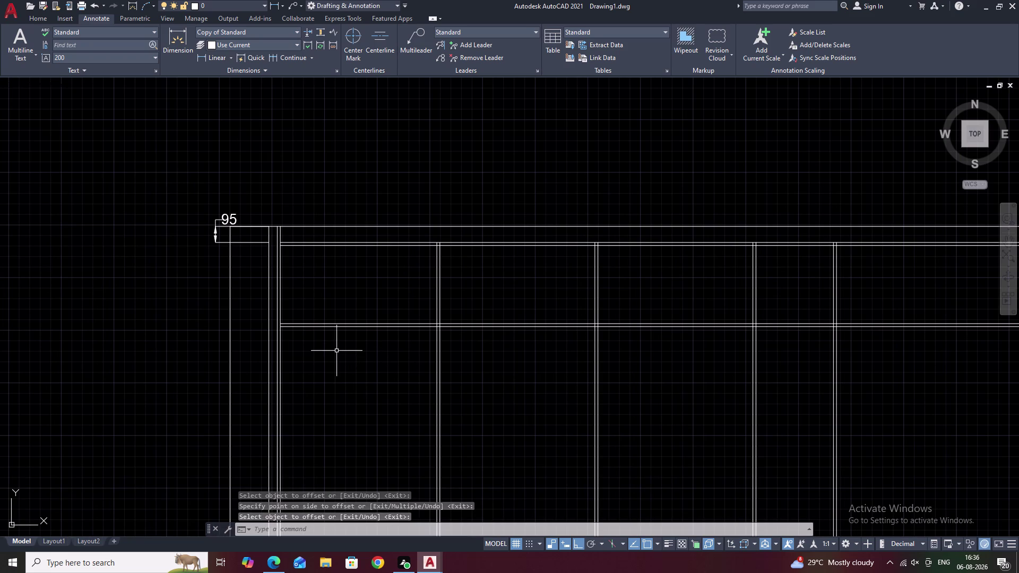
Add an 18 thickness line below another shelf line in the upper sections.
text(O 18)
key(space)
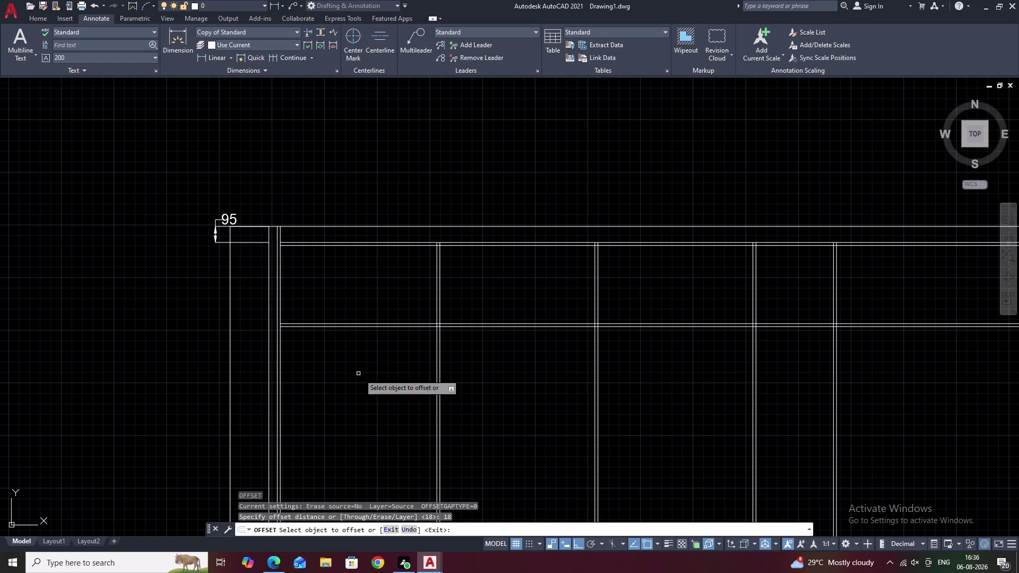
scroll(up, 3)
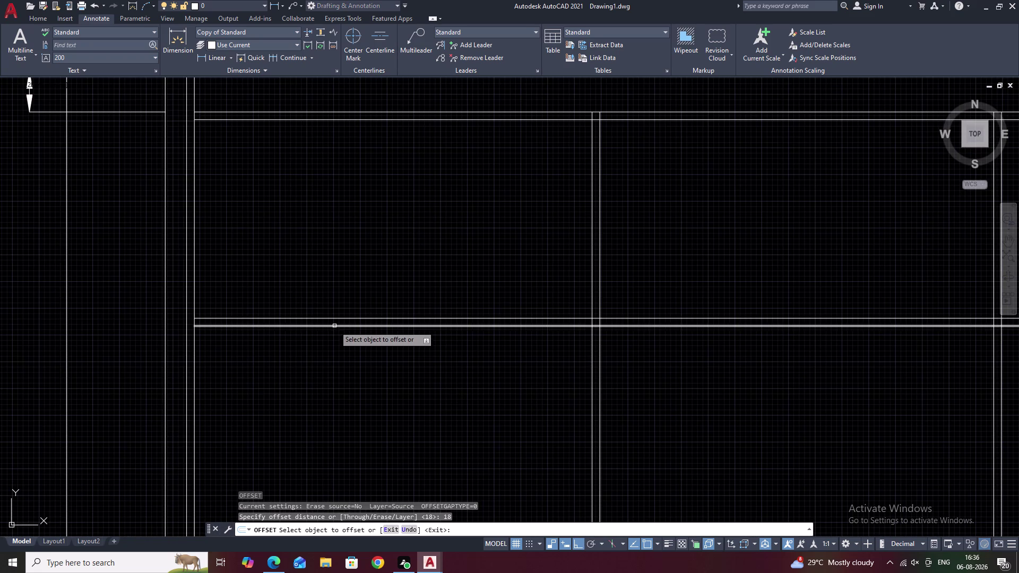
click(331, 326)
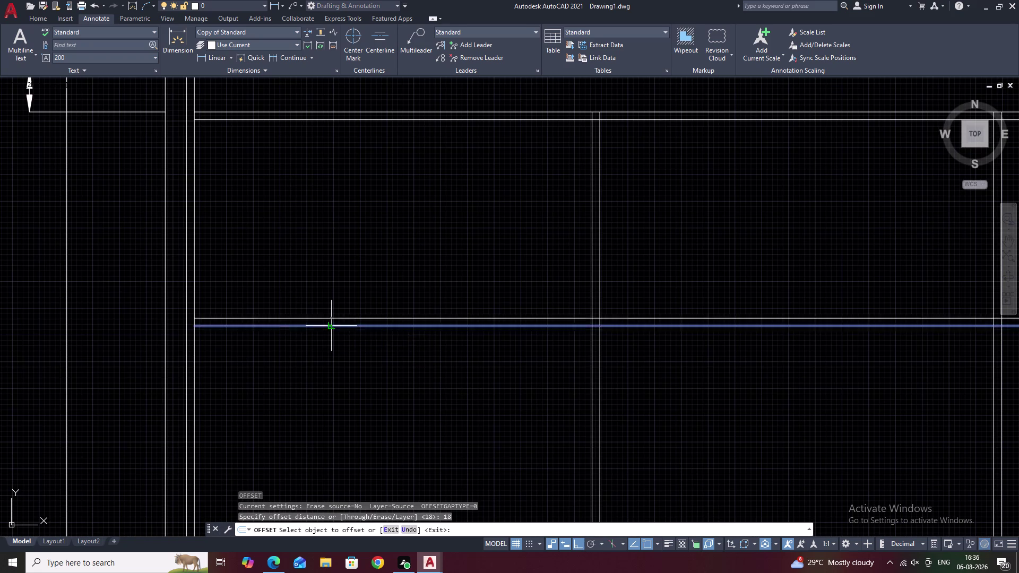
double_click(328, 350)
key(Escape)
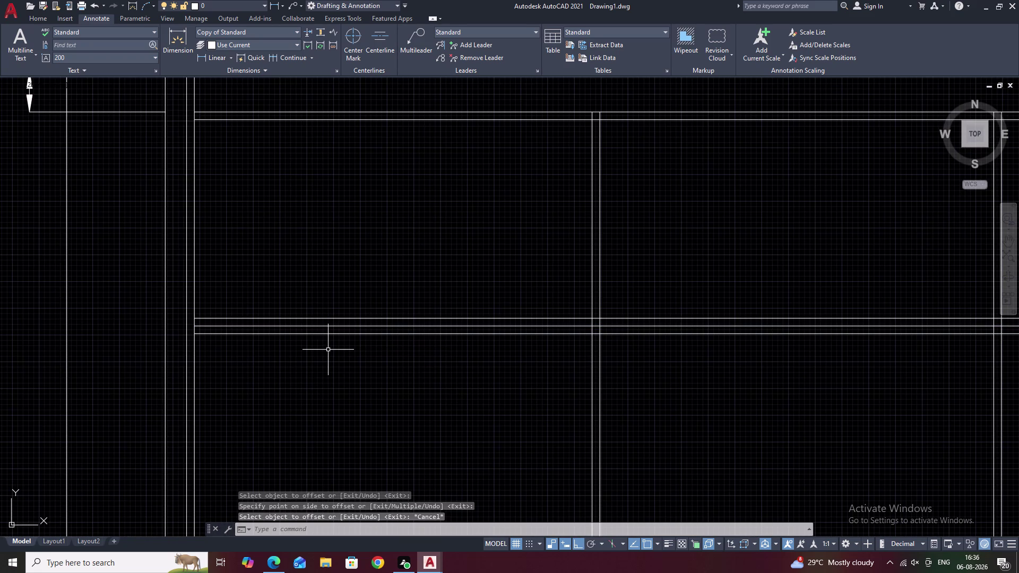
Offset the shelf's lower line 452 downward to start a new shelf.
text(O)
key(space)
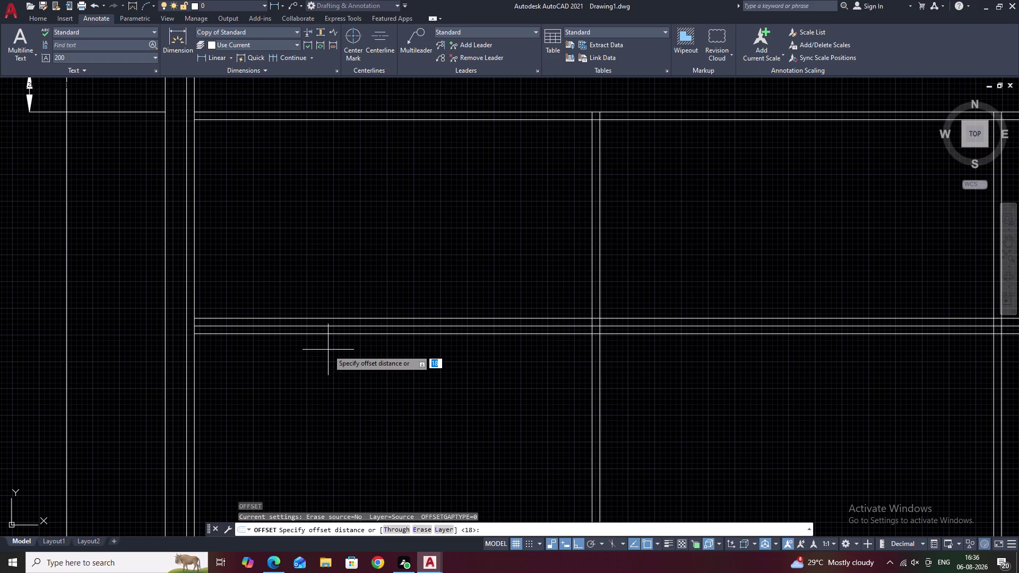
text(452)
key(space)
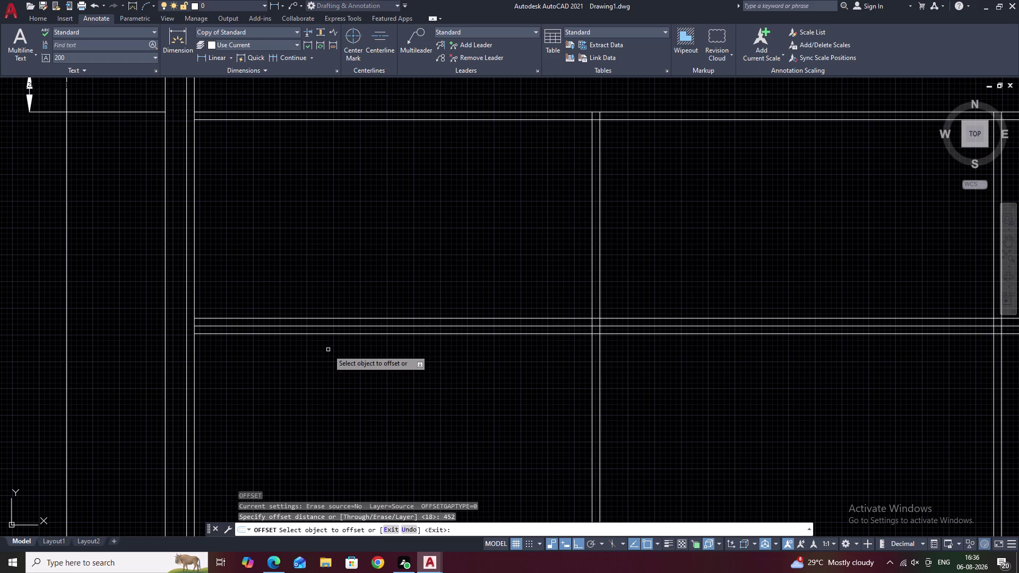
click(331, 334)
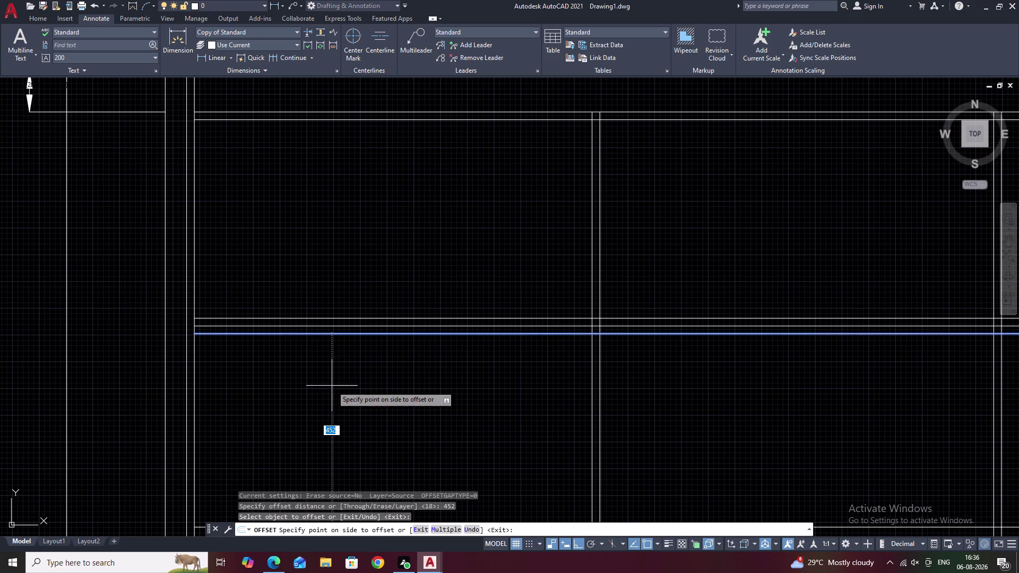
click(342, 399)
scroll(down, 3)
middle_drag(373, 432, 380, 365)
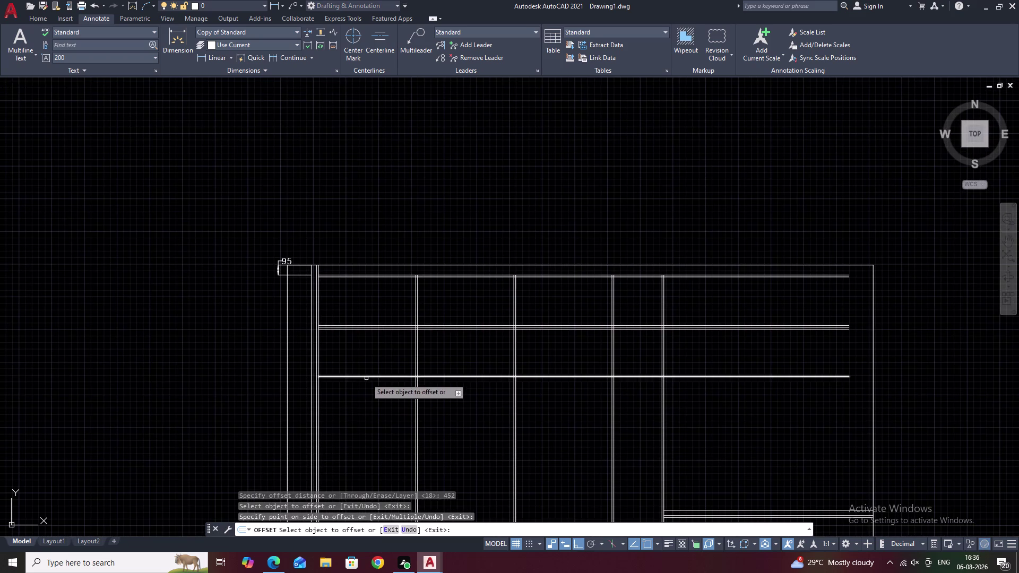
Add an 18 thickness line below the new 452 shelf line.
key(space)
key(space)
text(18)
key(space)
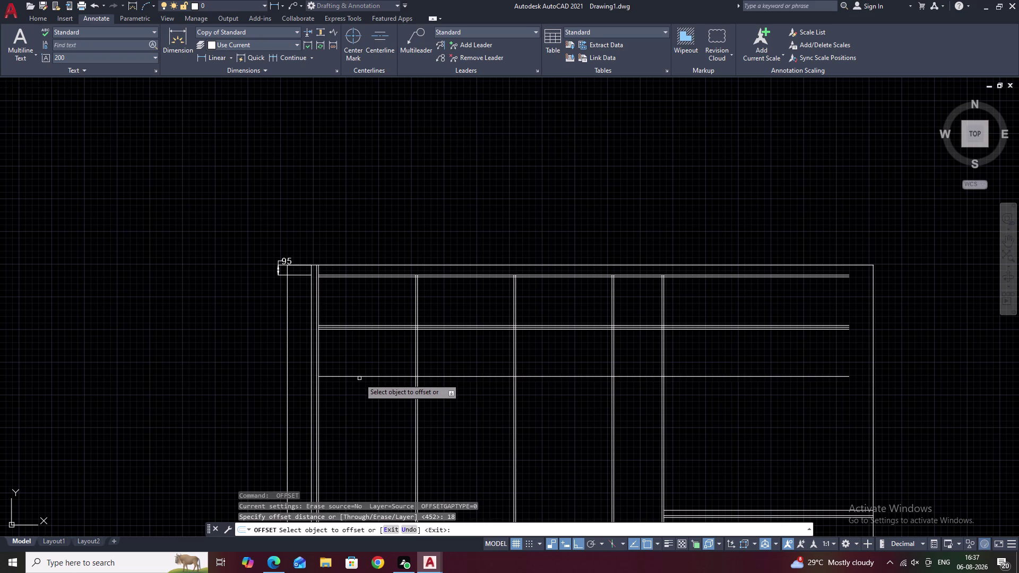
click(363, 377)
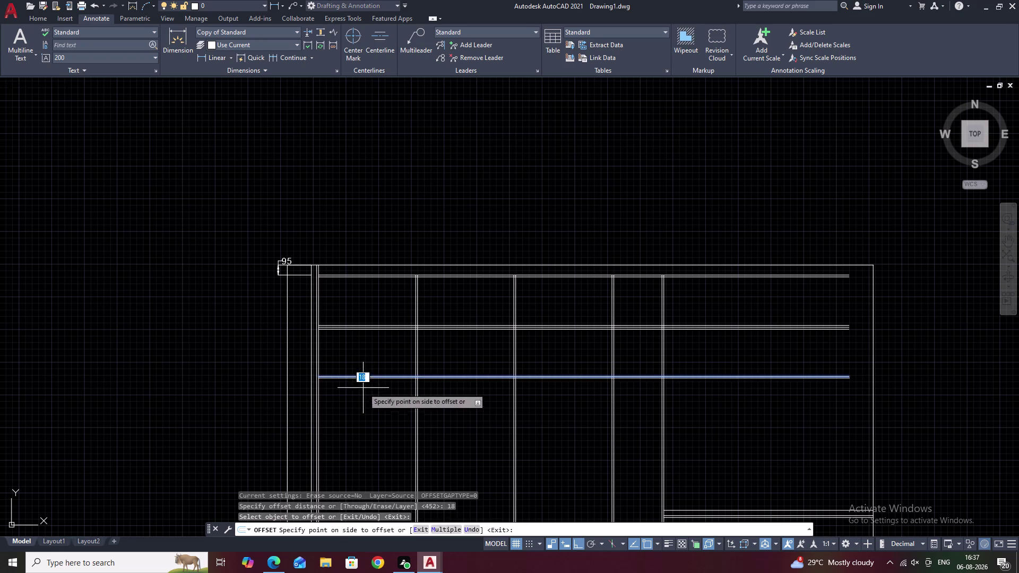
click(363, 389)
middle_drag(365, 391, 375, 334)
scroll(up, 3)
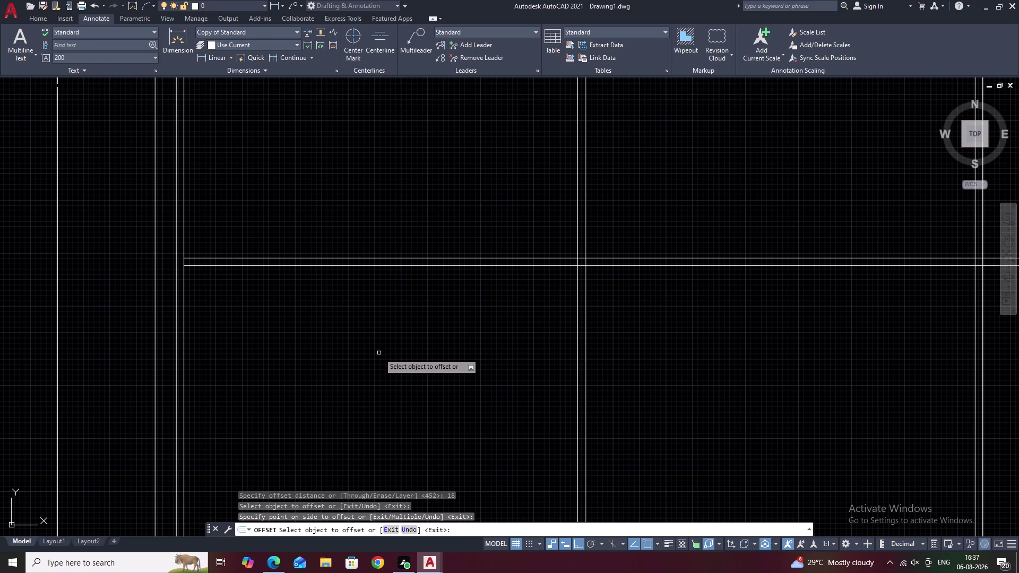
middle_drag(379, 352, 420, 334)
key(space)
Offset the shelf's lower line 440 downward for the next shelf.
key(space)
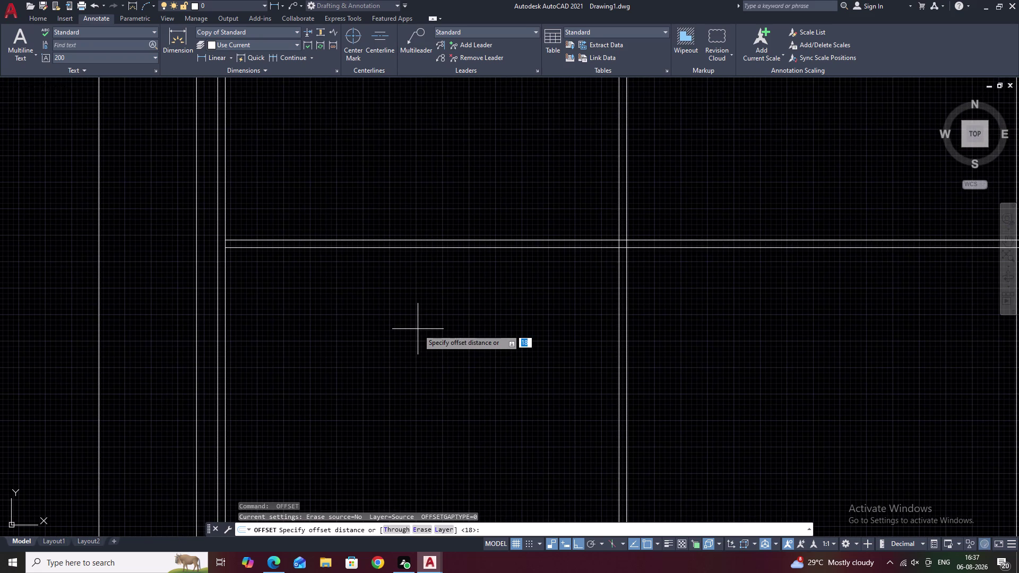
text(11)
key(BackSpace)
key(BackSpace)
text(44)
text(2)
key(BackSpace)
text(0)
key(space)
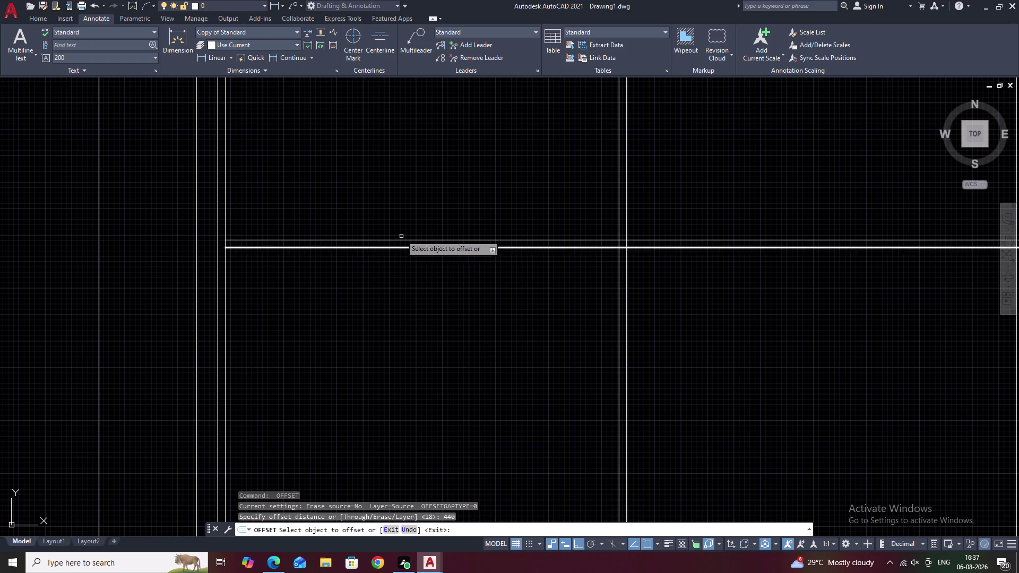
click(398, 248)
click(421, 364)
key(space)
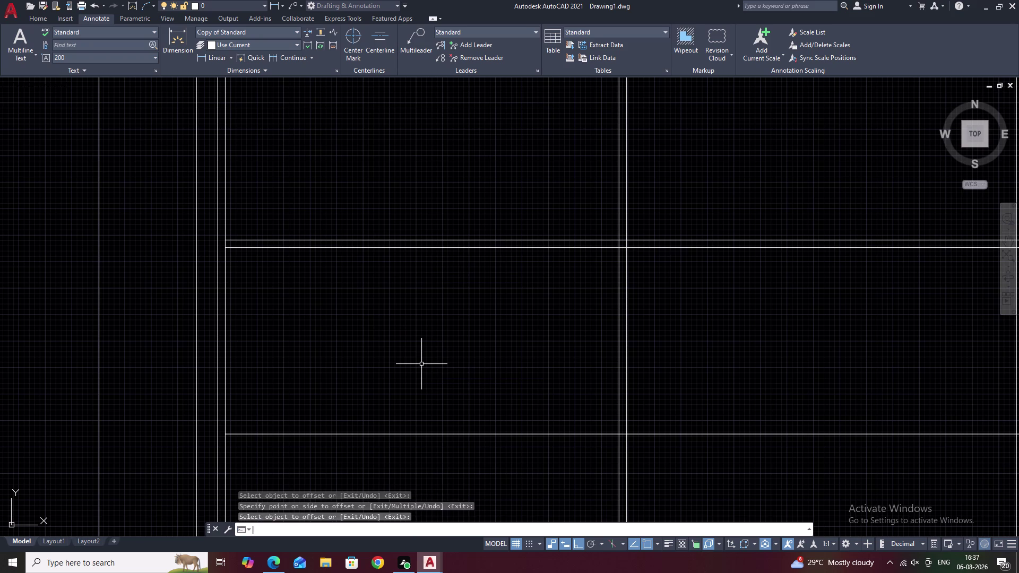
Add an 18 thickness line below the new 440 shelf line.
key(space)
text(18)
key(space)
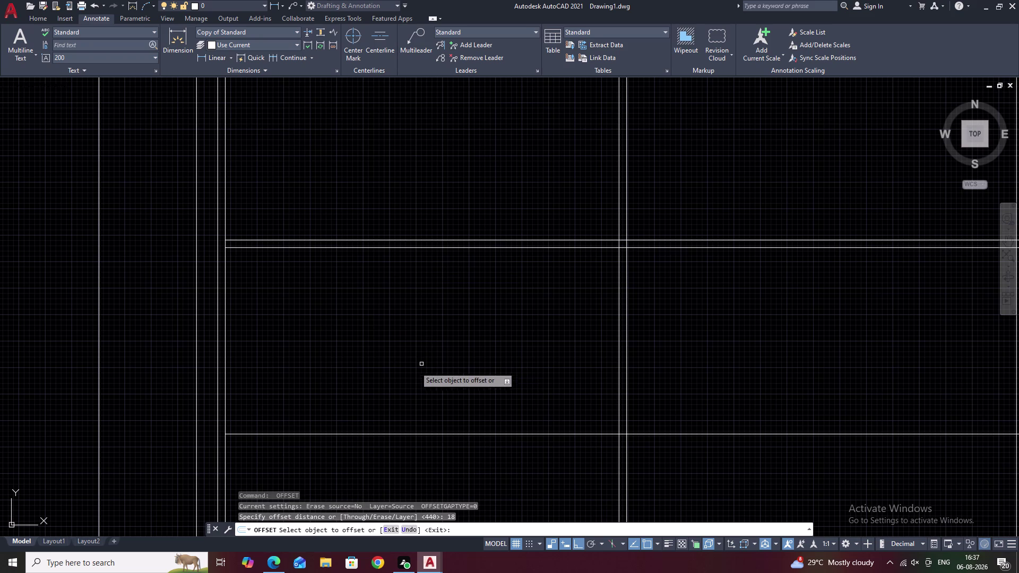
click(405, 433)
click(404, 451)
middle_drag(404, 452, 436, 182)
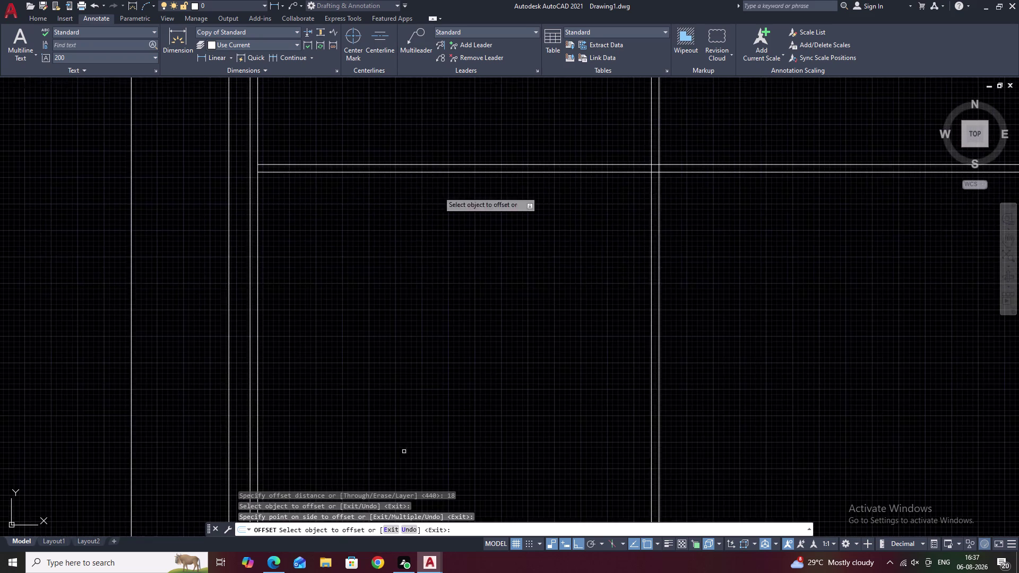
scroll(down, 3)
middle_drag(450, 222, 393, 352)
middle_drag(442, 359, 400, 357)
key(space)
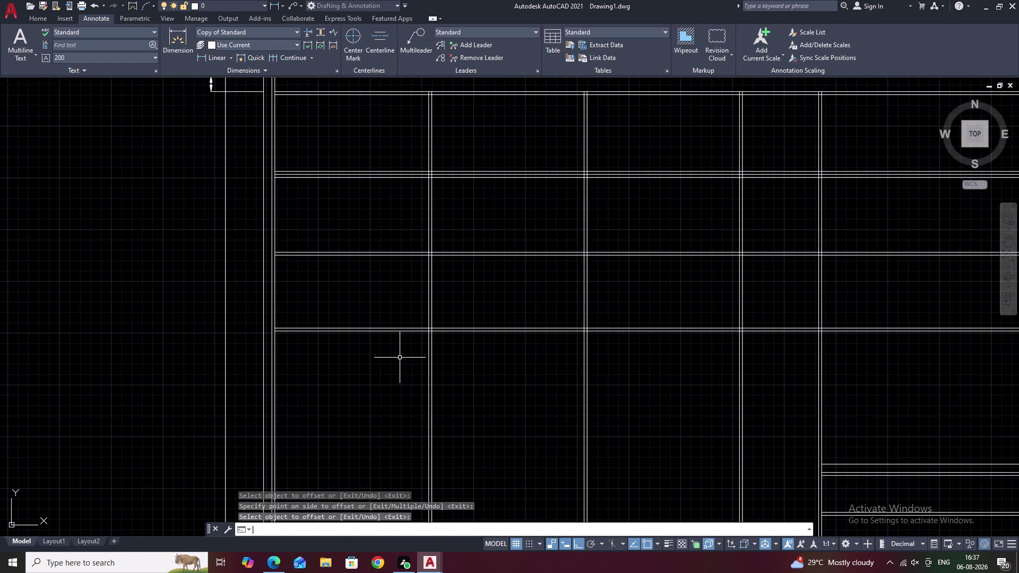
key(space)
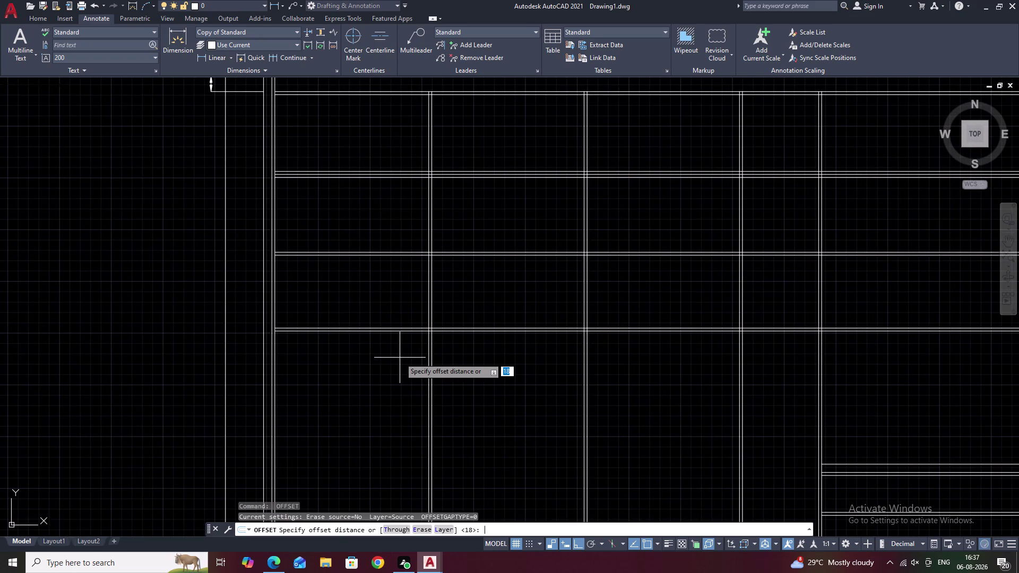
text(44)
text(0)
key(space)
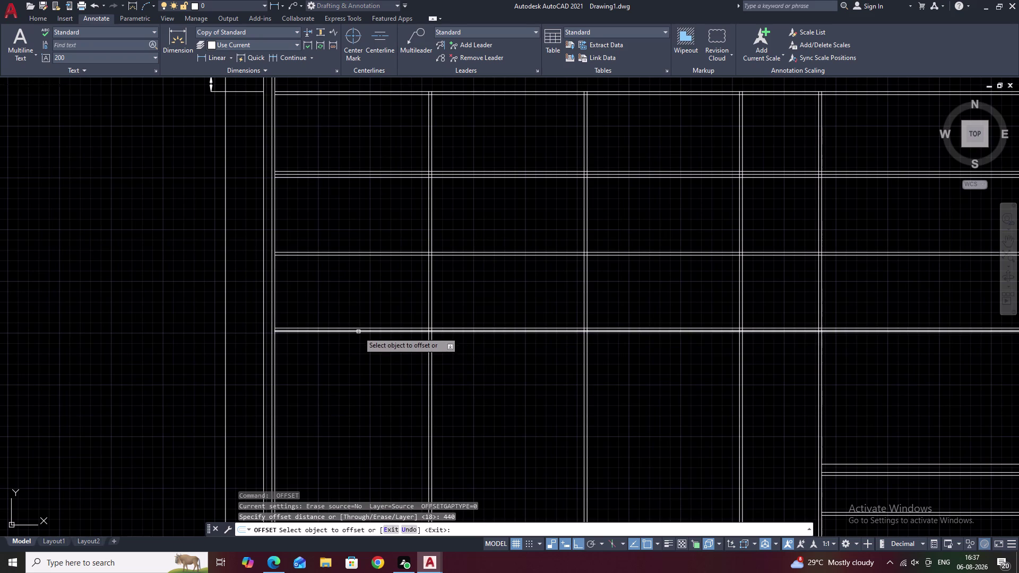
click(358, 331)
click(360, 396)
key(space)
key(space)
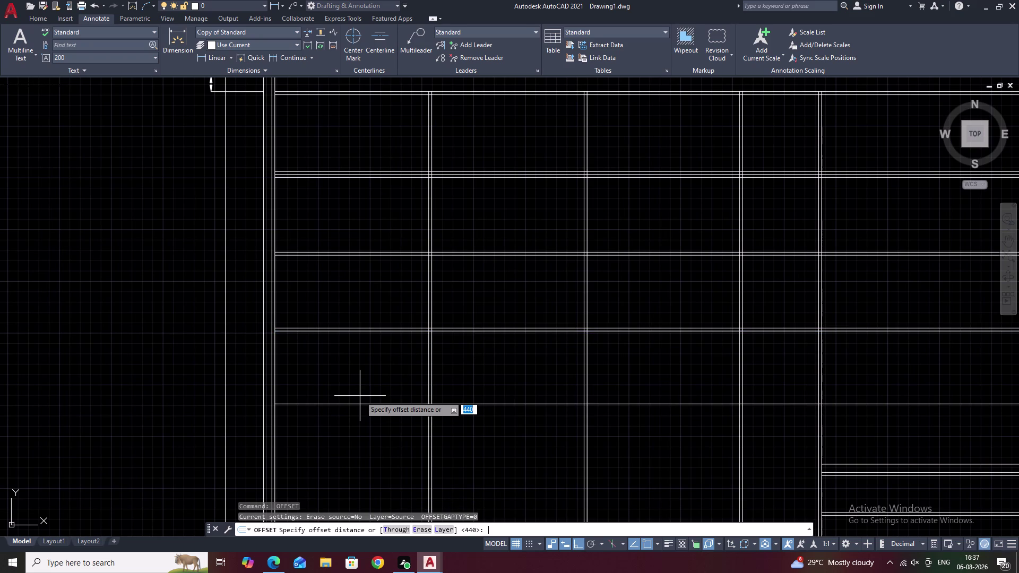
text(18)
key(space)
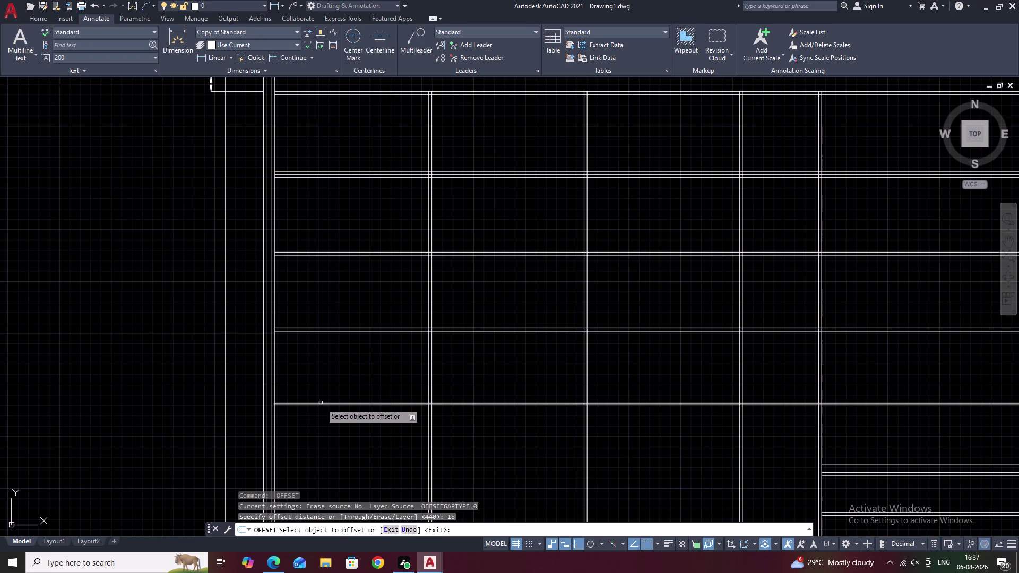
click(321, 402)
double_click(325, 430)
right_click(325, 429)
middle_drag(333, 433, 352, 345)
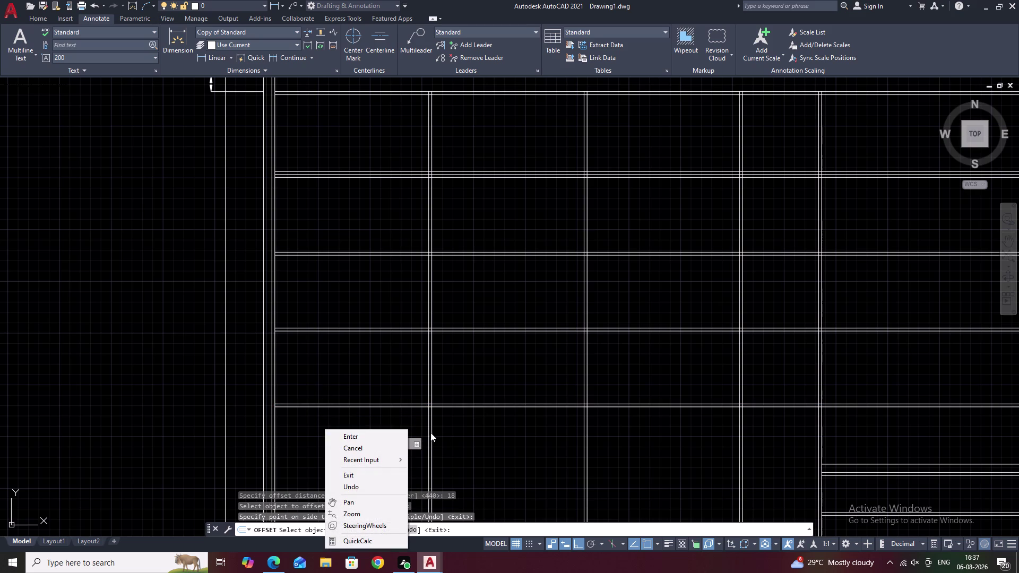
click(470, 439)
middle_drag(473, 438, 496, 282)
middle_drag(373, 308, 330, 315)
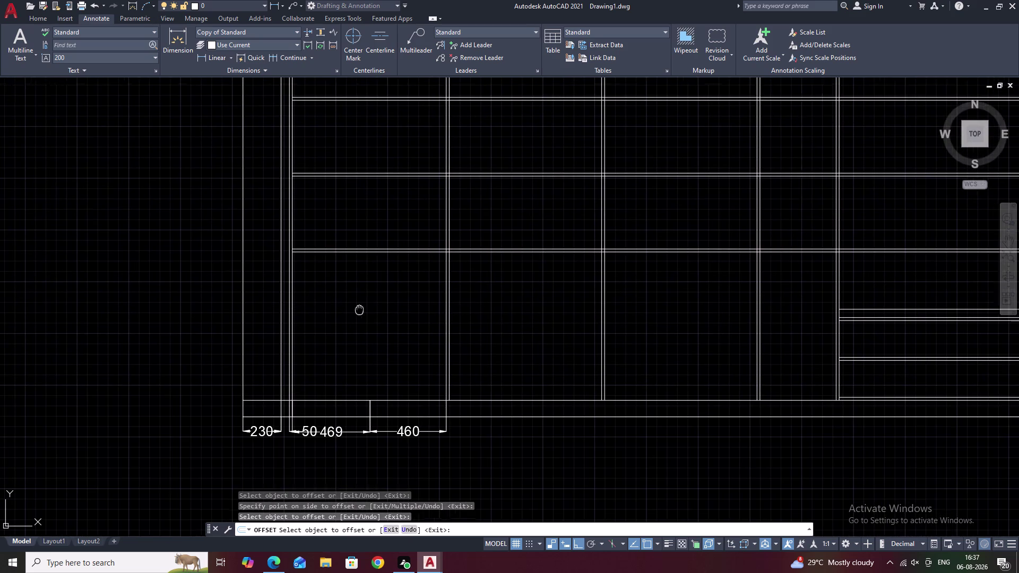
middle_drag(330, 315, 329, 316)
middle_drag(338, 326, 414, 327)
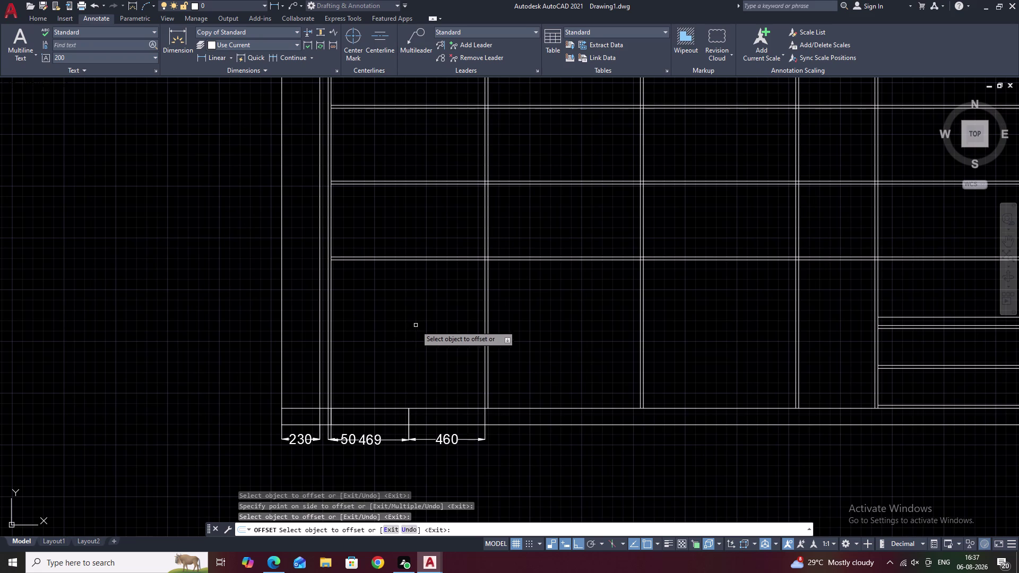
scroll(up, 3)
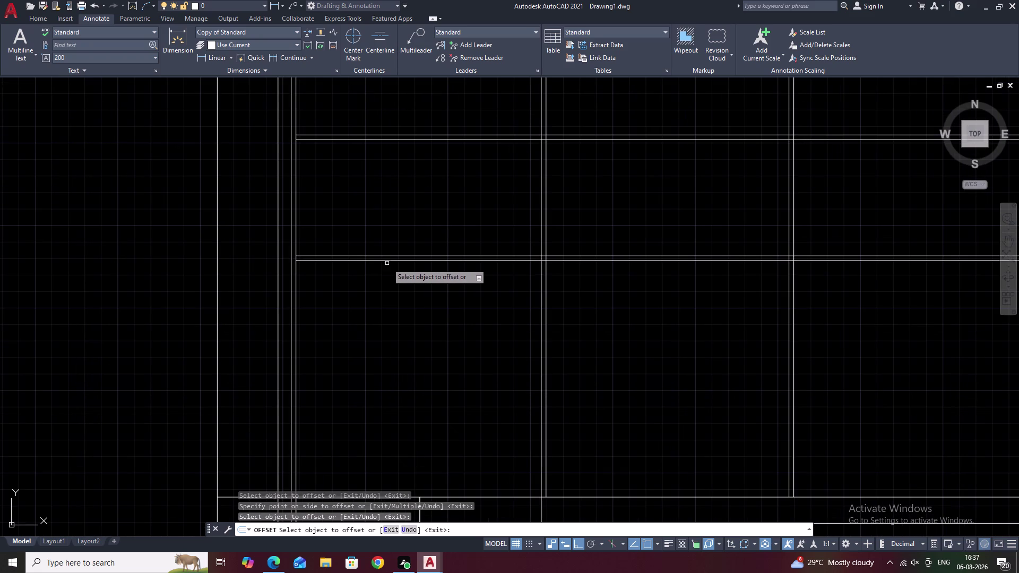
click(389, 261)
text(R)
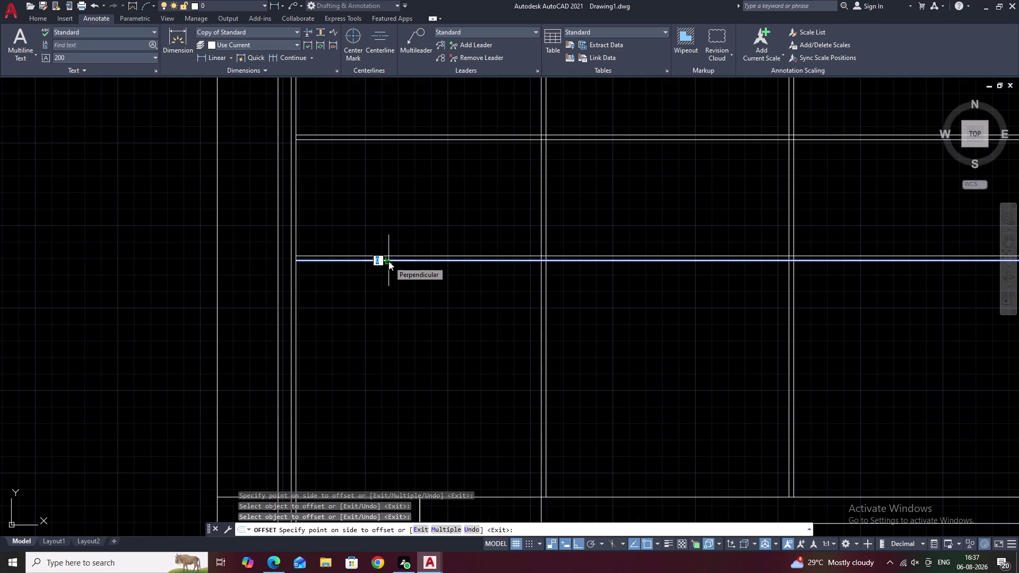
key(space)
key(Escape)
key(Escape)
click(389, 261)
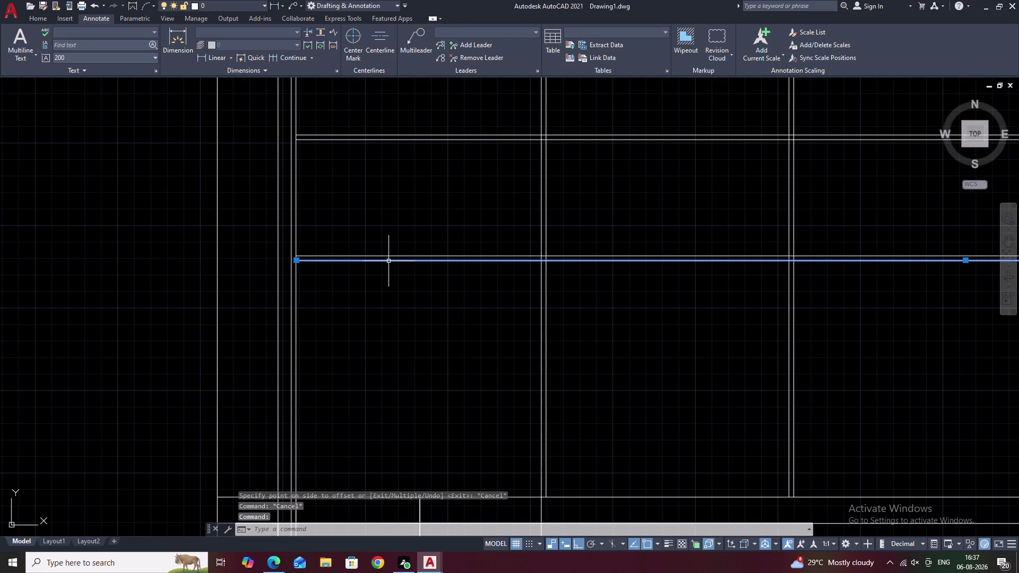
Regenerate the display and erase the duplicate shelf line.
text(R)
key(space)
key(Escape)
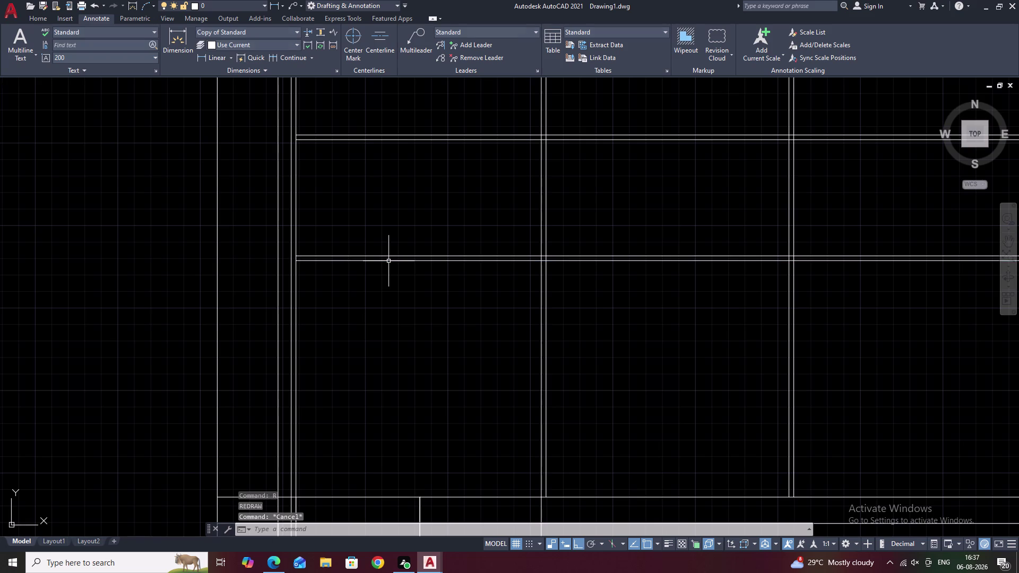
click(389, 261)
text(E)
key(space)
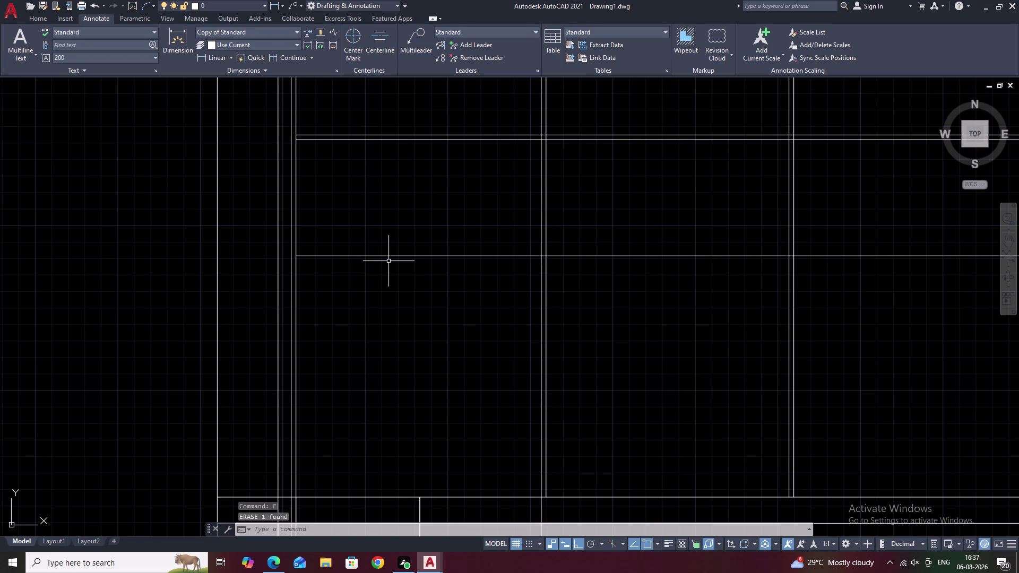
key(Escape)
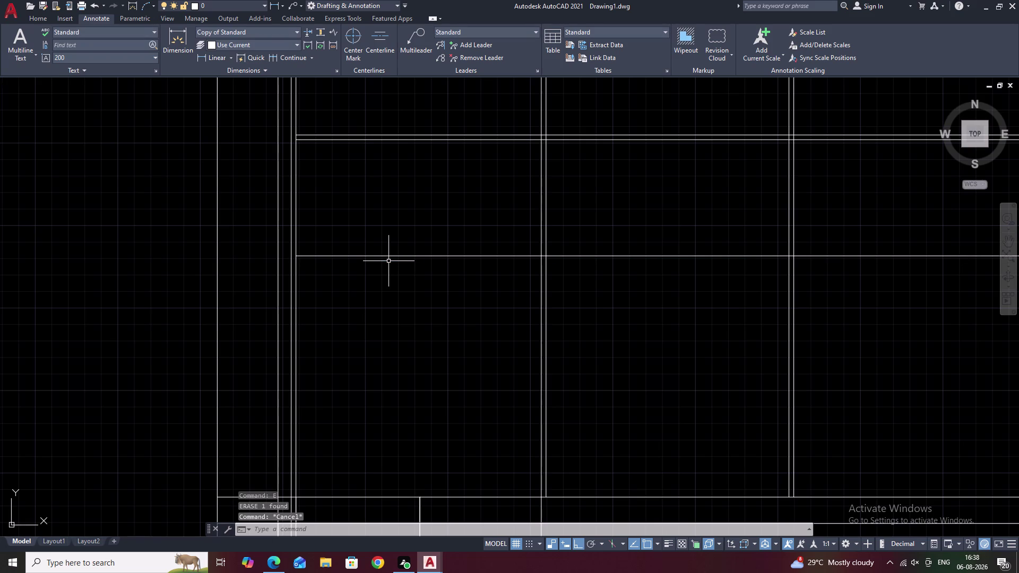
Break the shelf line at its intersection with the vertical divider.
text(BR)
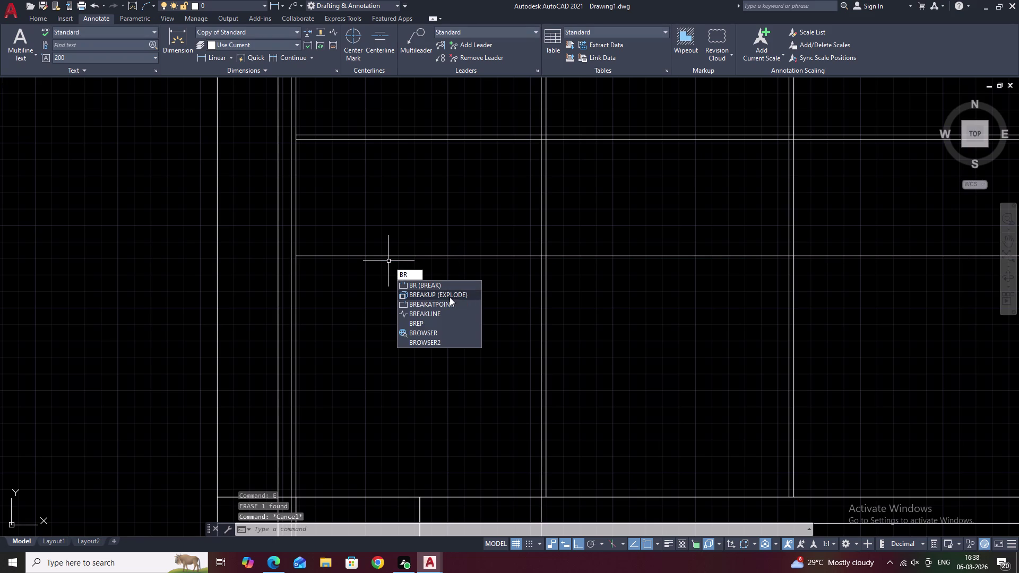
click(448, 303)
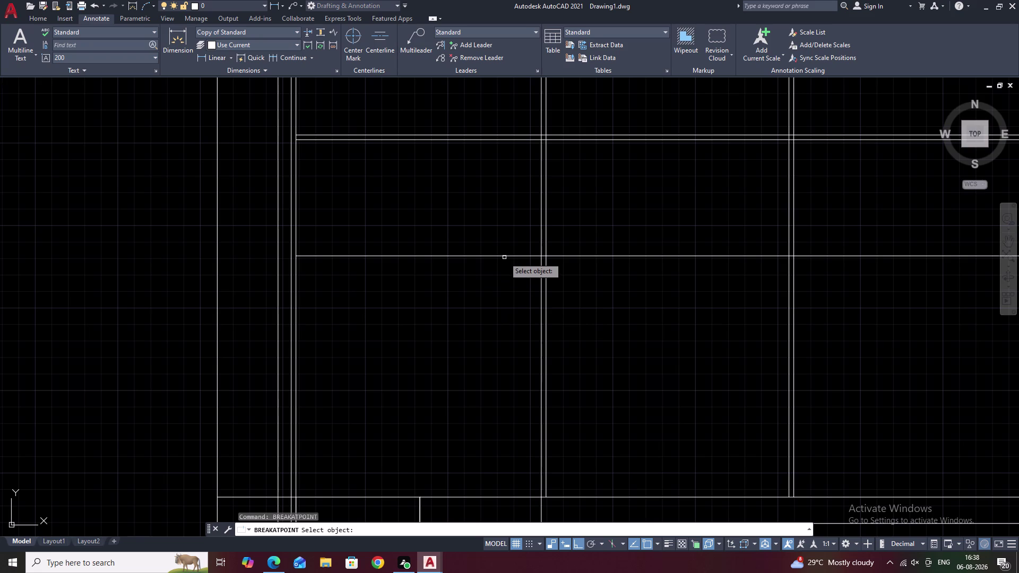
click(506, 256)
scroll(up, 3)
click(517, 253)
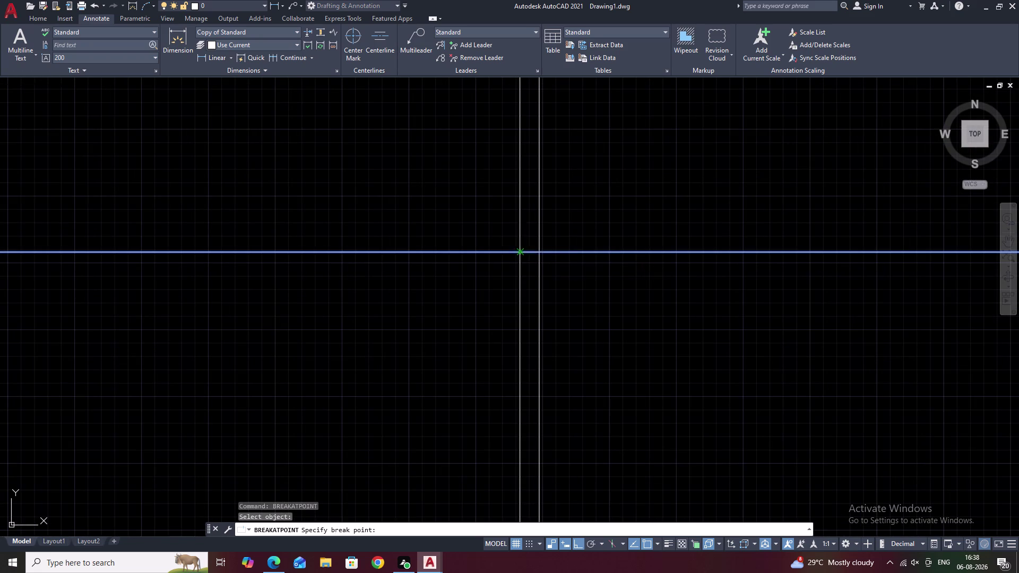
scroll(down, 3)
key(Escape)
text(O)
key(space)
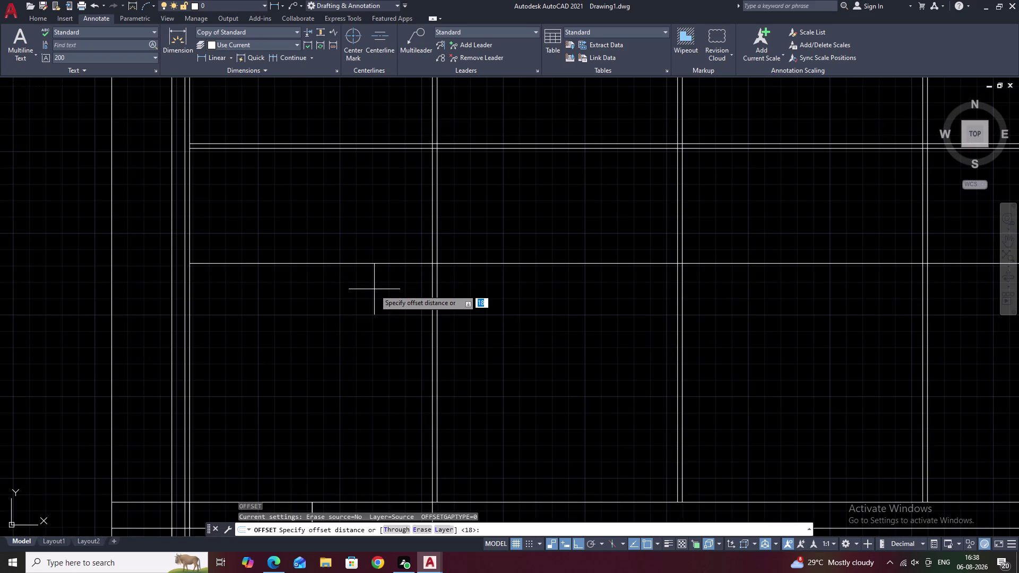
Offset the left shelf segment downward twice at 175.
text(1)
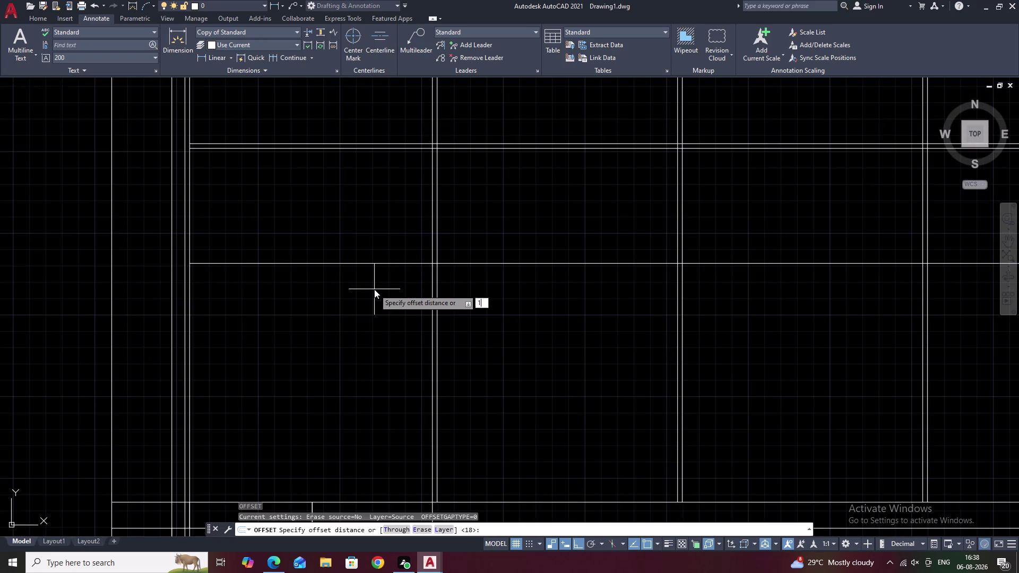
text(75)
key(space)
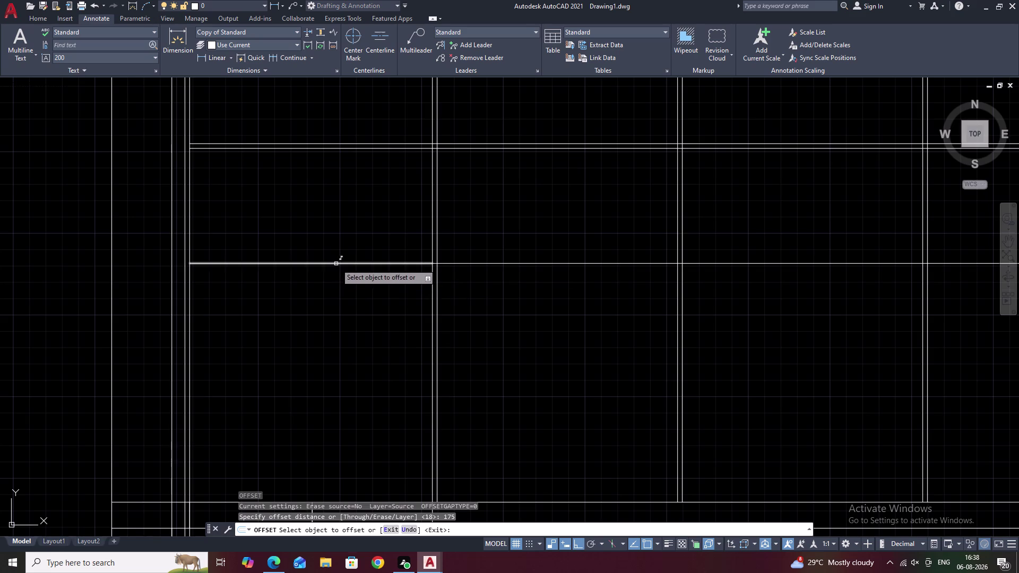
click(336, 264)
click(325, 299)
key(space)
key(space)
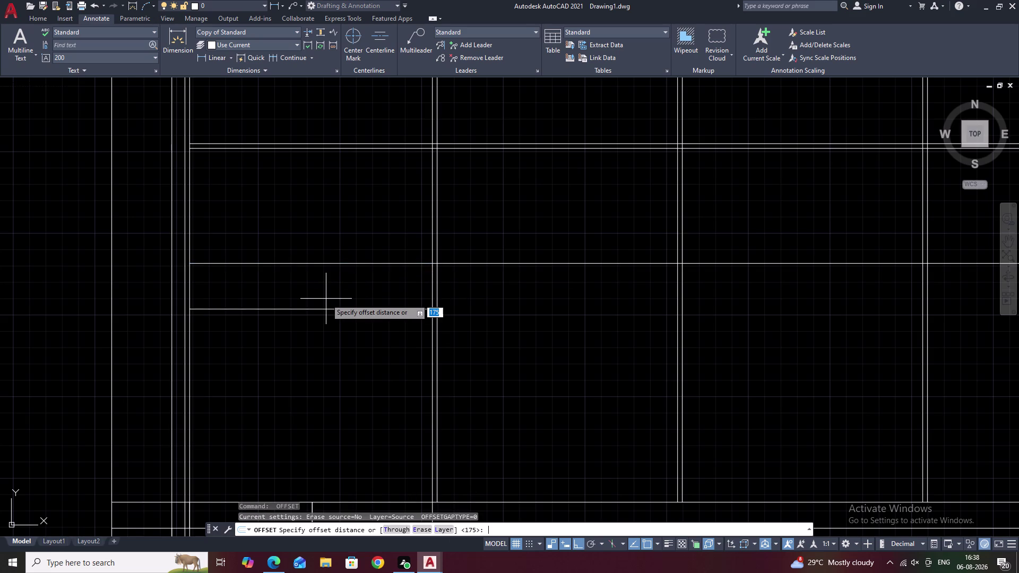
key(space)
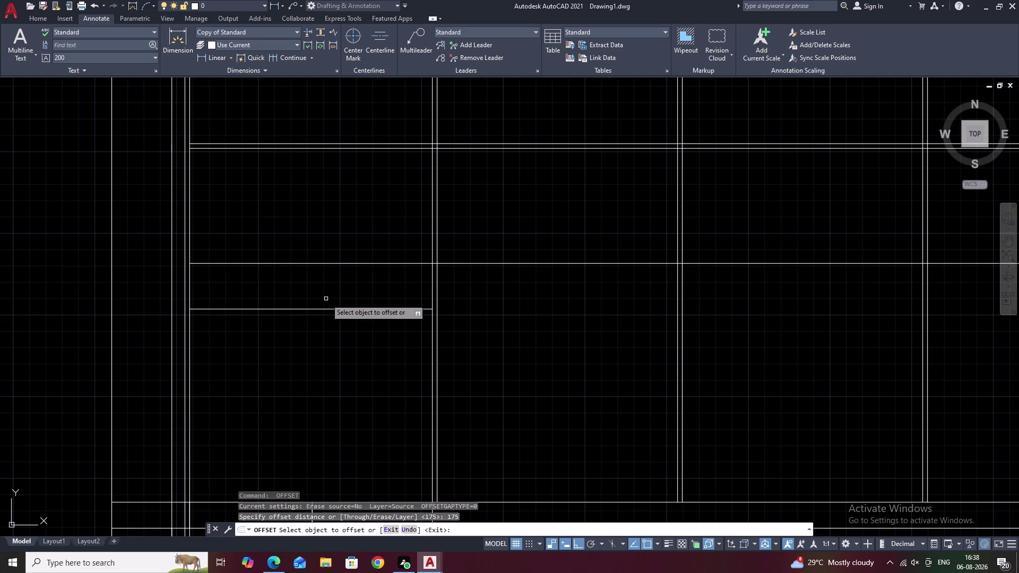
click(318, 310)
click(318, 343)
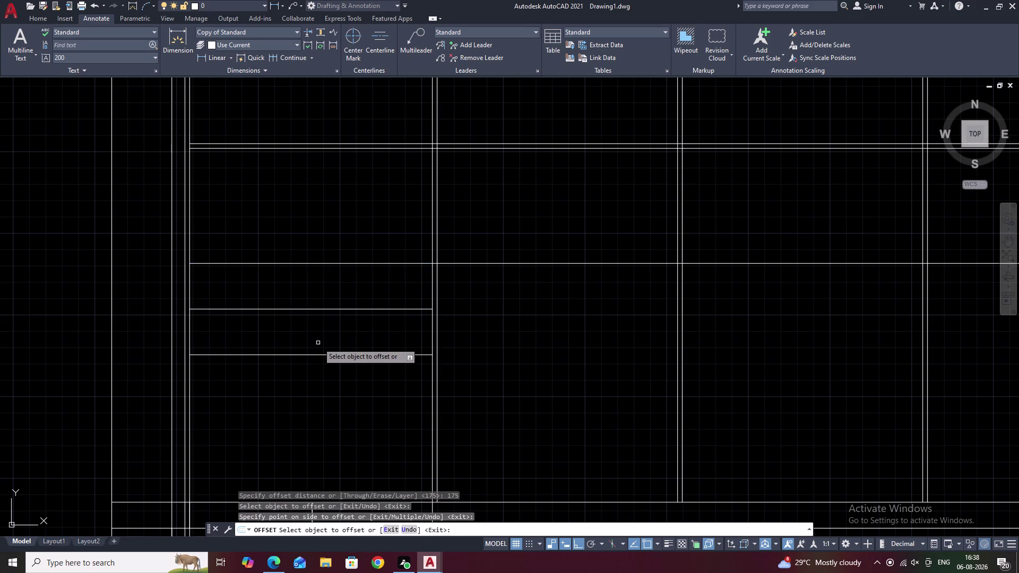
key(space)
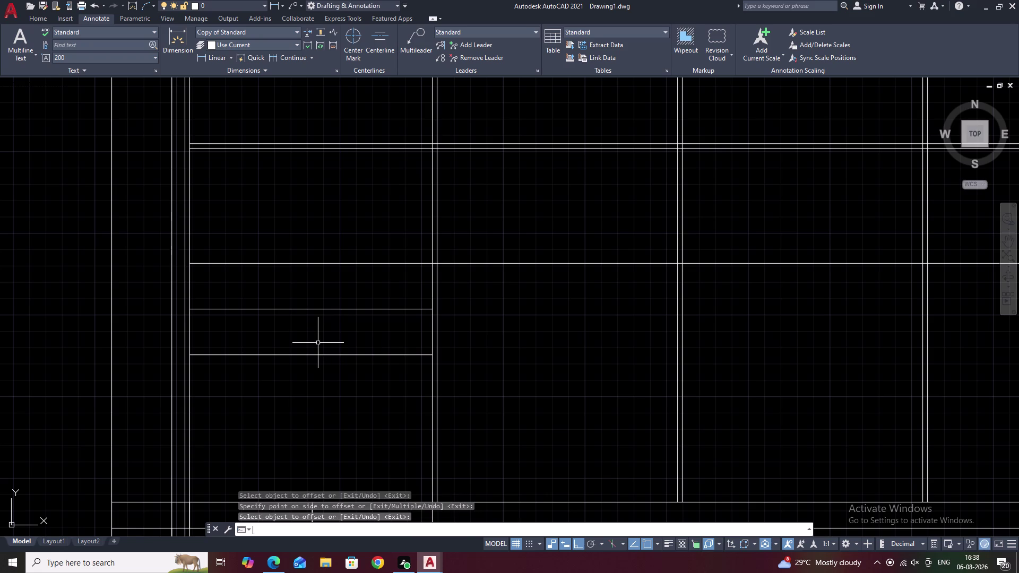
Offset the lowest new line 18 down, then that copy 250 down.
key(space)
text(18)
key(space)
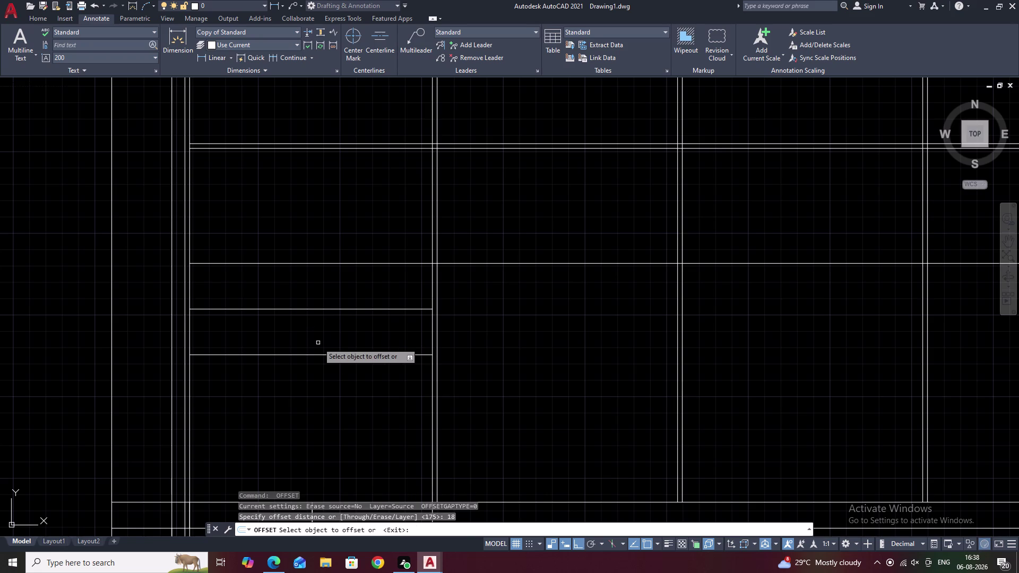
click(310, 356)
click(308, 368)
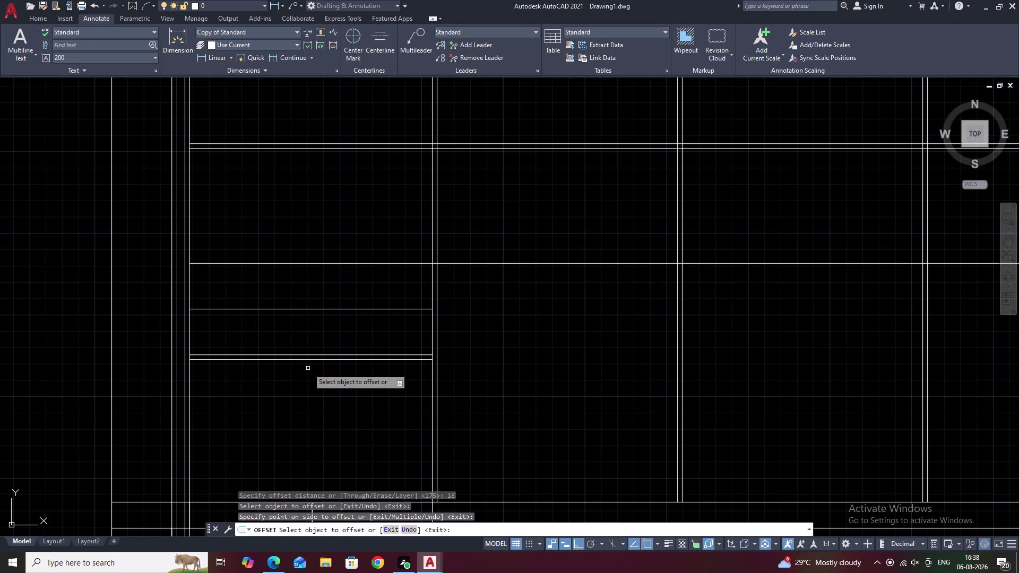
key(space)
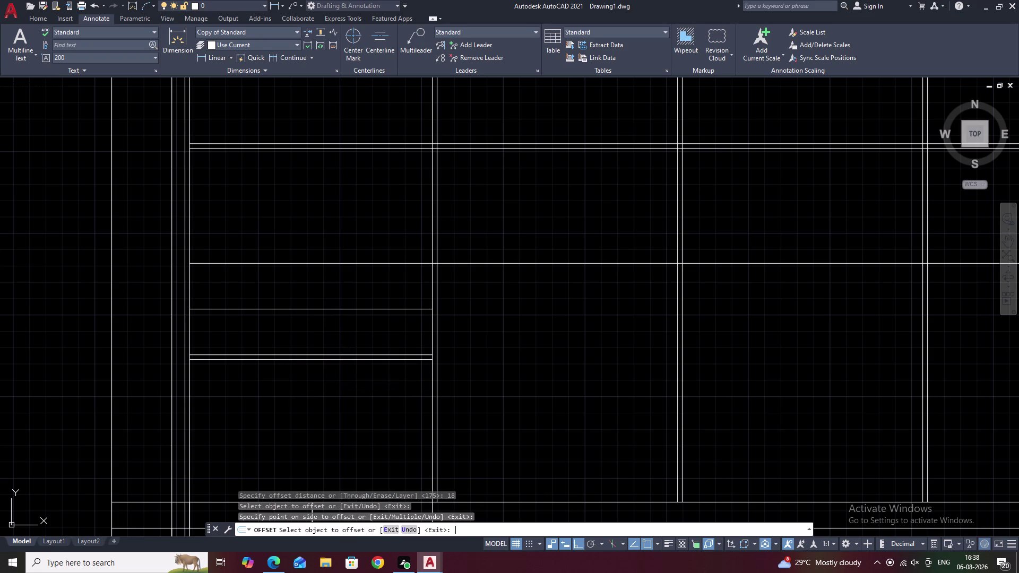
key(space)
text(250)
key(space)
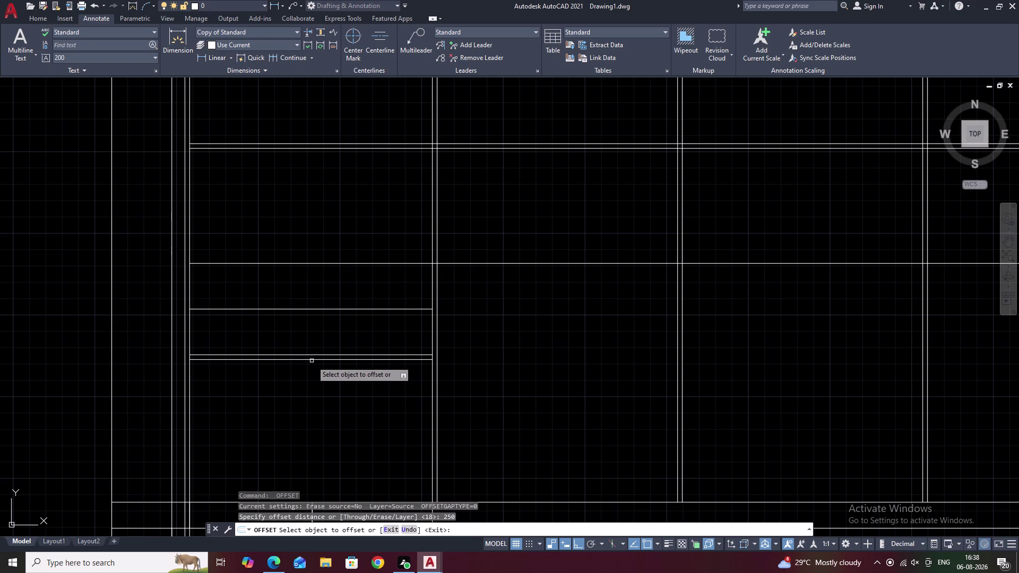
click(313, 360)
click(311, 389)
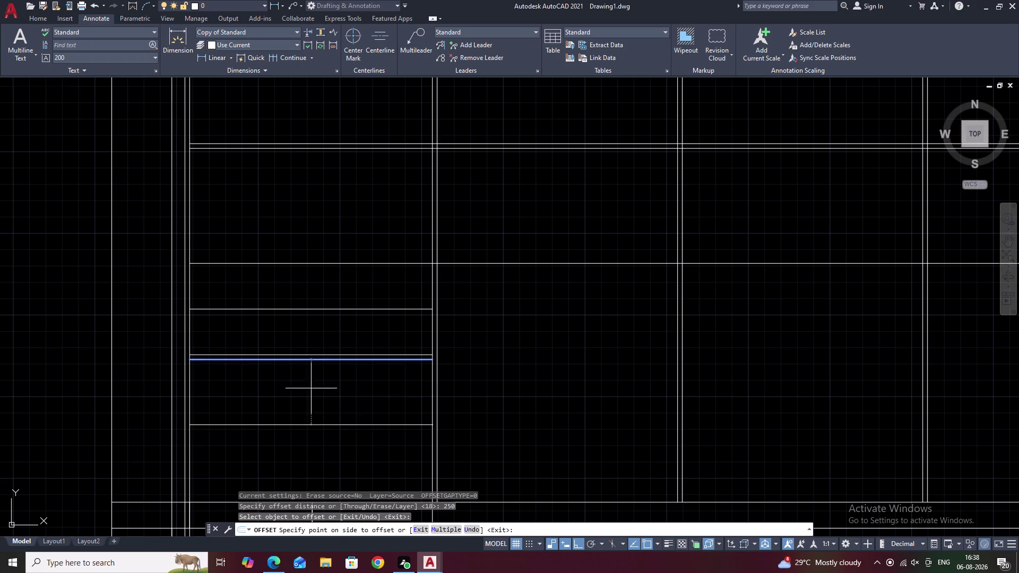
key(space)
Add an 18 line below the 250 line to form a thick shelf.
key(space)
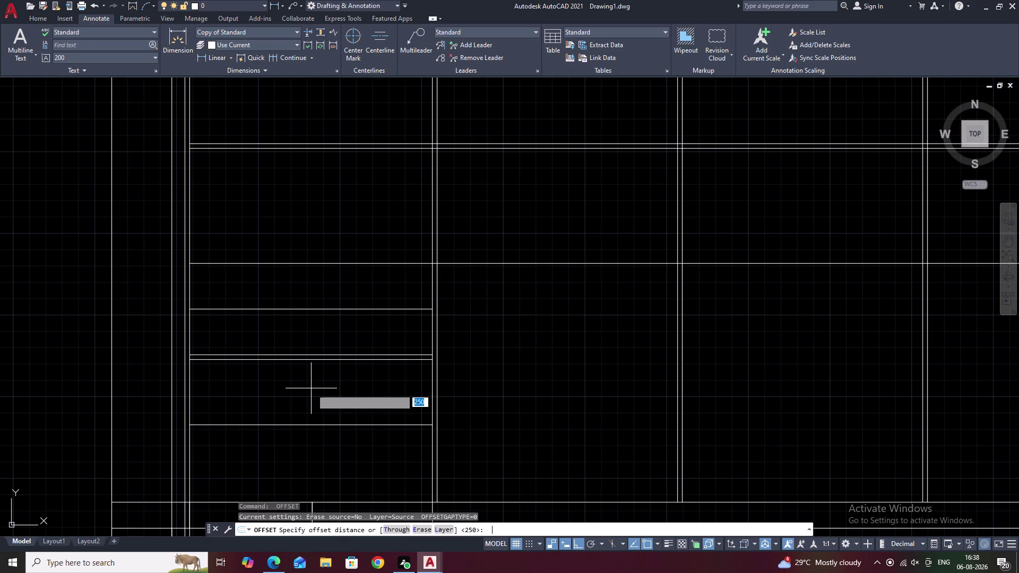
text(18)
key(space)
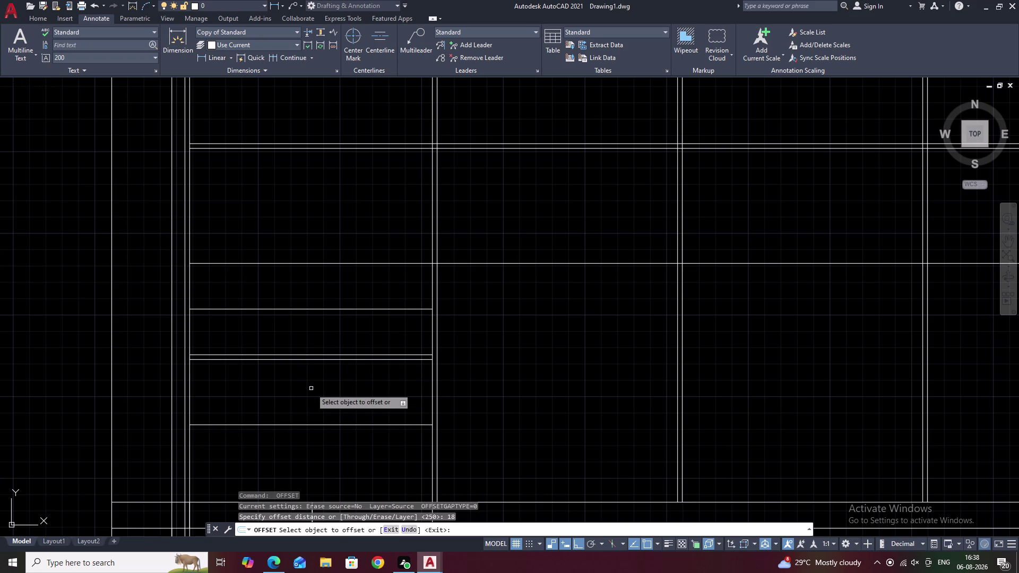
middle_drag(311, 389, 322, 267)
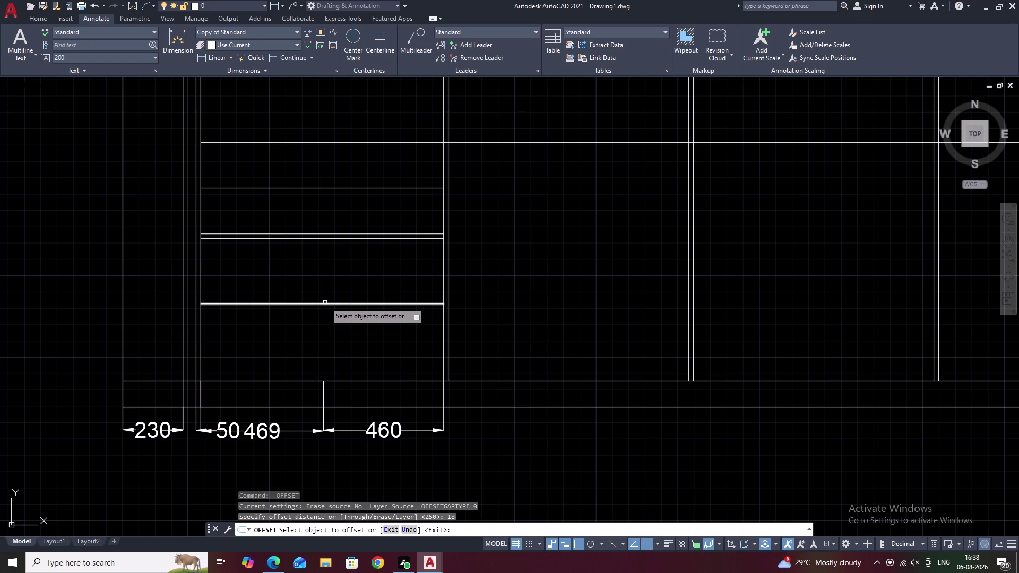
click(324, 303)
right_click(325, 302)
click(324, 302)
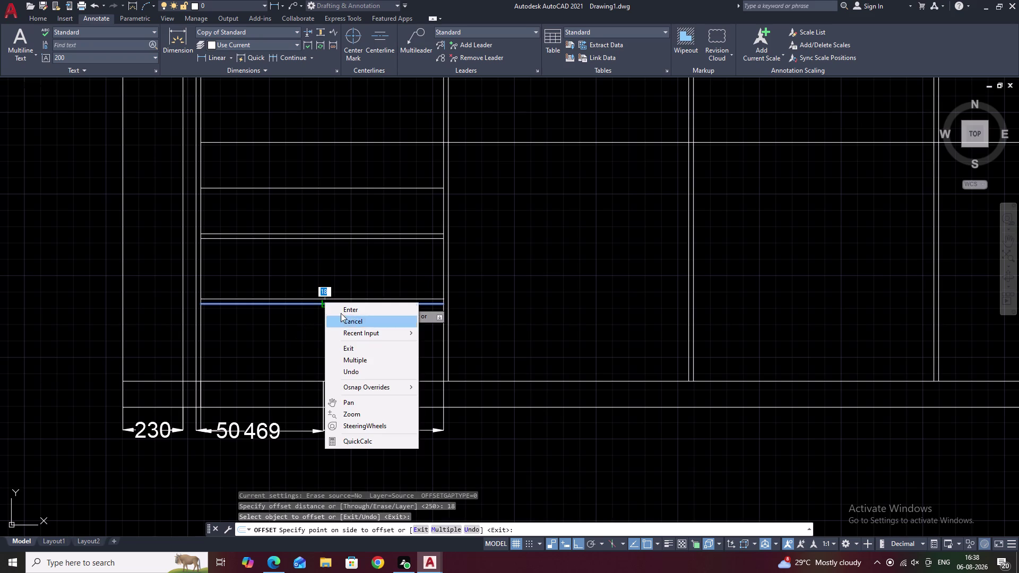
click(341, 307)
key(space)
key(space)
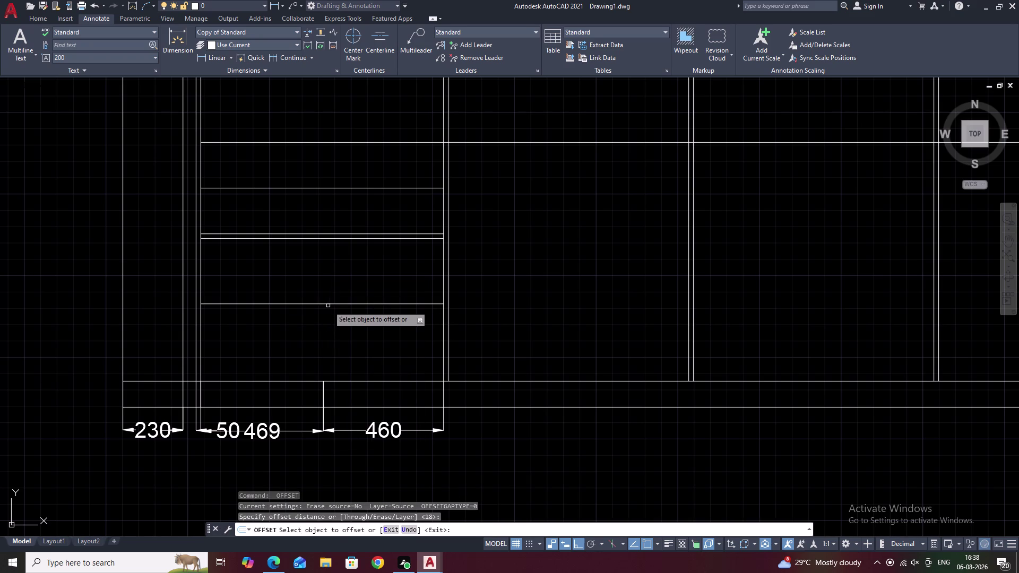
click(326, 303)
click(325, 316)
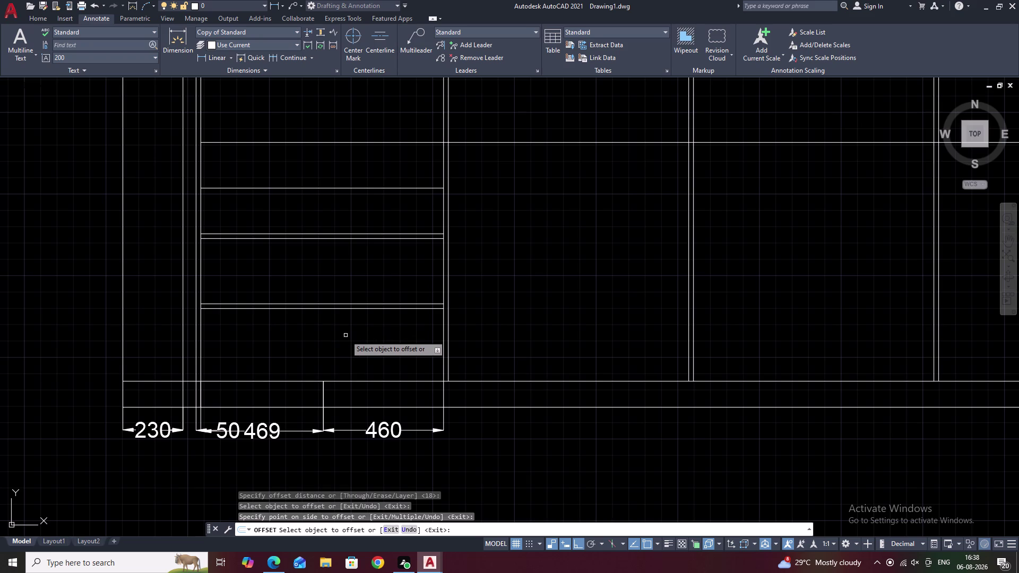
scroll(down, 3)
middle_drag(421, 312, 363, 383)
key(Escape)
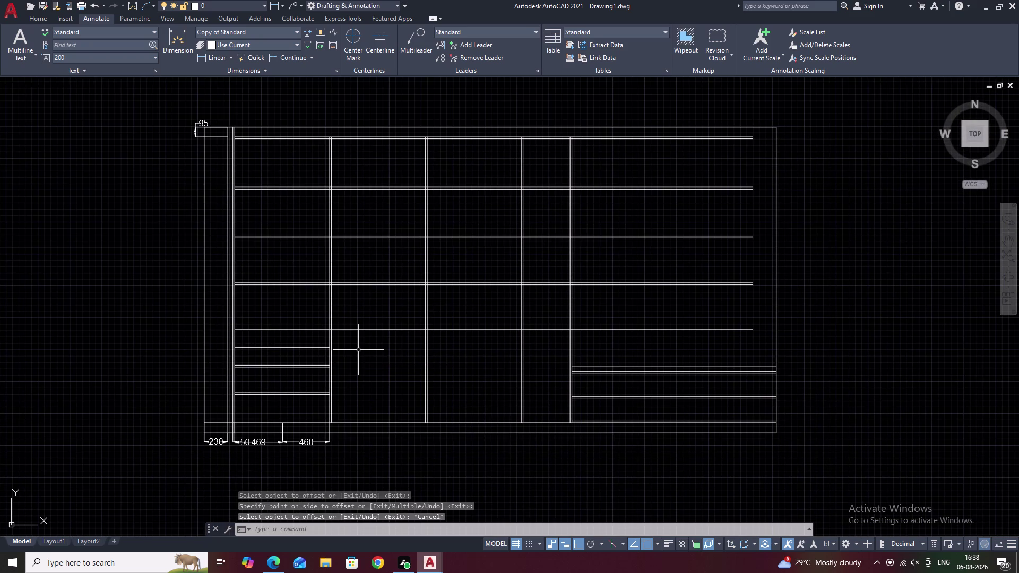
text(TR)
key(space)
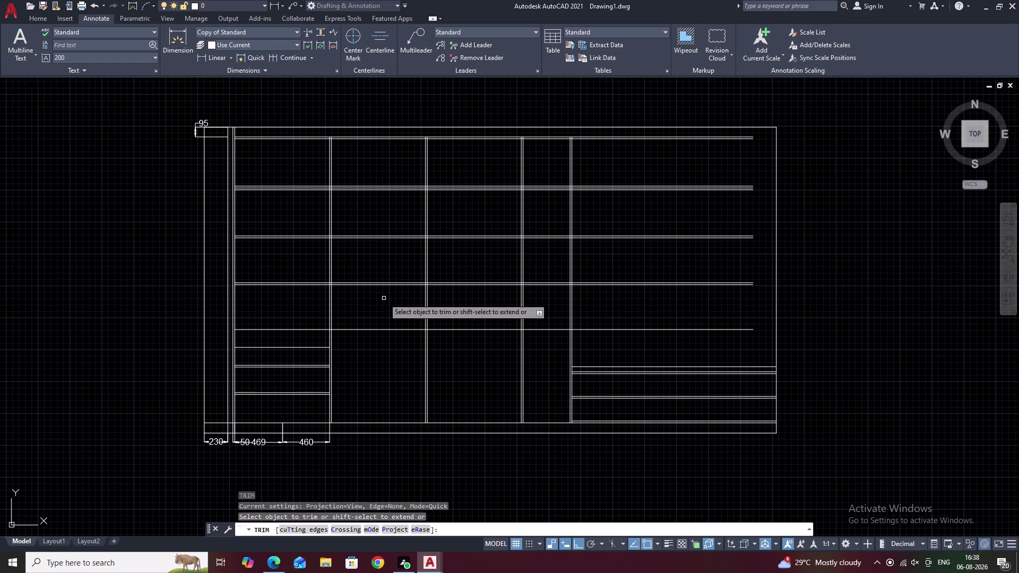
Trim shelf lines out of several centre wardrobe compartments with fence drags.
drag(383, 217, 379, 360)
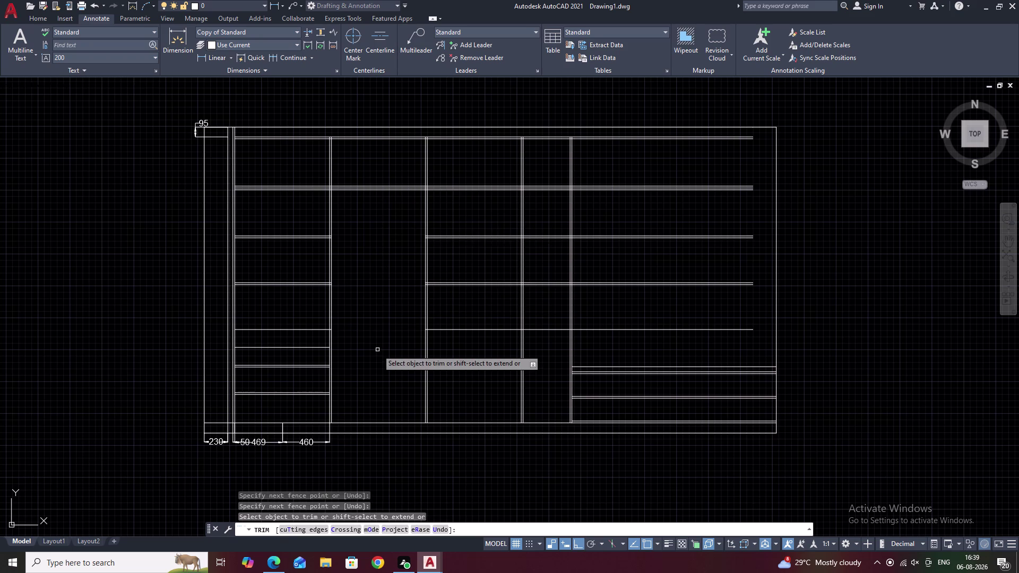
middle_drag(382, 322, 369, 357)
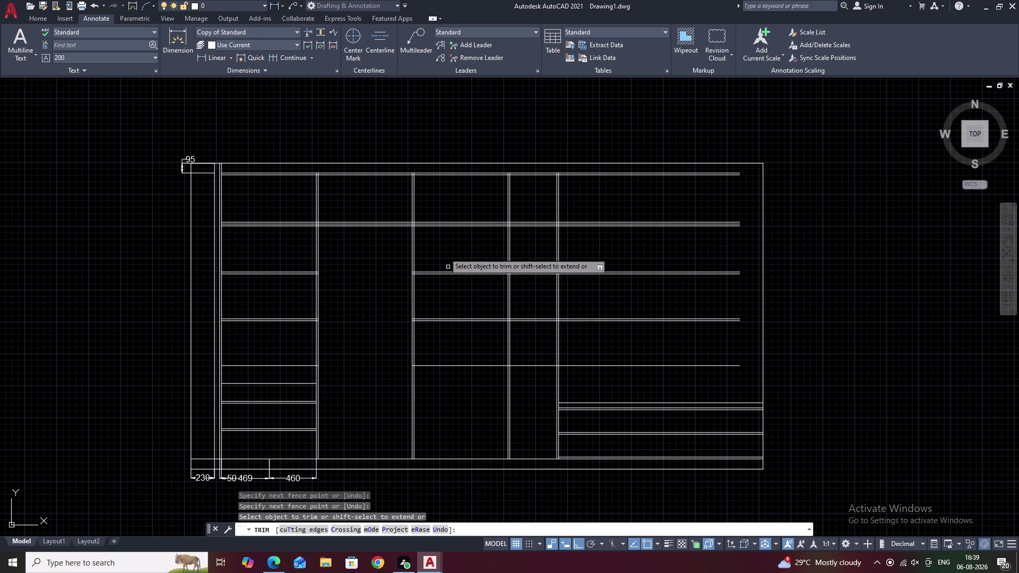
drag(443, 248, 445, 392)
middle_drag(458, 365, 408, 376)
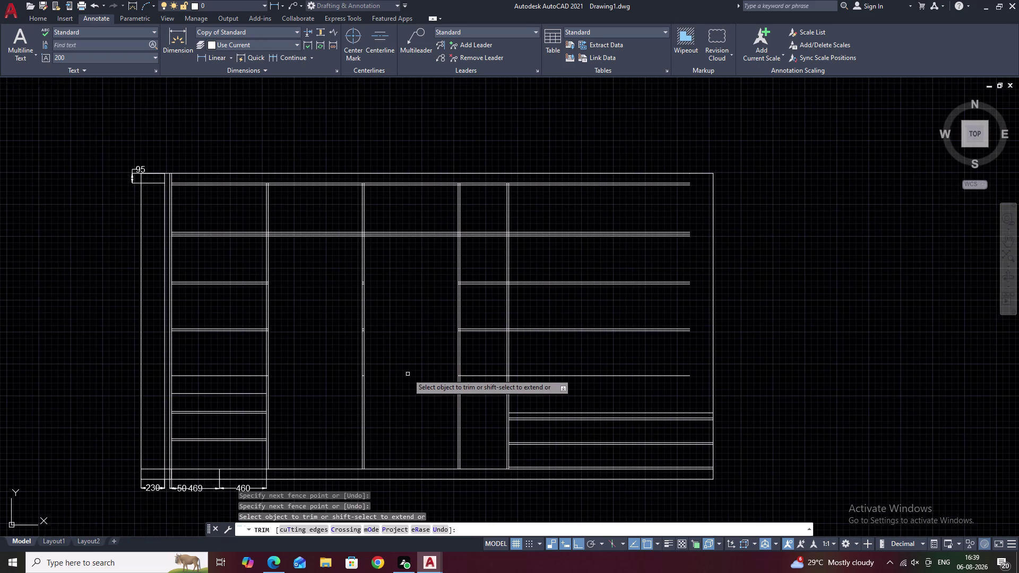
drag(488, 263, 482, 420)
drag(624, 253, 617, 340)
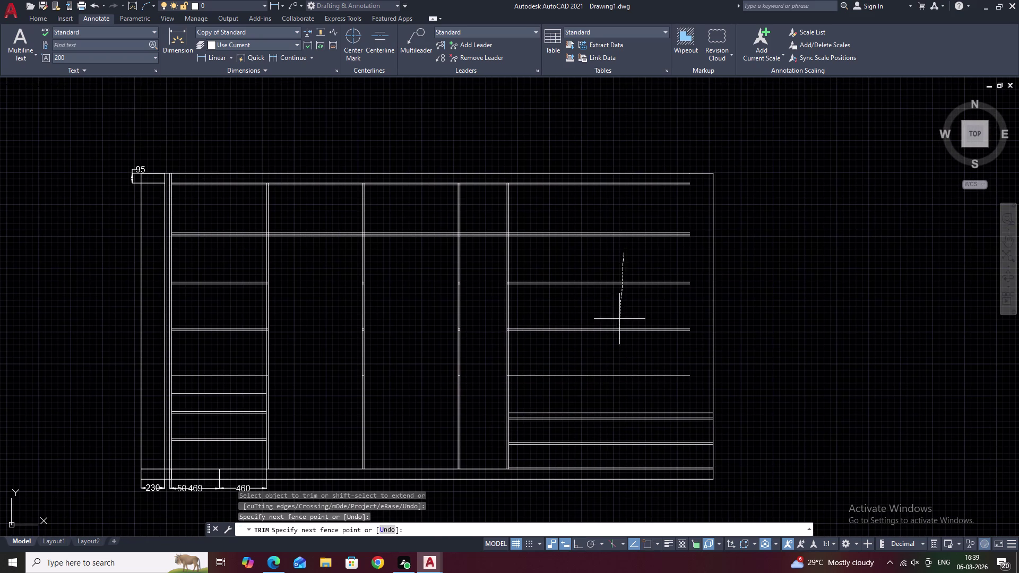
drag(618, 339, 614, 374)
drag(604, 359, 597, 391)
scroll(up, 3)
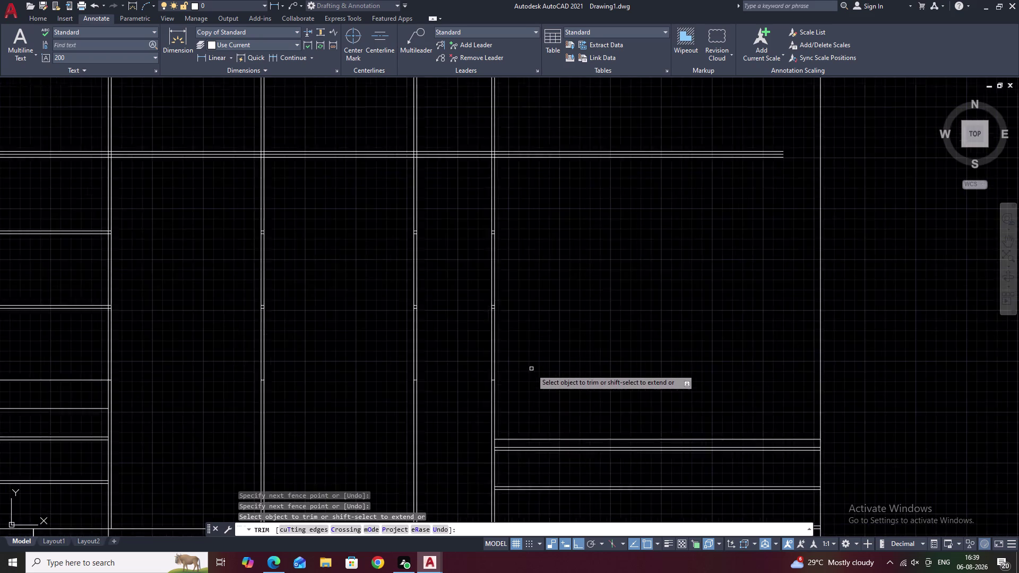
scroll(up, 3)
middle_drag(475, 323, 554, 327)
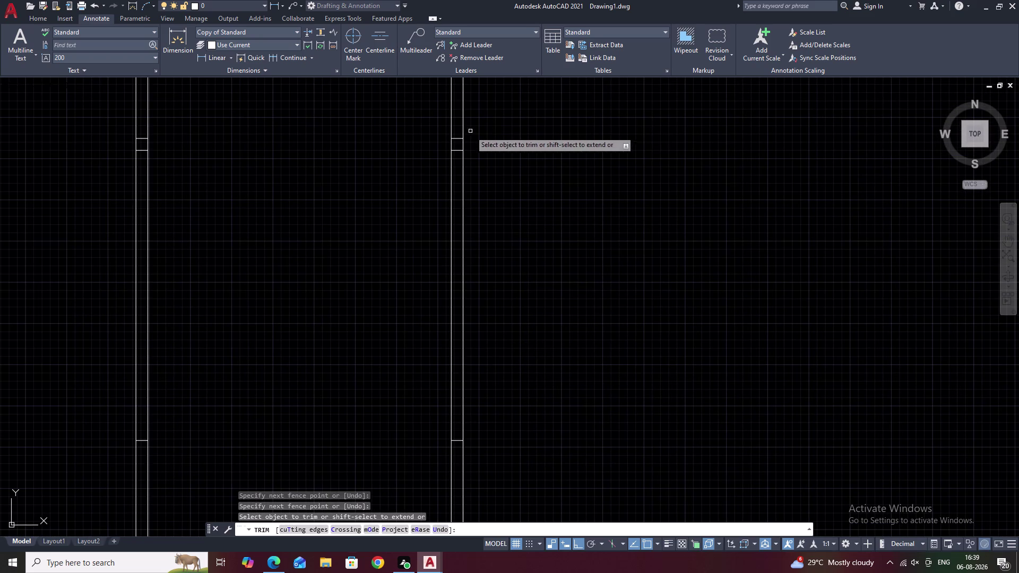
scroll(up, 3)
click(457, 125)
drag(457, 131, 453, 199)
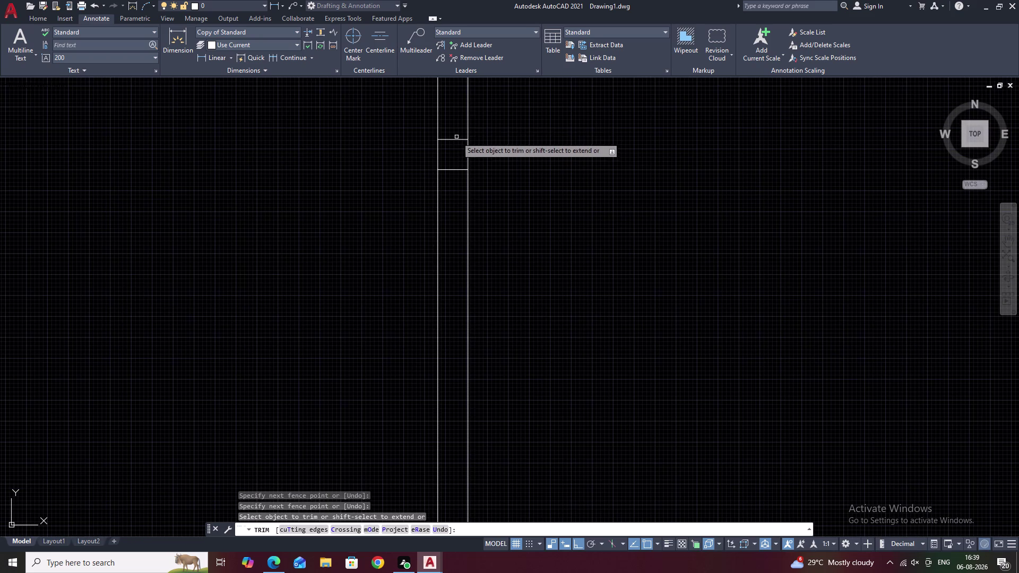
scroll(down, 3)
Undo the recent trims with Ctrl+Z and end the Trim command.
key(ctrl+z)
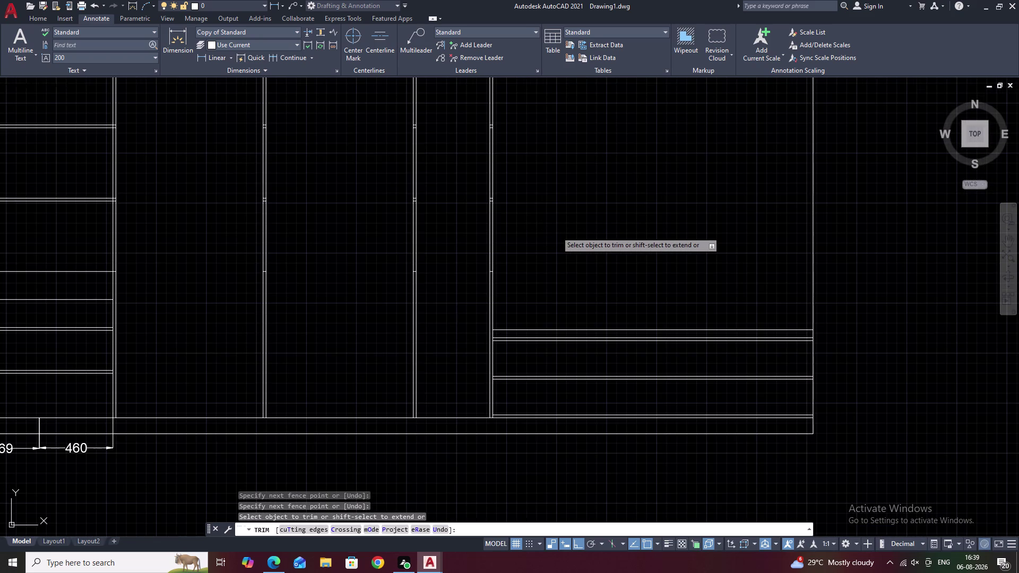
key(ctrl+z)
key(ctrl+z)
key(ctrl+z)
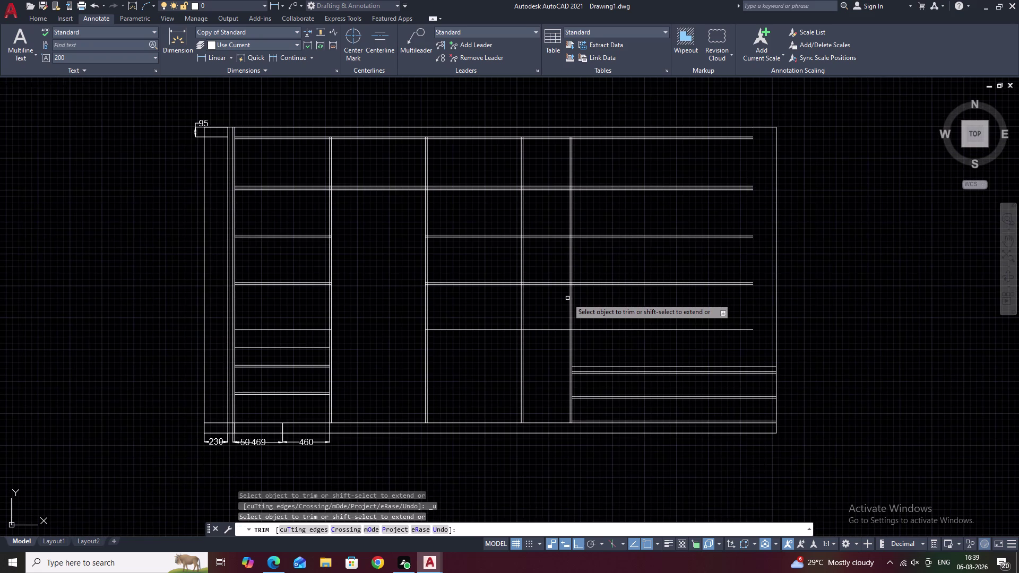
scroll(up, 3)
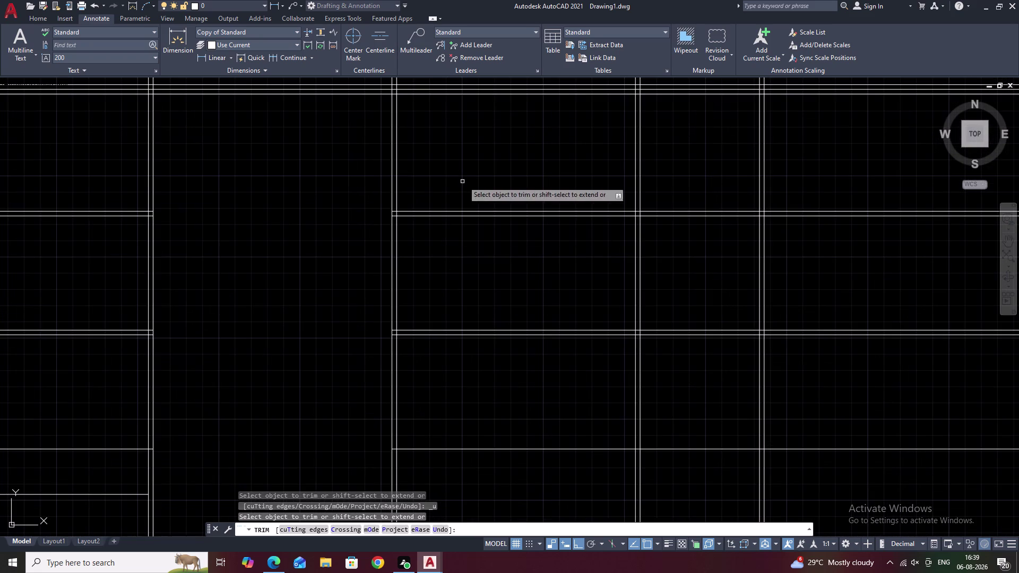
drag(463, 180, 465, 497)
middle_drag(474, 476, 494, 333)
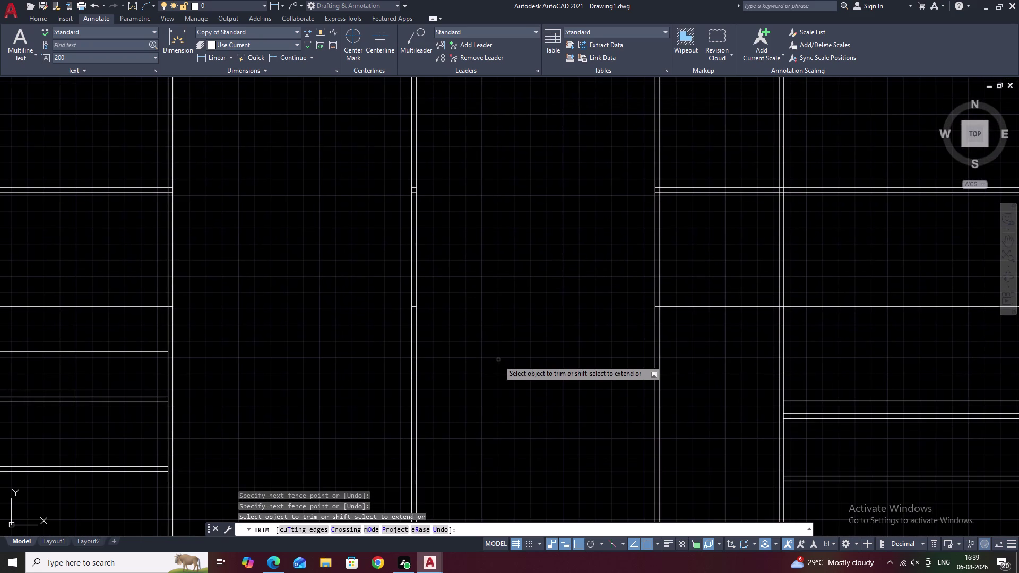
key(ctrl+z)
key(Escape)
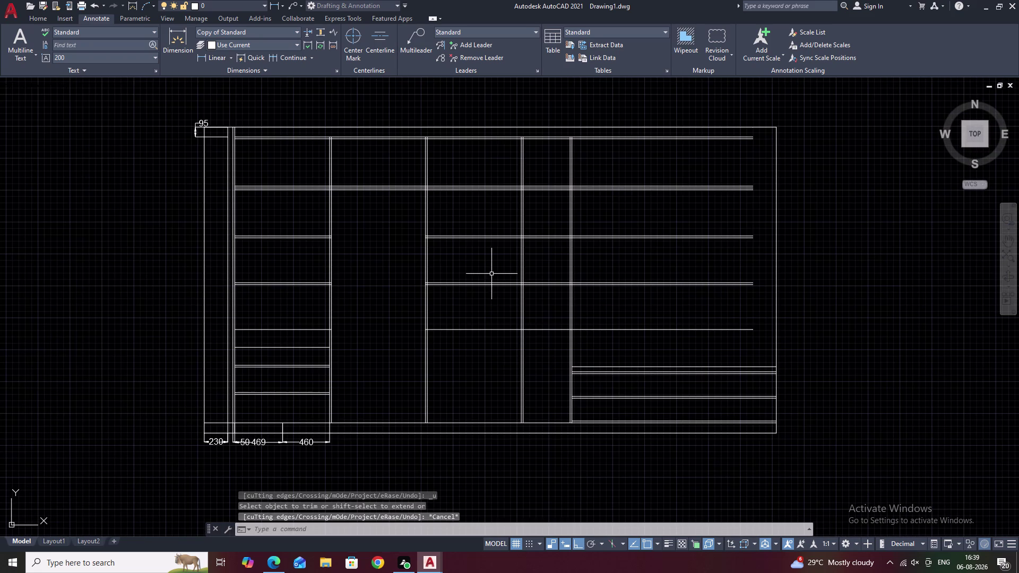
Select and erase a stray horizontal line in the centre section.
click(474, 239)
scroll(up, 3)
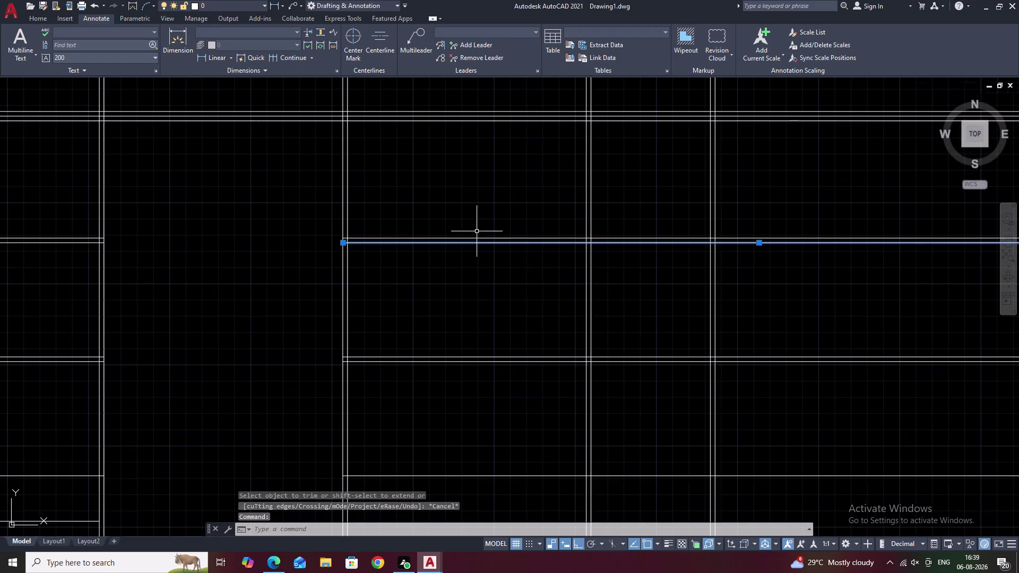
drag(477, 217, 454, 396)
middle_drag(453, 399, 481, 226)
drag(484, 231, 478, 358)
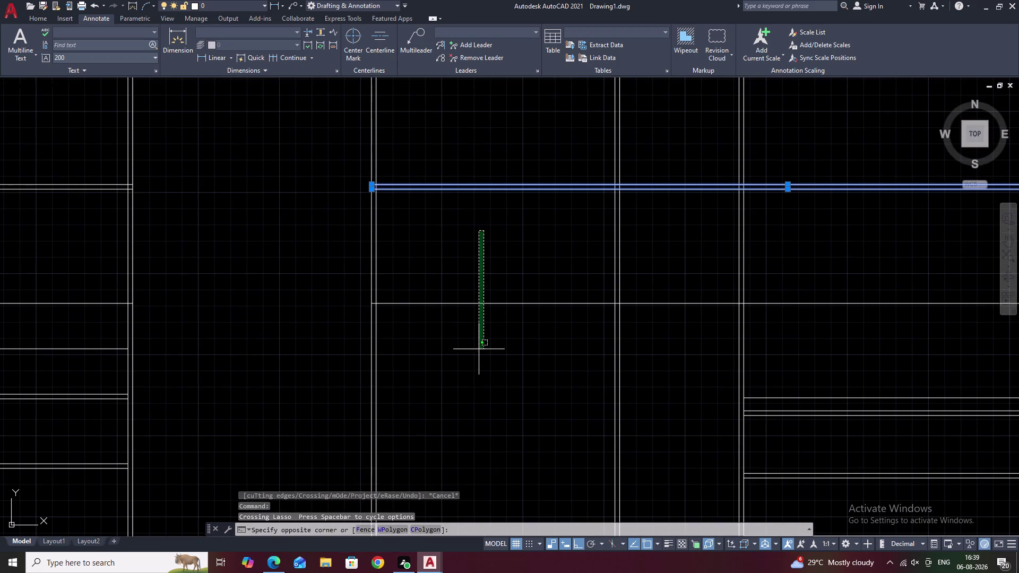
drag(478, 359, 478, 359)
text(E)
key(space)
scroll(down, 3)
middle_drag(484, 351, 472, 372)
scroll(up, 3)
middle_drag(453, 357, 620, 368)
middle_drag(488, 325, 617, 341)
middle_drag(435, 277, 455, 362)
middle_drag(494, 260, 459, 333)
scroll(up, 3)
middle_drag(447, 266, 434, 318)
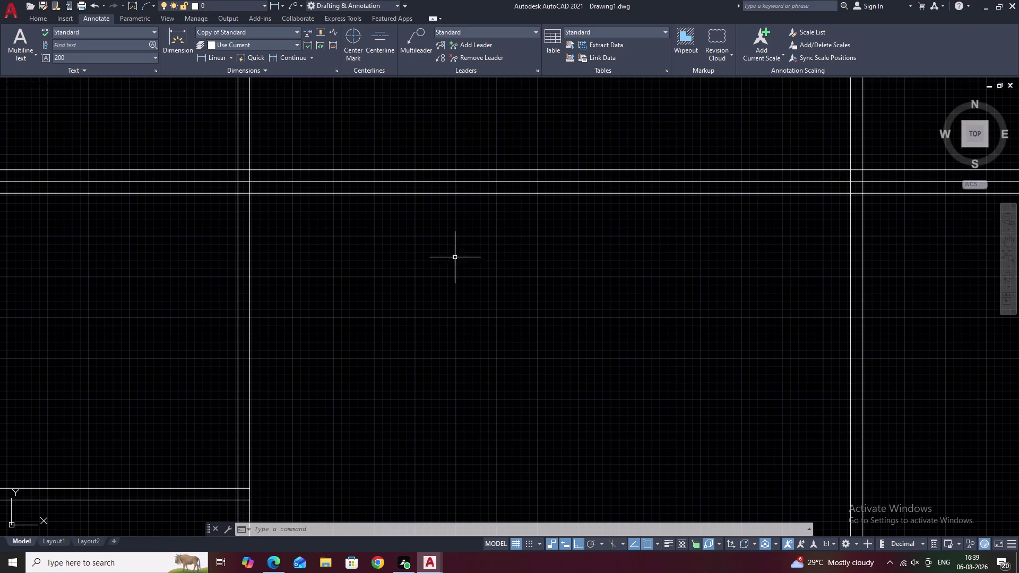
Break the lower loft shelf line at the right and left divider intersections.
text(BR)
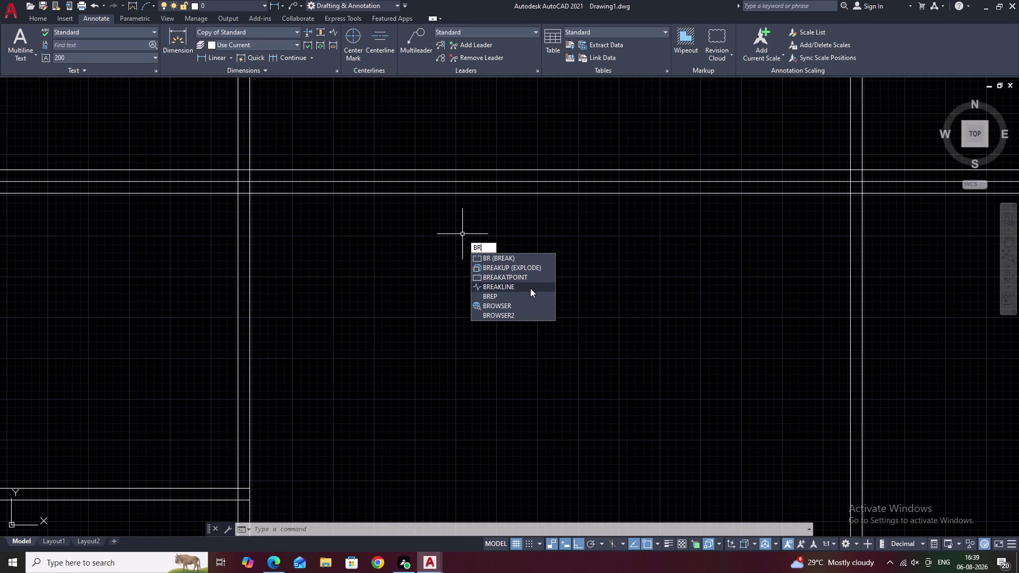
click(530, 278)
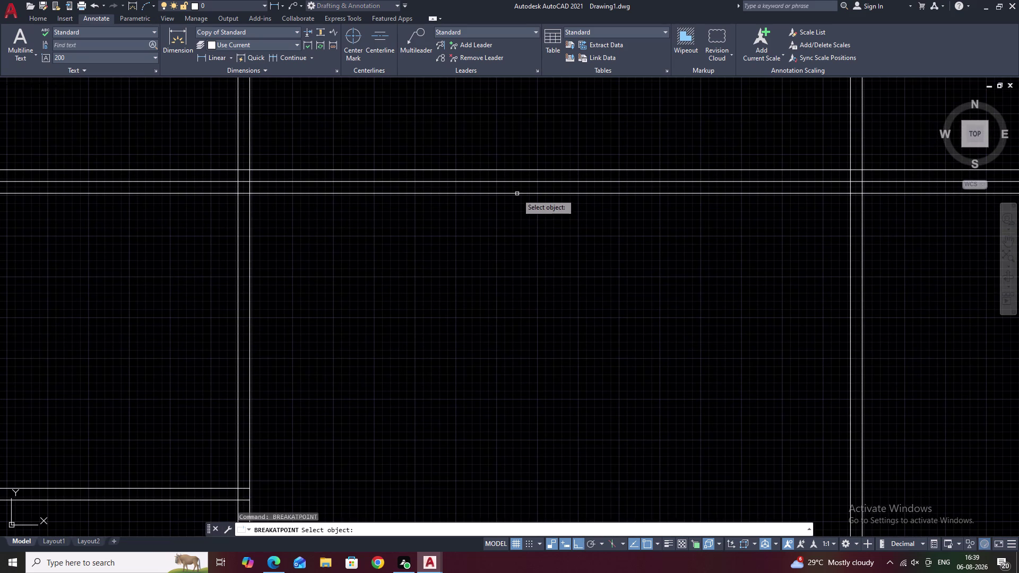
click(517, 193)
scroll(up, 3)
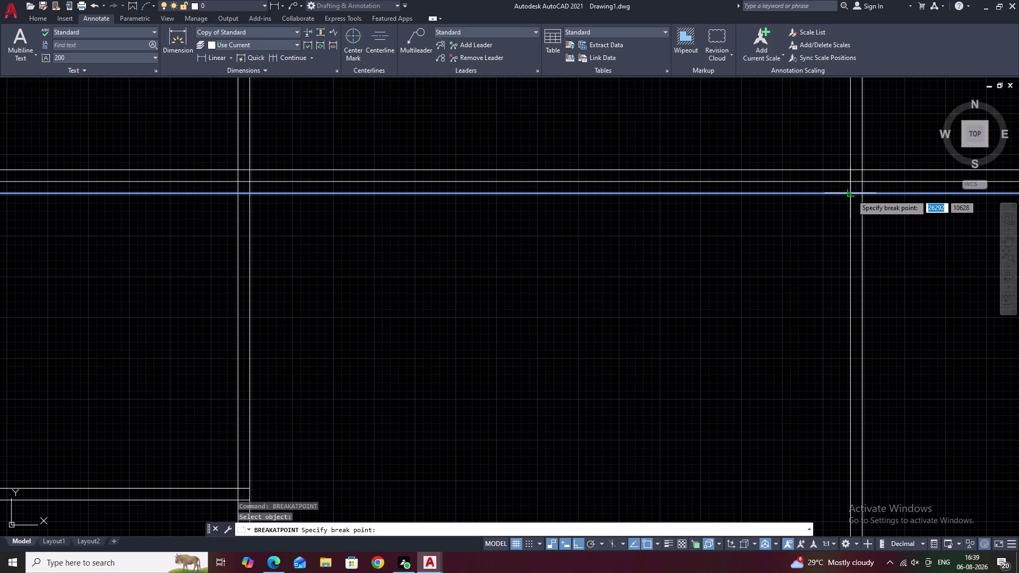
click(851, 194)
key(space)
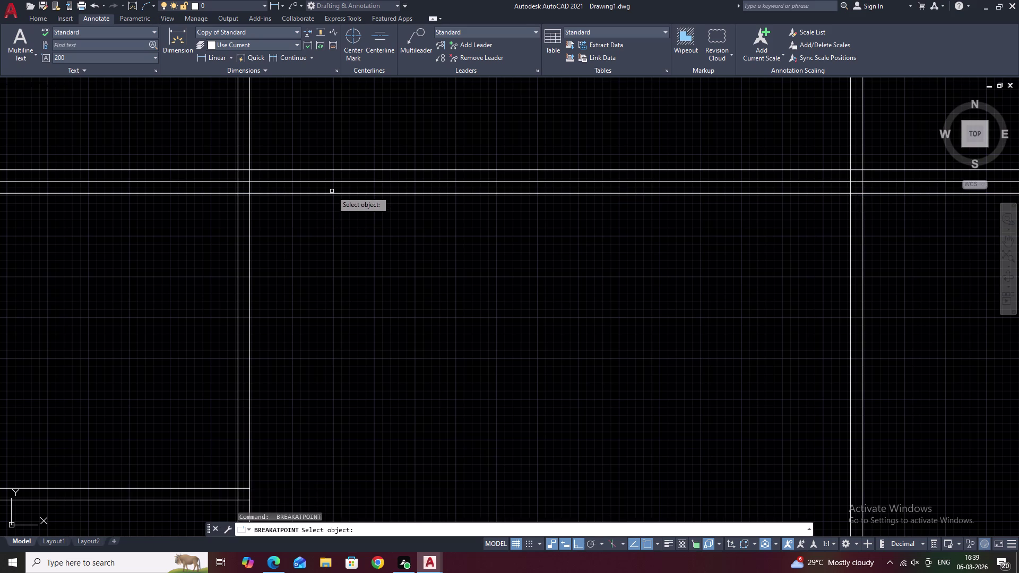
click(332, 192)
click(329, 194)
click(250, 194)
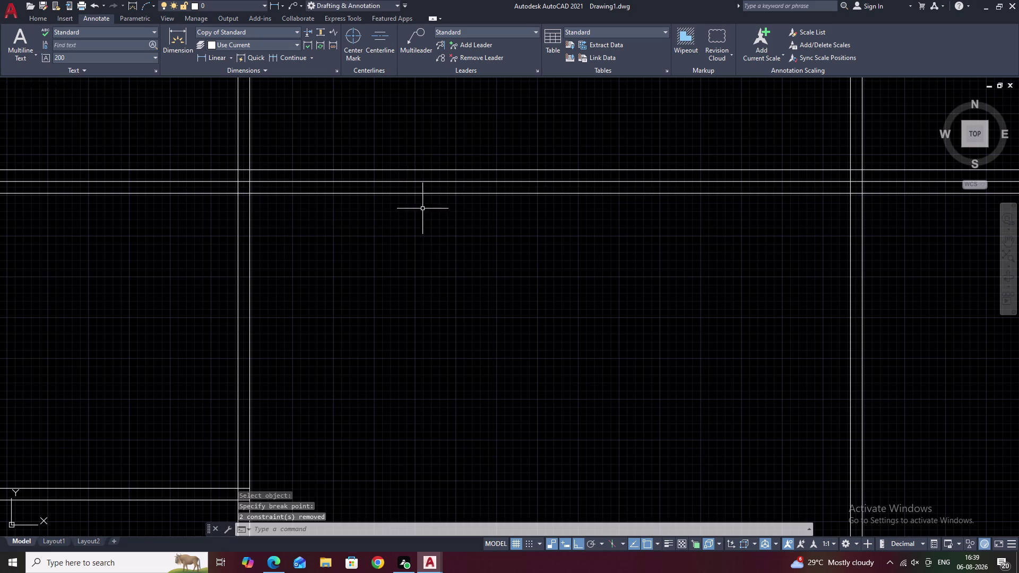
middle_drag(552, 246, 0, 214)
Break the upper loft shelf line at its right and left divider points.
key(space)
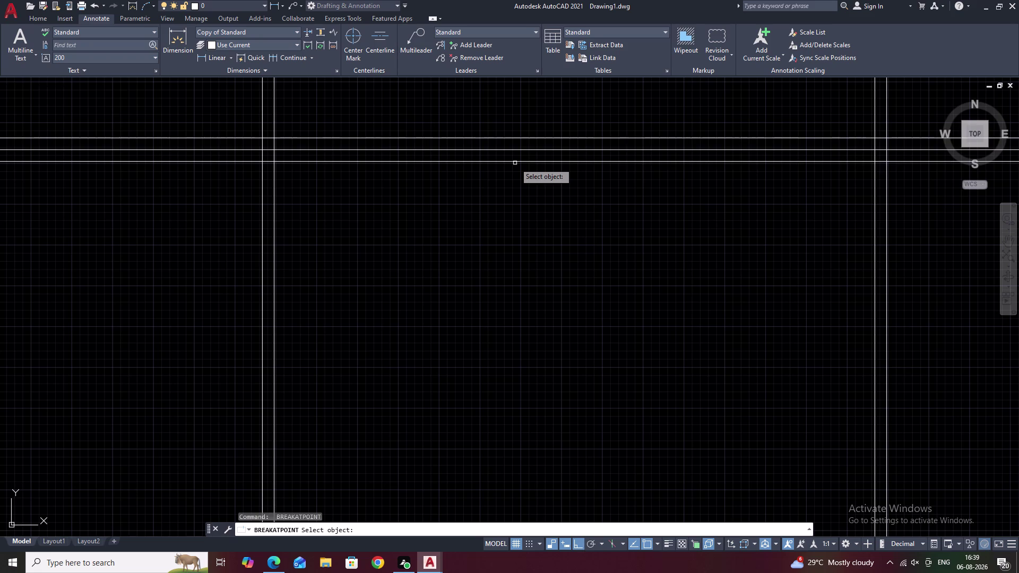
click(515, 161)
right_click(515, 161)
click(875, 163)
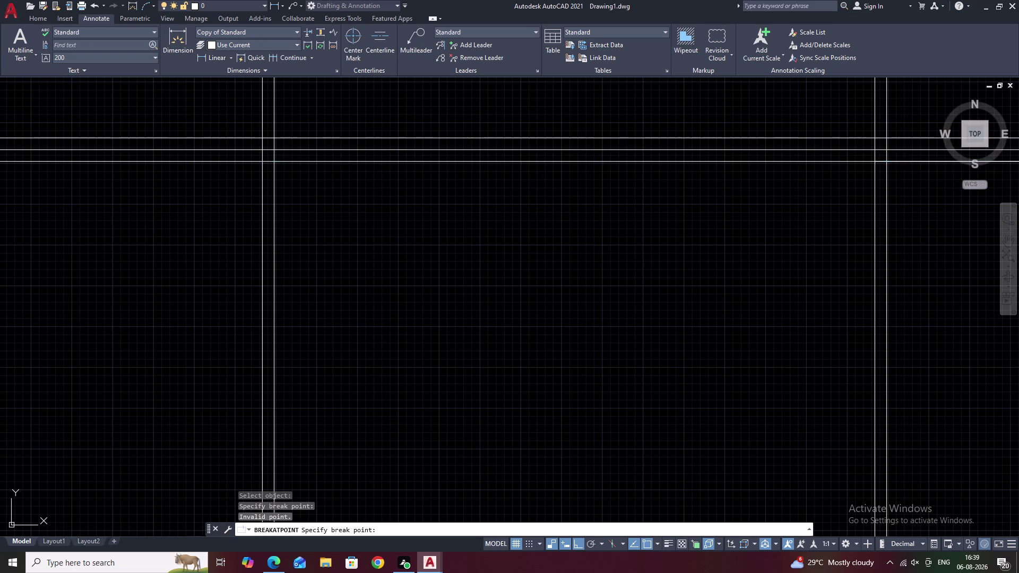
key(space)
click(288, 162)
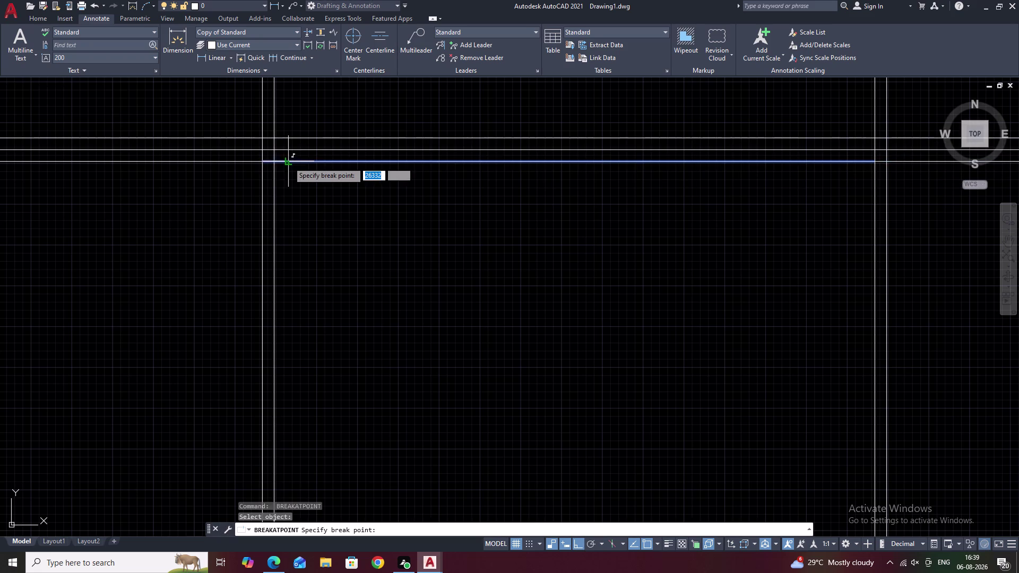
click(276, 162)
scroll(down, 3)
middle_drag(463, 210, 191, 233)
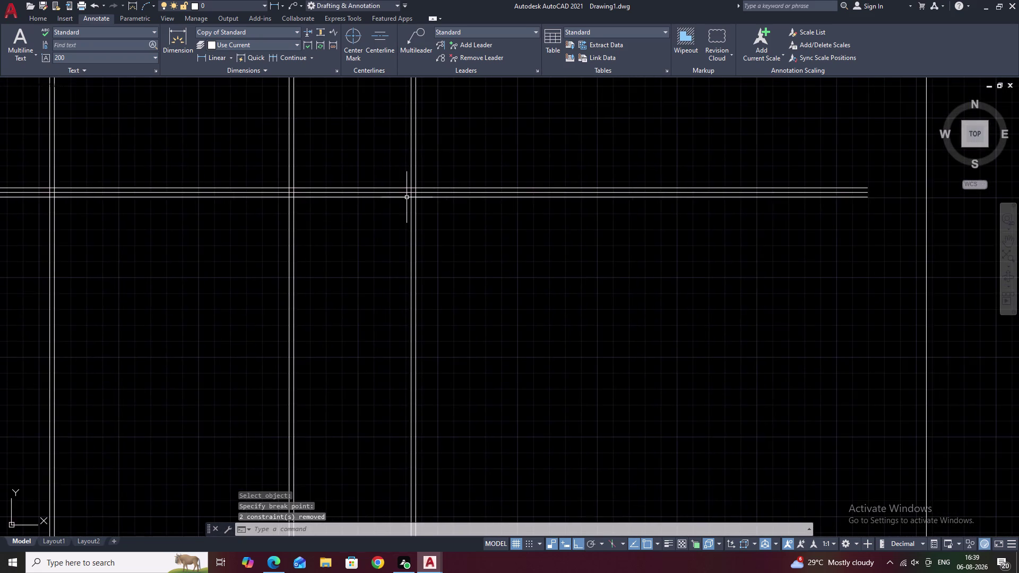
scroll(up, 3)
Break the remaining lower shelf segments at two more divider intersections.
key(space)
click(330, 197)
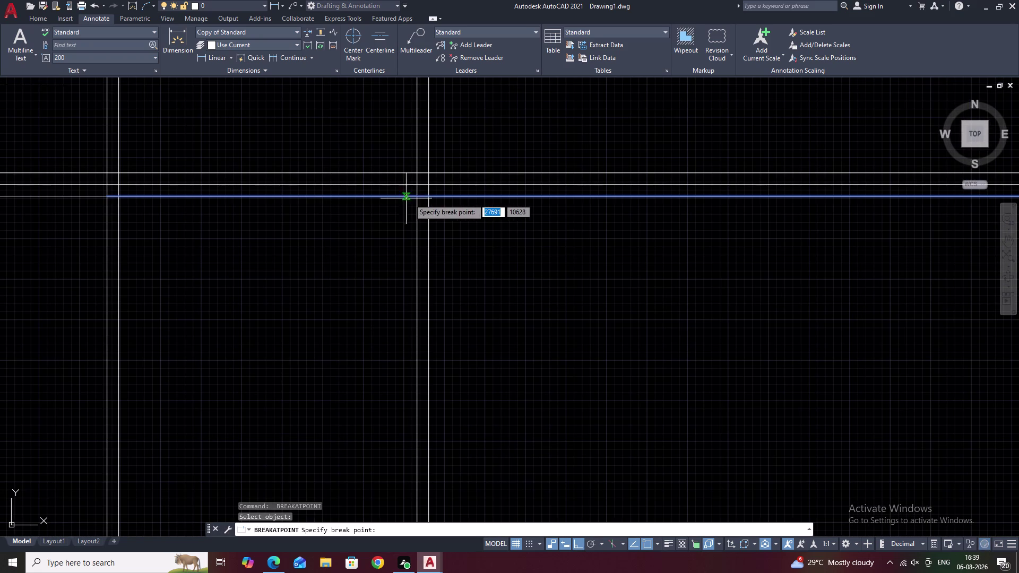
double_click(418, 195)
key(space)
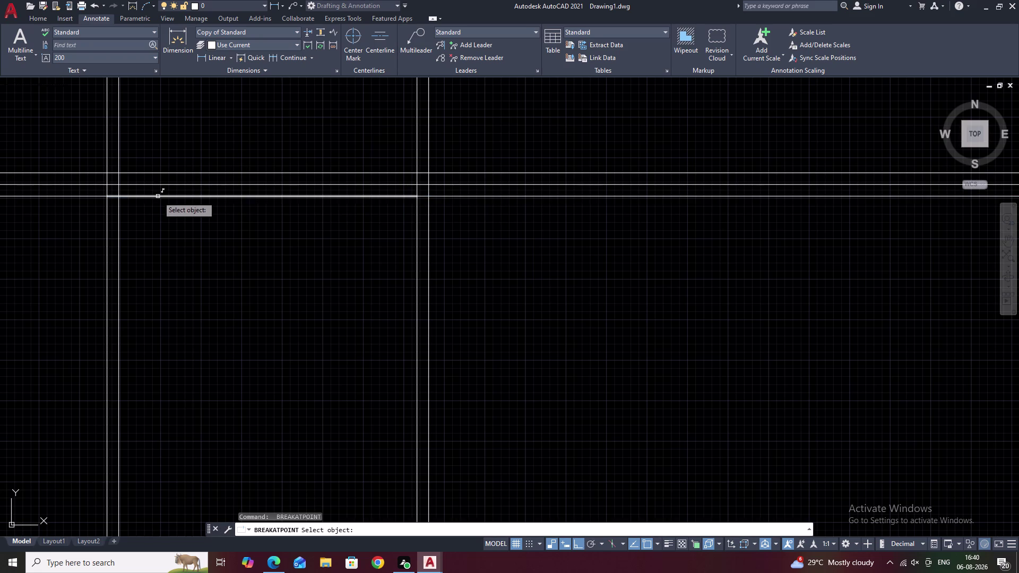
click(158, 197)
click(116, 198)
scroll(down, 3)
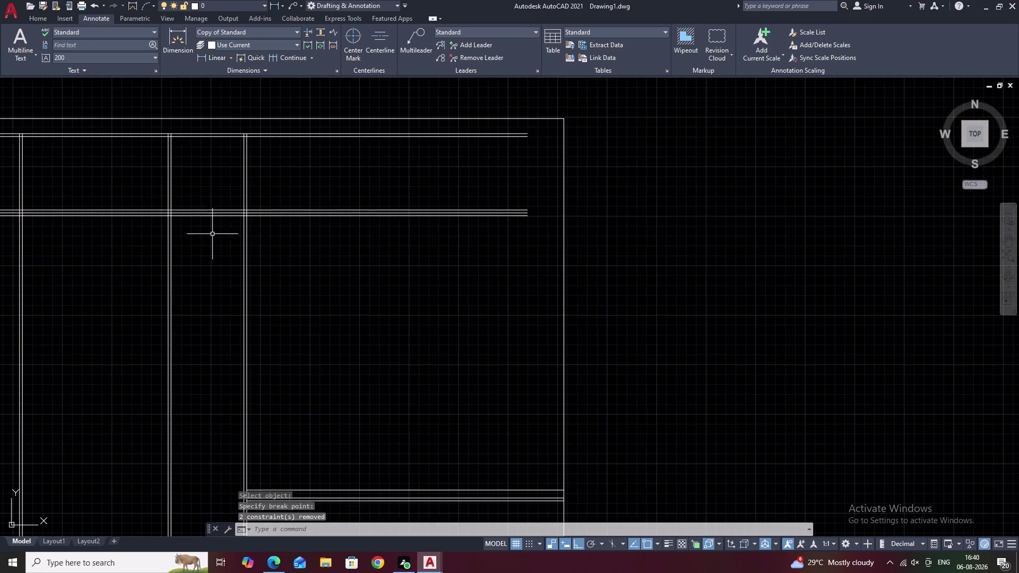
middle_drag(213, 234, 482, 247)
middle_drag(446, 272, 672, 237)
key(Escape)
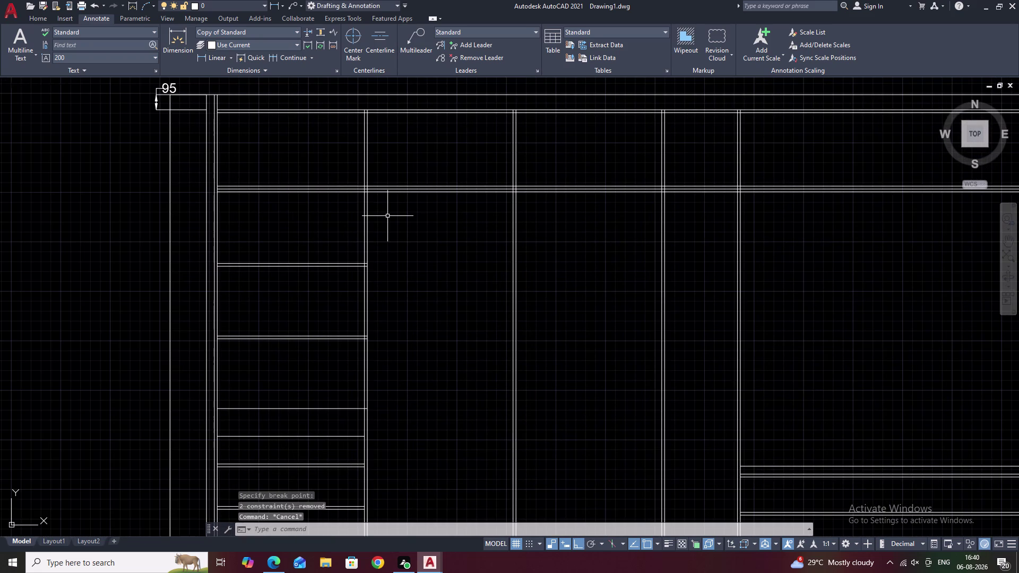
Offset loft shelf segments downward by 1014.
text(O)
key(space)
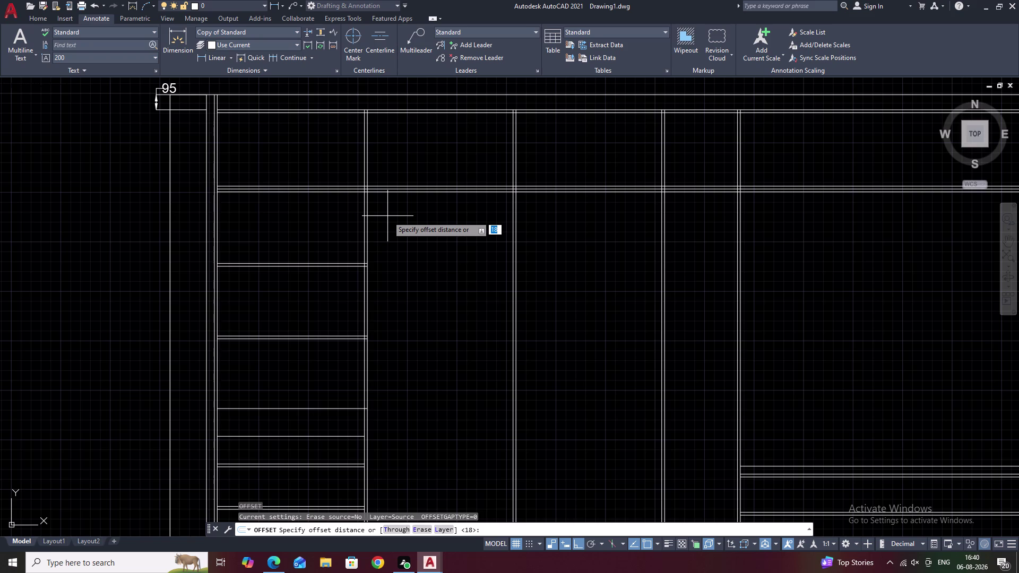
text(1)
text(01)
text(4)
key(space)
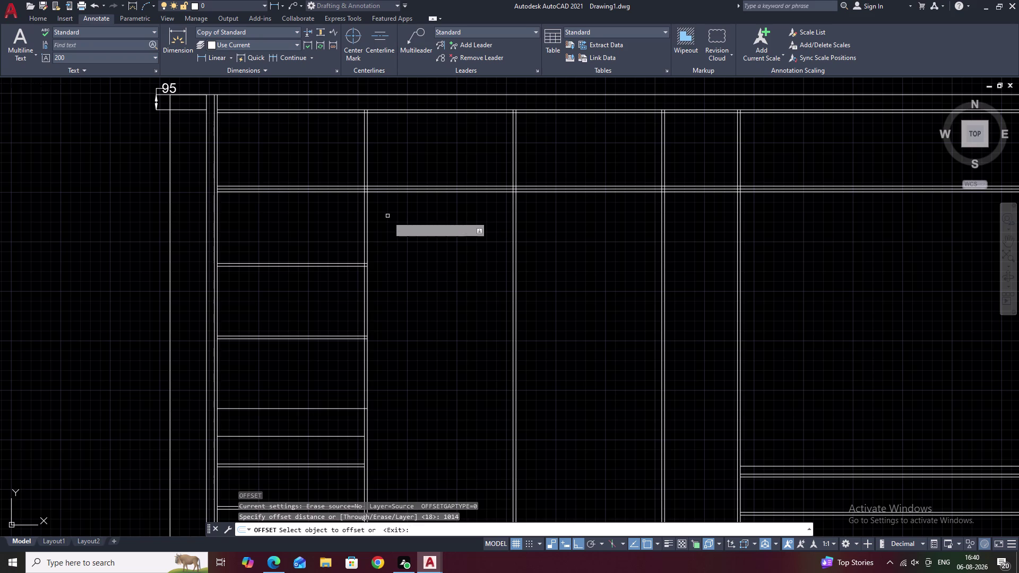
scroll(up, 3)
click(413, 194)
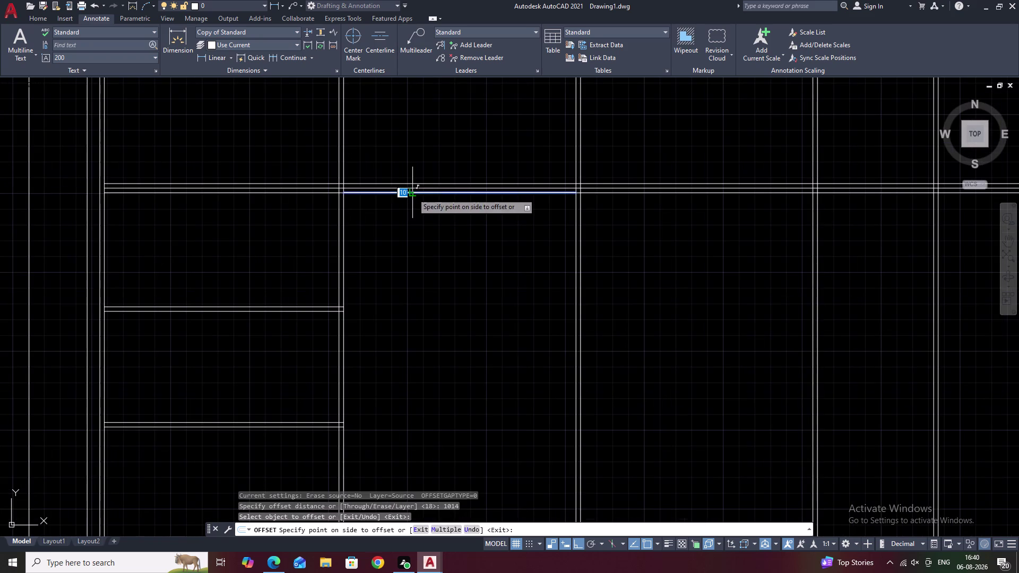
click(413, 281)
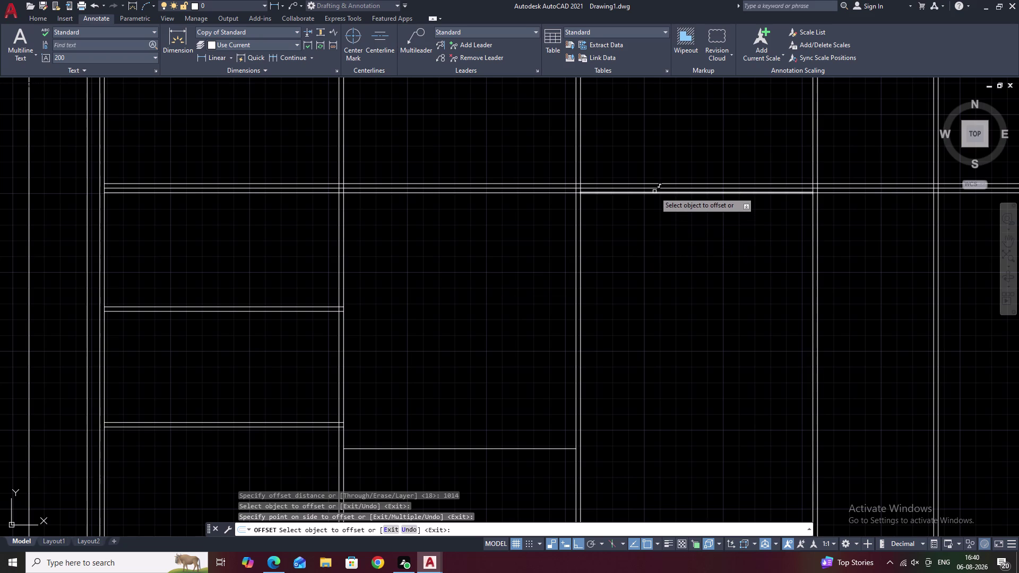
click(655, 192)
right_click(654, 192)
click(655, 191)
click(647, 221)
click(653, 241)
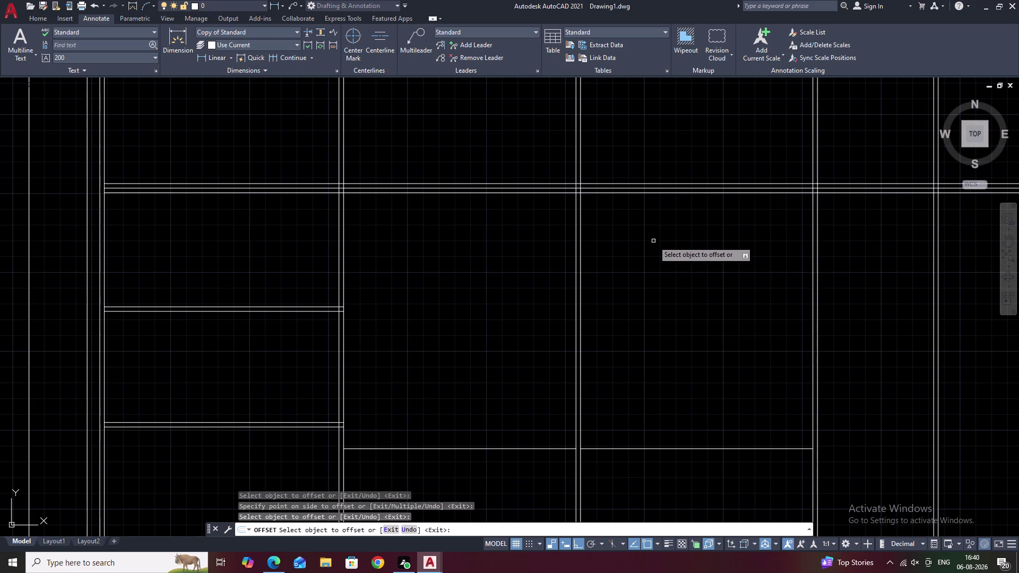
scroll(down, 3)
middle_drag(668, 277, 671, 253)
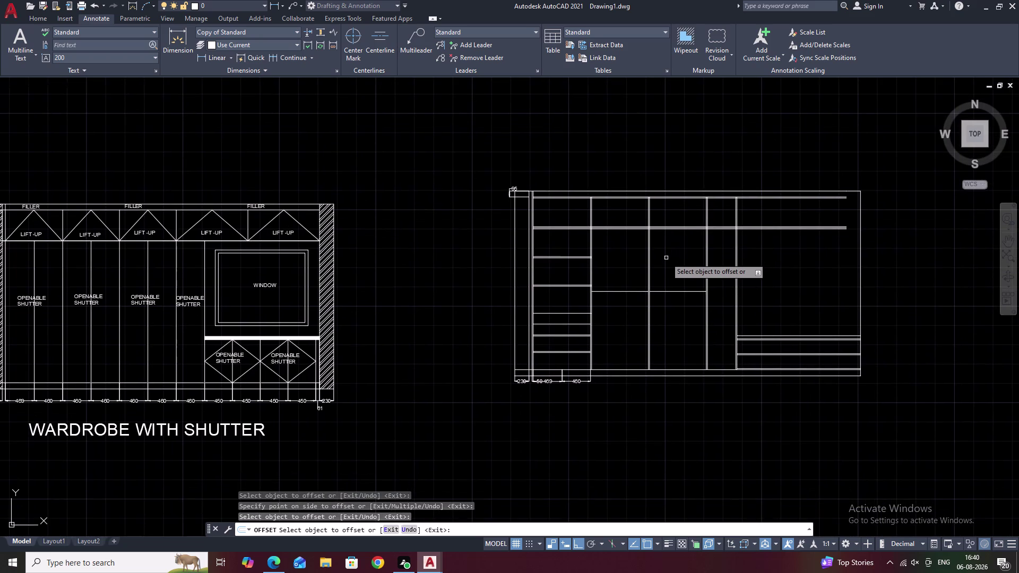
key(Escape)
Offset the centre-section shelf line by 18 to add its thickness line.
text(O)
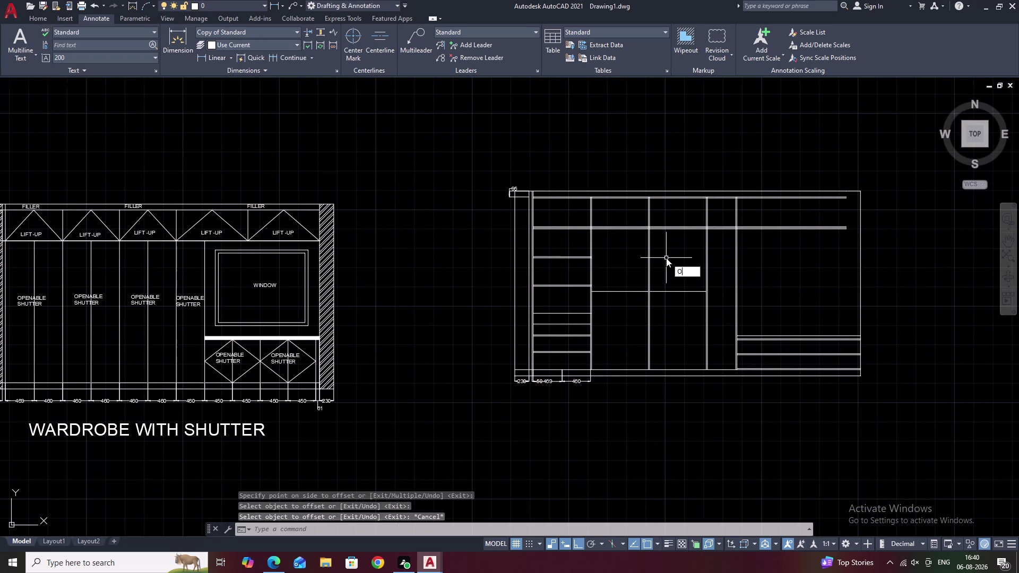
key(space)
text(18)
key(space)
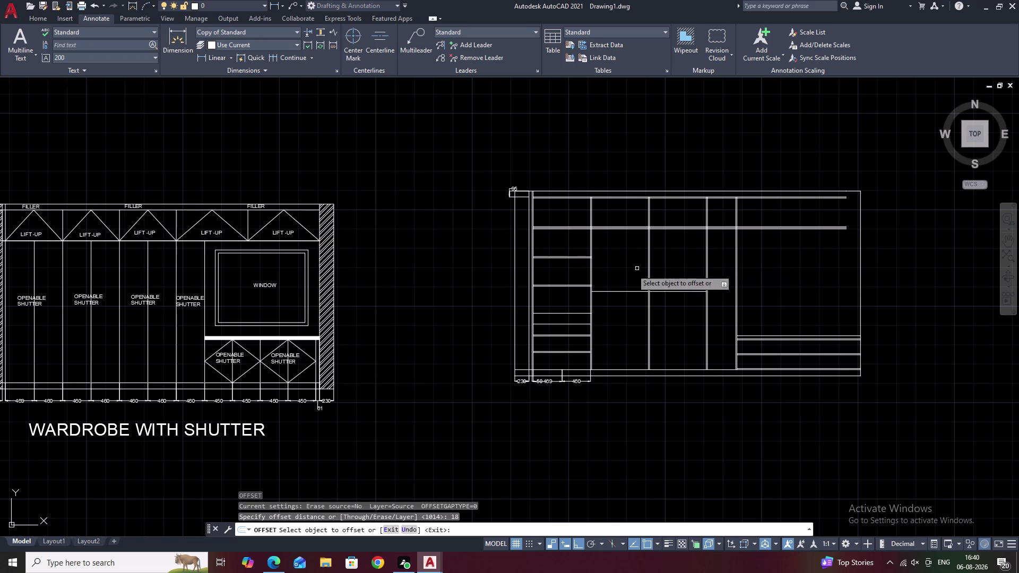
scroll(up, 3)
click(616, 287)
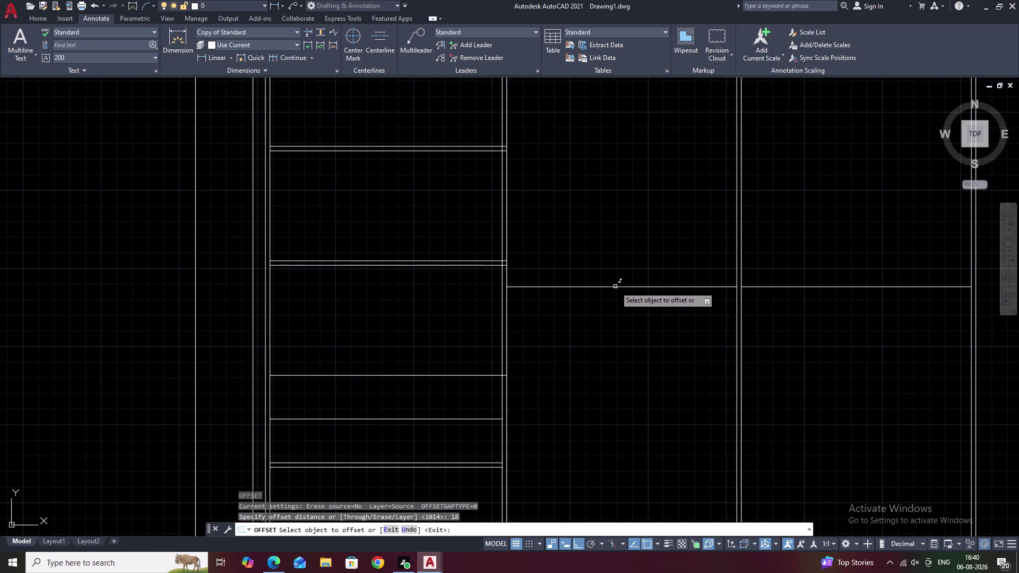
double_click(615, 302)
click(883, 287)
click(882, 300)
scroll(down, 3)
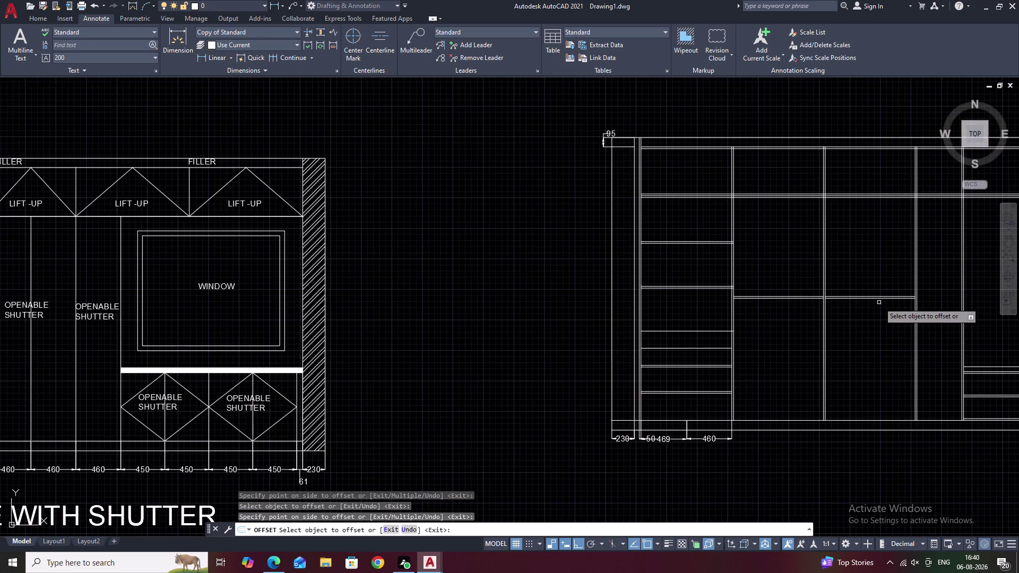
middle_drag(871, 316, 760, 275)
key(Escape)
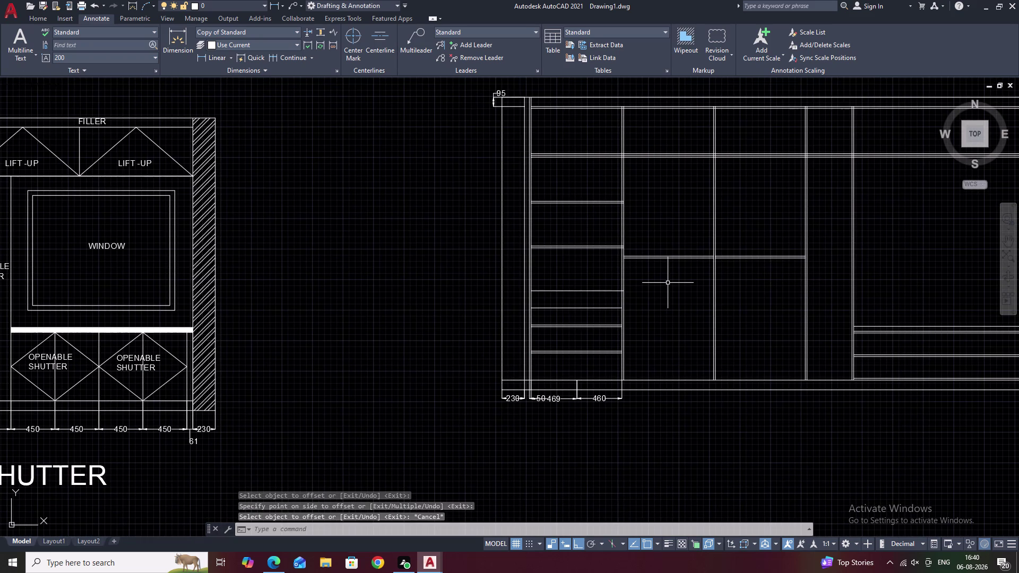
Offset the shelf line 250 below to create a new shelf line.
text(O)
key(space)
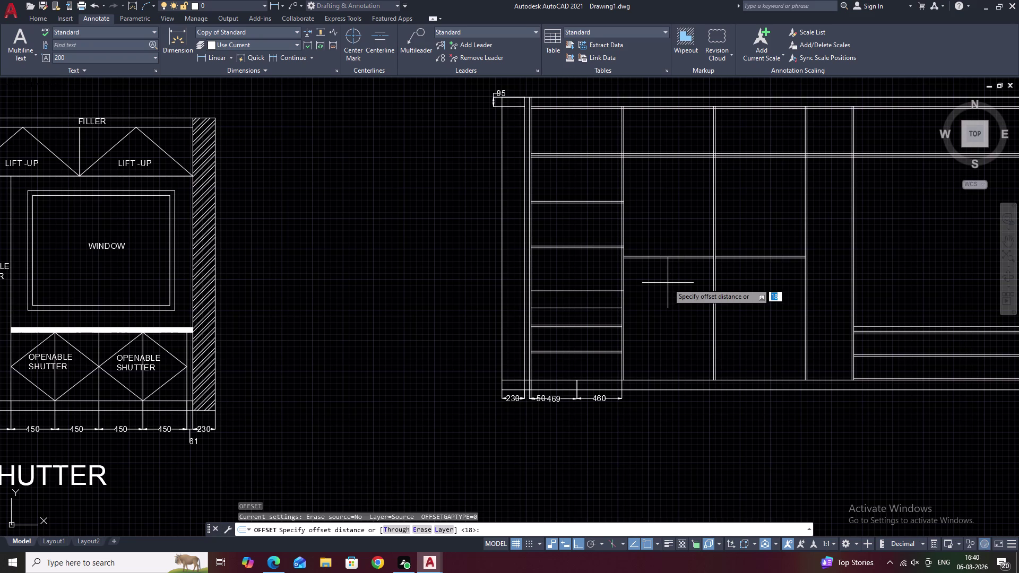
text(250)
key(space)
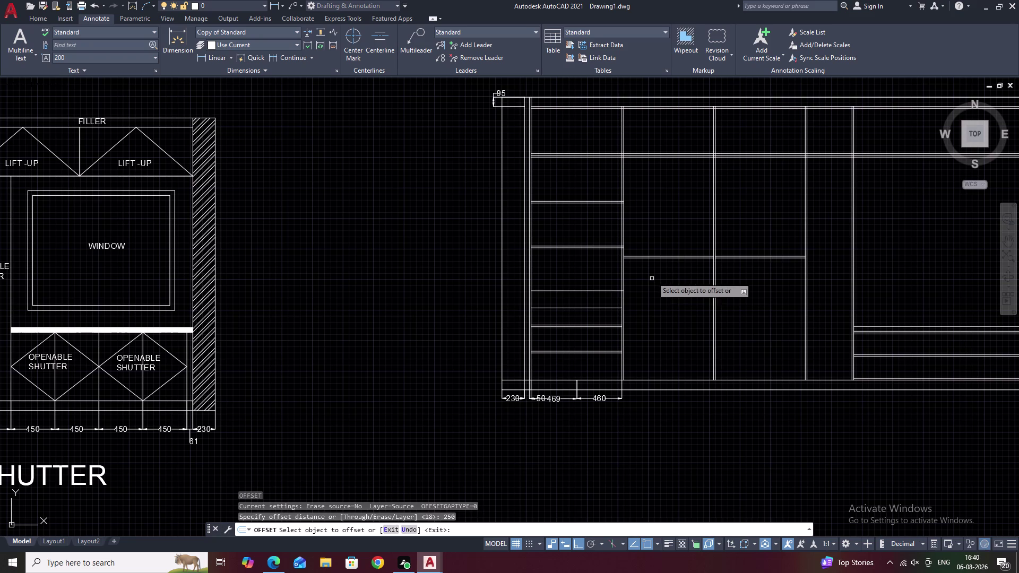
scroll(up, 3)
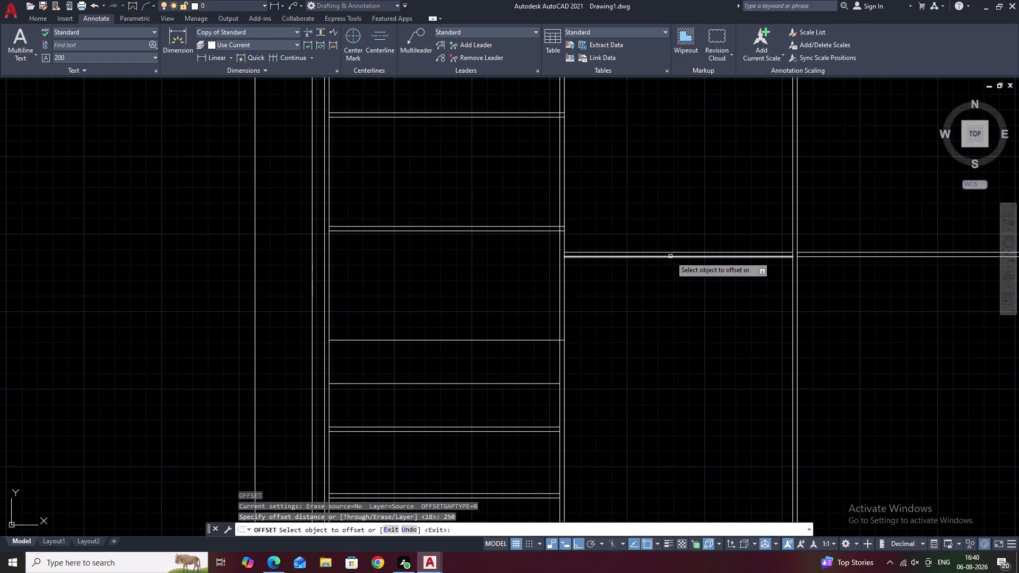
click(668, 257)
click(668, 291)
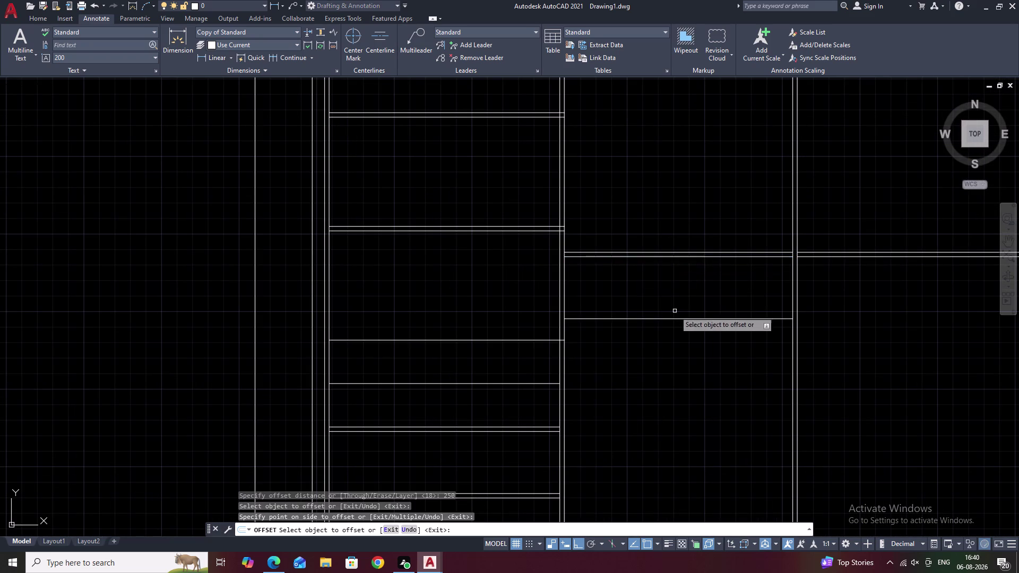
middle_drag(675, 310, 557, 220)
key(space)
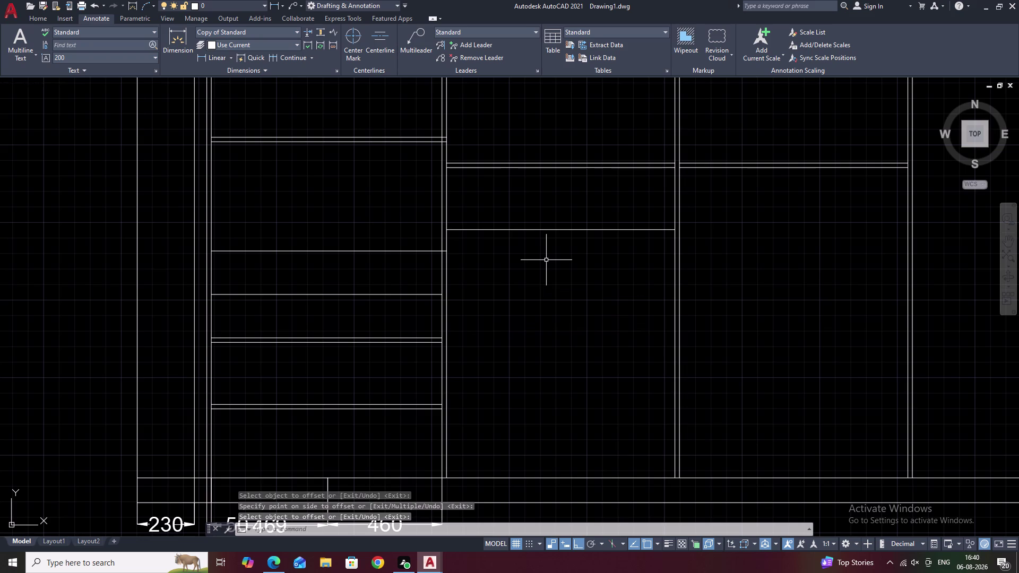
Offset the newest shelf line 300 below it.
key(space)
text(300)
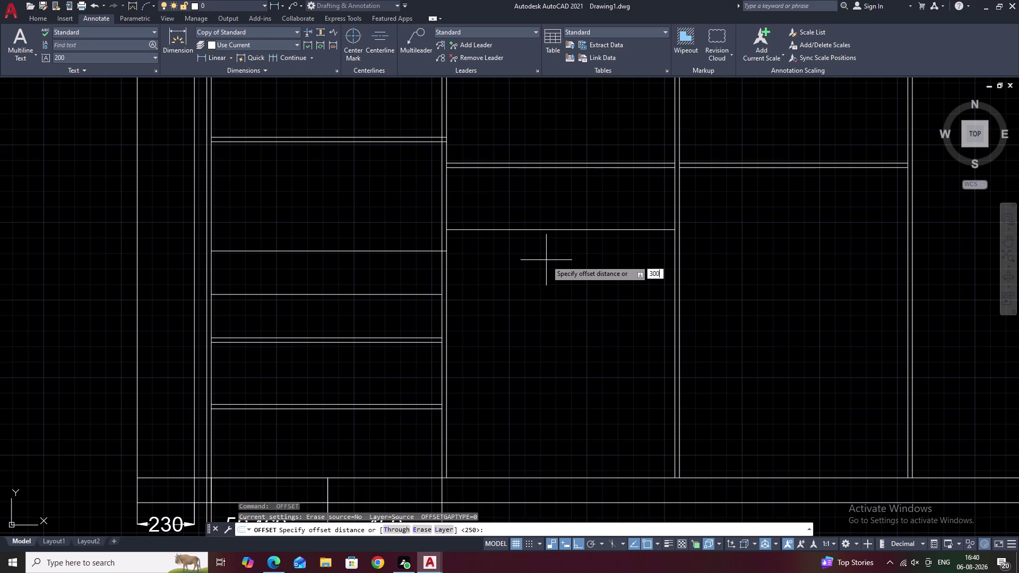
key(space)
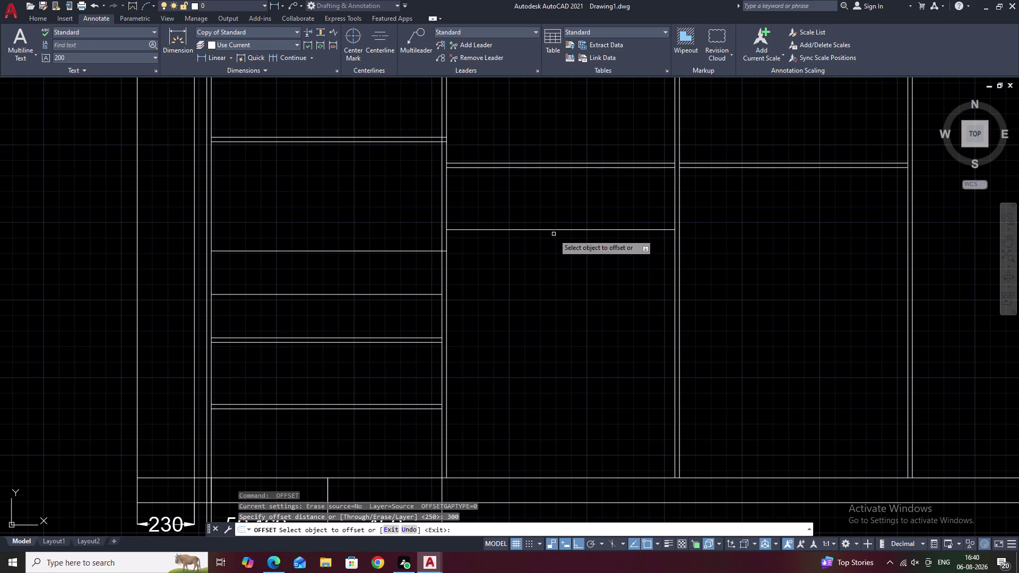
click(555, 229)
click(556, 296)
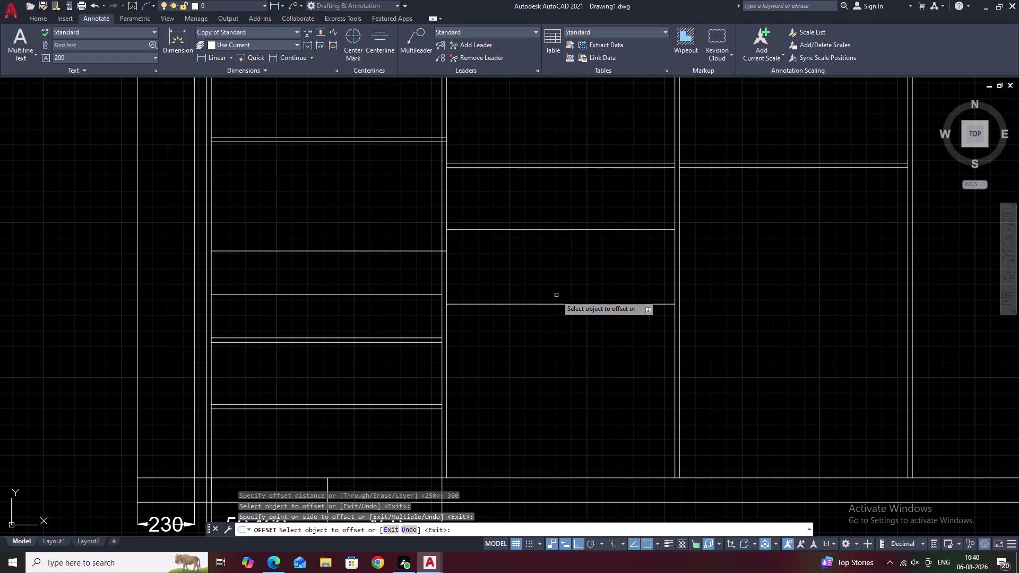
key(space)
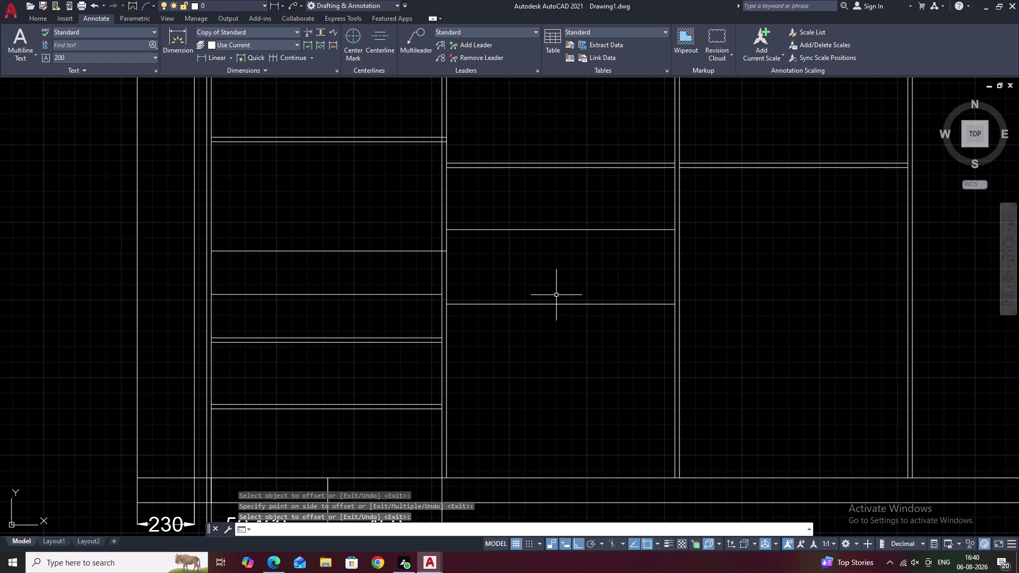
Offset the lowest new shelf line another 300 downward.
text(300)
key(space)
key(space)
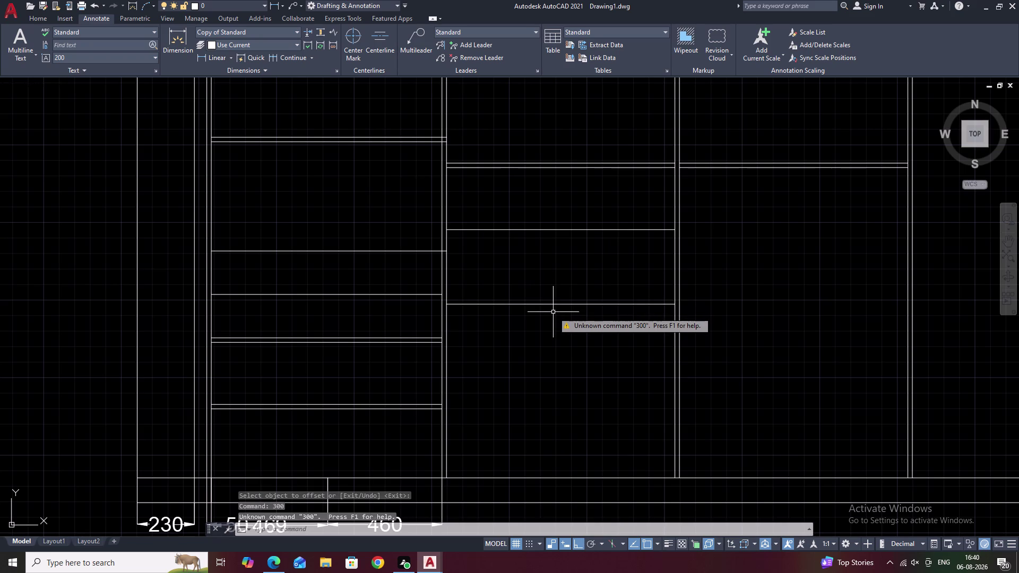
key(space)
key(space)
key(space)
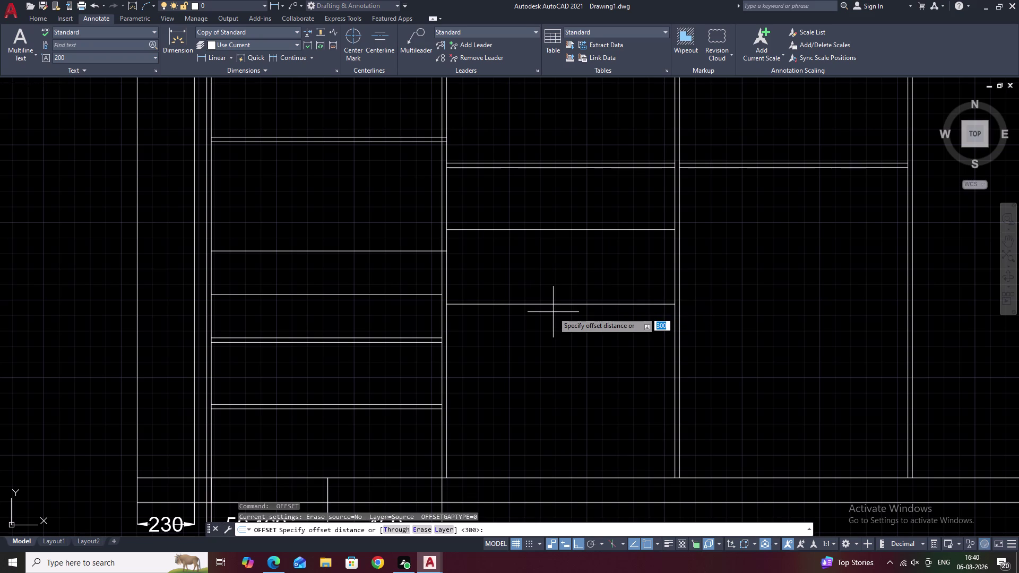
key(space)
click(551, 304)
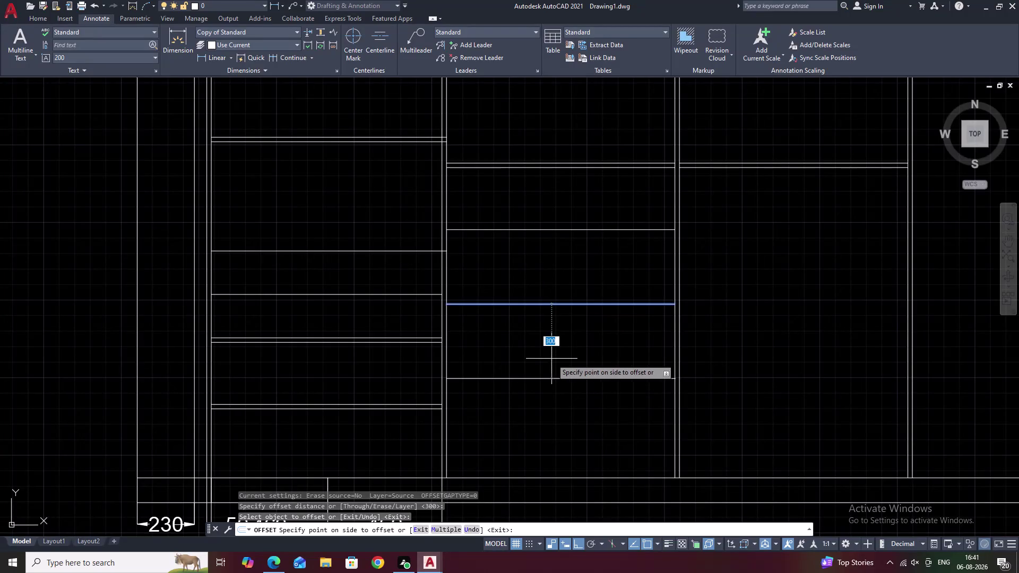
click(552, 358)
middle_drag(551, 359, 532, 322)
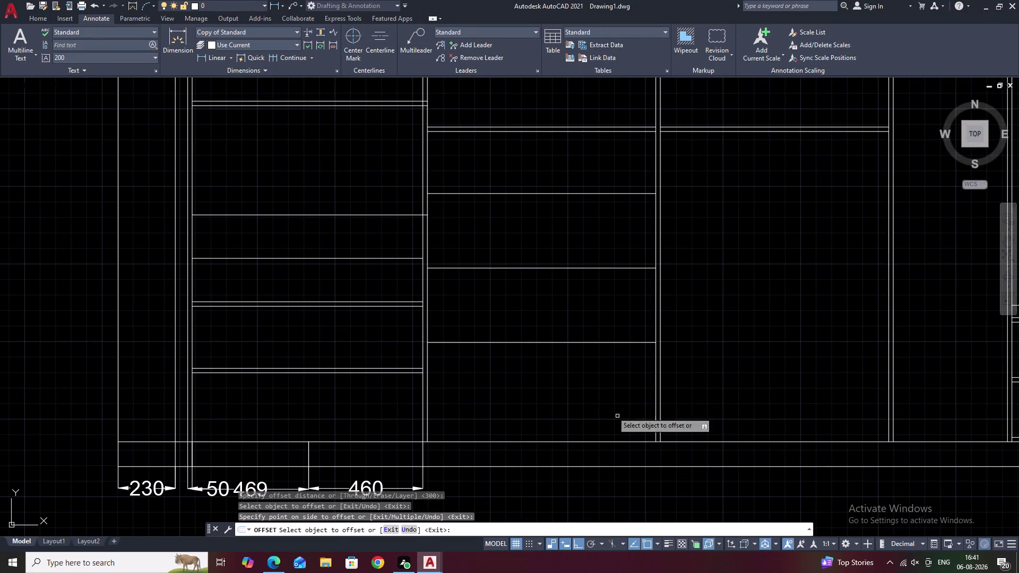
middle_drag(721, 367, 646, 407)
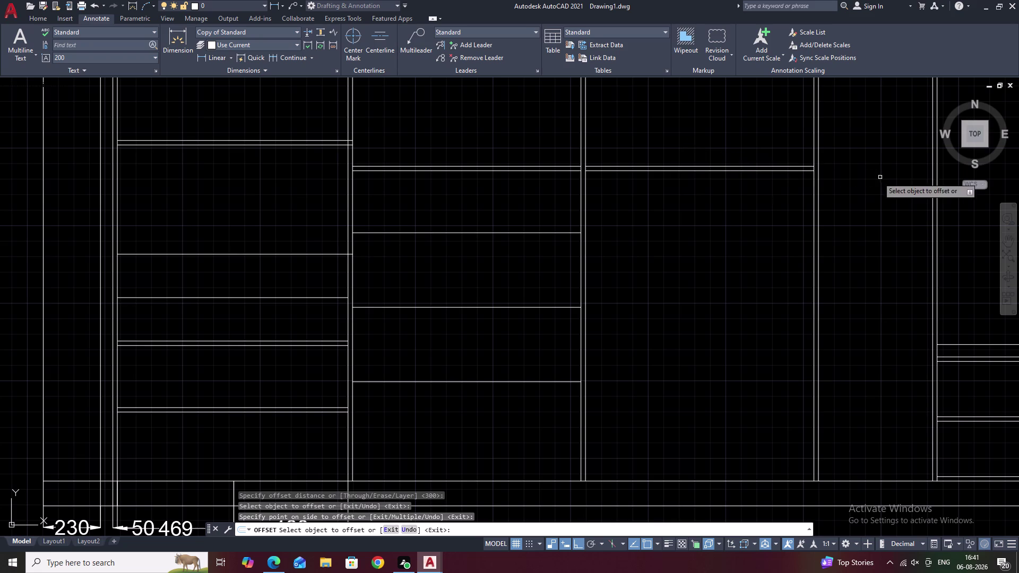
middle_drag(659, 236, 587, 297)
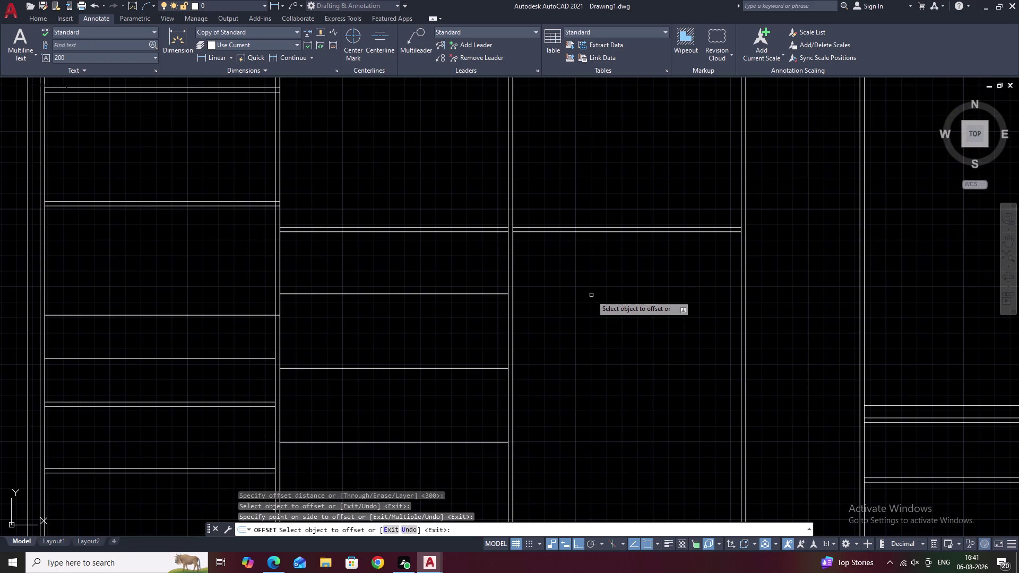
scroll(down, 3)
Bring the wardrobe into view and abandon an offset attempt on the next section's shelf line.
middle_drag(612, 295, 597, 310)
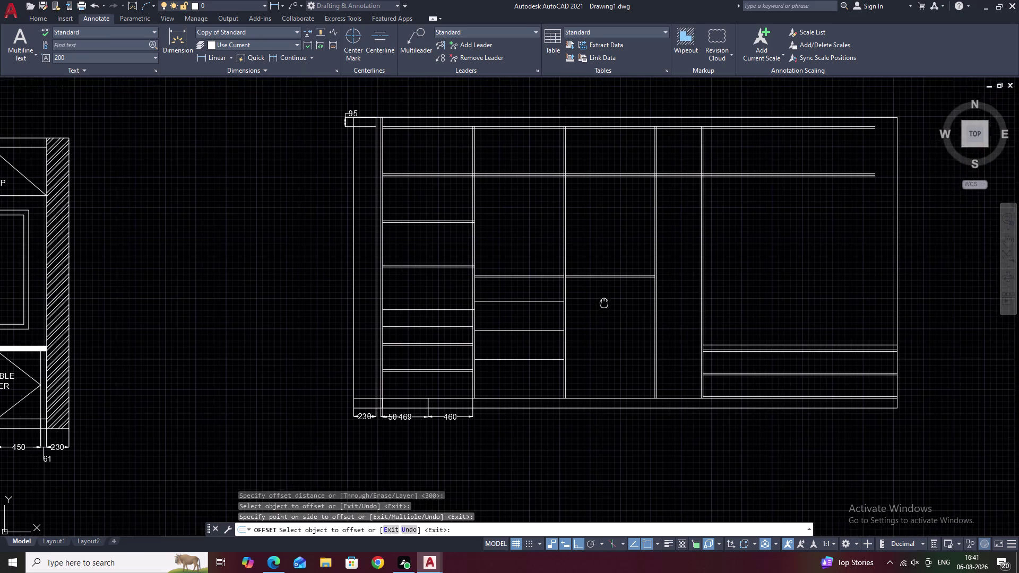
middle_drag(597, 310, 584, 321)
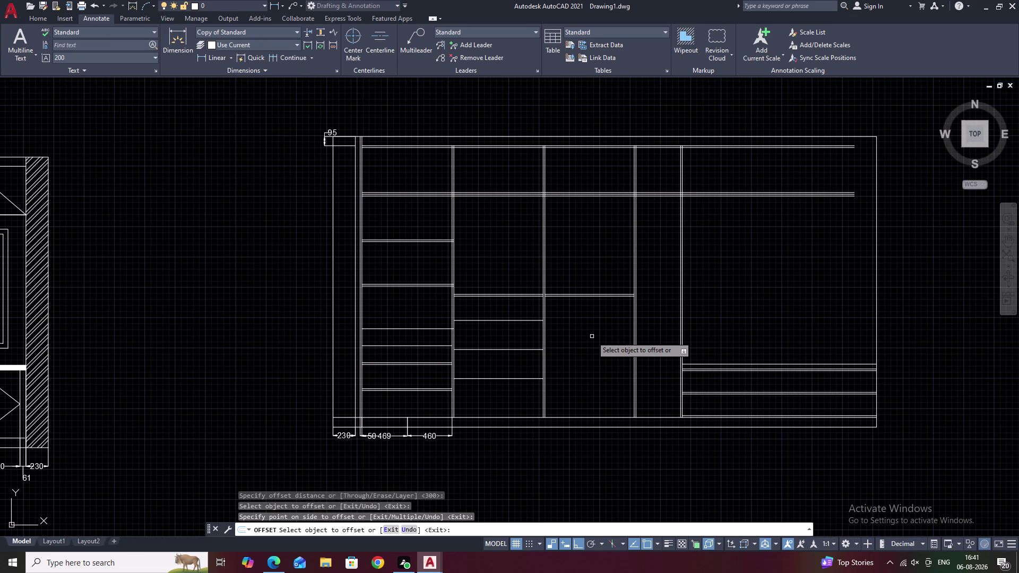
scroll(up, 3)
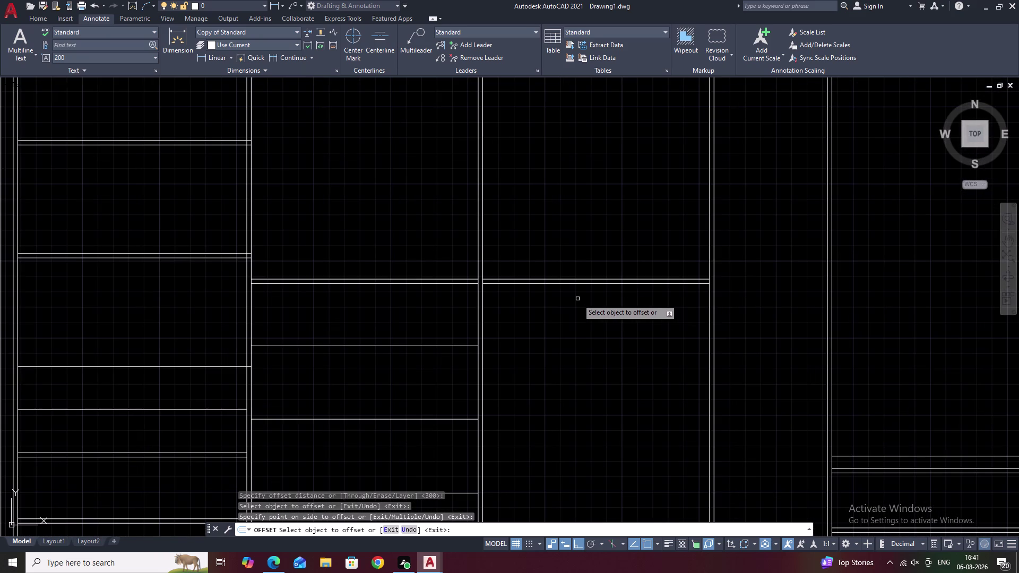
click(578, 284)
right_click(578, 284)
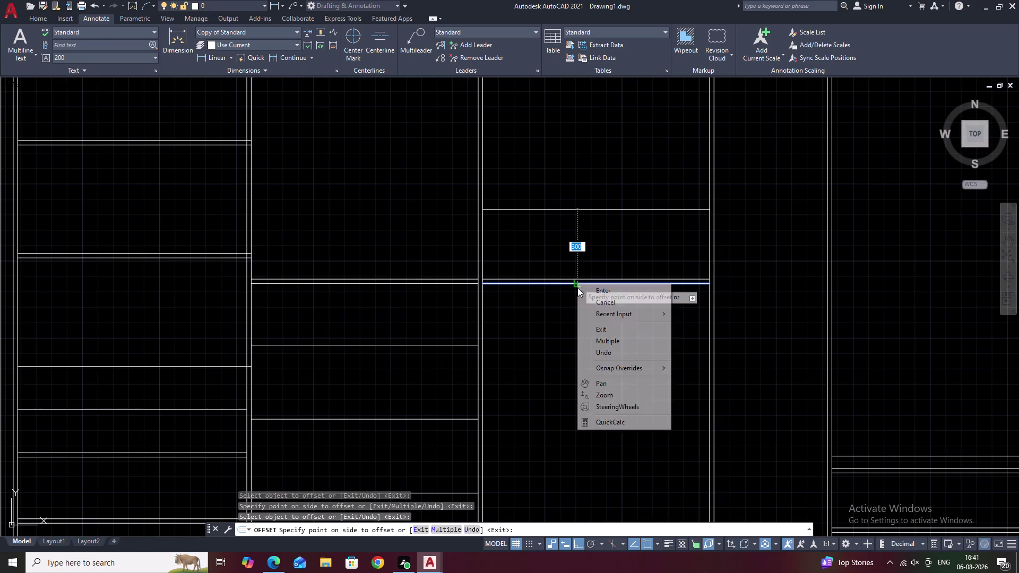
key(Escape)
key(Escape)
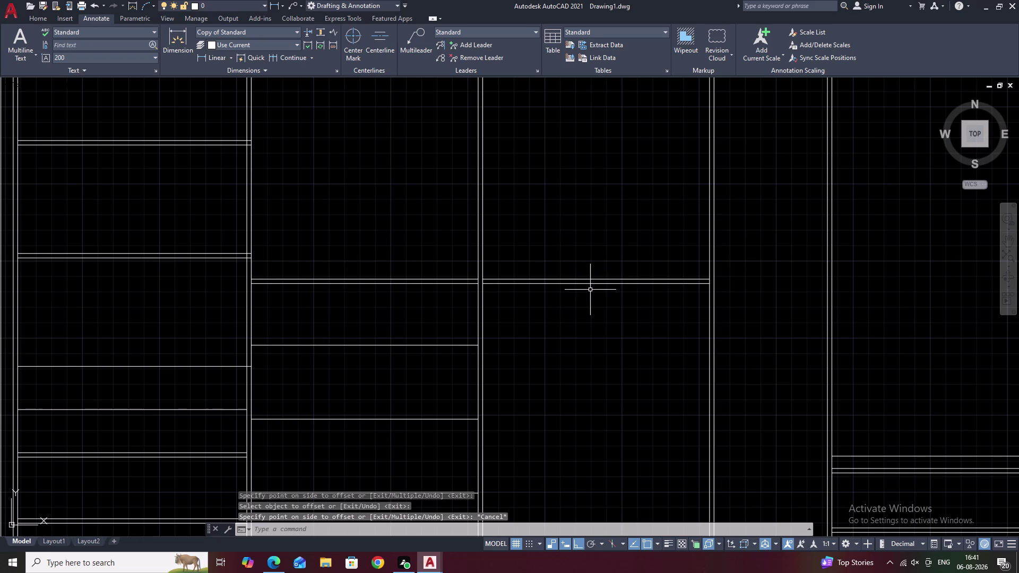
Offset the upper shelf line 954 downward to create a new shelf in the centre bay.
key(o)
key(space)
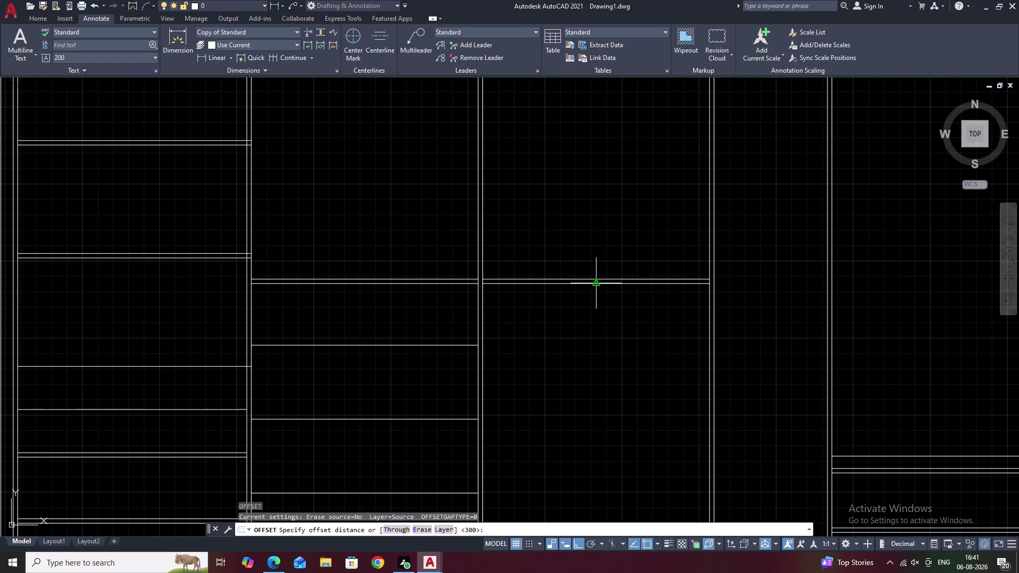
text(954)
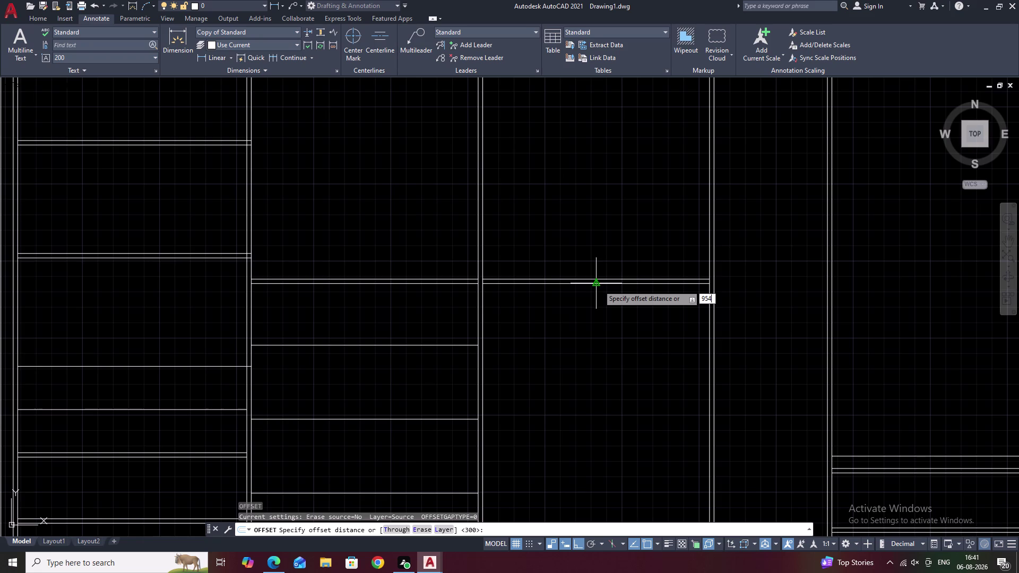
key(space)
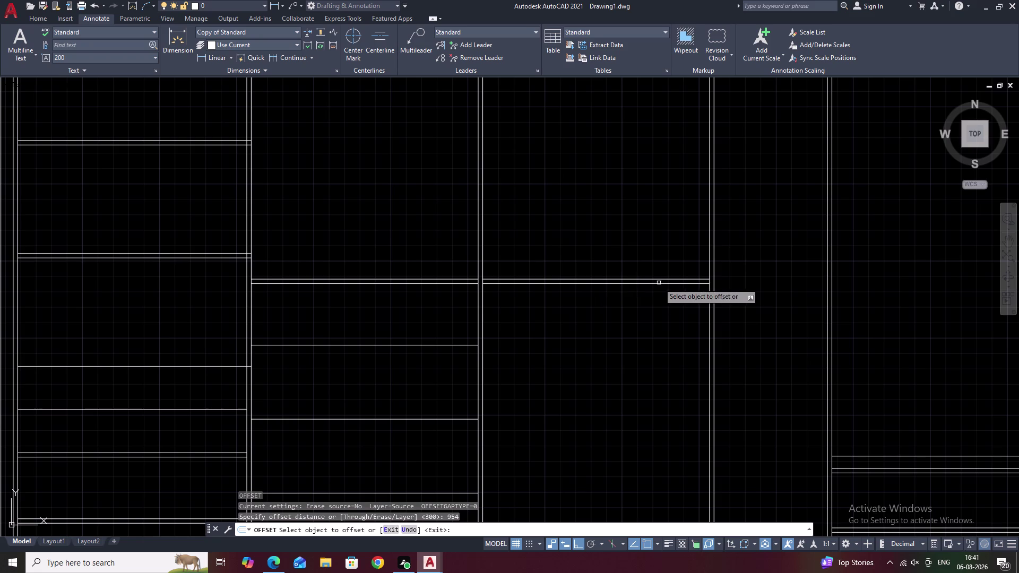
scroll(up, 3)
double_click(637, 283)
scroll(down, 3)
middle_drag(628, 363, 628, 345)
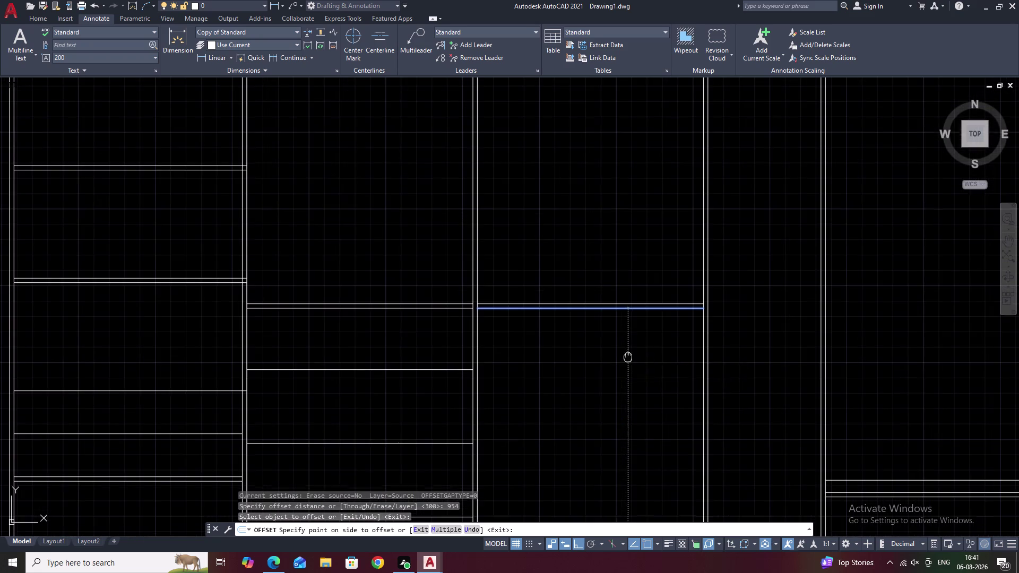
middle_drag(628, 345, 620, 268)
click(612, 343)
middle_drag(551, 358, 560, 284)
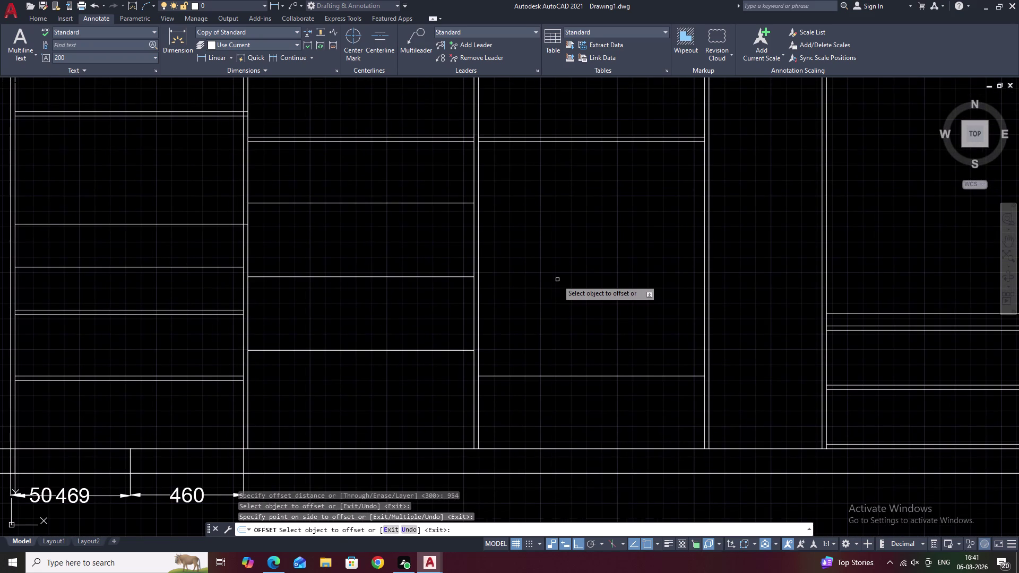
key(Escape)
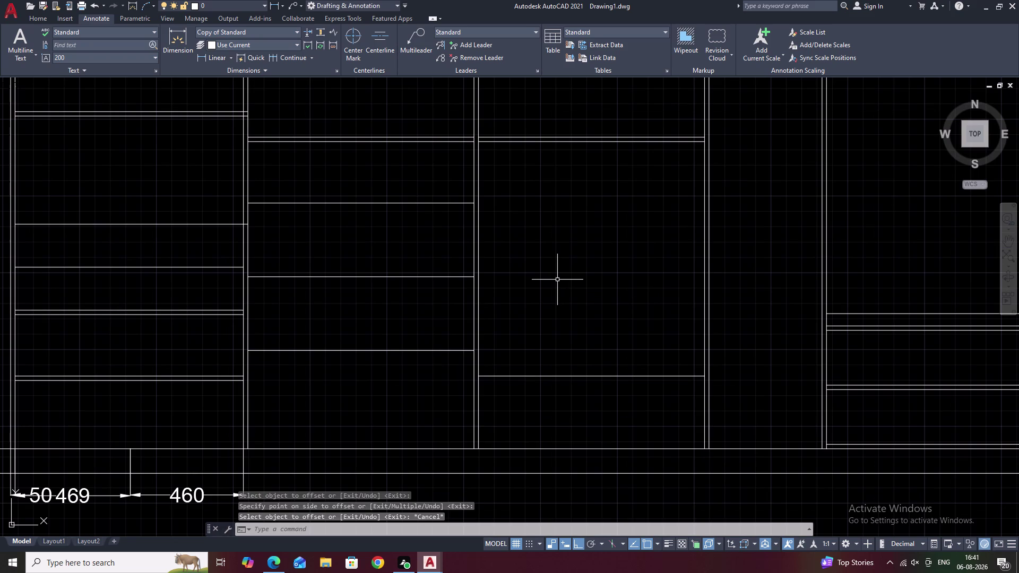
Offset the new shelf line 18 below to give it thickness, then end offsetting.
text(O 18)
key(space)
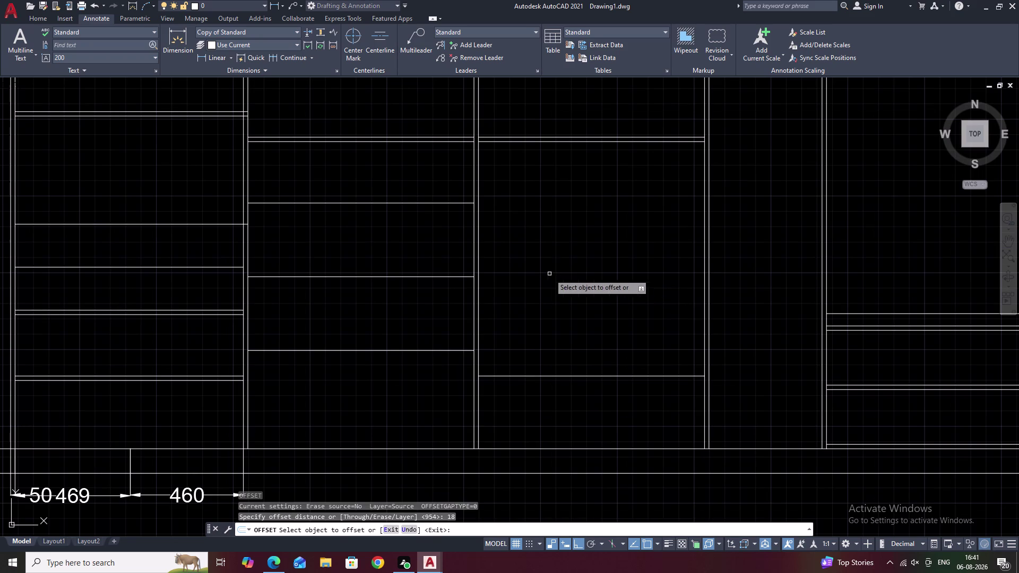
double_click(542, 376)
click(545, 394)
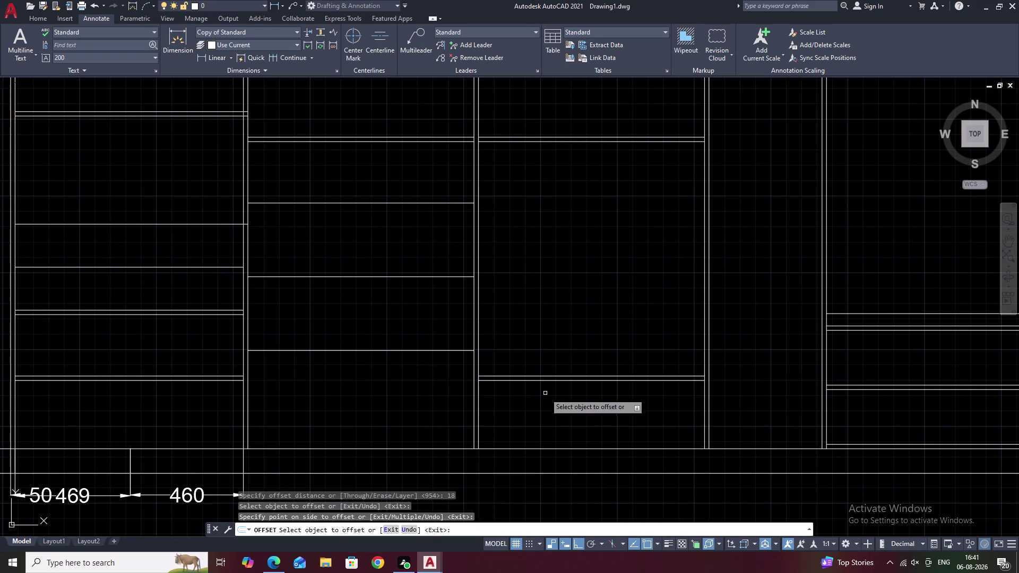
scroll(down, 3)
middle_drag(626, 344, 467, 393)
key(Escape)
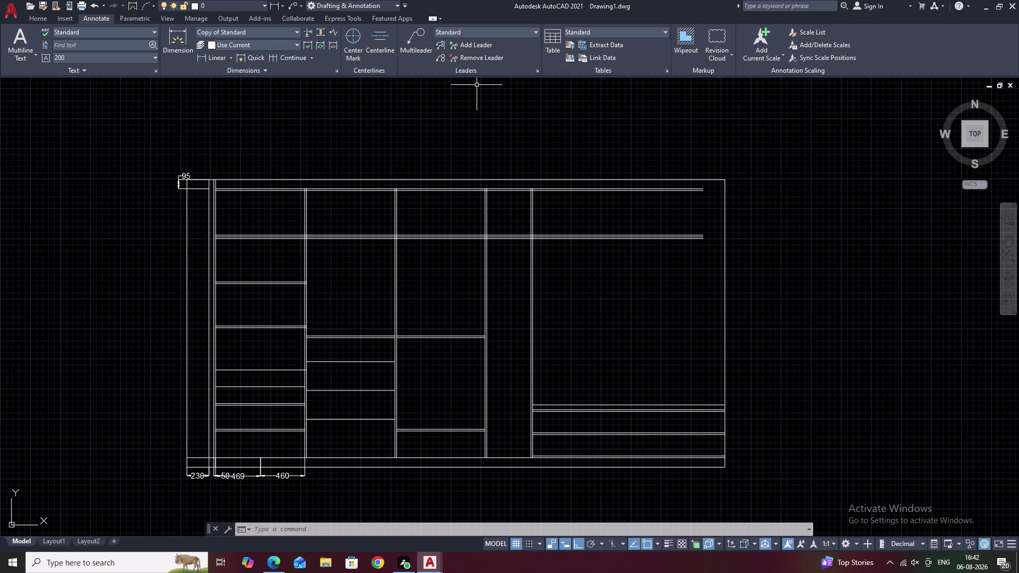
key(Escape)
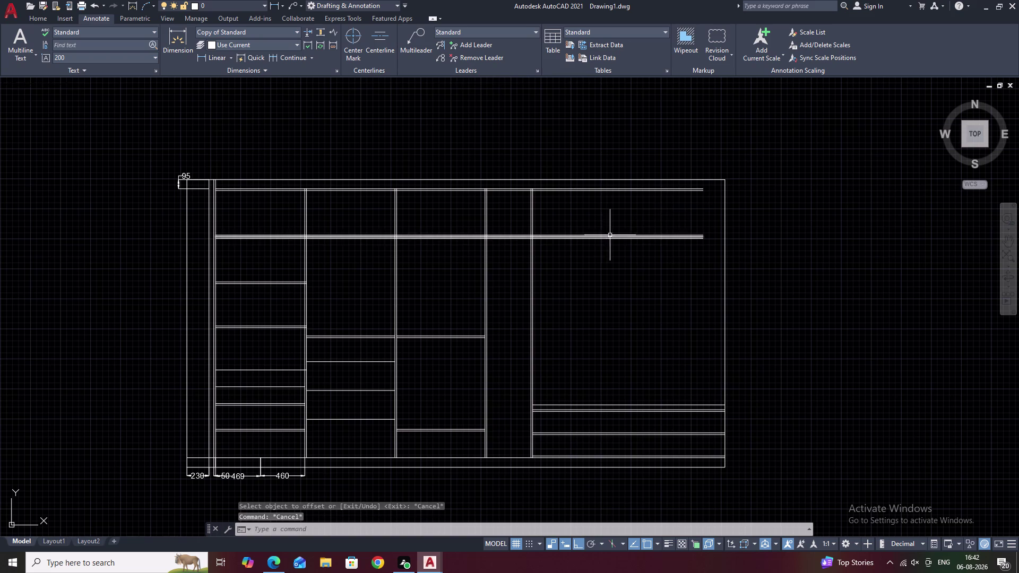
Extend the loft and centre shelf lines to the right outer edge with a fence.
scroll(up, 3)
text(EX)
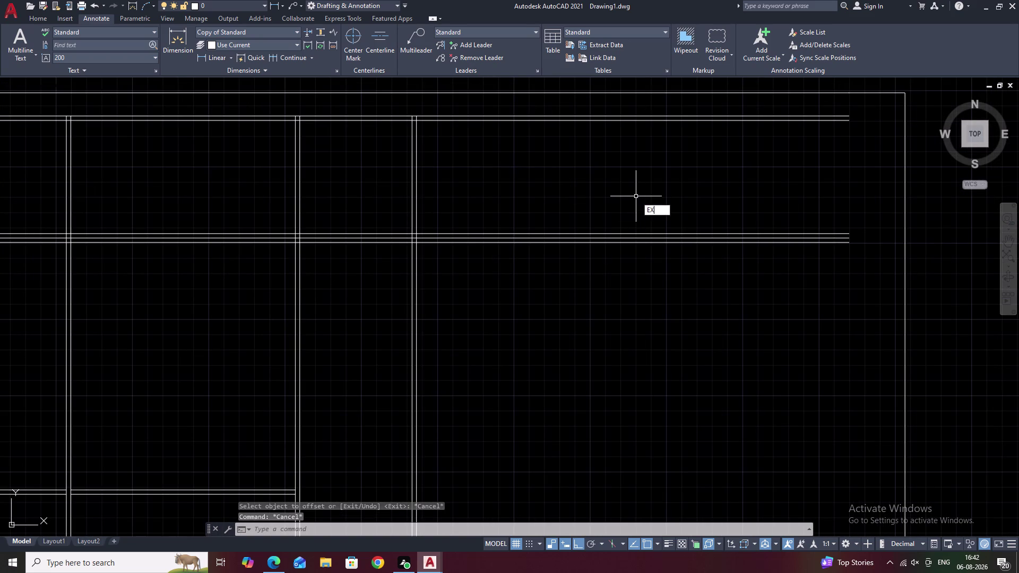
key(space)
drag(666, 105, 644, 290)
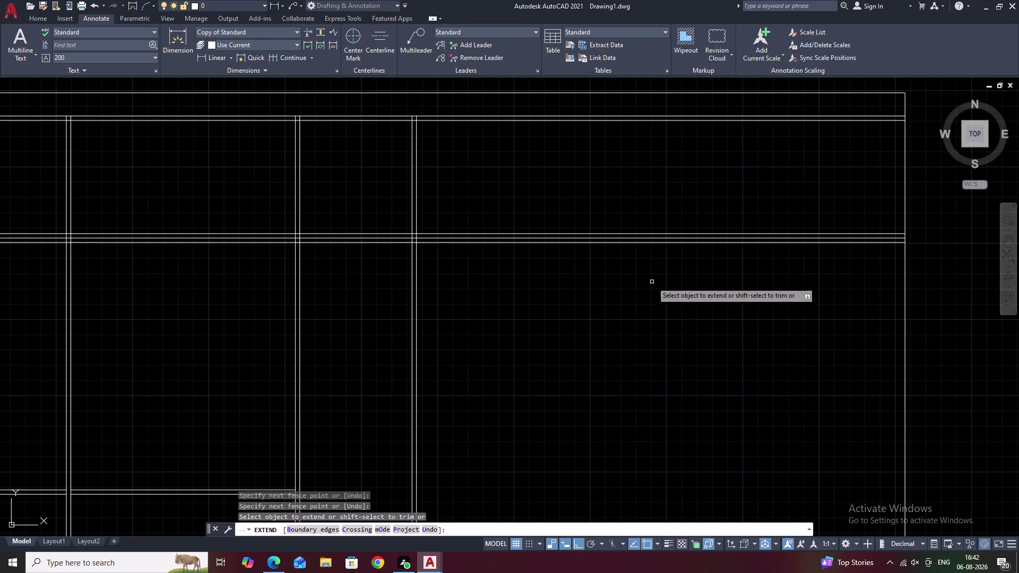
key(Escape)
Pan and zoom across the wardrobe to bring the center compartments into view.
middle_drag(649, 283, 712, 243)
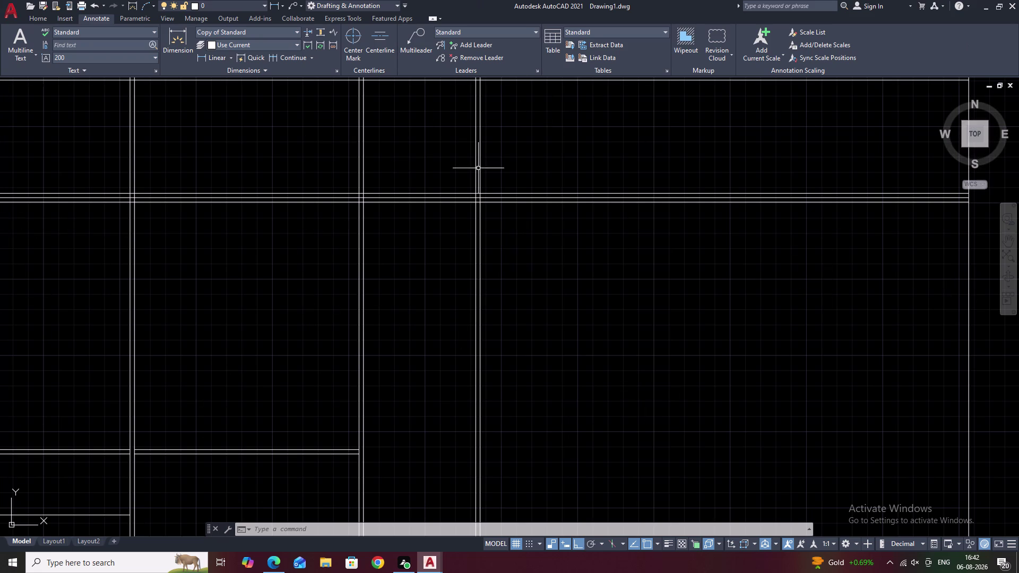
scroll(down, 3)
middle_drag(574, 357, 638, 313)
scroll(up, 3)
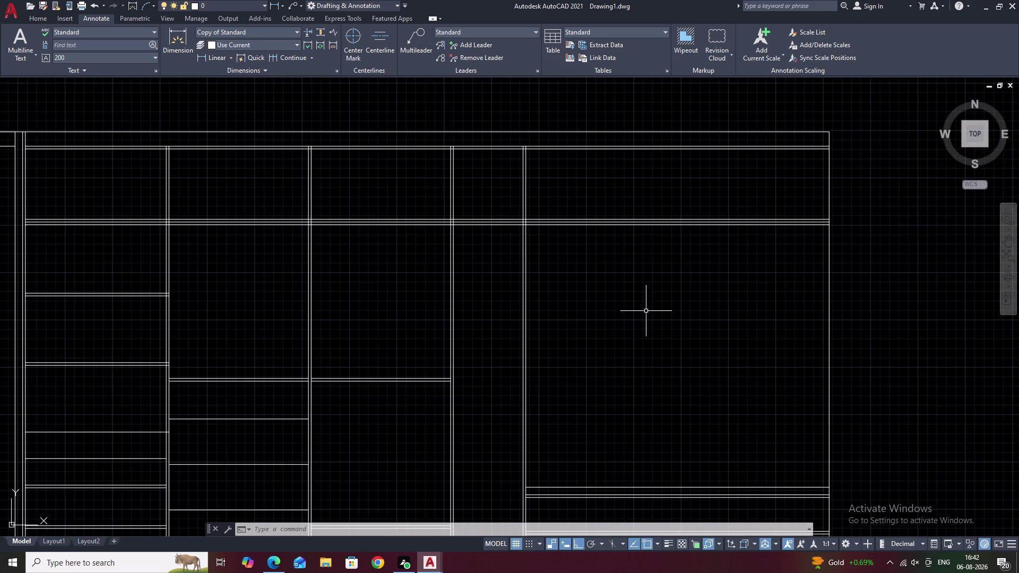
middle_drag(649, 311, 700, 255)
scroll(up, 3)
middle_drag(681, 268, 850, 278)
scroll(down, 3)
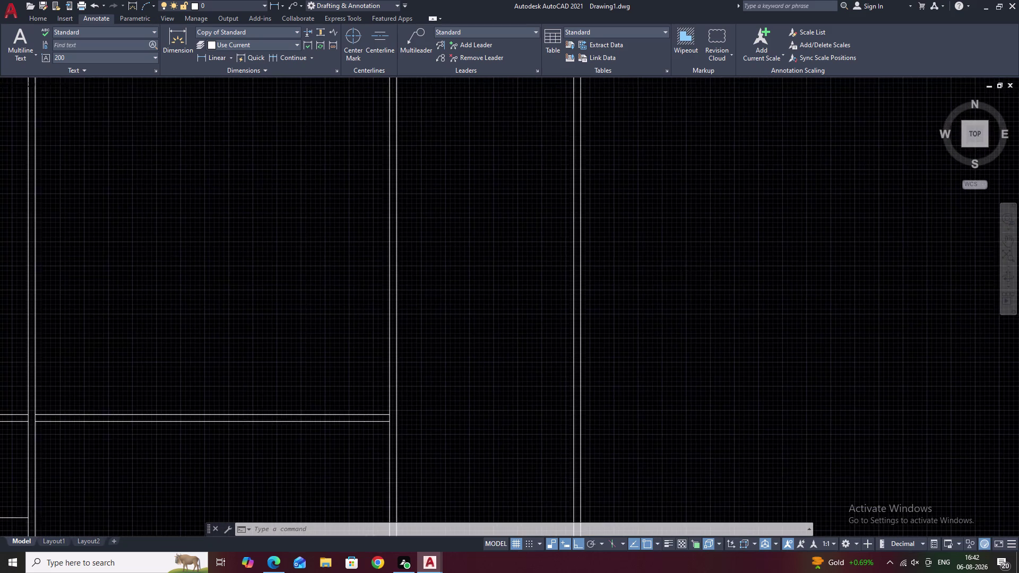
scroll(down, 3)
middle_drag(699, 302, 785, 297)
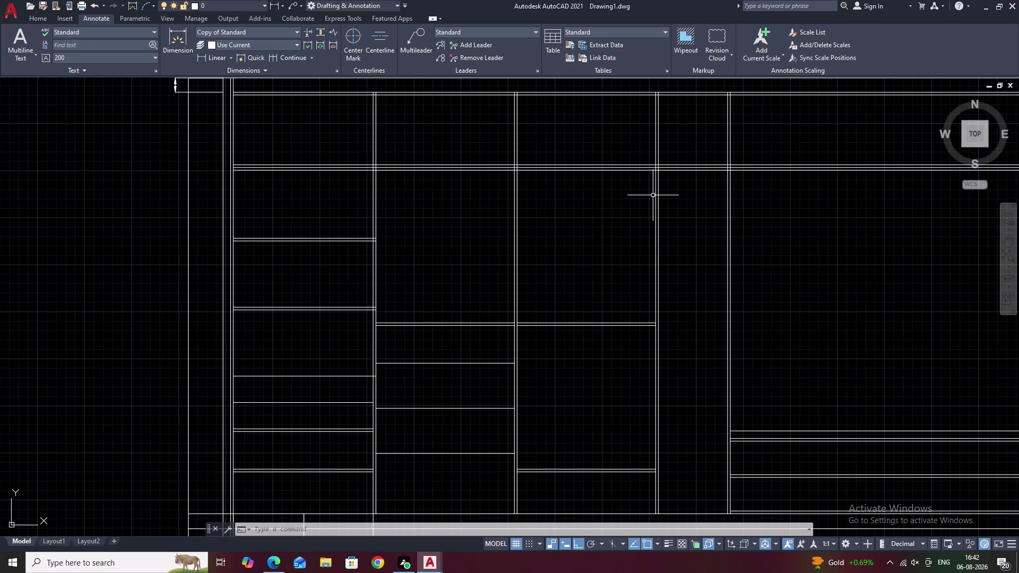
Offset the loft line 396 down into the right-hand compartment as a new shelf.
key(o)
key(space)
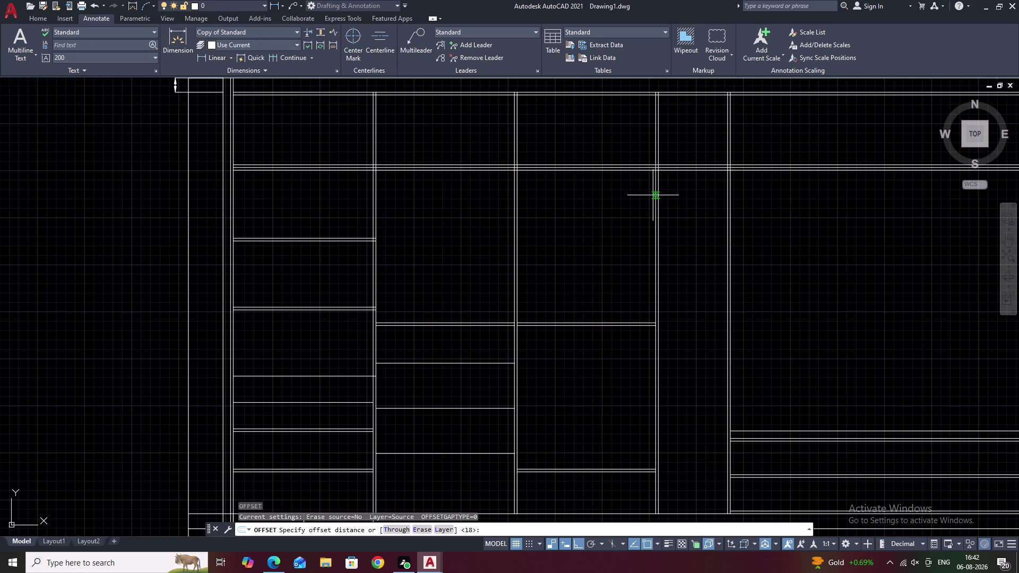
key(3)
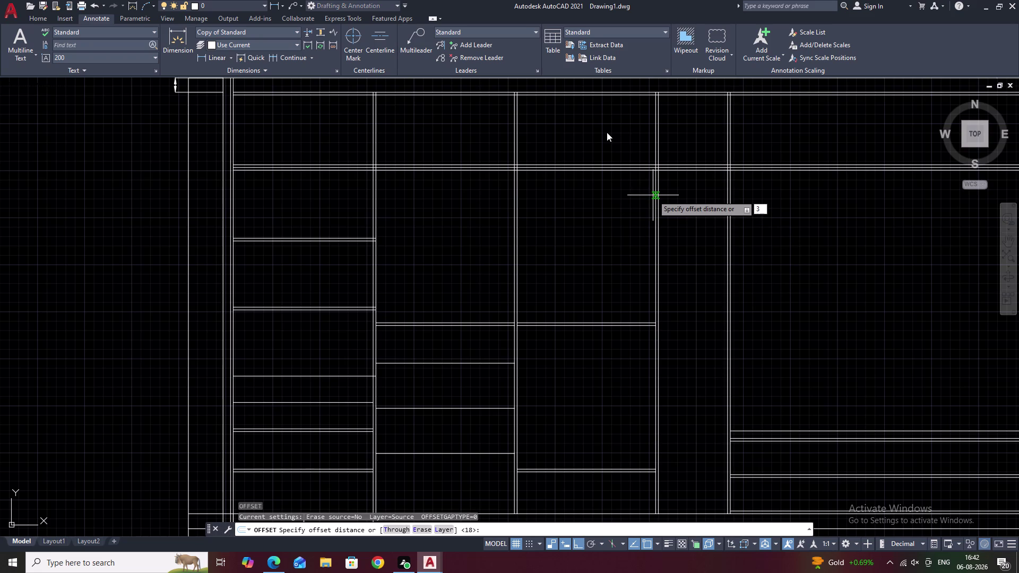
text(96)
key(space)
scroll(up, 3)
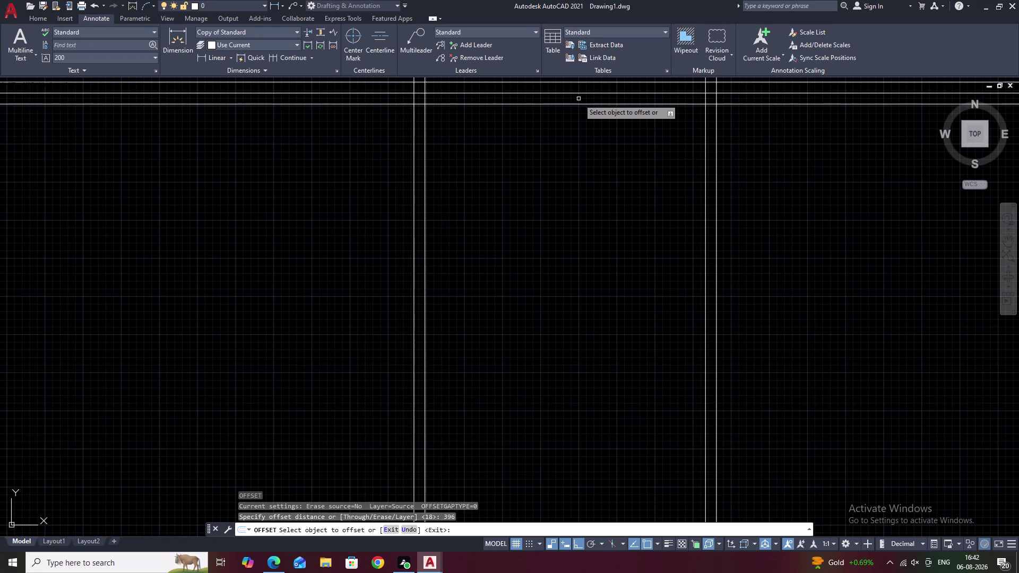
right_click(582, 104)
click(581, 104)
double_click(558, 230)
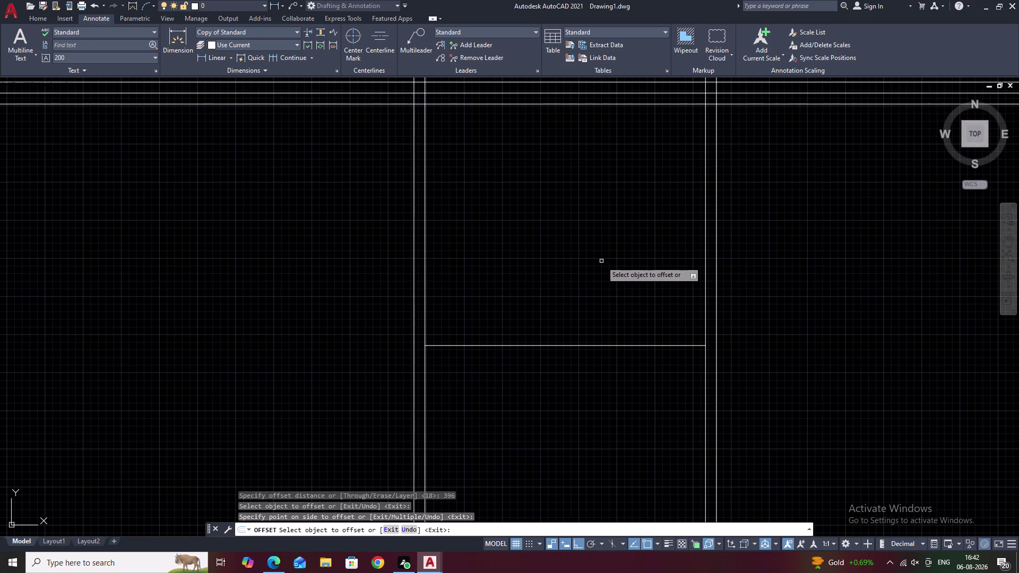
key(space)
Offset the new shelf line 18 below to make it 18 thick.
text(18)
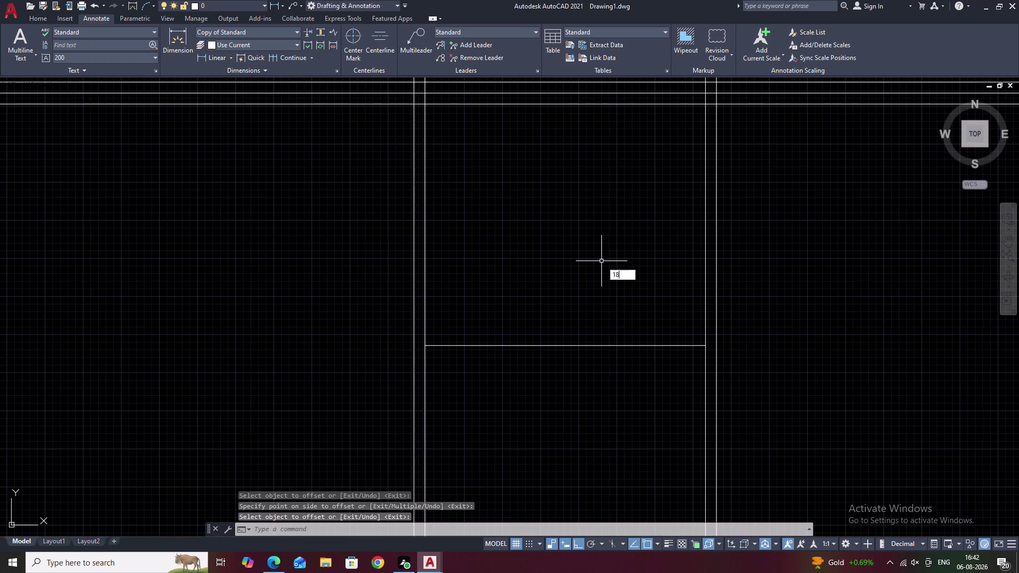
key(space)
key(space)
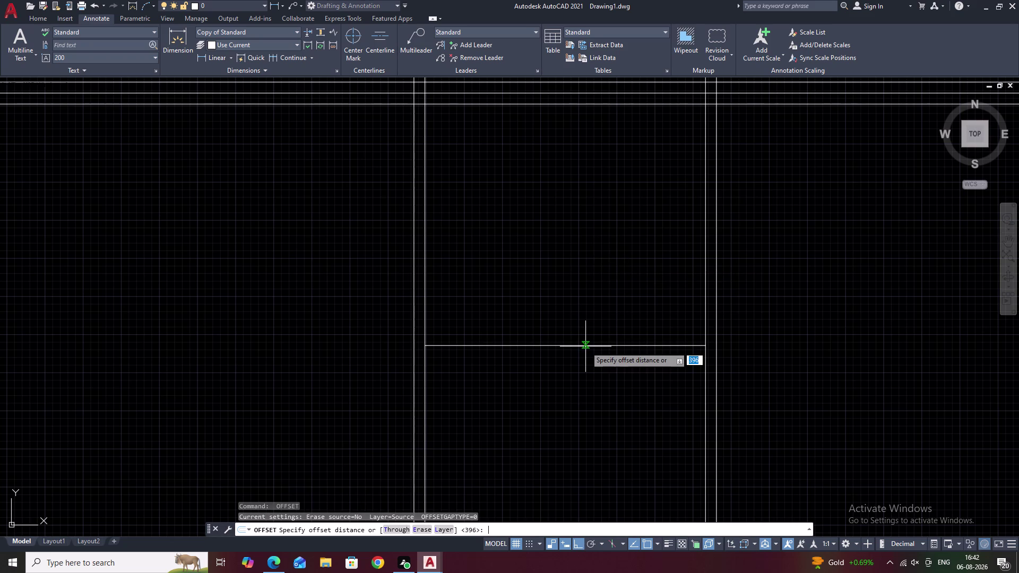
text(18)
key(space)
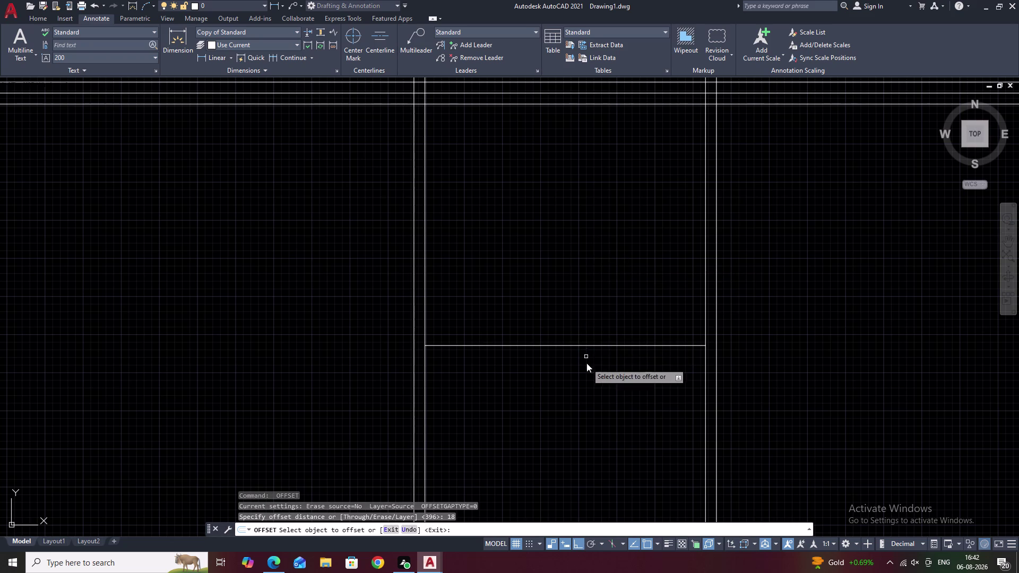
double_click(562, 345)
click(561, 385)
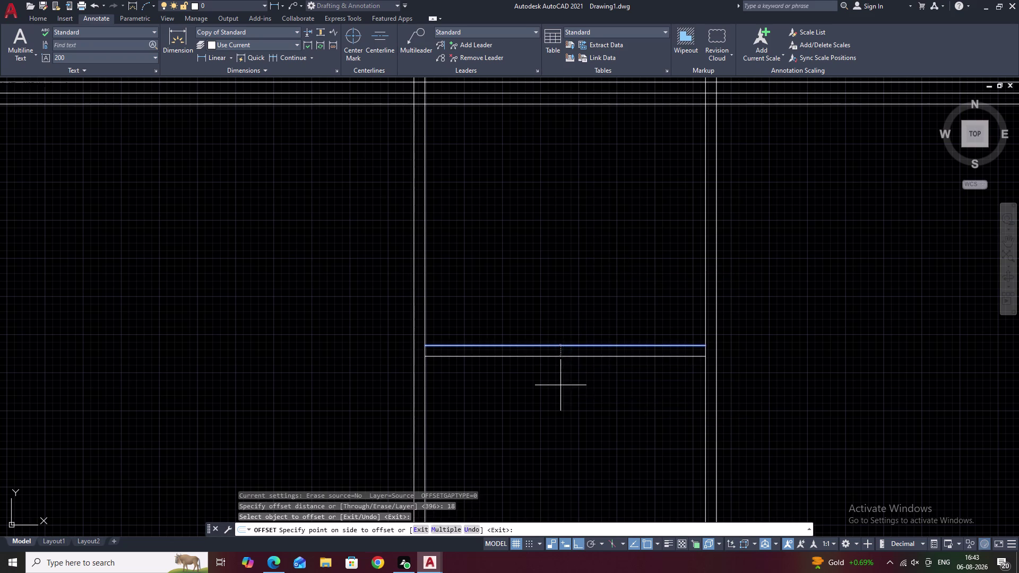
middle_drag(562, 388, 556, 283)
key(space)
key(space)
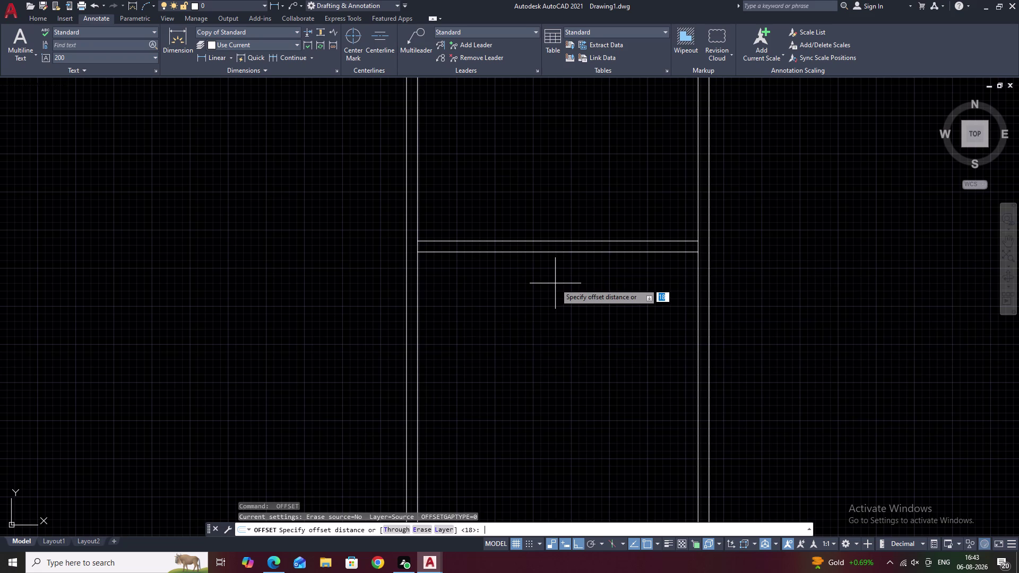